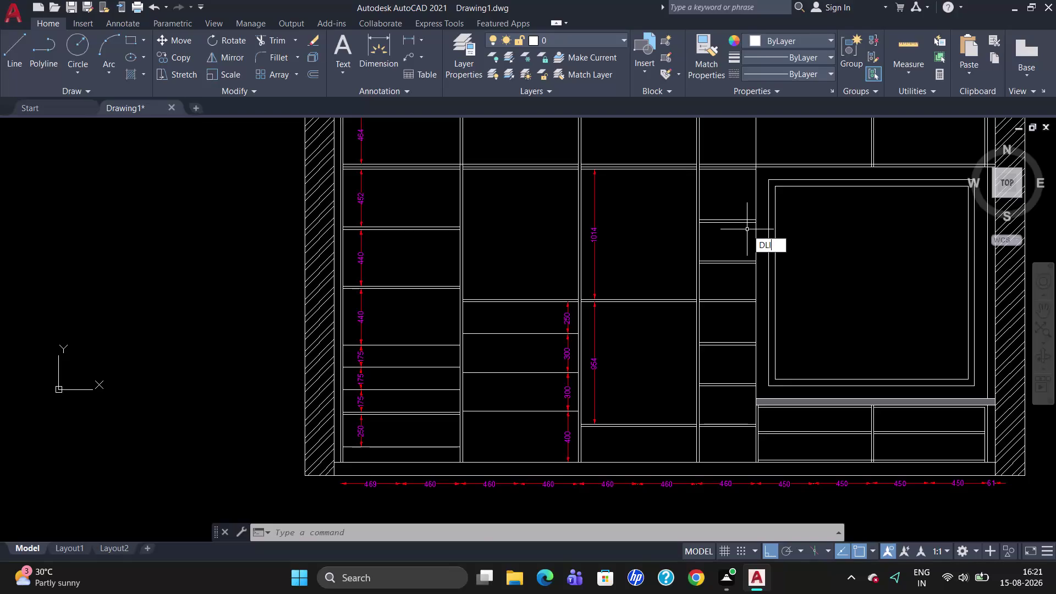
Dimension the upper four shelf gaps in the narrow column: 396, 300, 282 and 318.
key(Return)
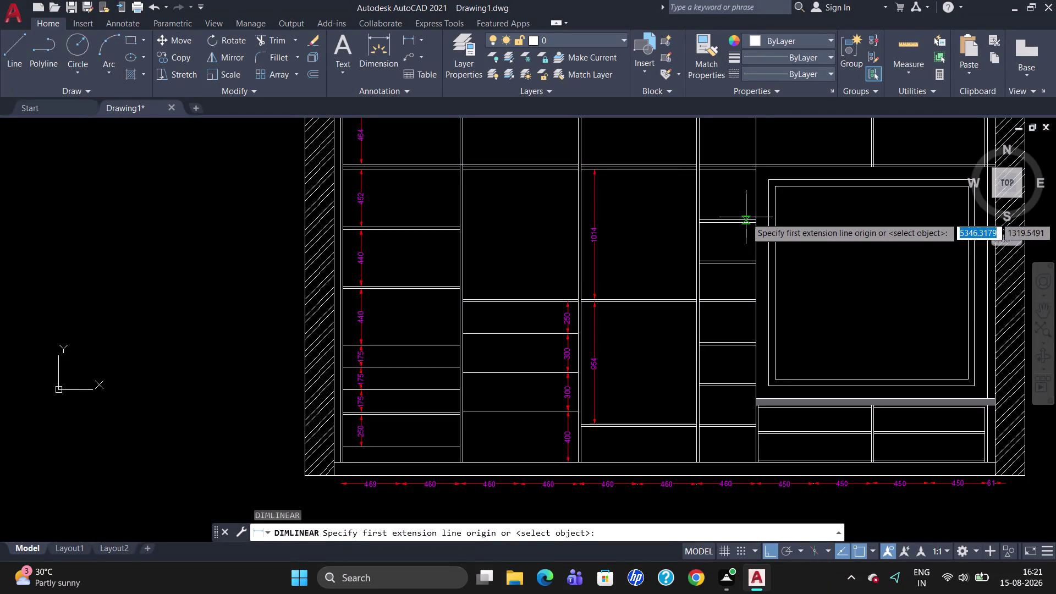
click(708, 174)
double_click(709, 217)
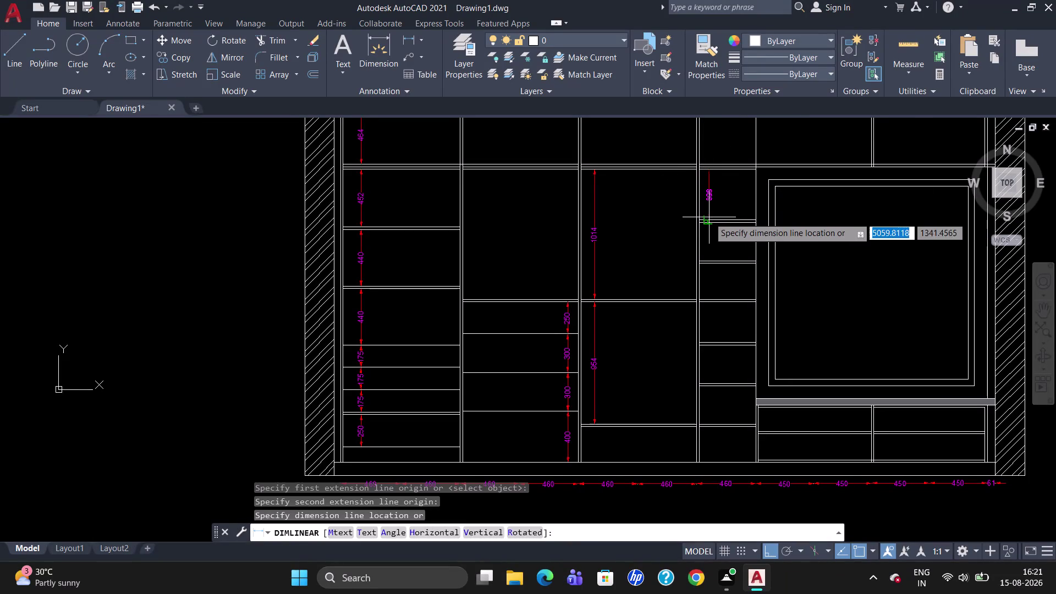
click(707, 213)
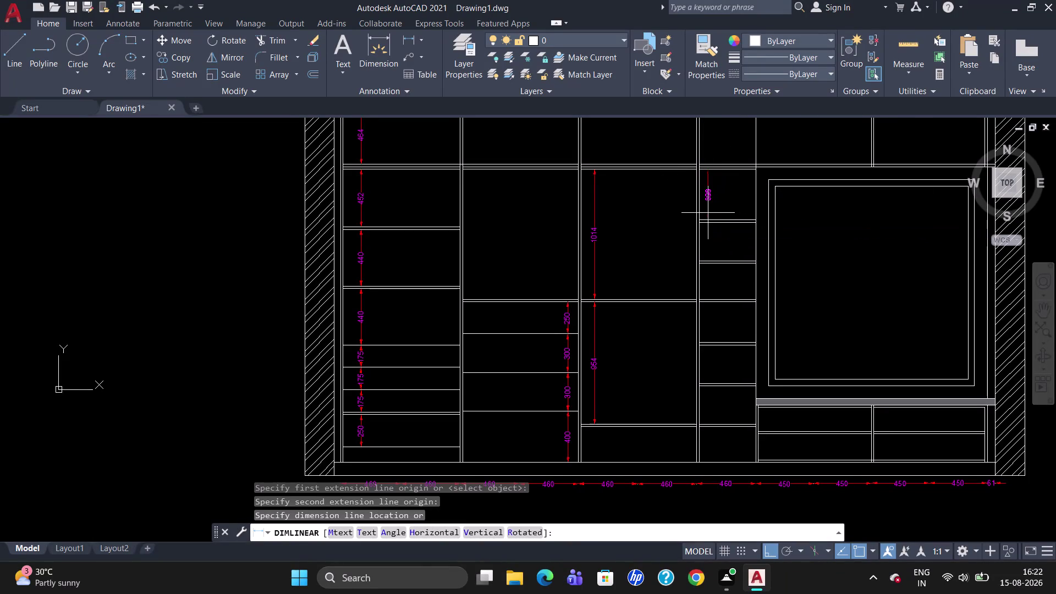
scroll(up, 3)
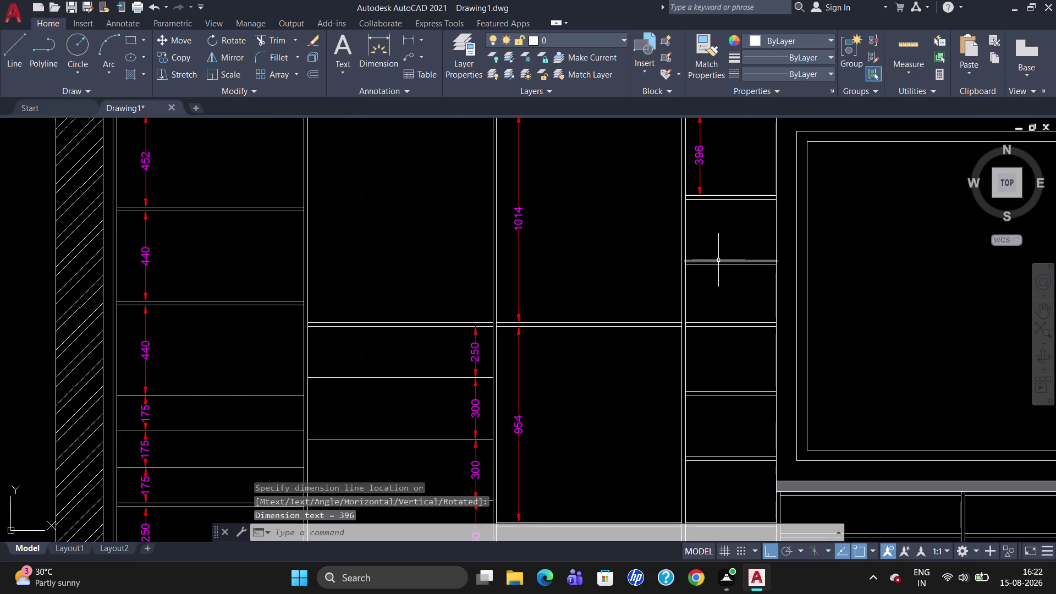
key(space)
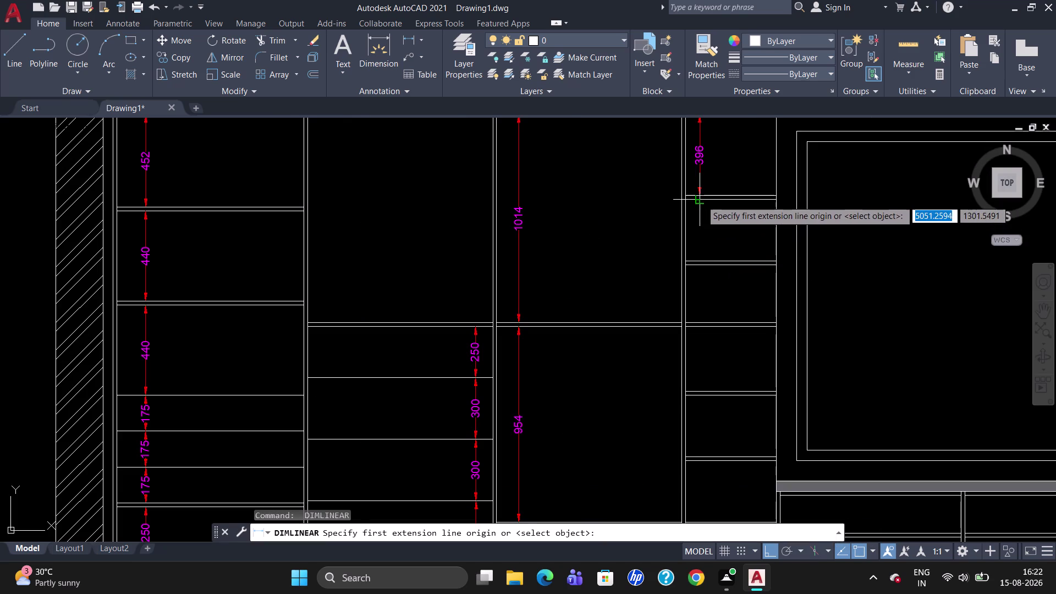
click(701, 200)
click(701, 260)
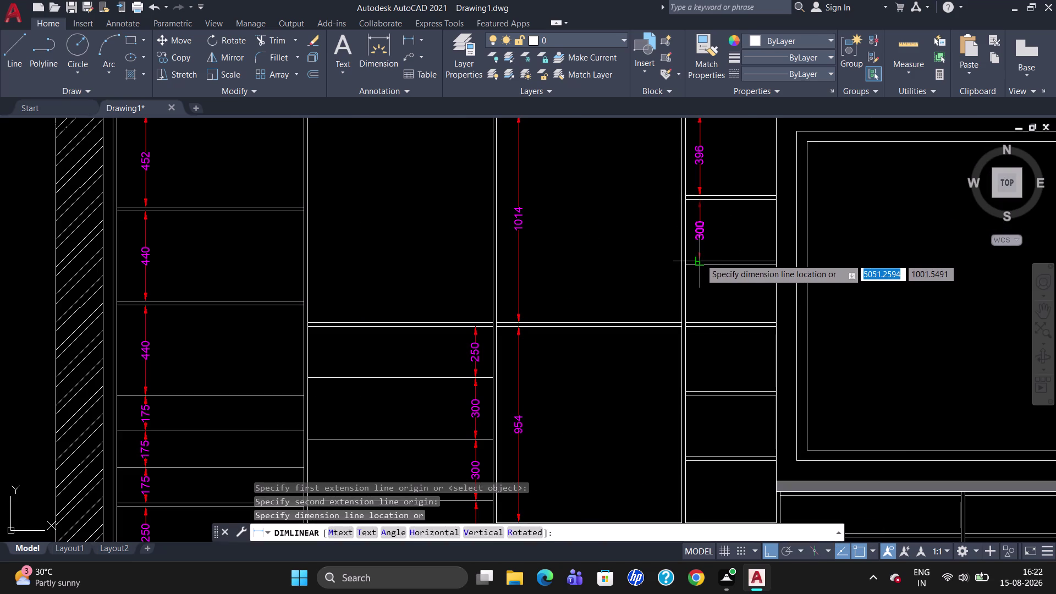
click(700, 258)
key(space)
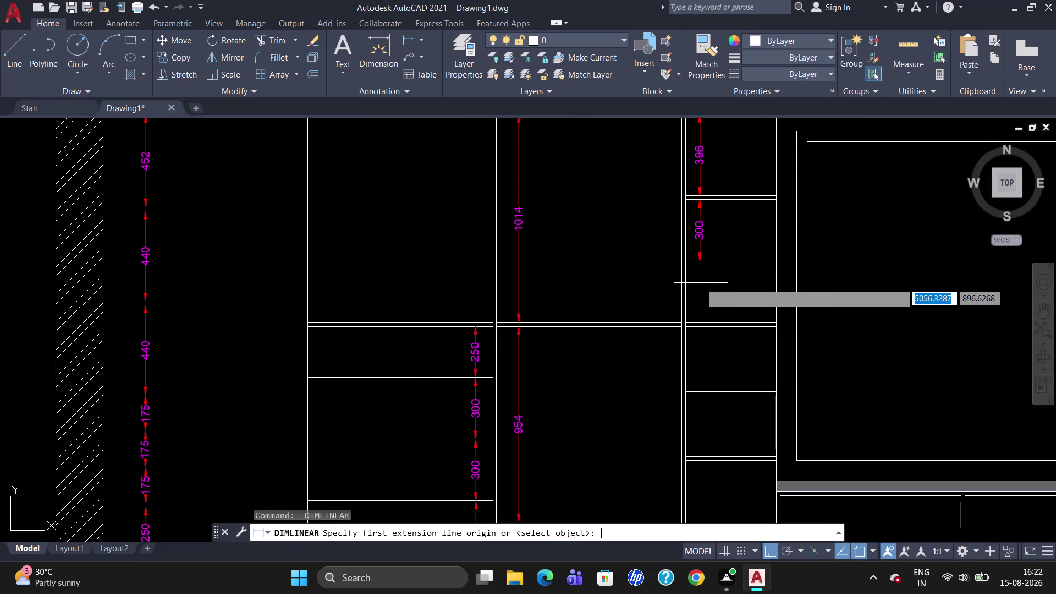
click(696, 266)
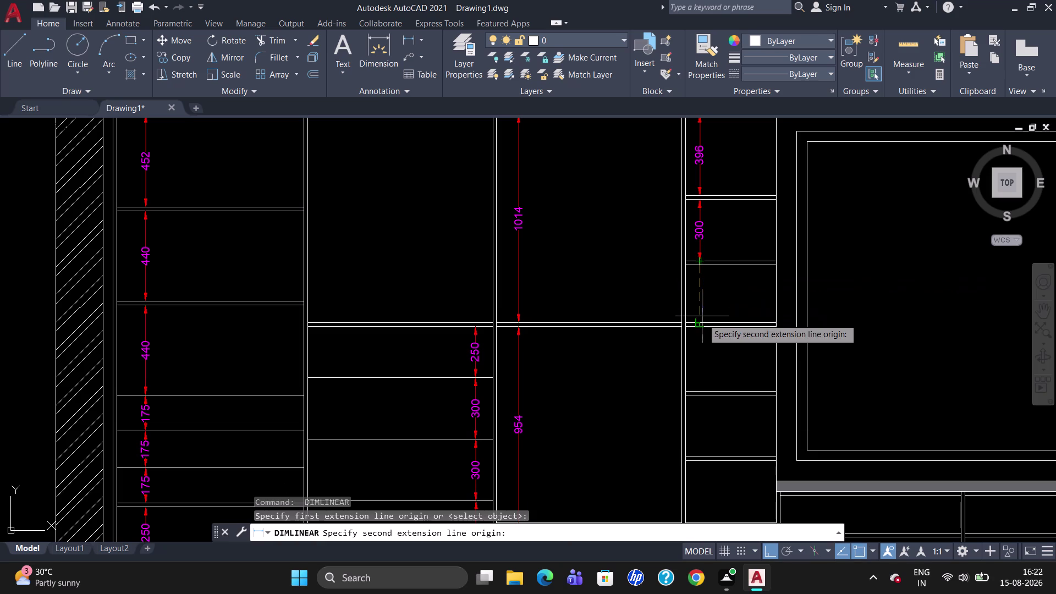
click(704, 323)
click(703, 324)
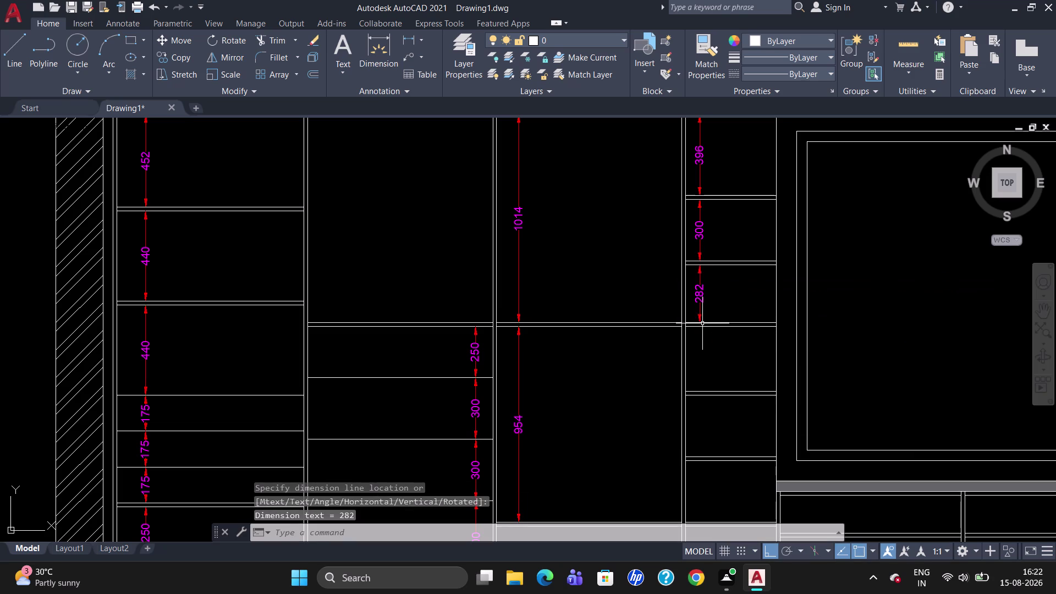
key(space)
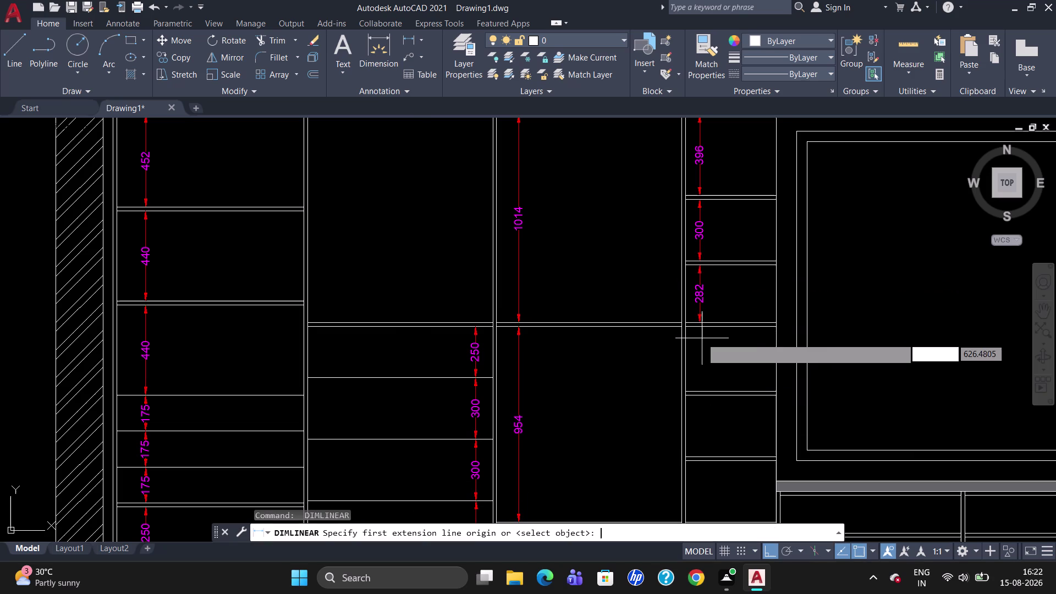
click(704, 328)
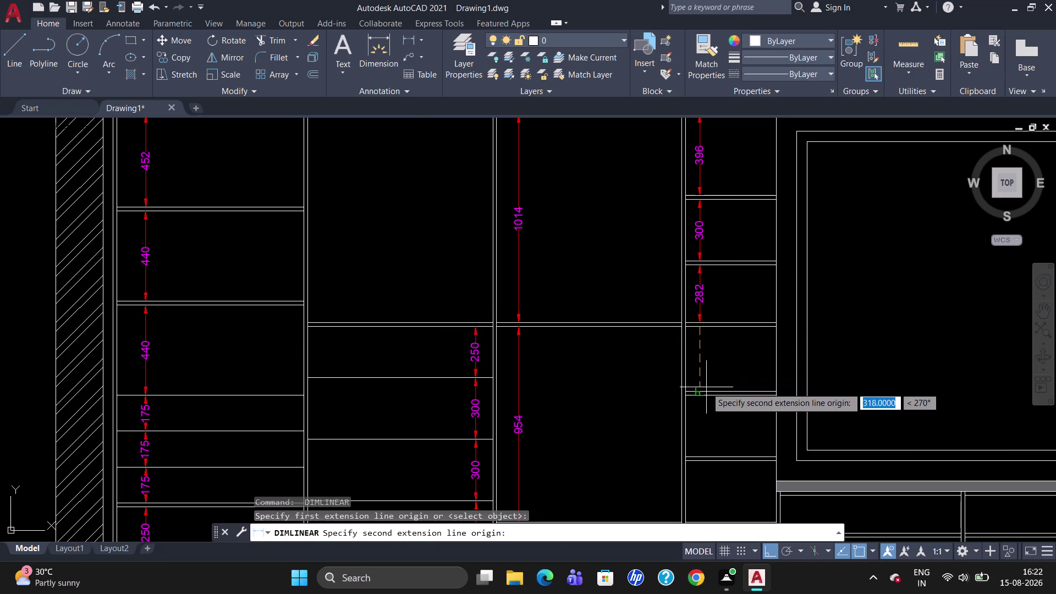
click(706, 389)
click(703, 389)
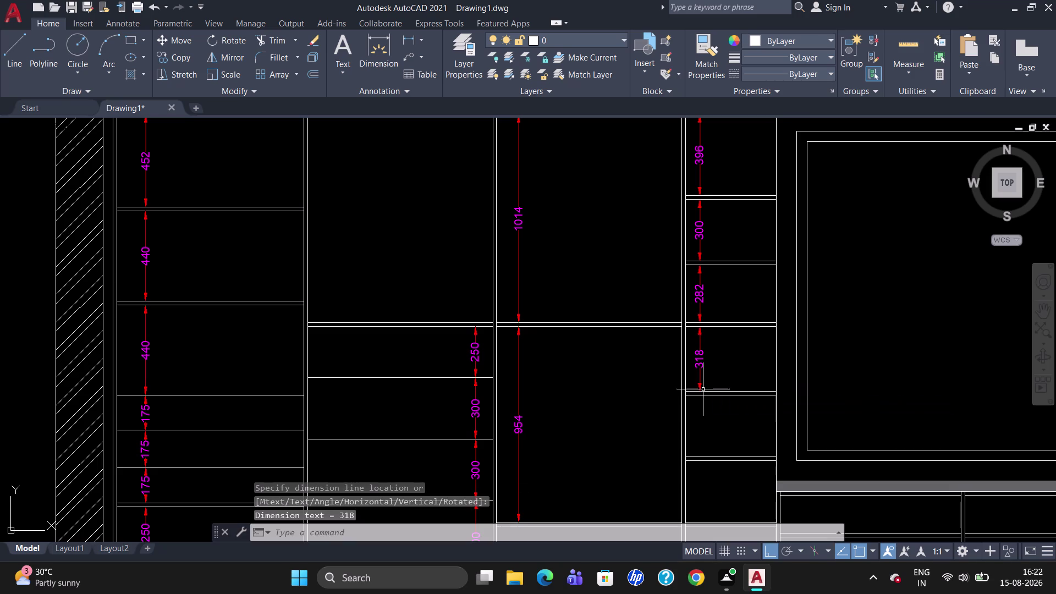
Dimension the lower three shelf gaps in the column: 300, 300 and 278.
scroll(down, 3)
scroll(up, 3)
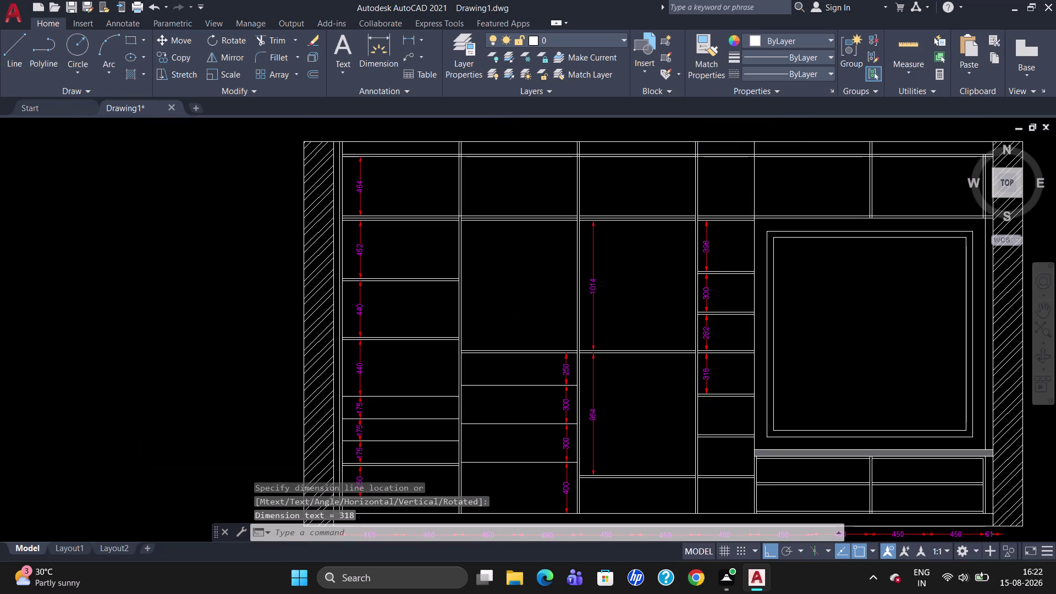
scroll(down, 3)
scroll(up, 3)
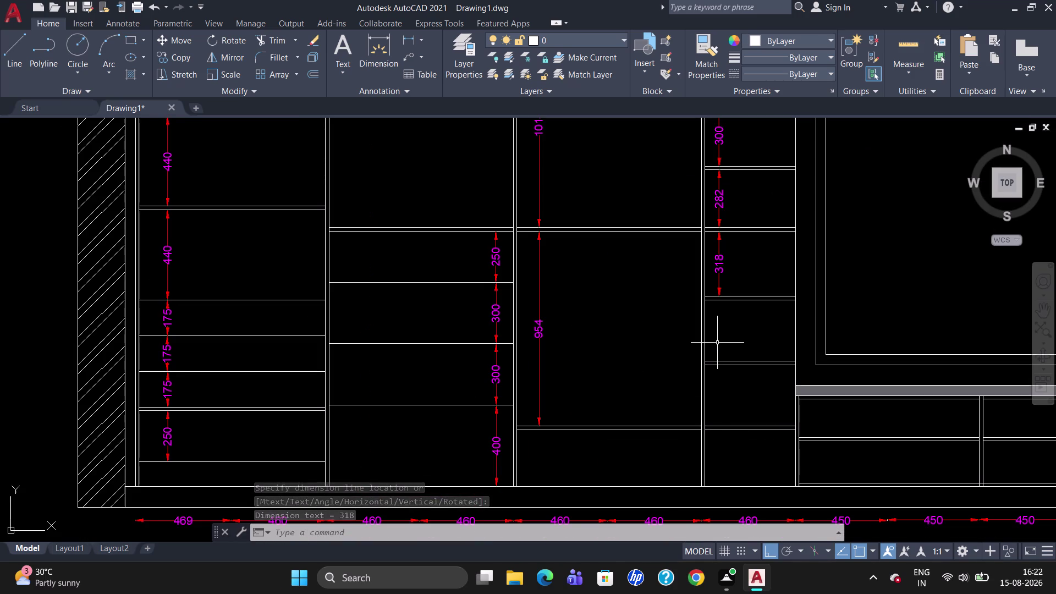
key(space)
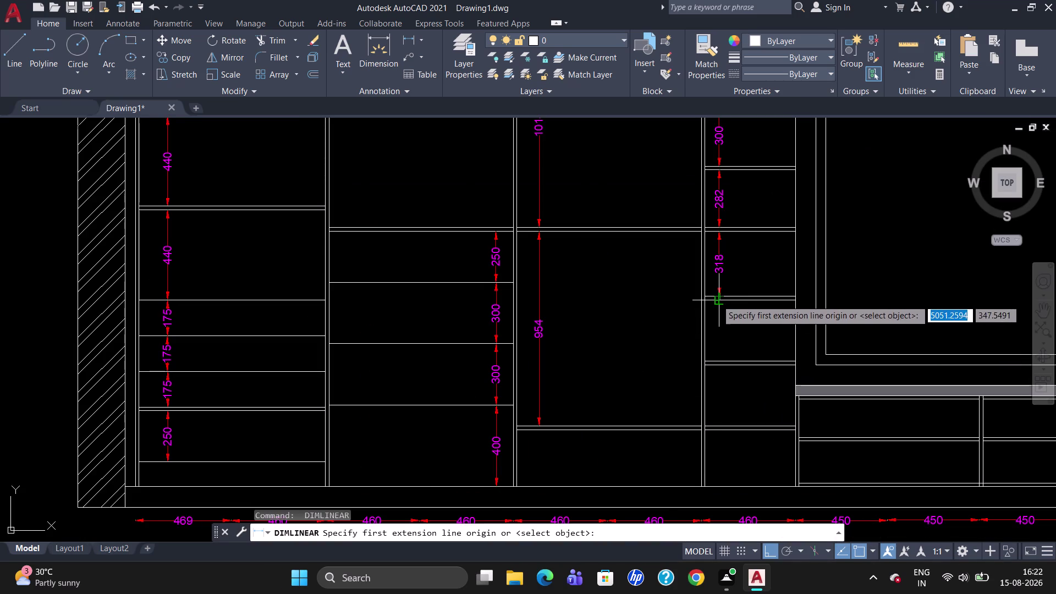
click(716, 300)
click(722, 359)
click(722, 359)
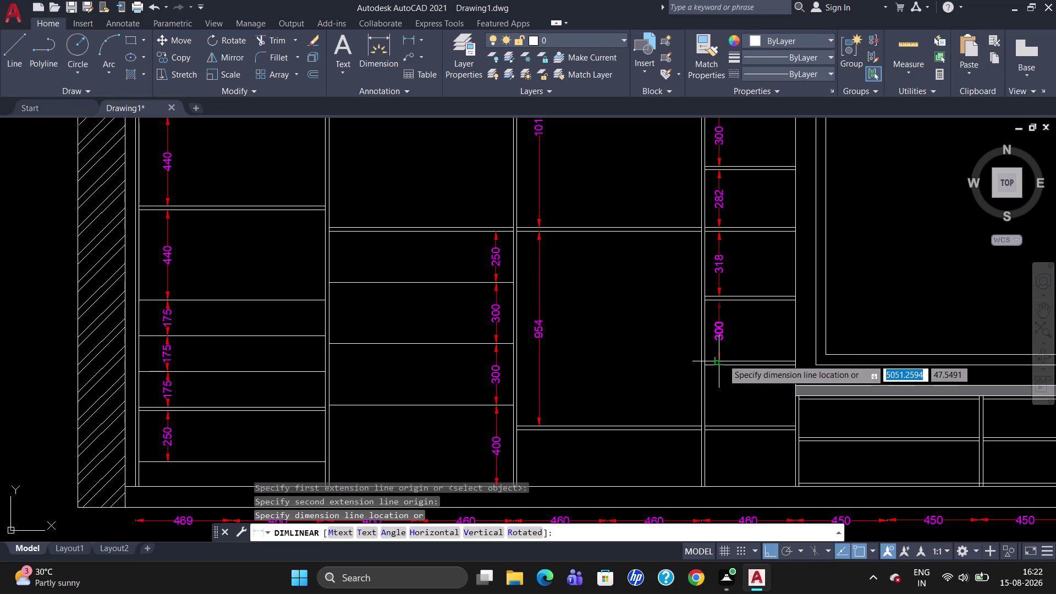
click(722, 359)
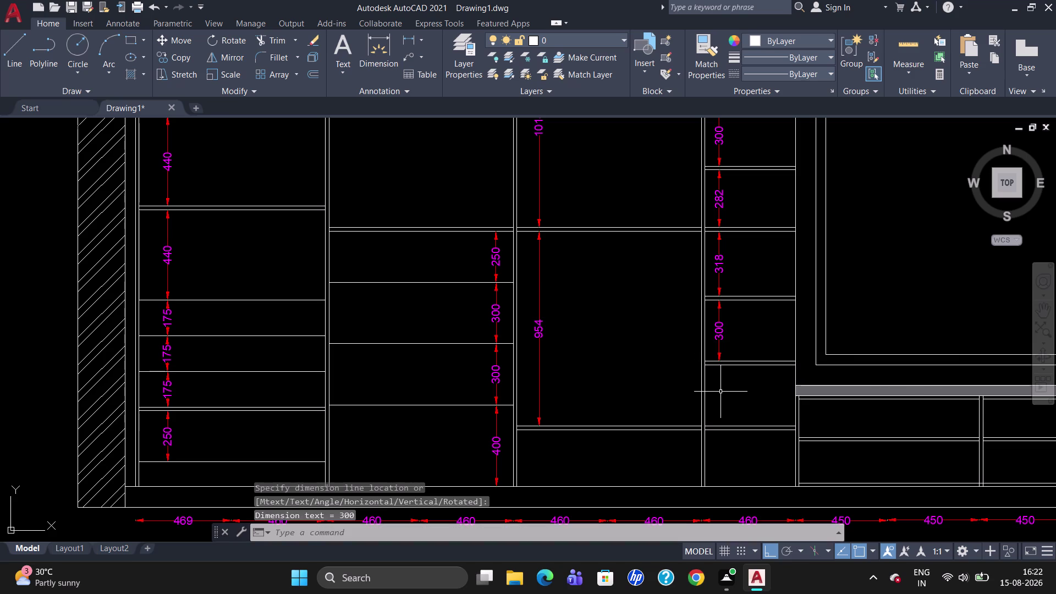
key(space)
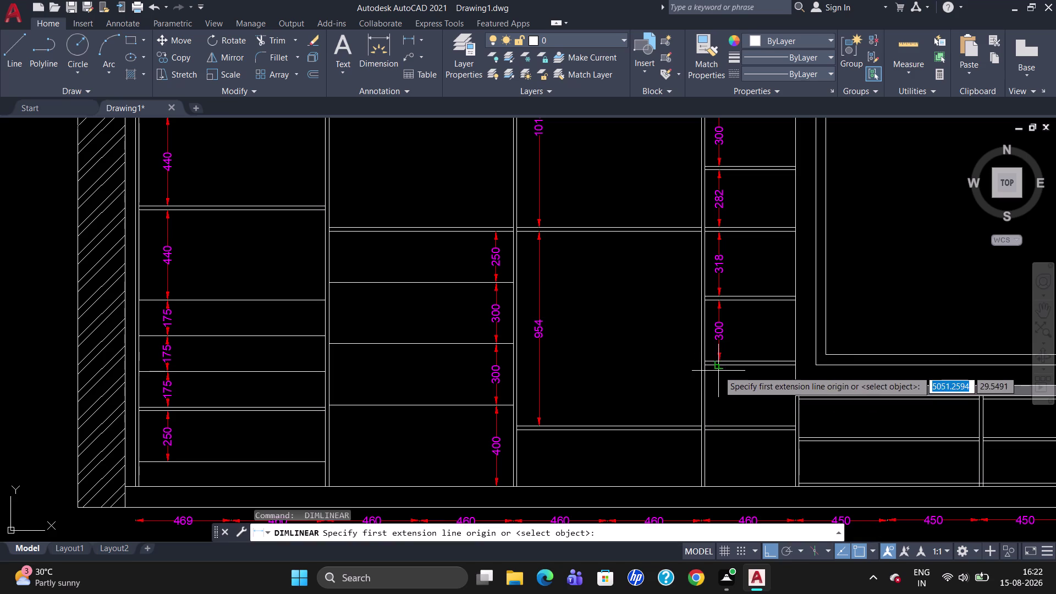
click(718, 368)
click(720, 426)
click(721, 426)
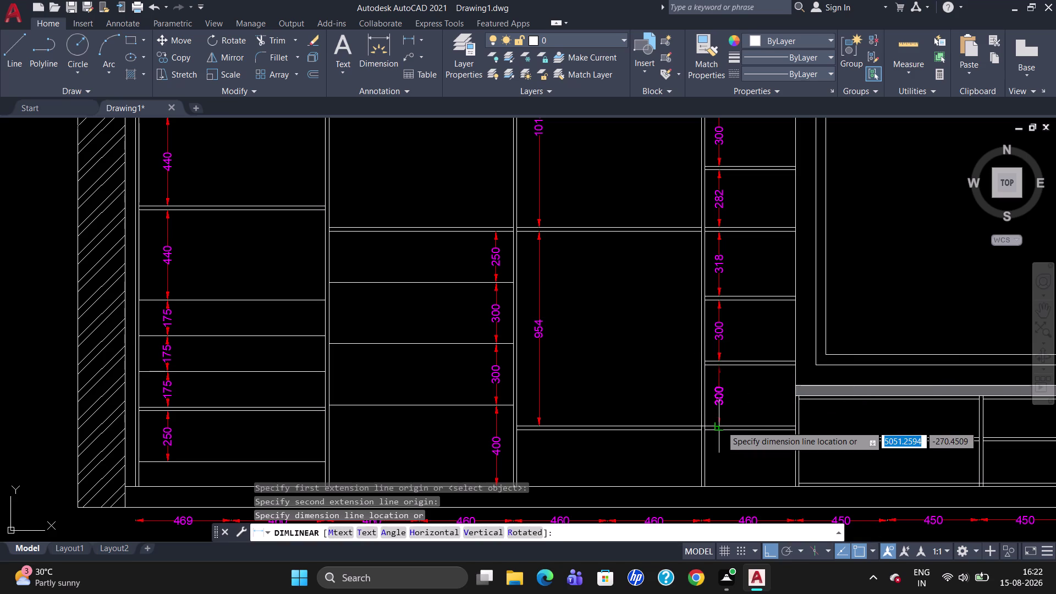
click(721, 425)
key(space)
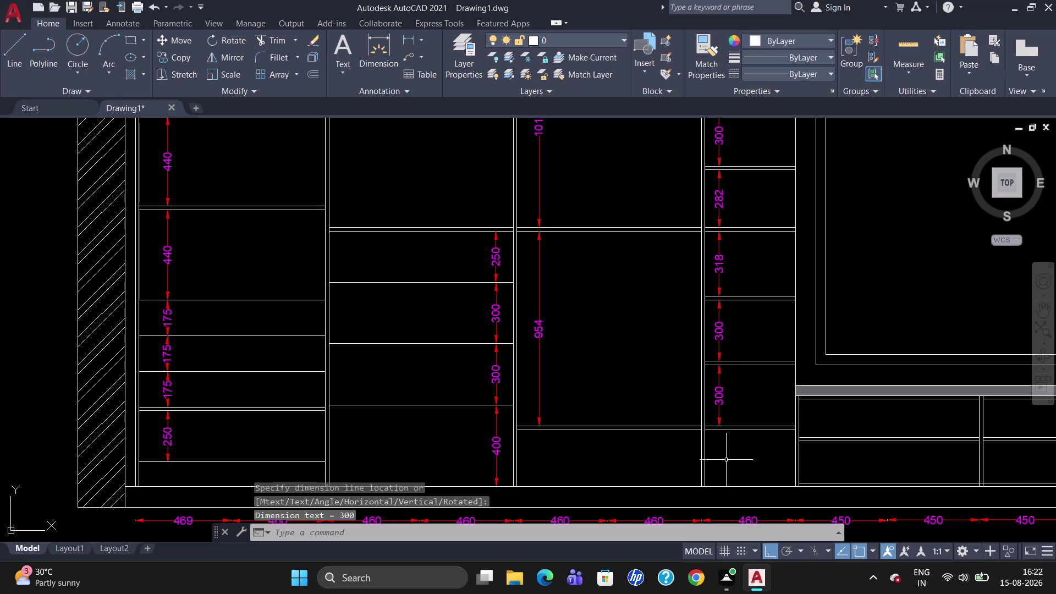
click(718, 434)
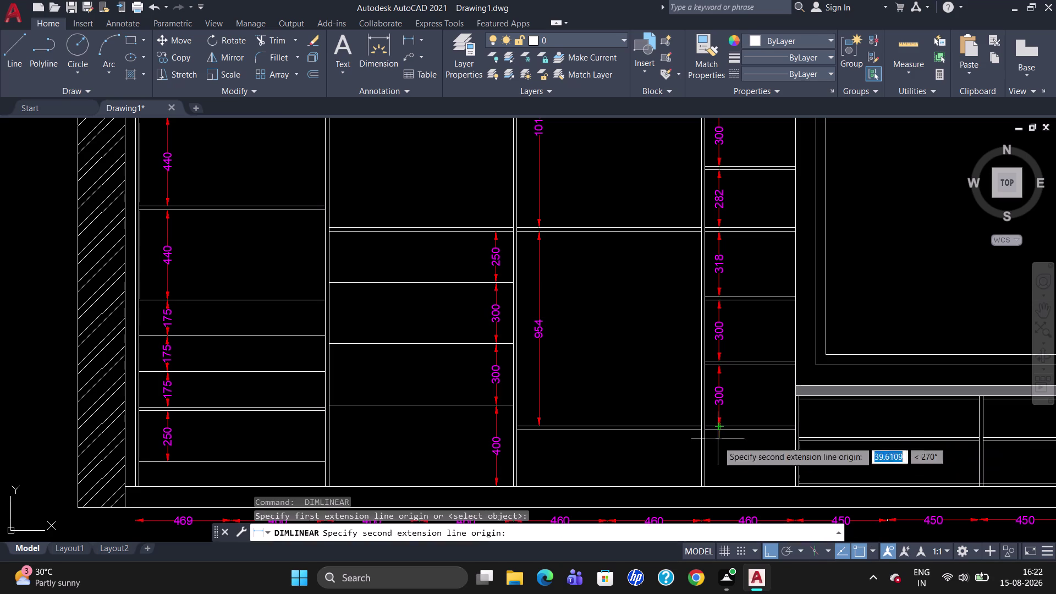
click(719, 487)
click(719, 486)
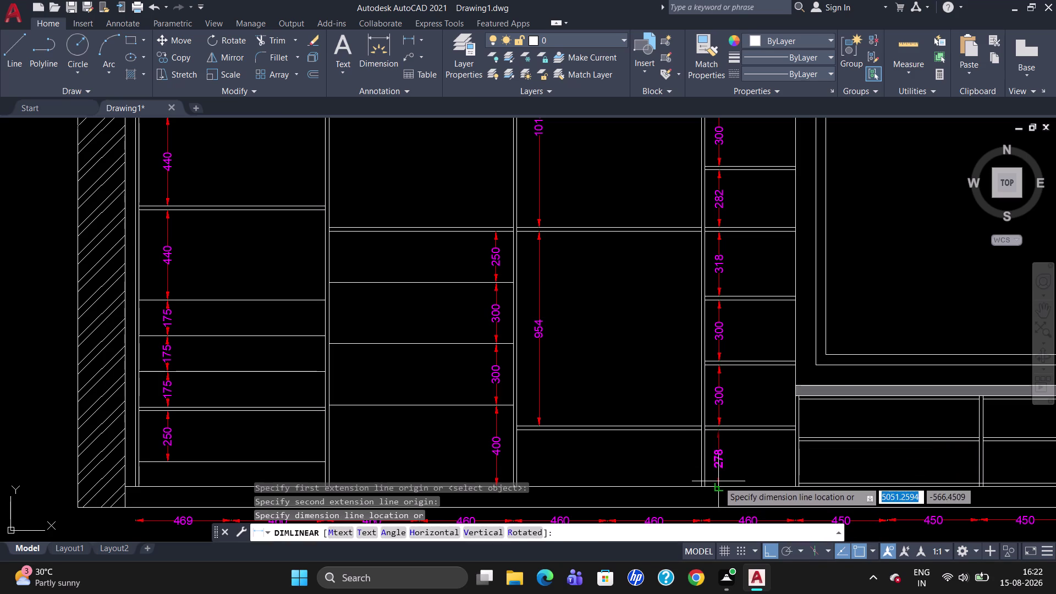
click(718, 481)
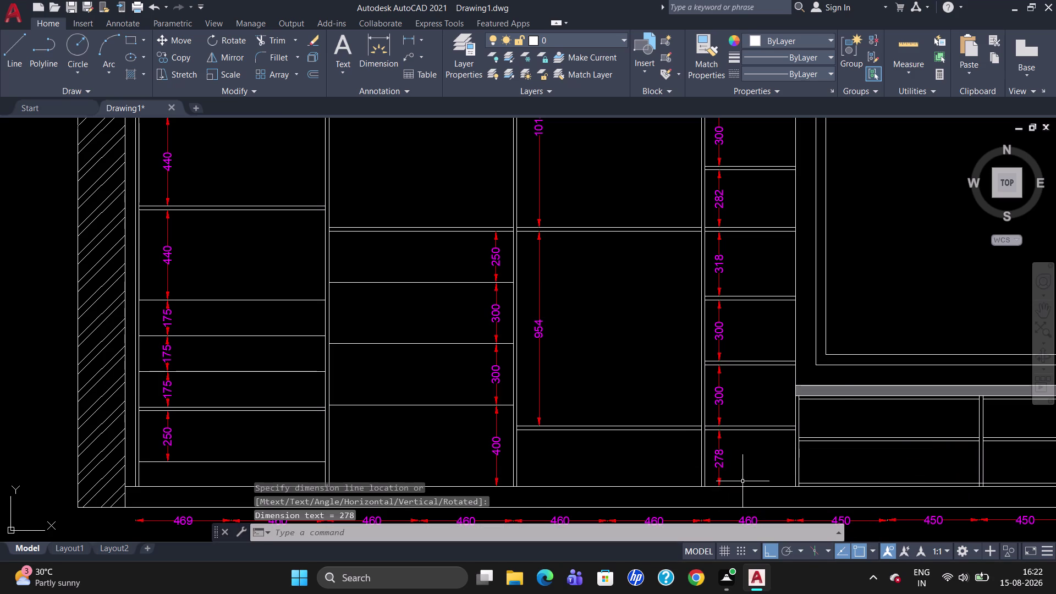
key(Escape)
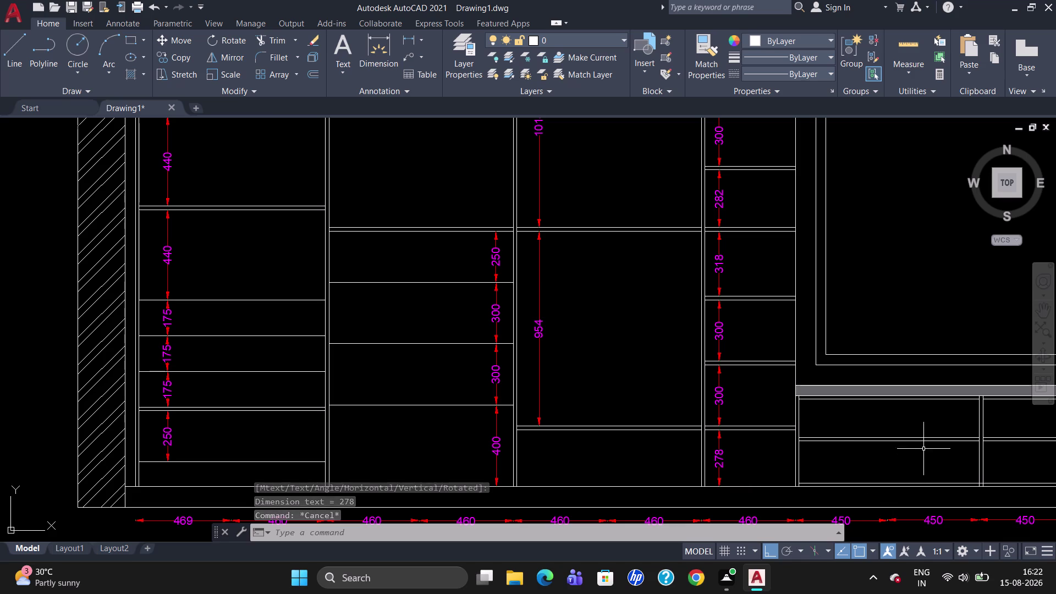
text(DLI)
key(Return)
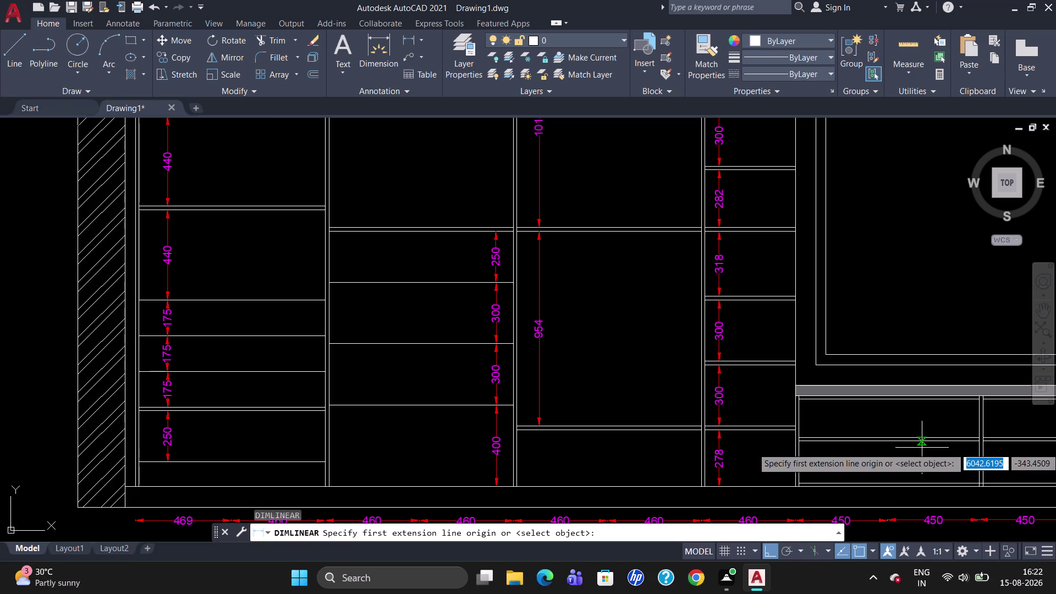
click(937, 404)
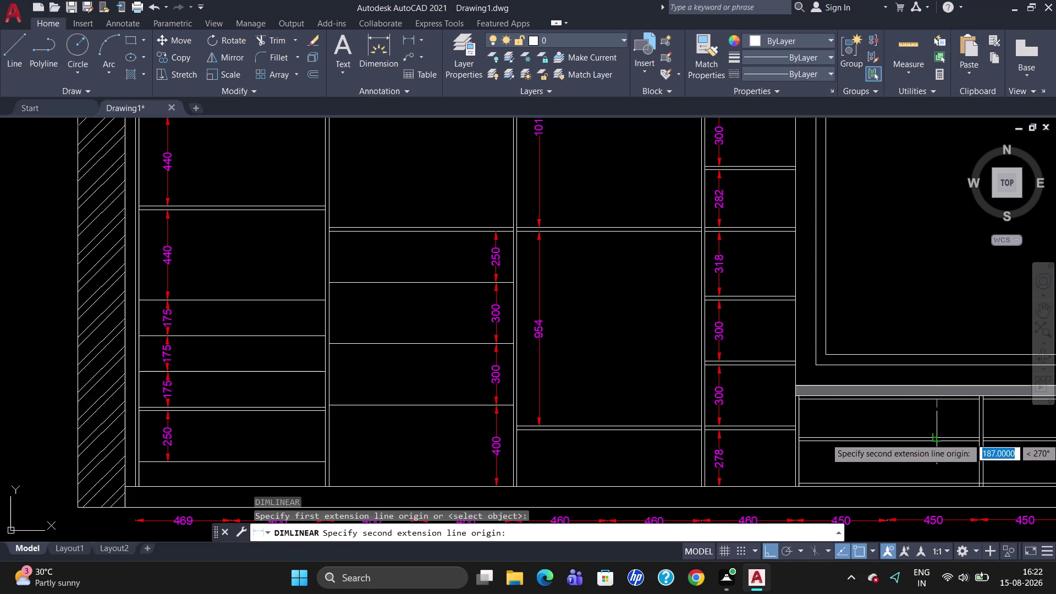
click(939, 437)
click(937, 436)
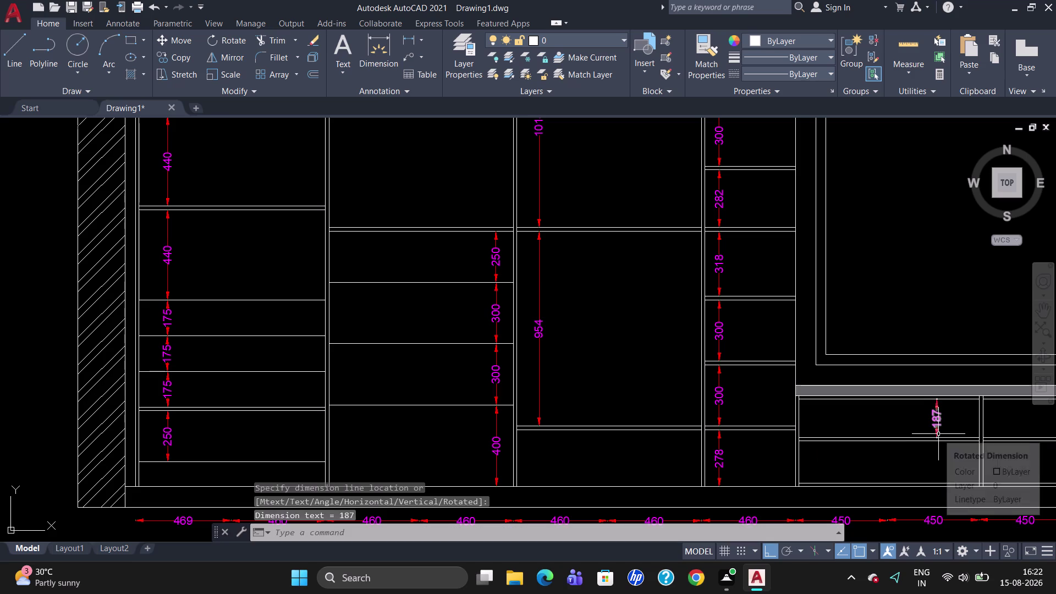
key(Escape)
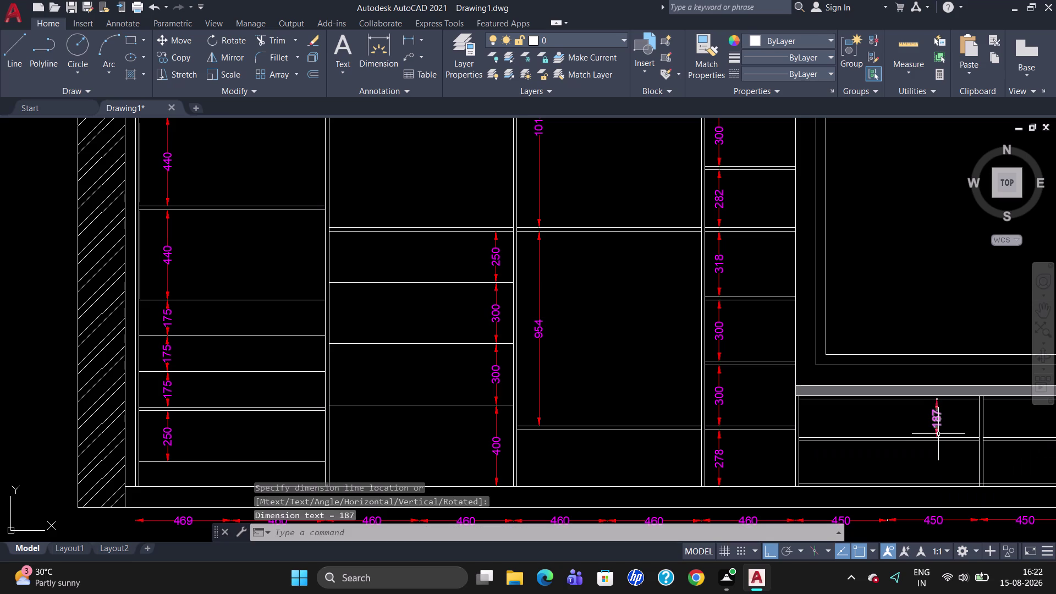
scroll(up, 3)
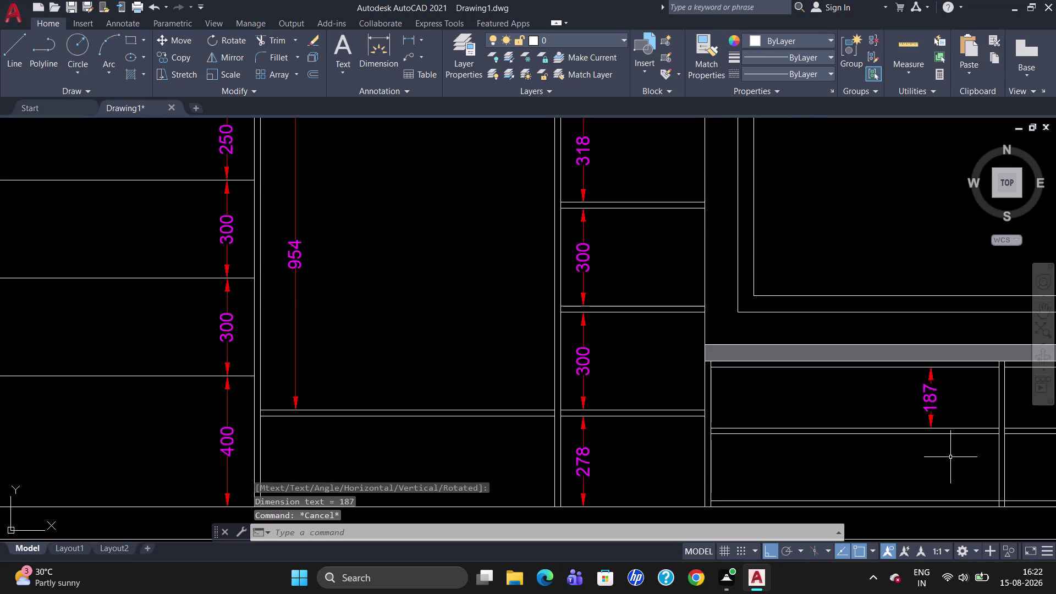
click(930, 405)
key(Escape)
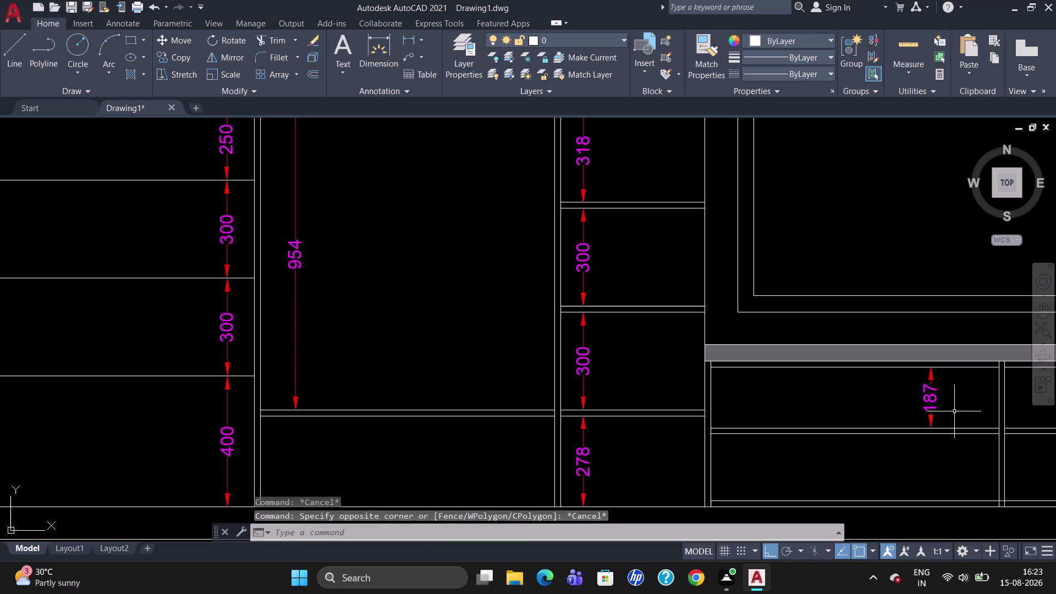
click(930, 401)
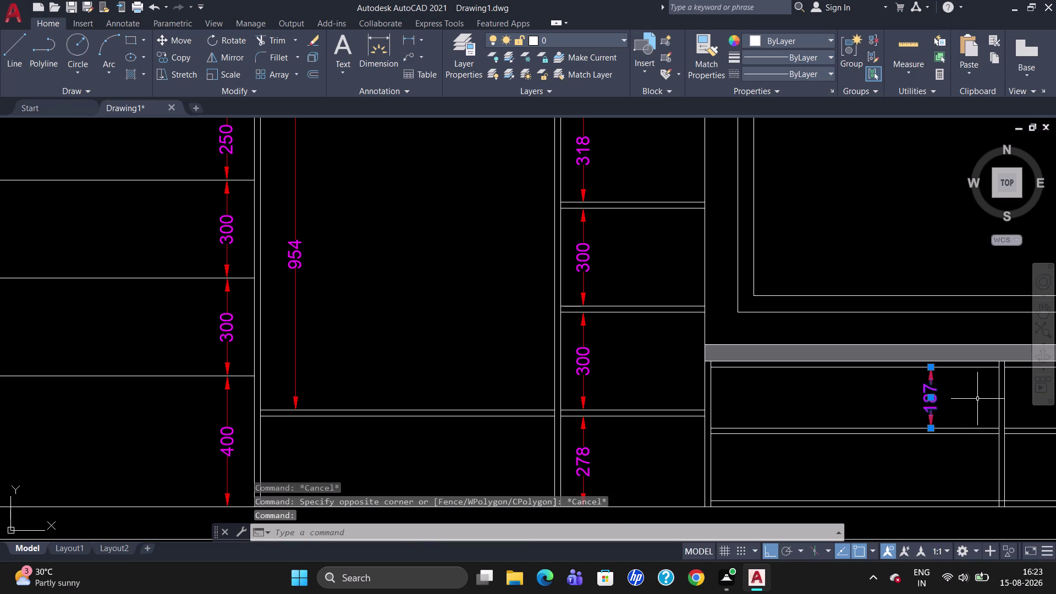
key(Delete)
text(D)
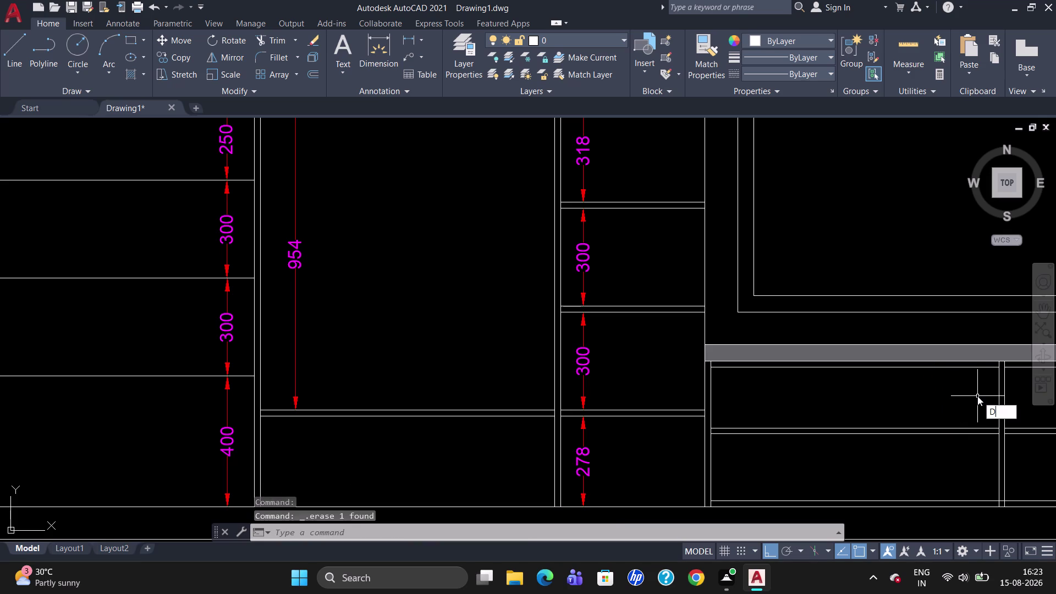
text(LI)
key(Return)
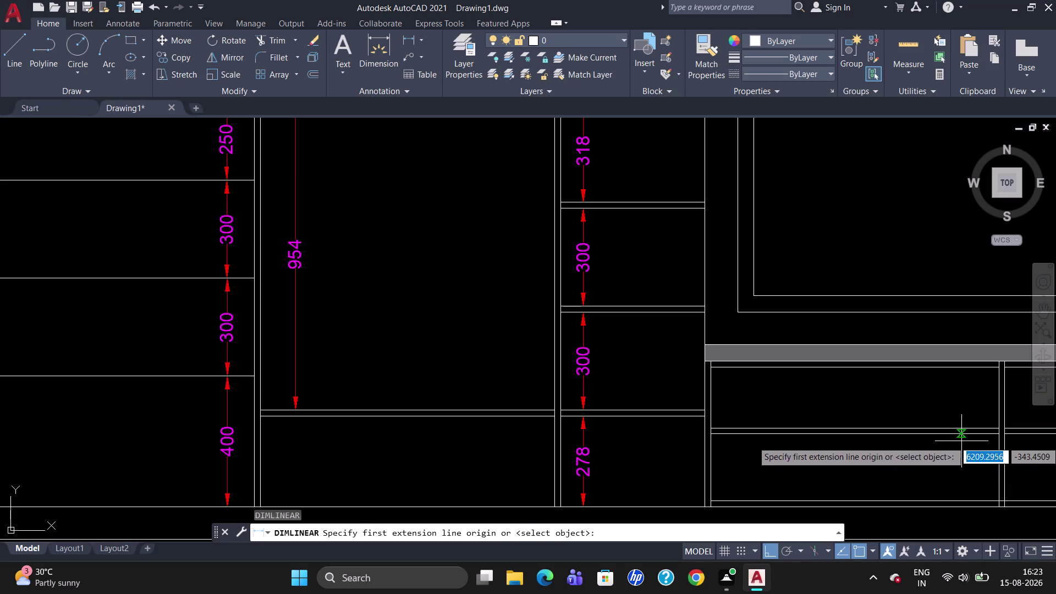
click(961, 441)
click(962, 499)
click(962, 499)
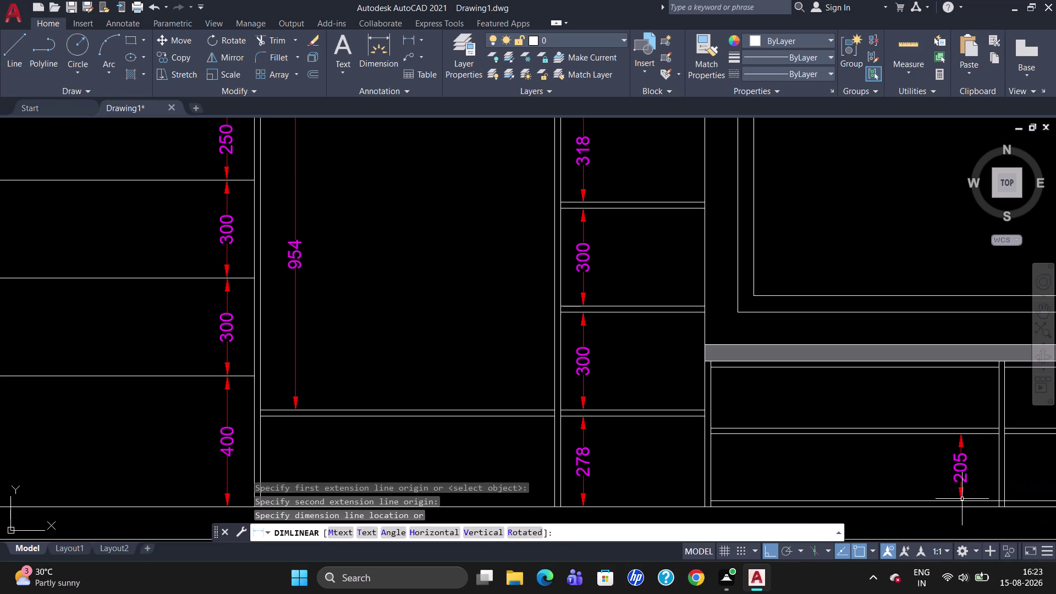
click(962, 472)
key(Delete)
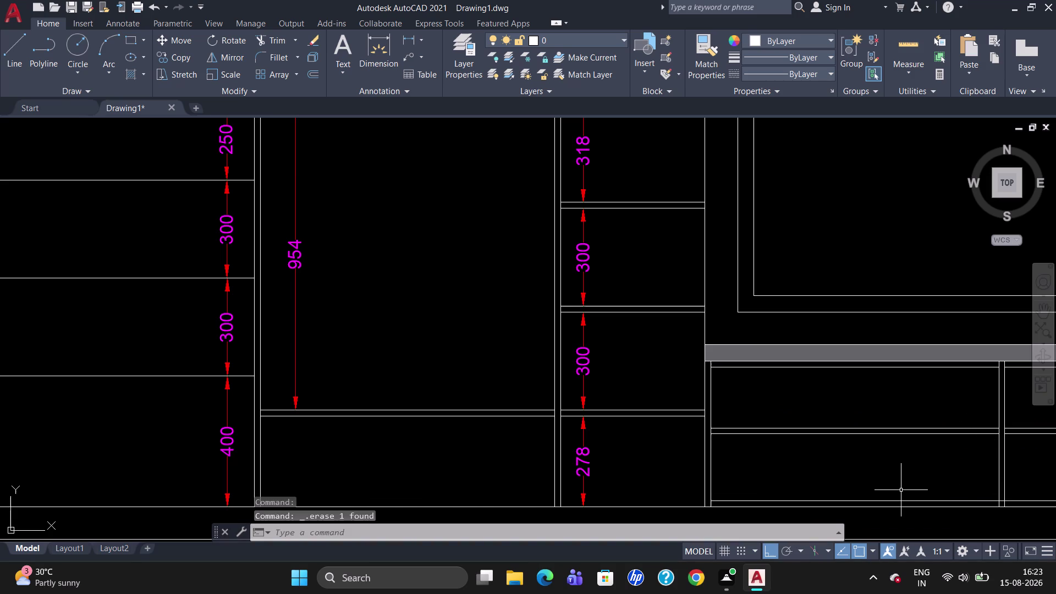
text(DLI)
key(Return)
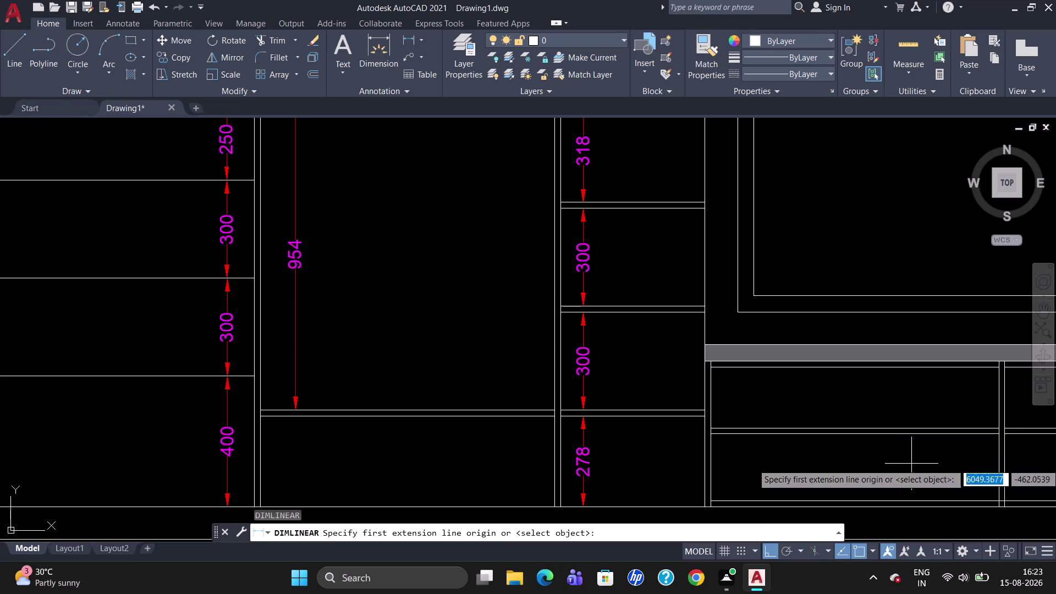
click(939, 370)
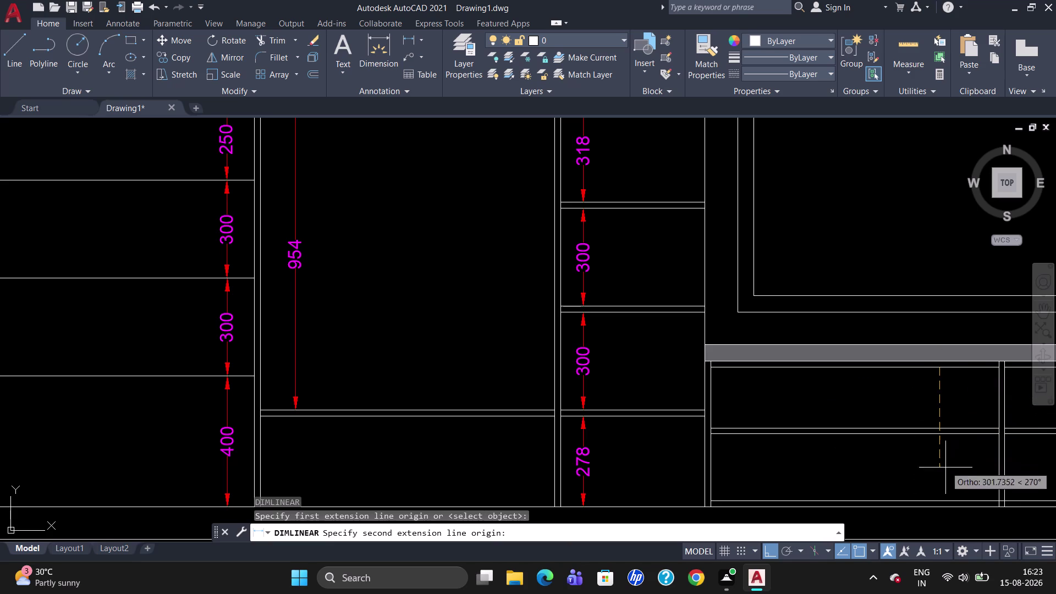
click(945, 498)
click(946, 498)
click(943, 468)
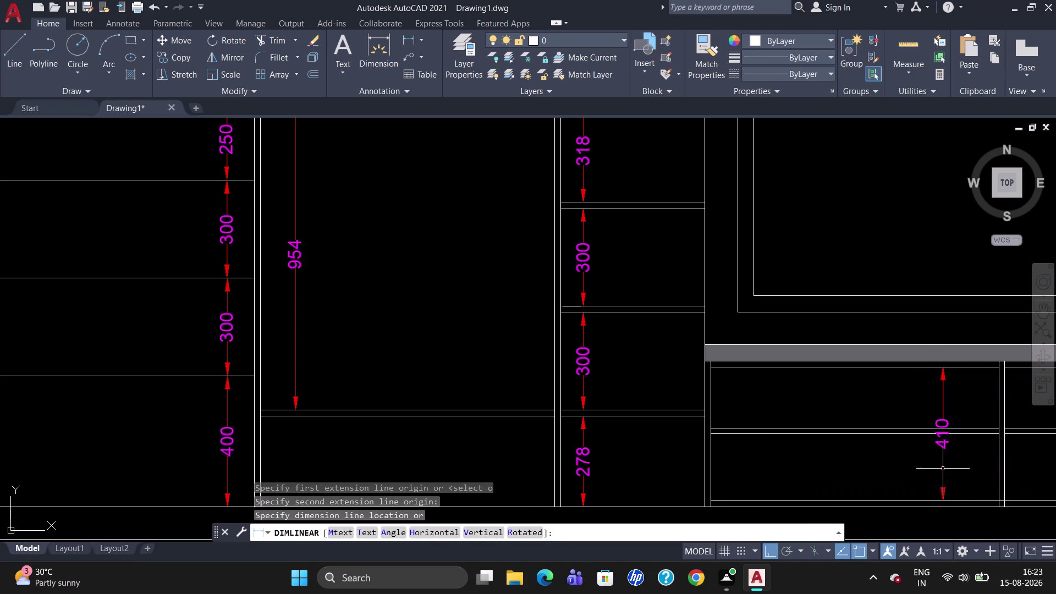
click(942, 465)
key(Delete)
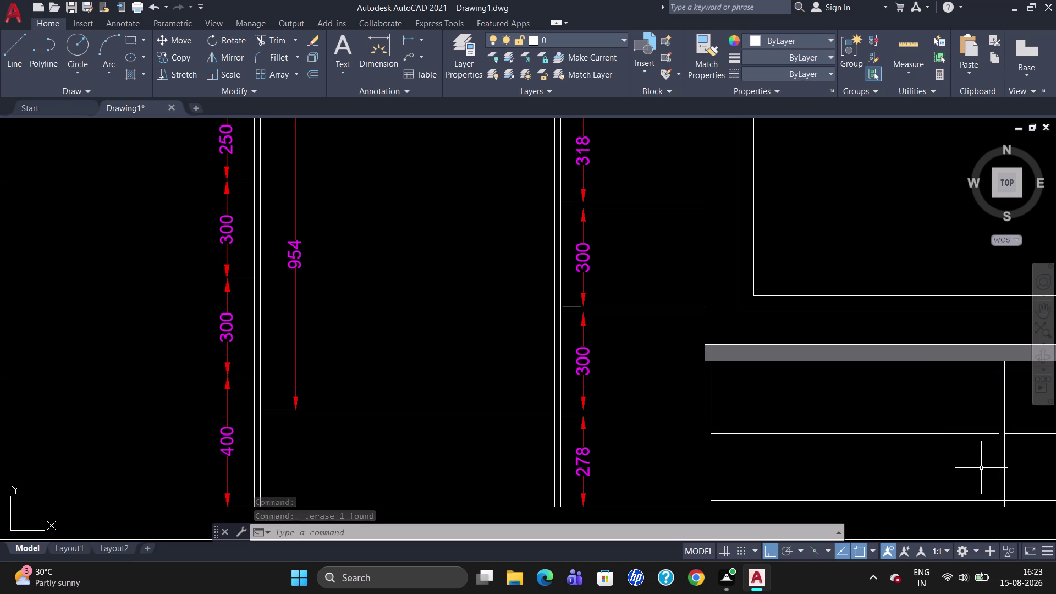
Erase the grey hatch fill on the ledge below the TV panel.
scroll(down, 3)
scroll(up, 3)
scroll(down, 3)
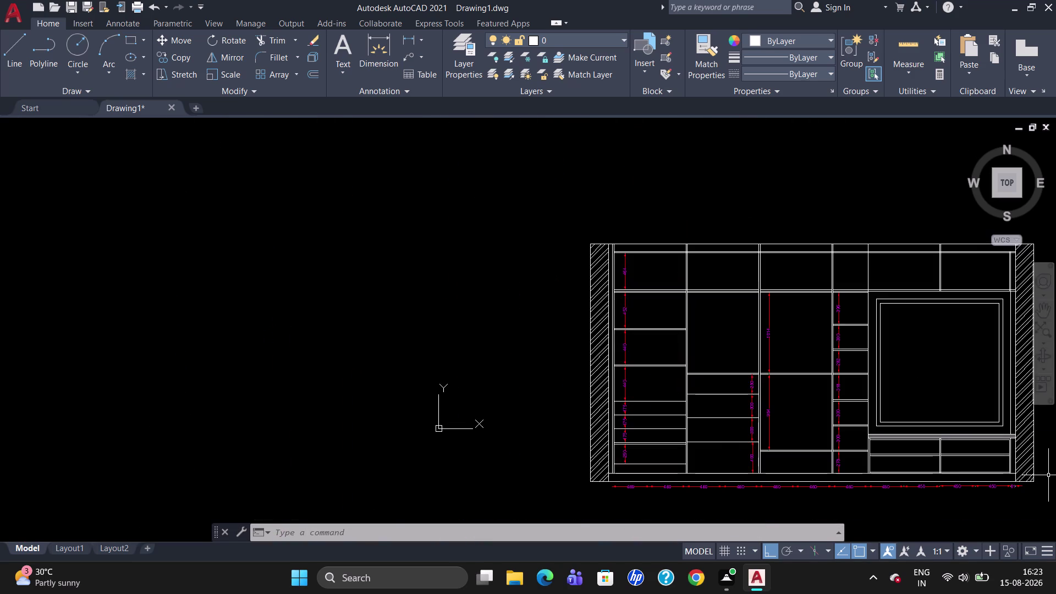
scroll(up, 3)
scroll(down, 3)
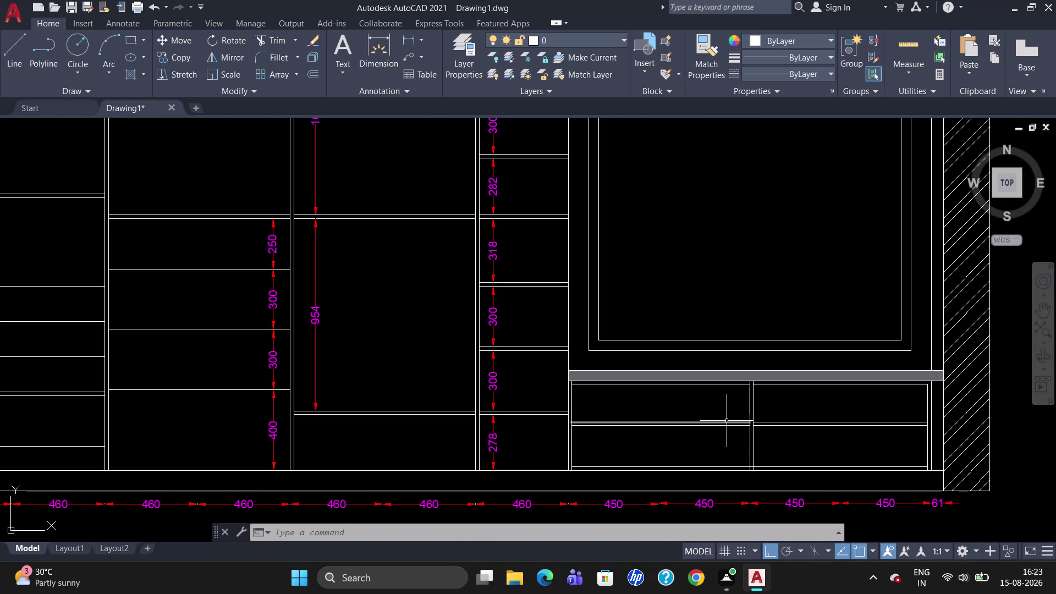
click(715, 376)
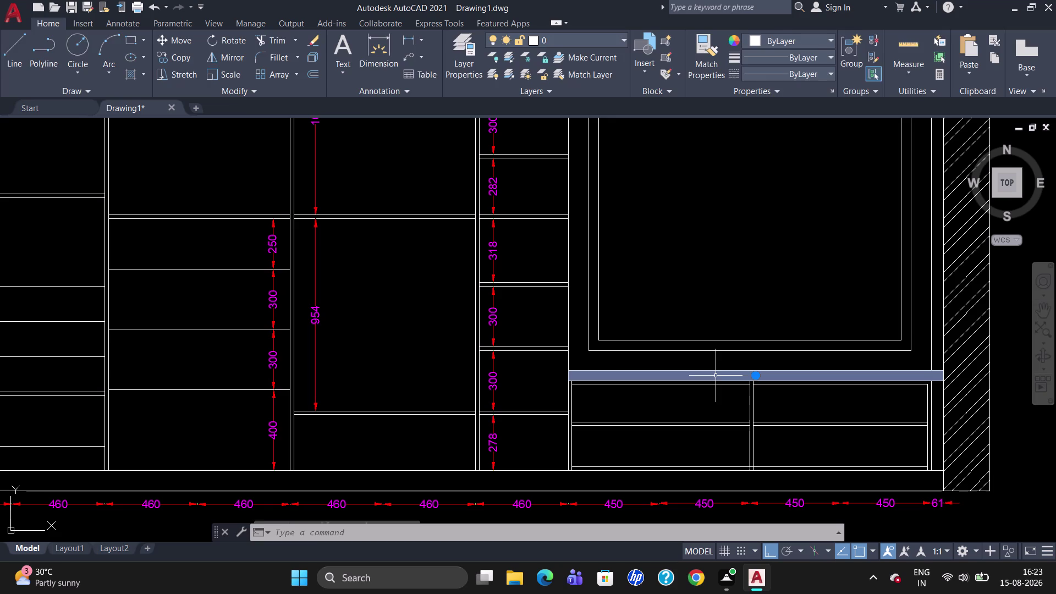
key(Delete)
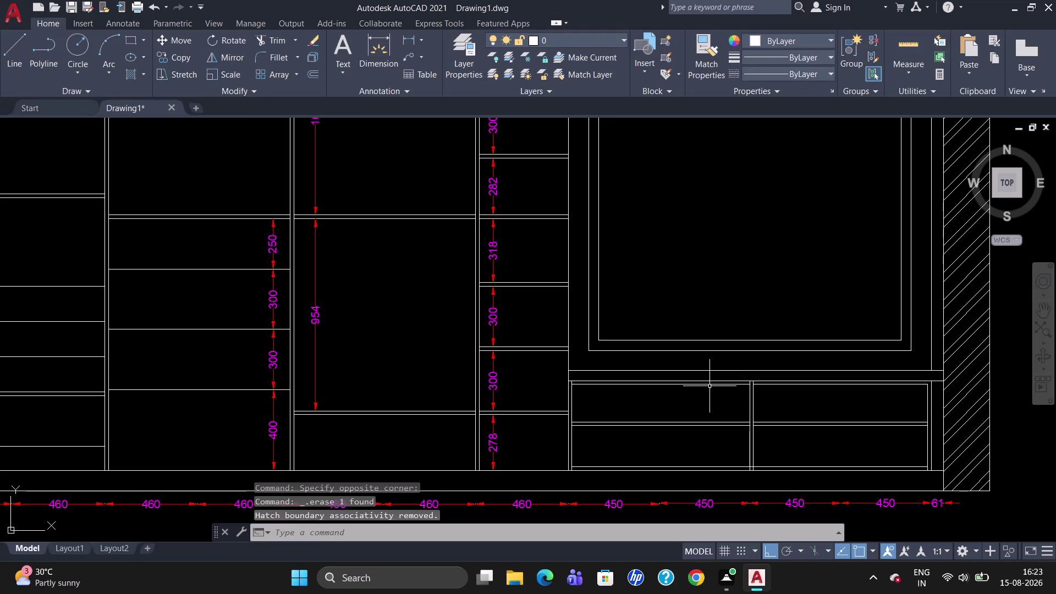
Erase two edge lines below the TV panel, then undo that erase.
click(712, 380)
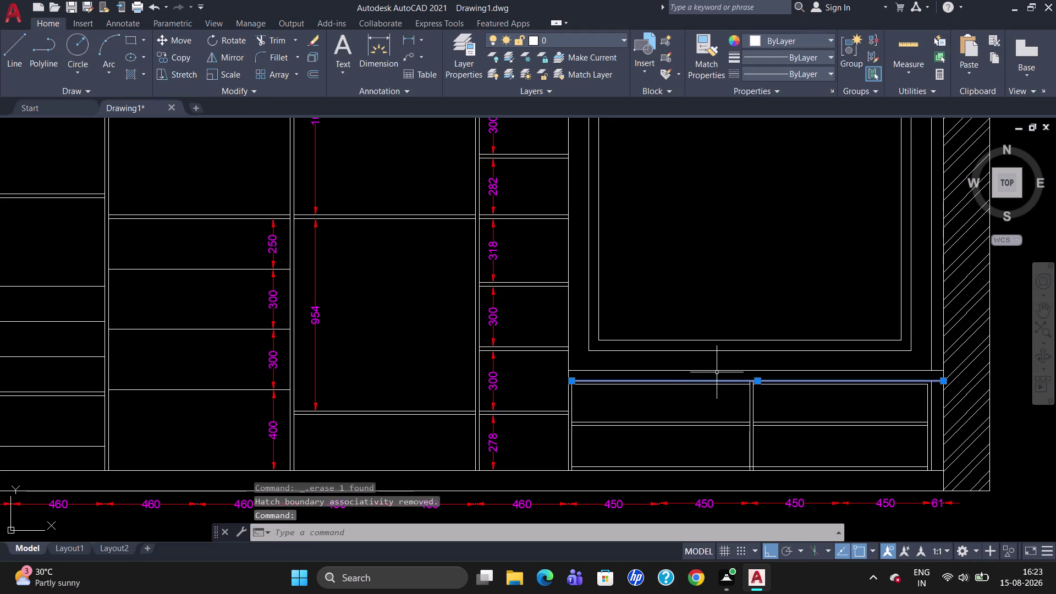
click(718, 369)
key(Delete)
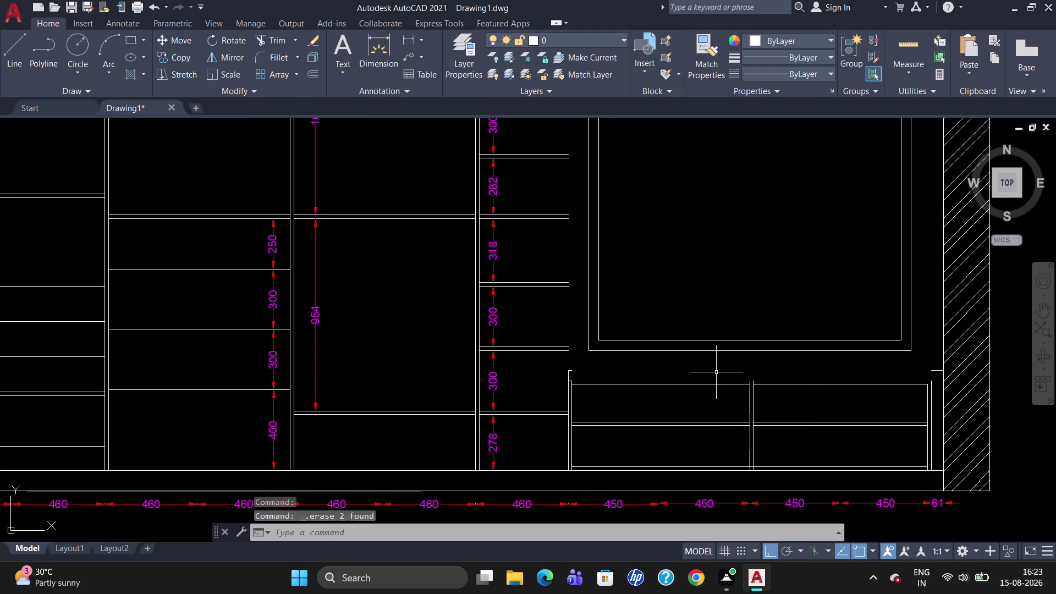
key(u)
key(Return)
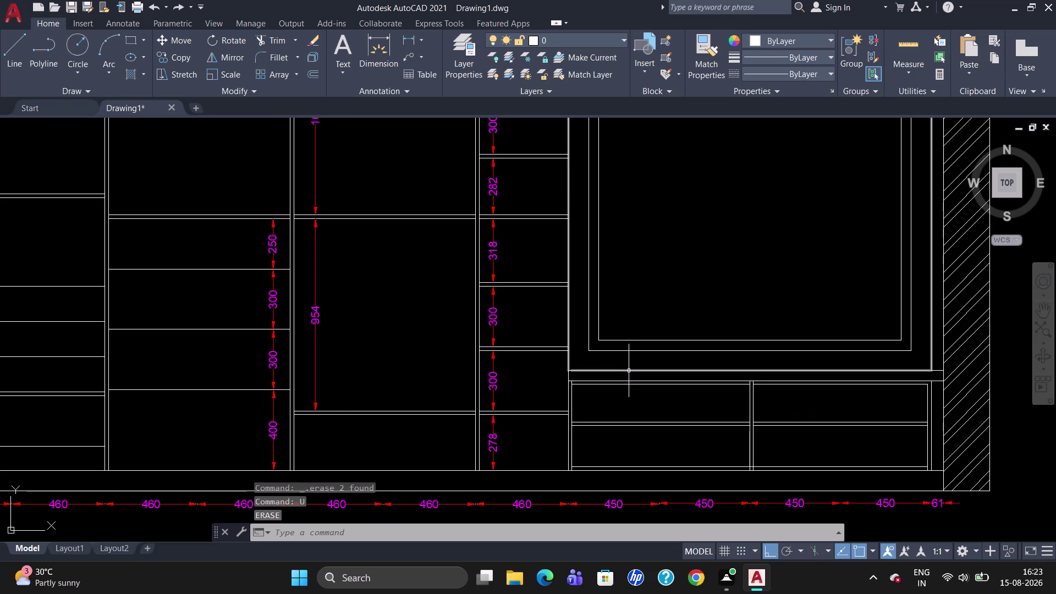
Explode the TV panel outline into separate lines with X.
click(629, 370)
key(x)
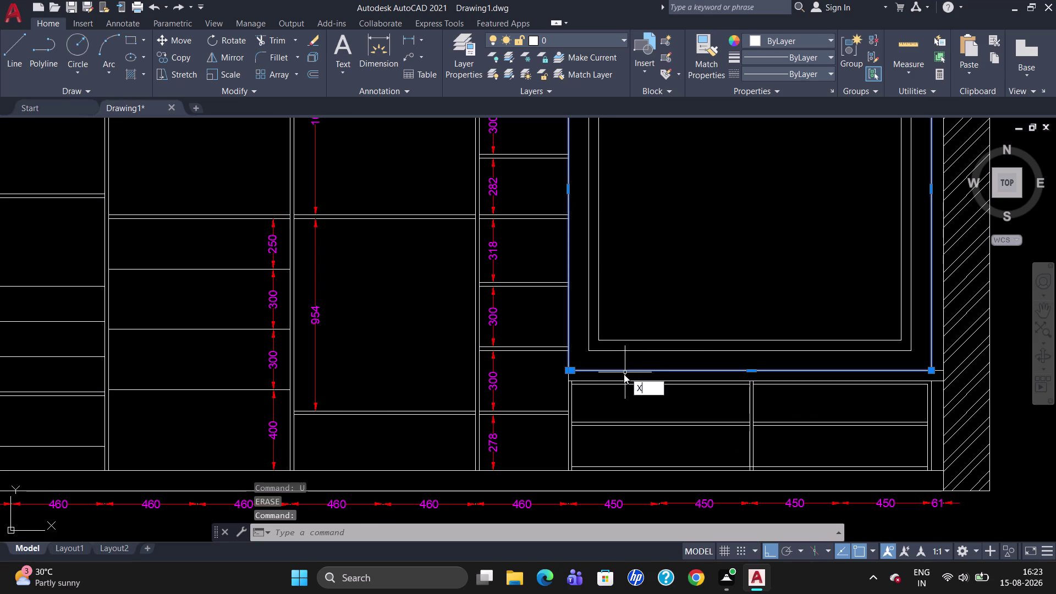
key(Return)
click(625, 372)
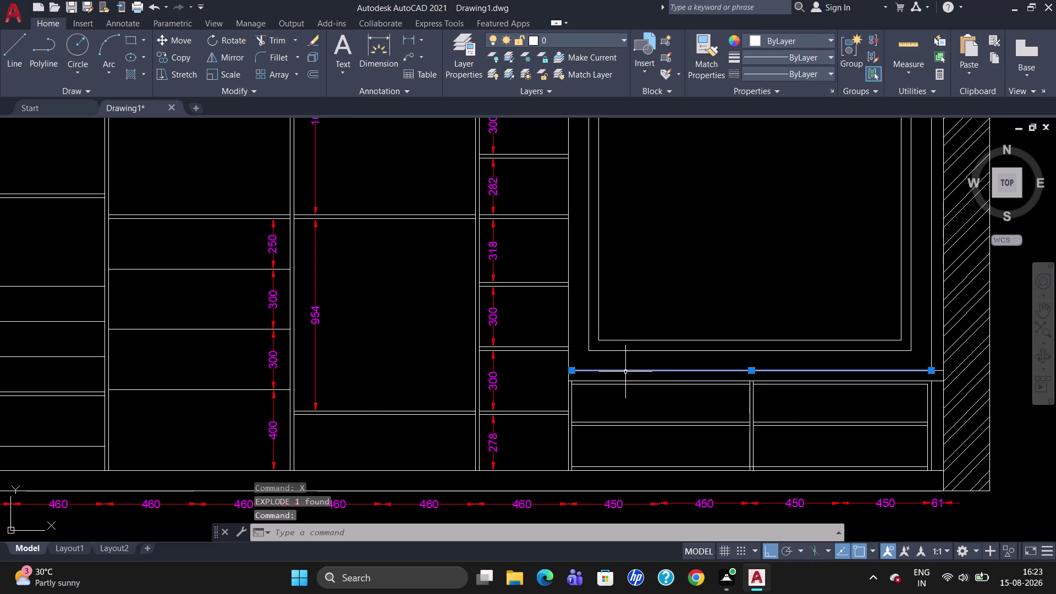
click(626, 381)
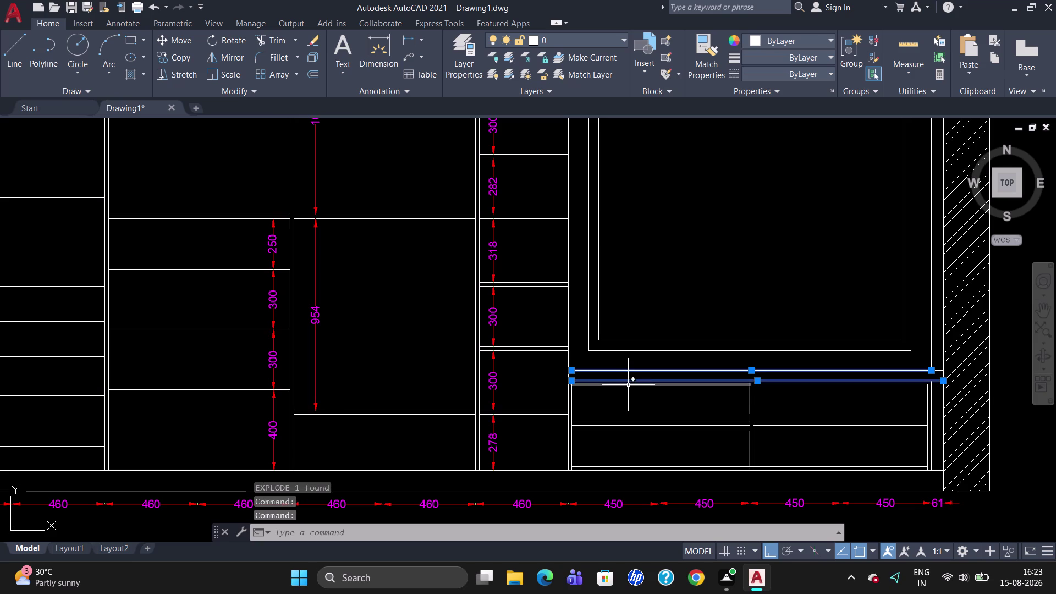
click(629, 384)
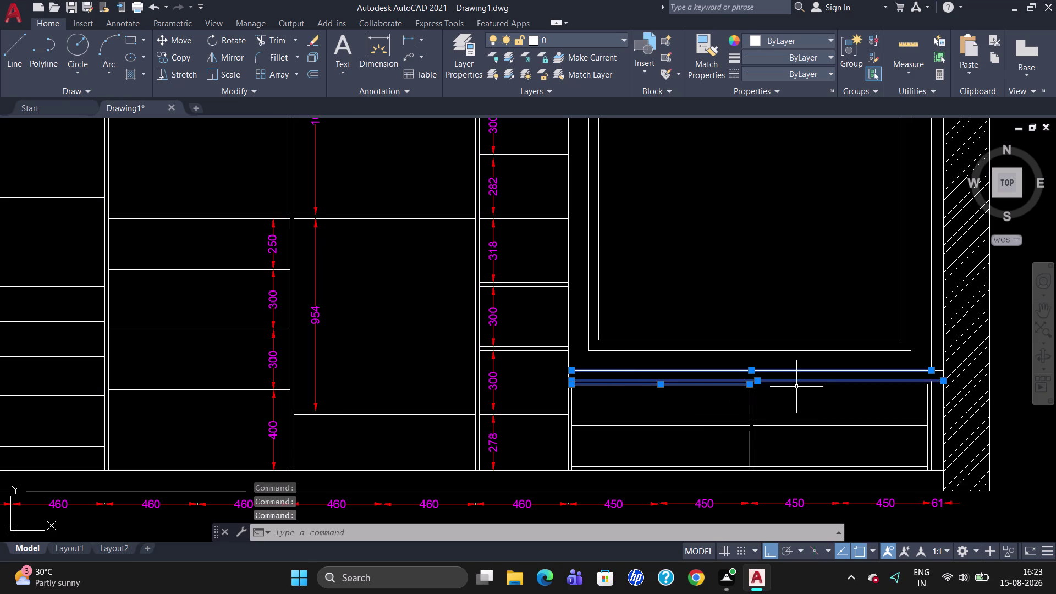
click(797, 384)
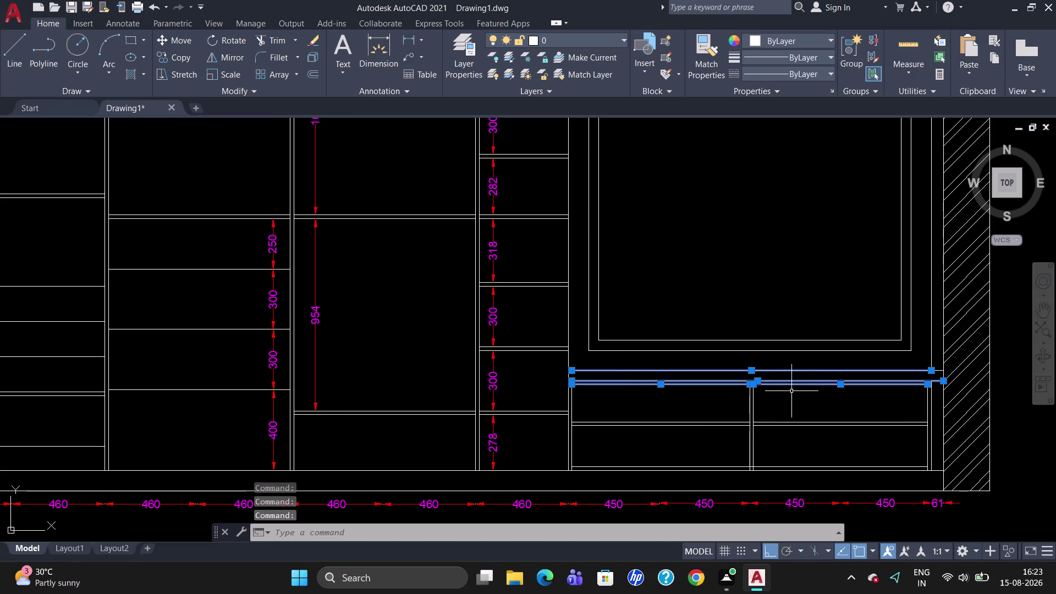
key(Escape)
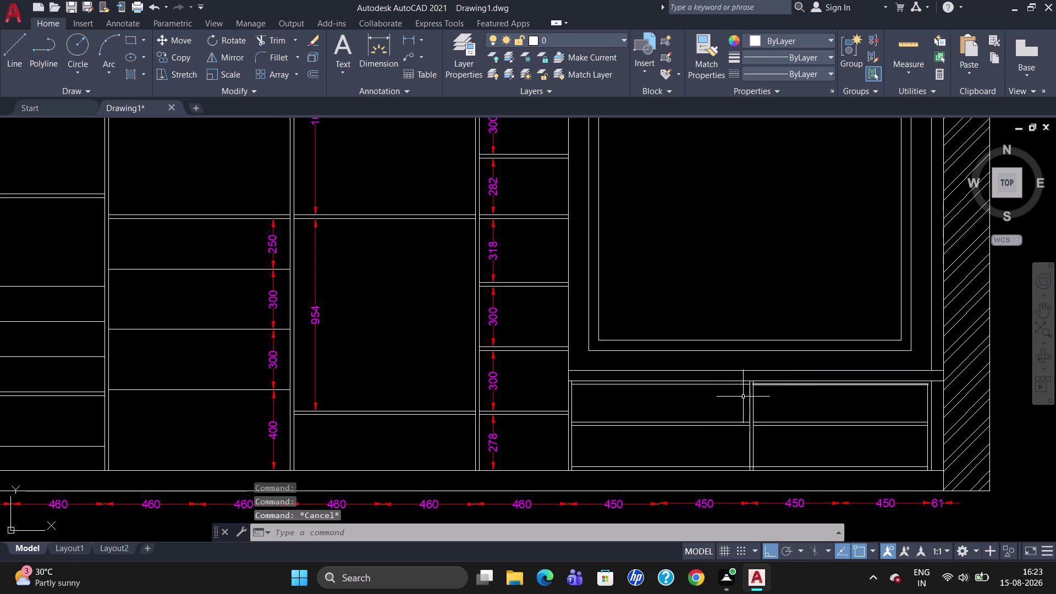
Erase the left drawer's middle and top lines and the long top line beneath the TV panel.
click(694, 427)
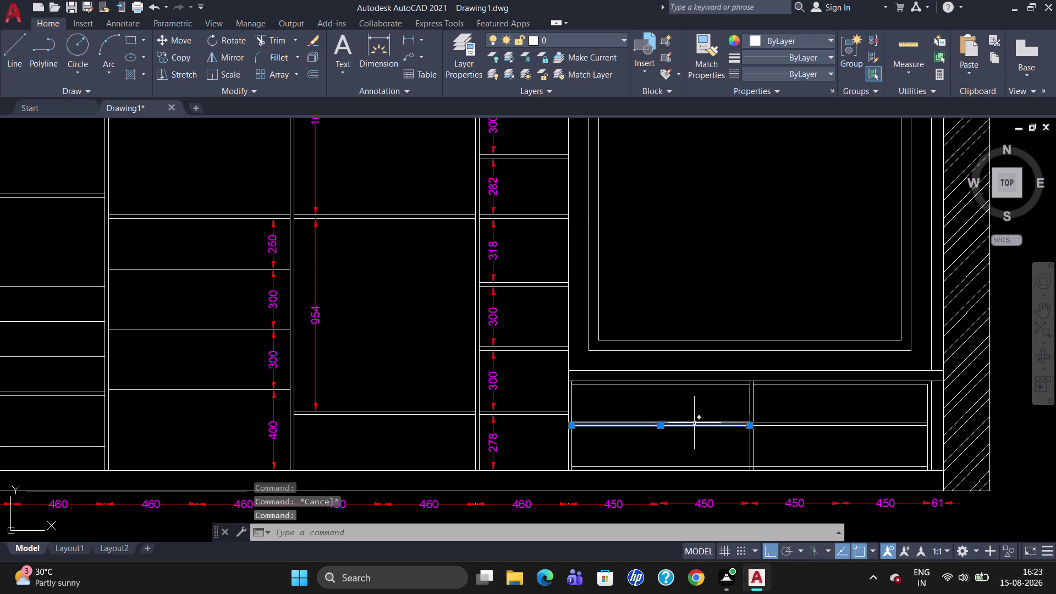
click(695, 422)
click(705, 385)
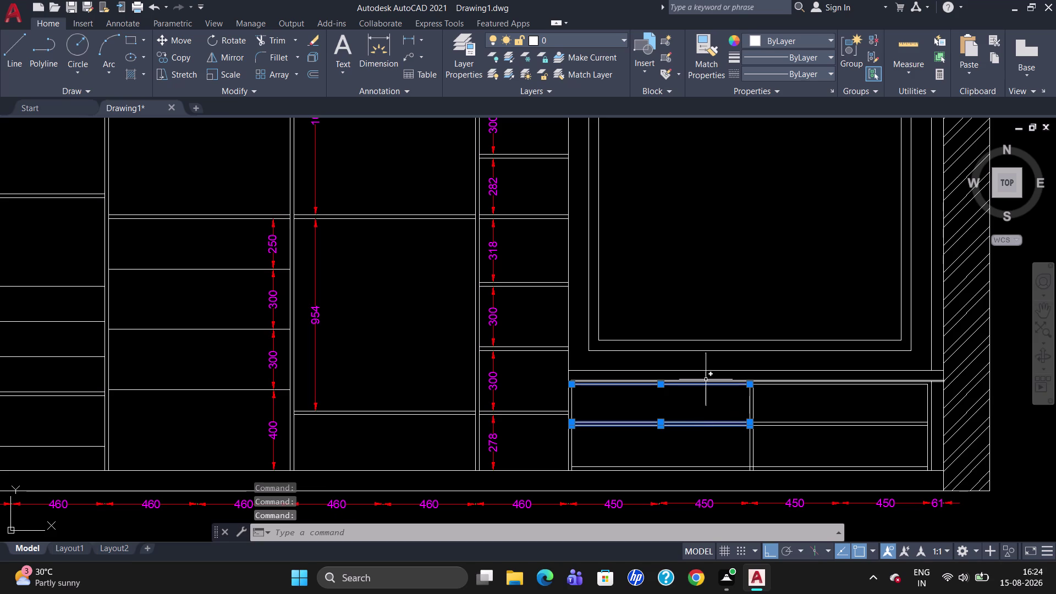
click(706, 381)
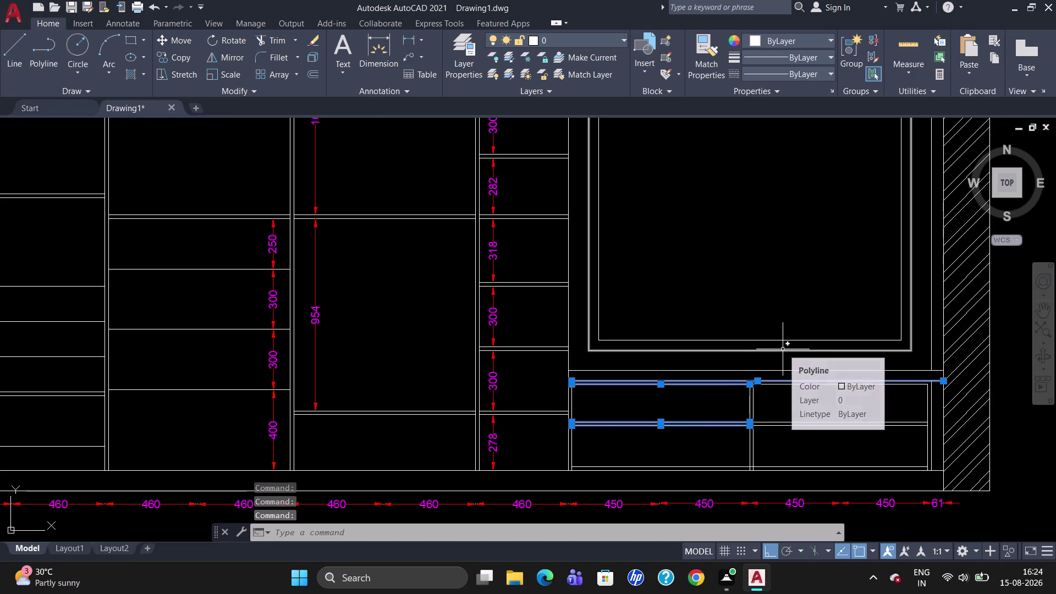
key(Print)
key(Delete)
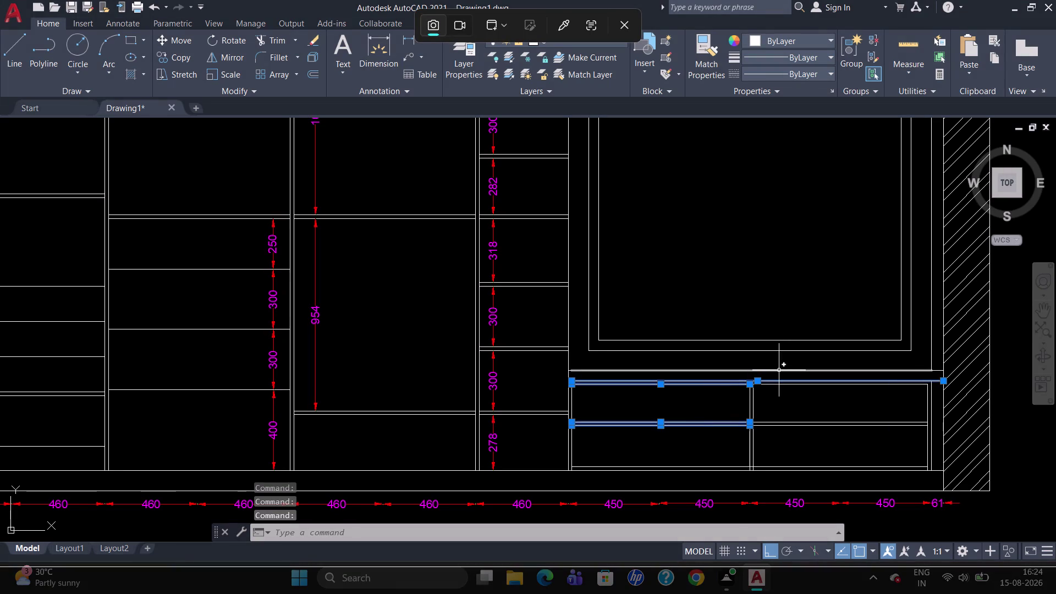
key(Delete)
click(772, 413)
key(Delete)
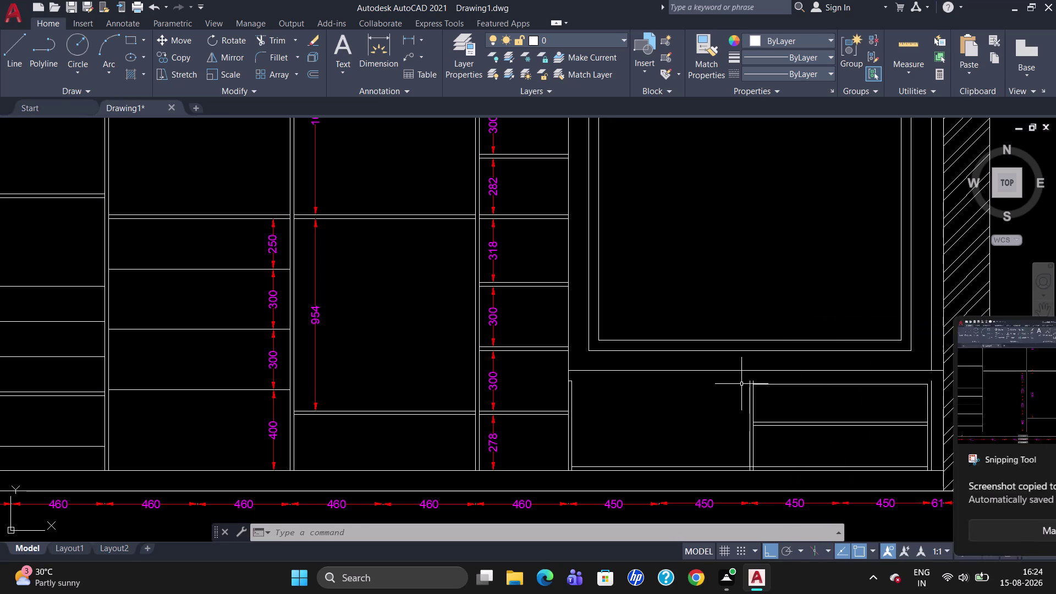
Offset the lower drawer's middle line by 223.
key(o)
key(Return)
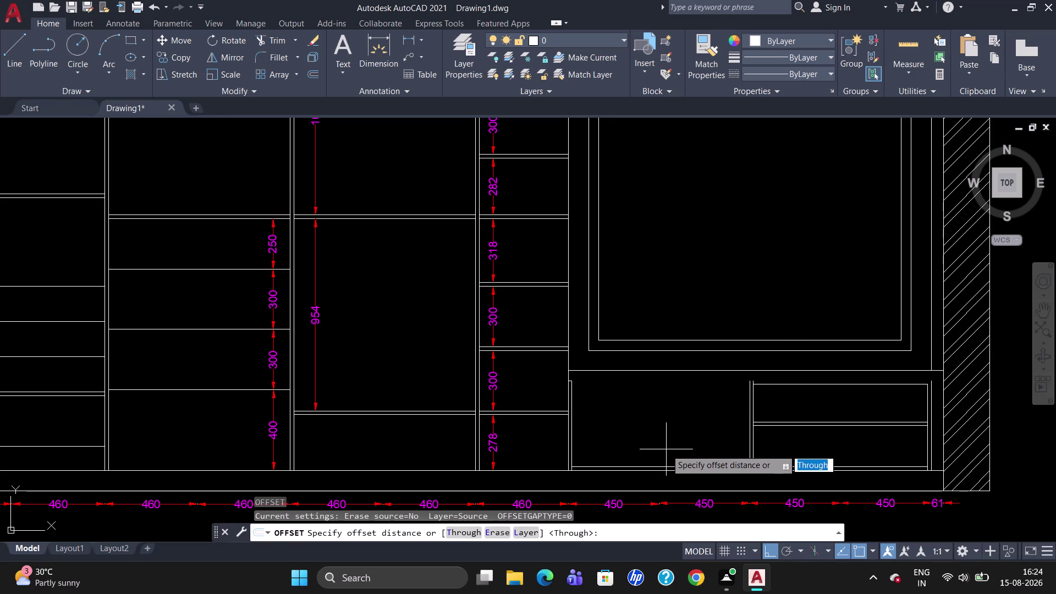
text(223)
key(Return)
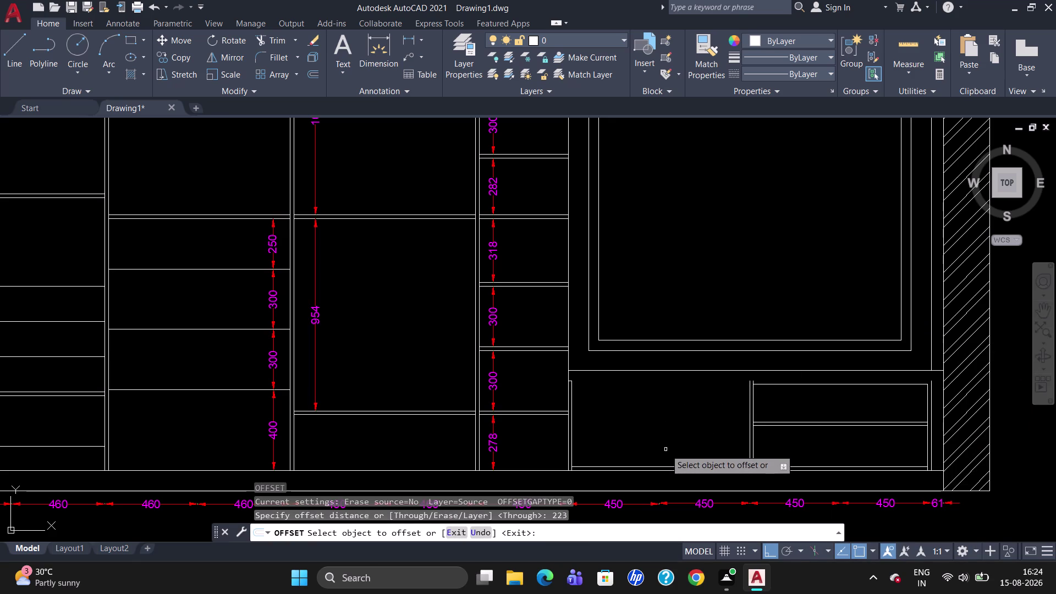
click(672, 467)
click(677, 442)
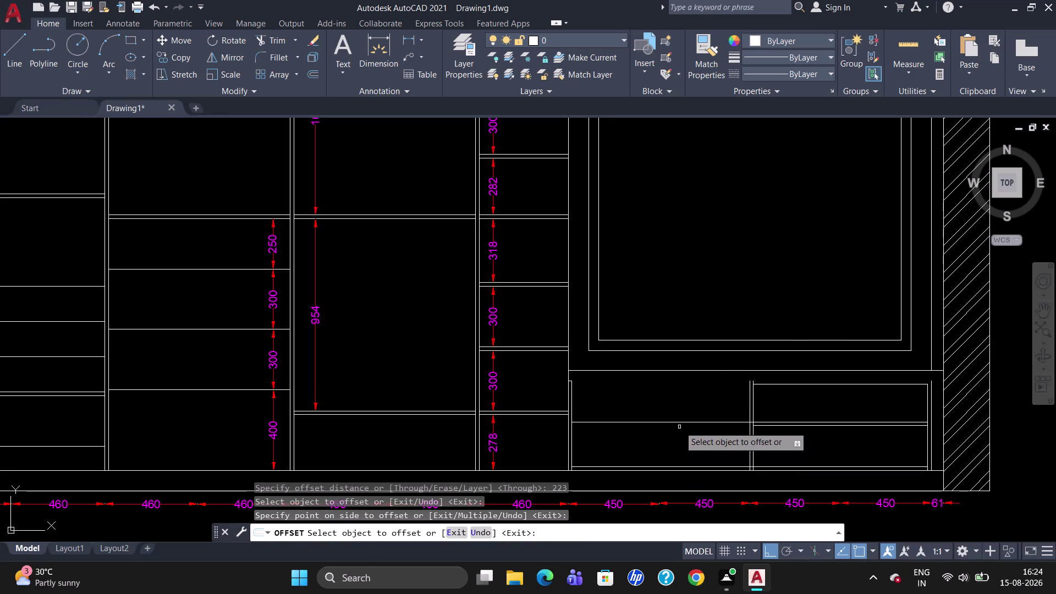
click(680, 422)
Offset the middle drawer line by 18 and again by 223, then cancel Offset.
text(1)
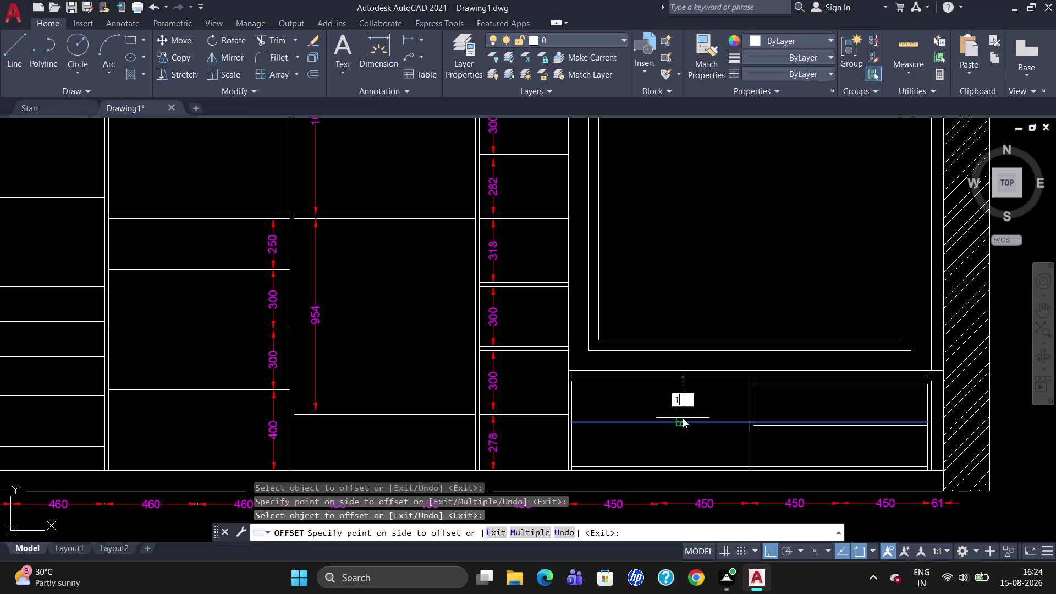
text(8)
key(Return)
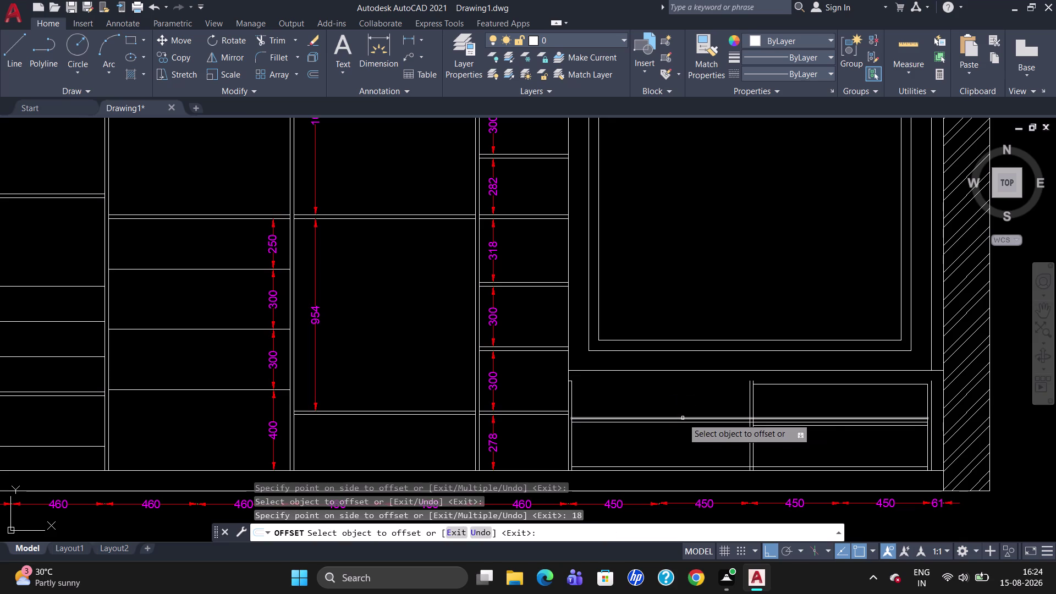
click(682, 418)
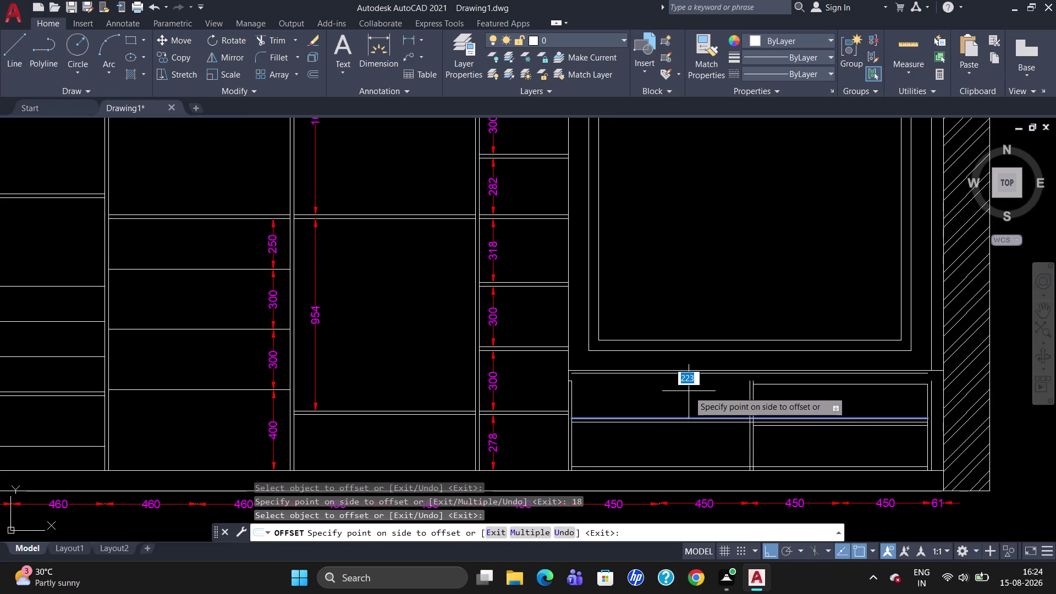
text(223)
key(Return)
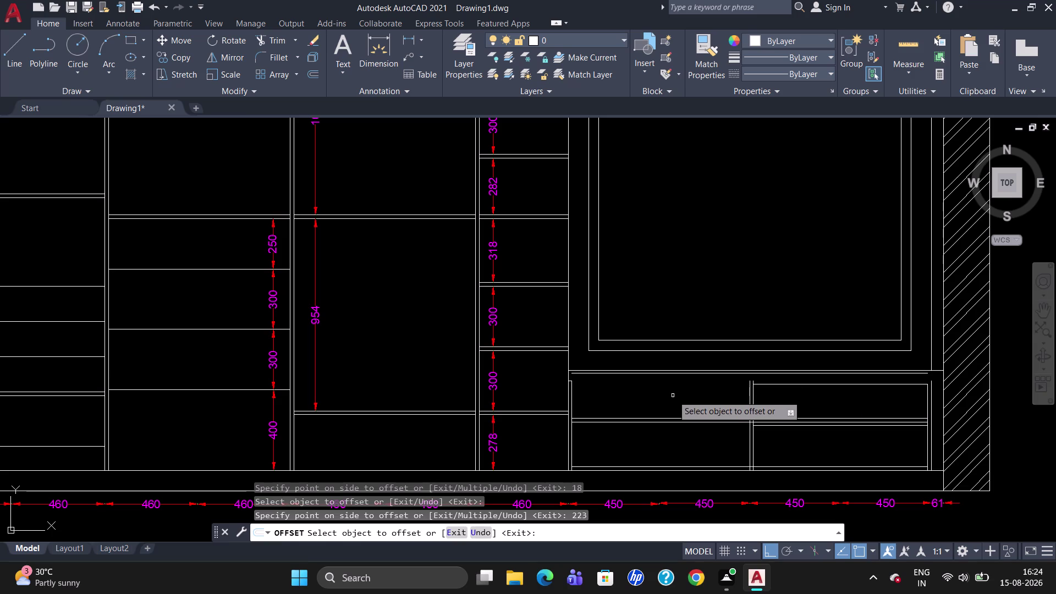
key(Escape)
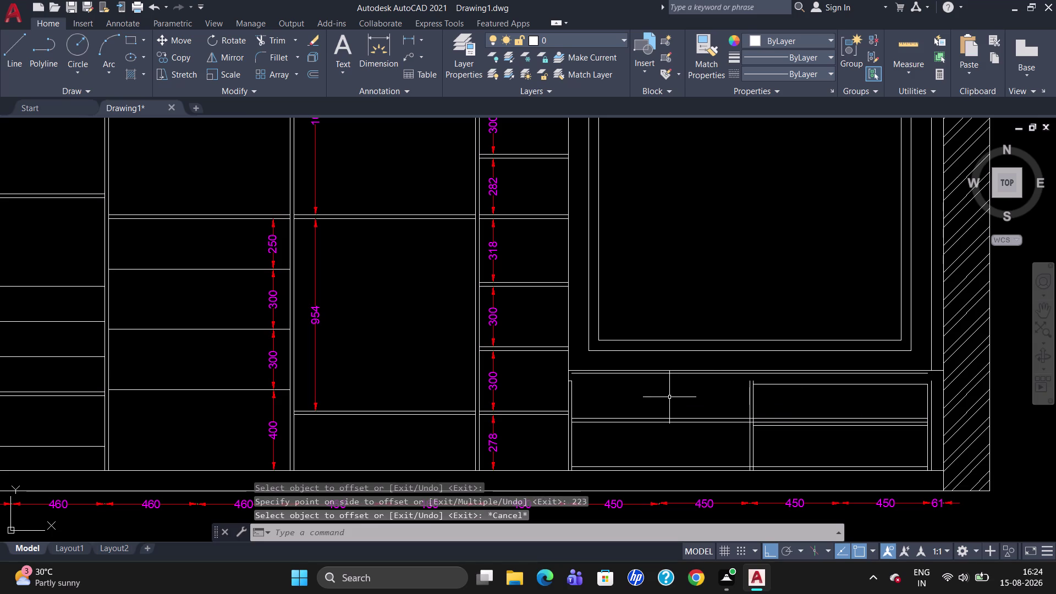
click(687, 371)
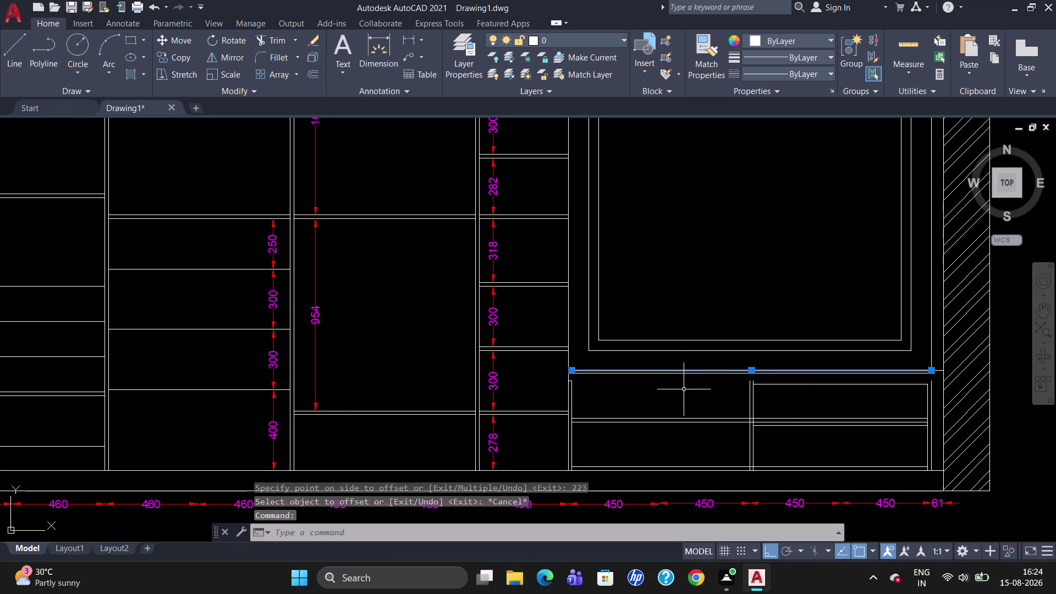
Erase the two horizontal top lines and two leftover stubs at the recess corners.
key(Delete)
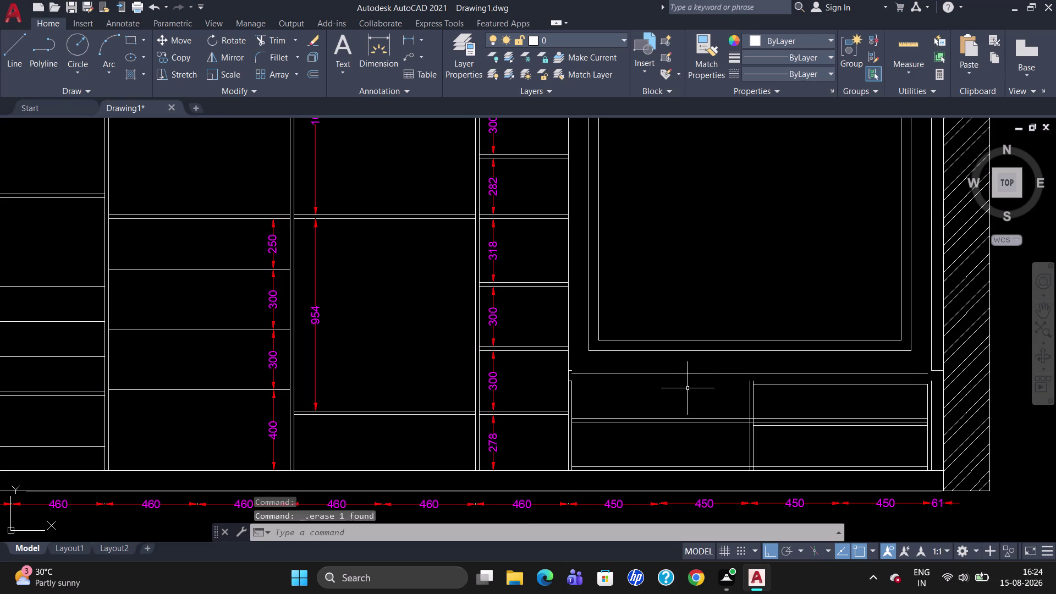
click(687, 372)
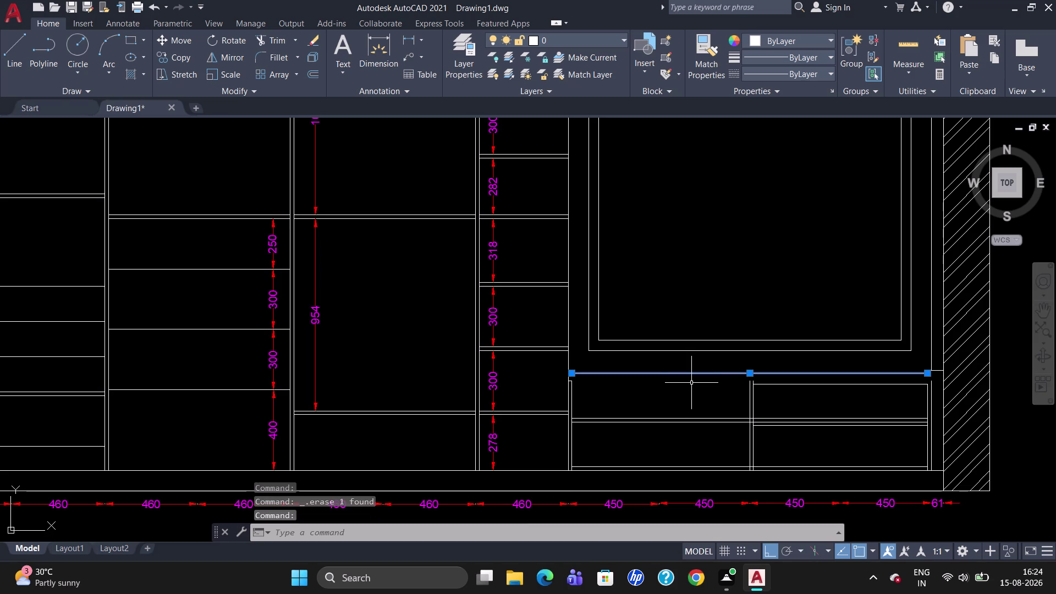
key(Delete)
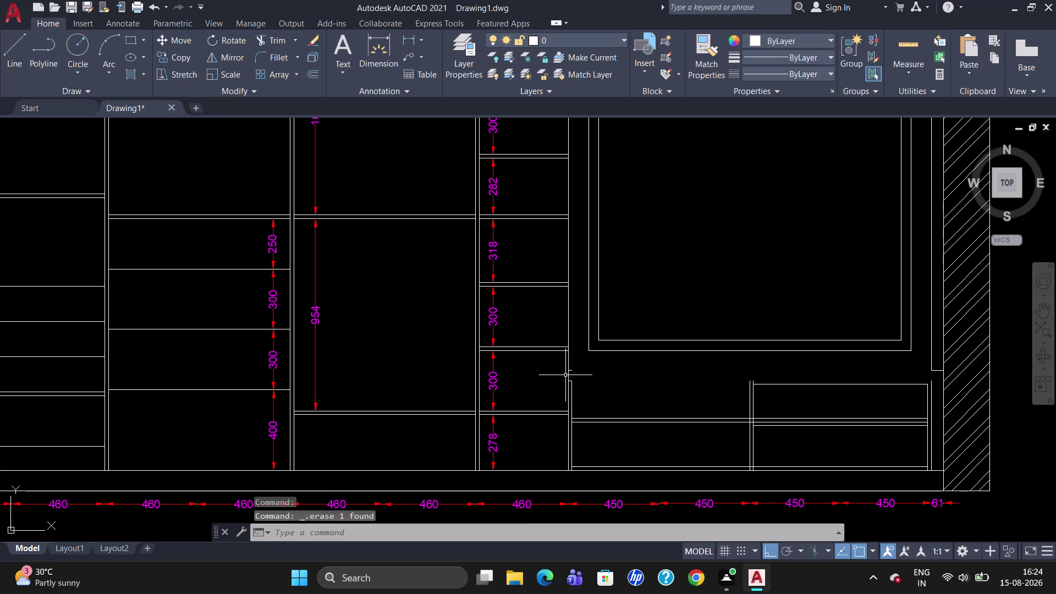
click(571, 370)
key(Delete)
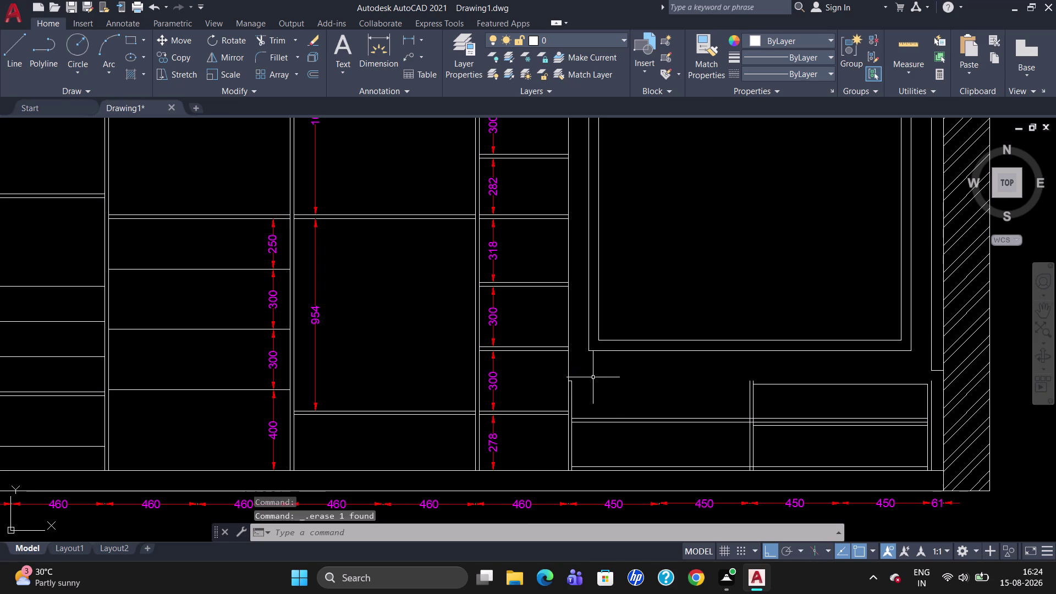
click(798, 383)
key(Delete)
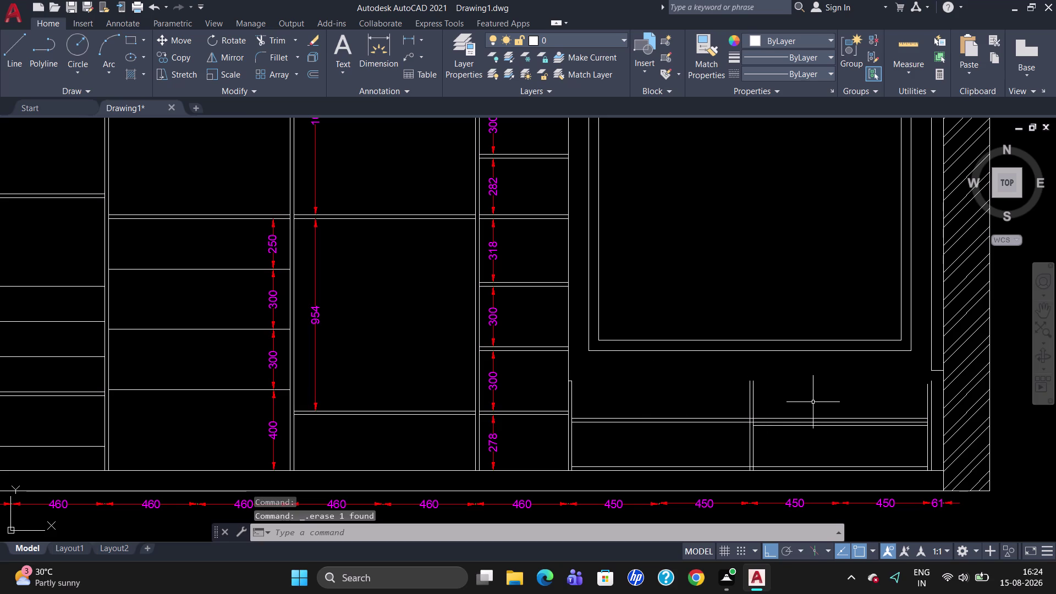
Offset the drawer line upward by 223 to create the new top line.
text(DL)
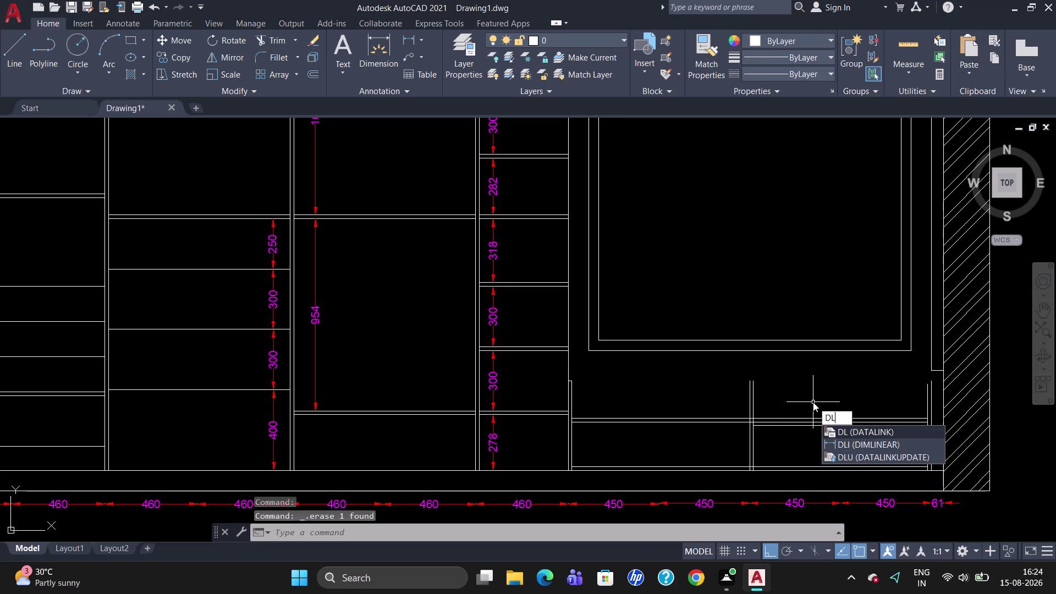
key(Escape)
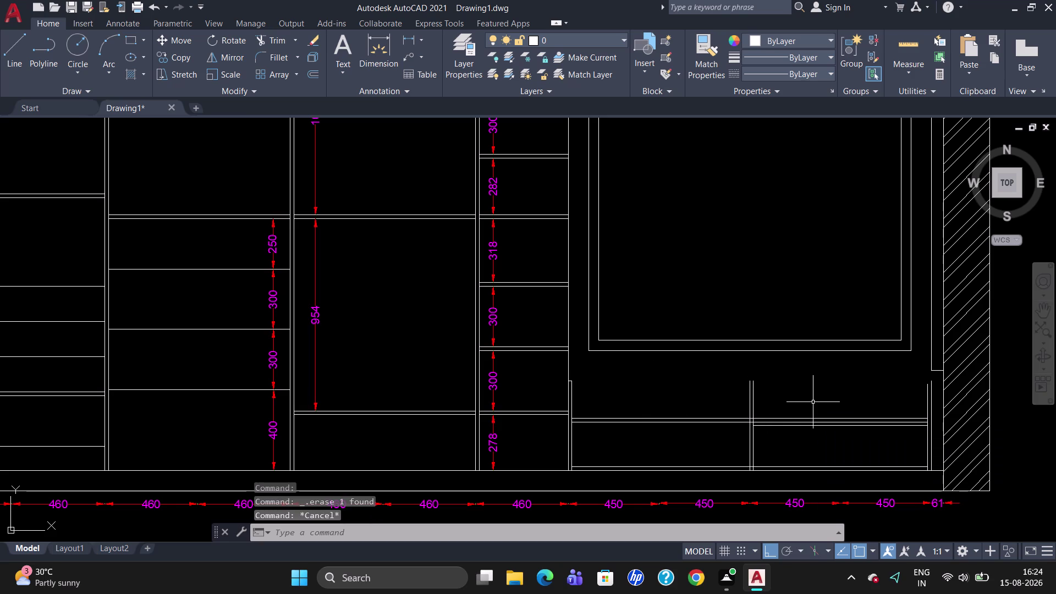
key(o)
key(Return)
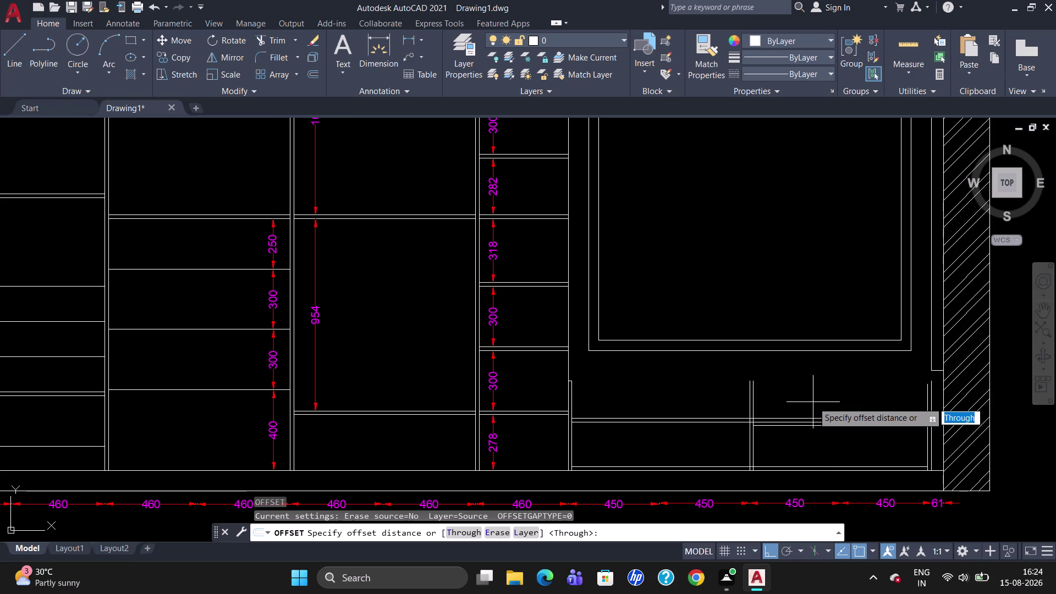
text(223)
key(Return)
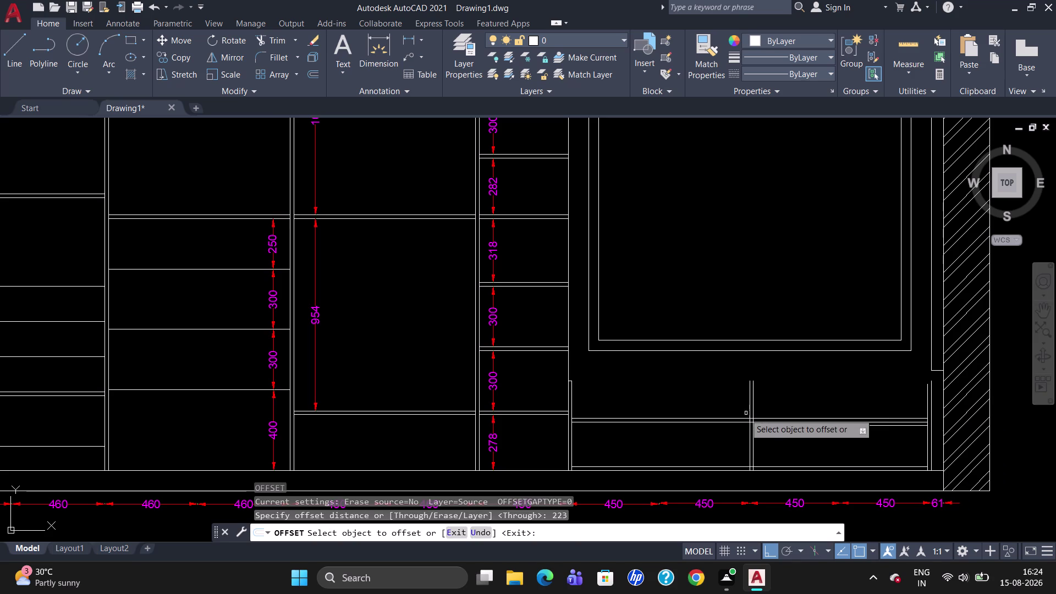
click(694, 418)
click(695, 409)
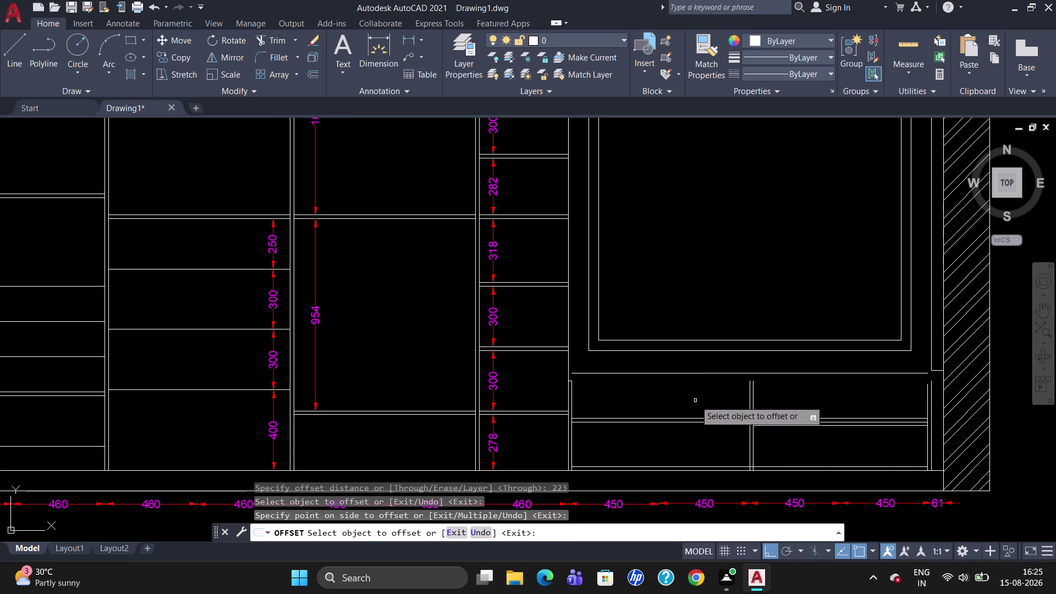
Offset the new top line by a further 18 to form a double line.
click(696, 374)
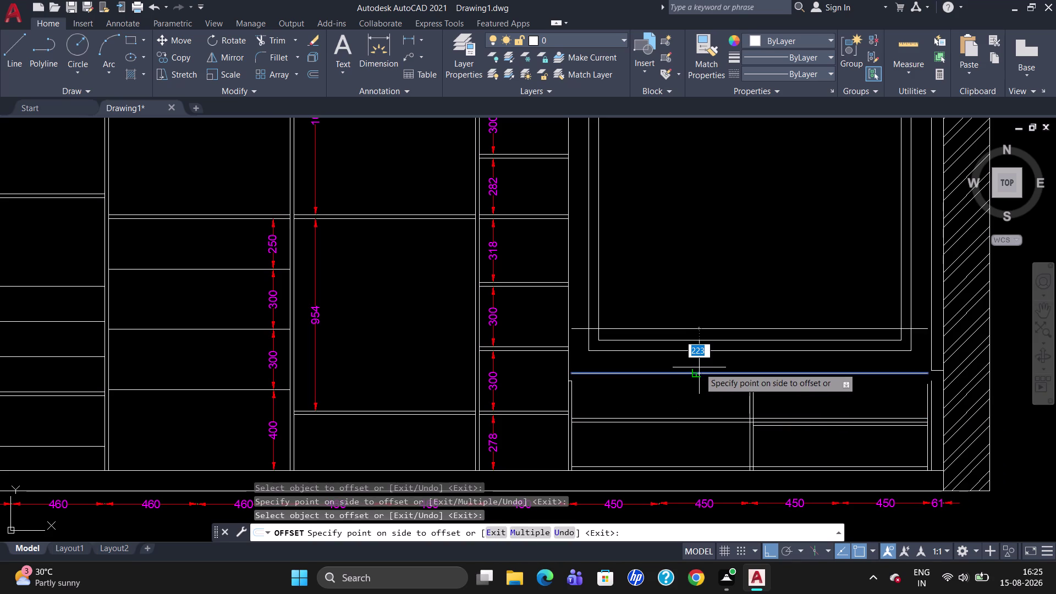
text(18)
key(Return)
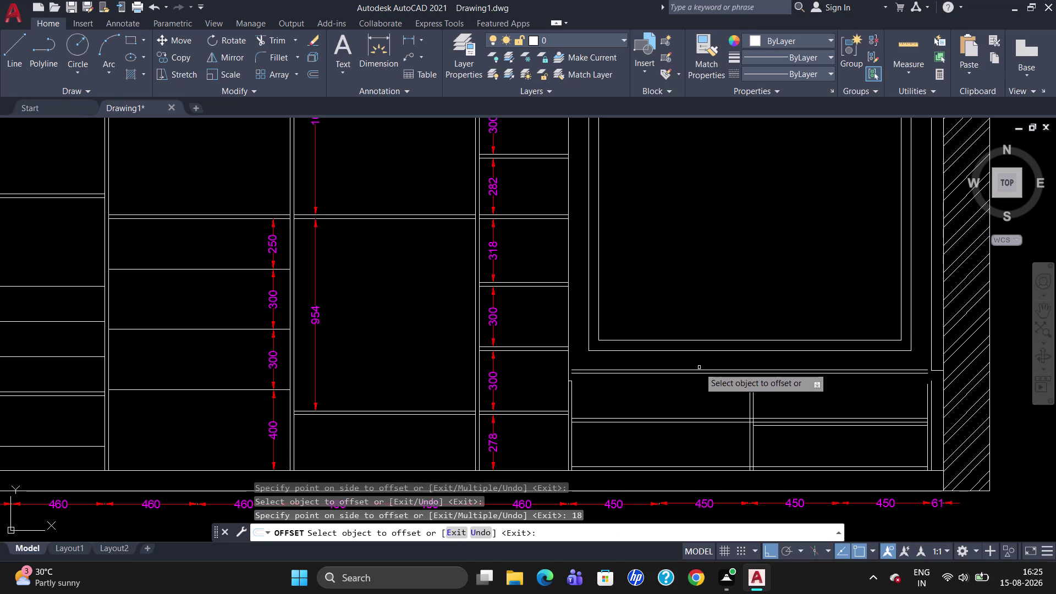
key(Escape)
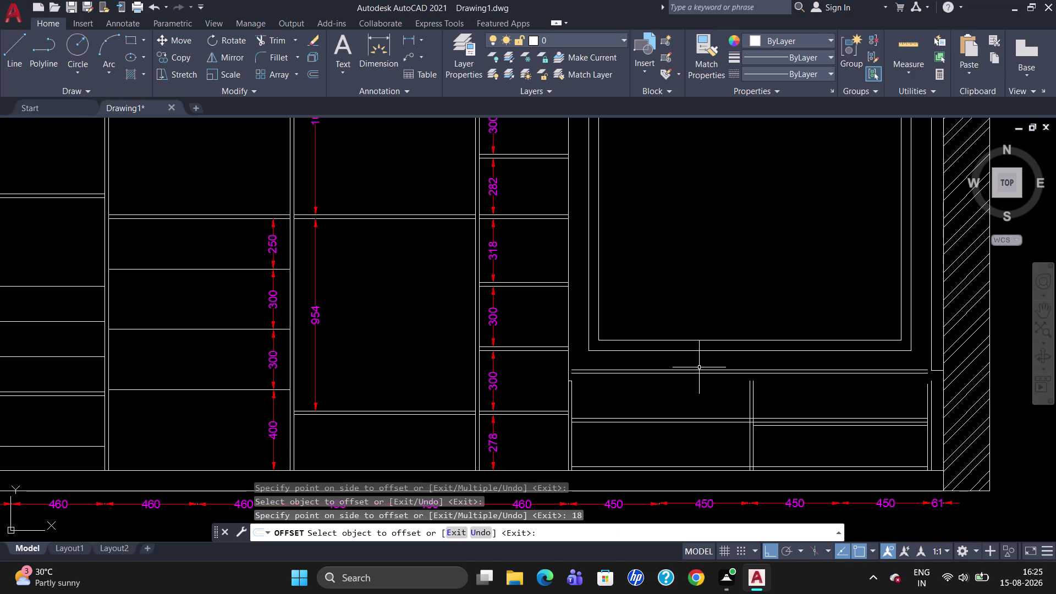
text(EX)
key(Return)
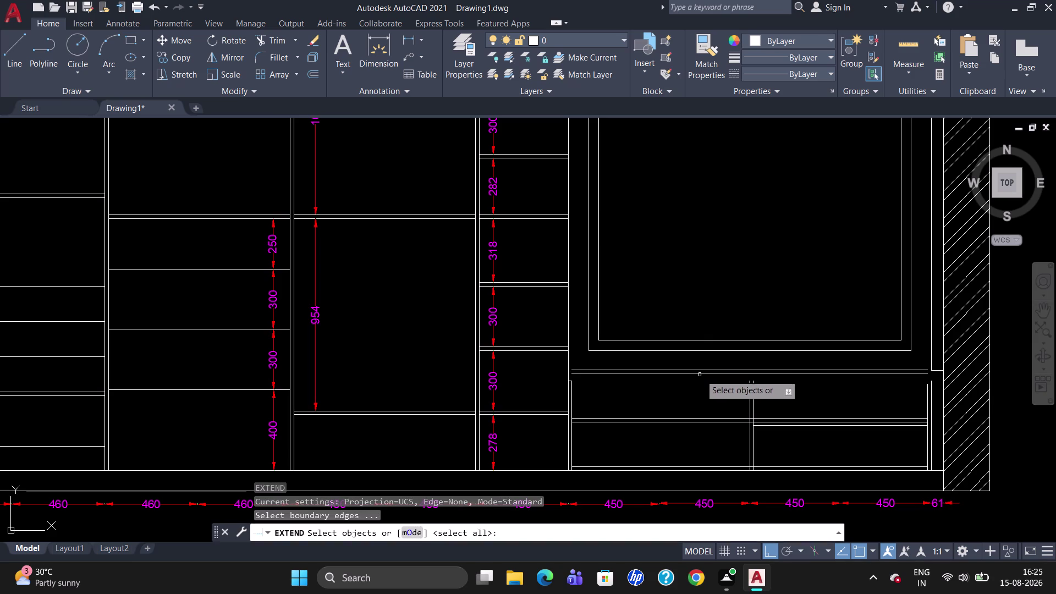
Choose the left and right cabinet side edges as Extend boundaries.
click(568, 341)
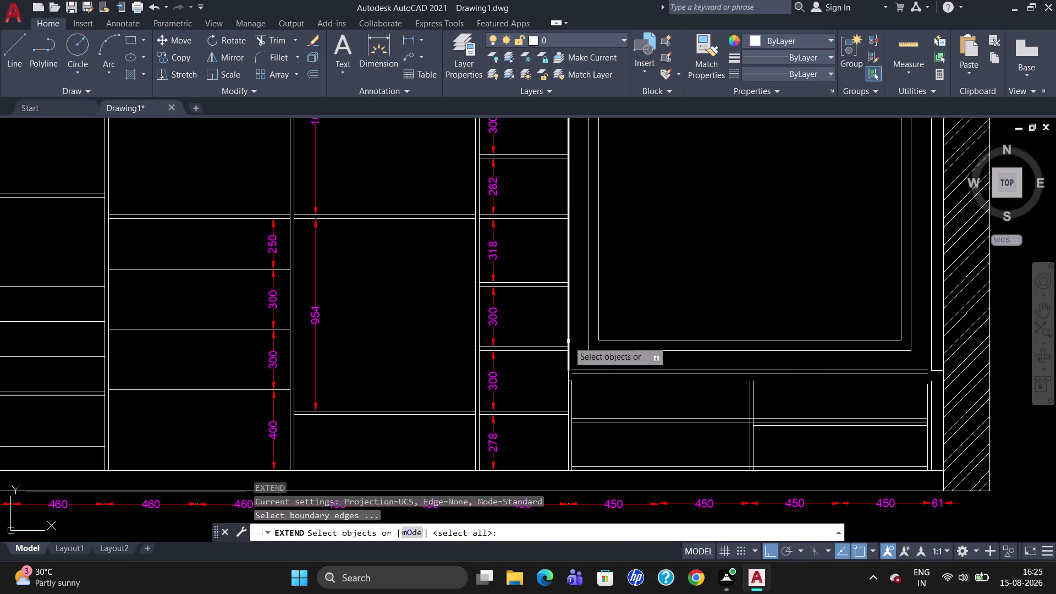
click(568, 376)
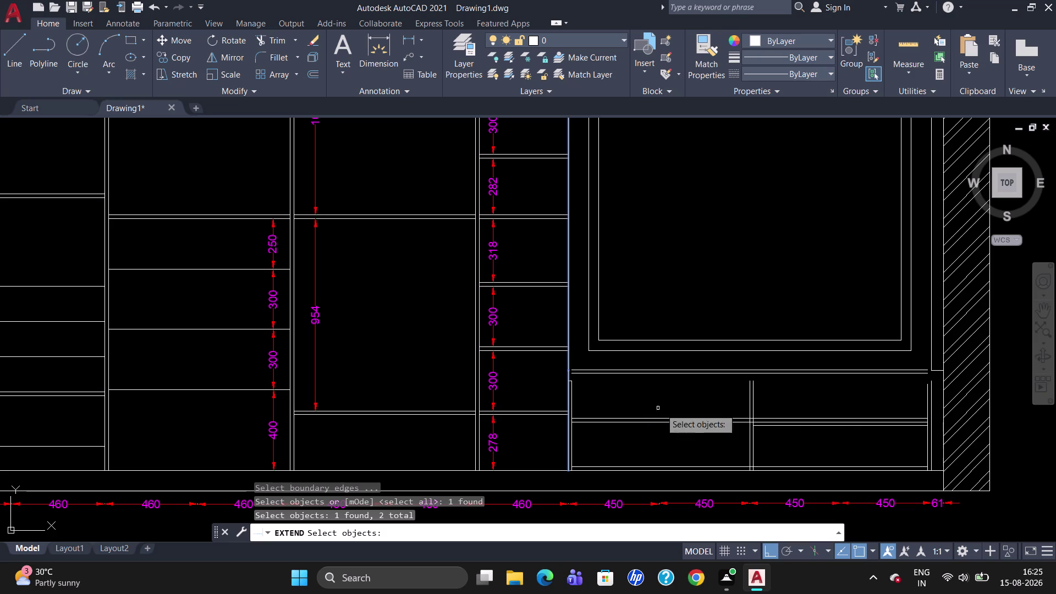
click(932, 394)
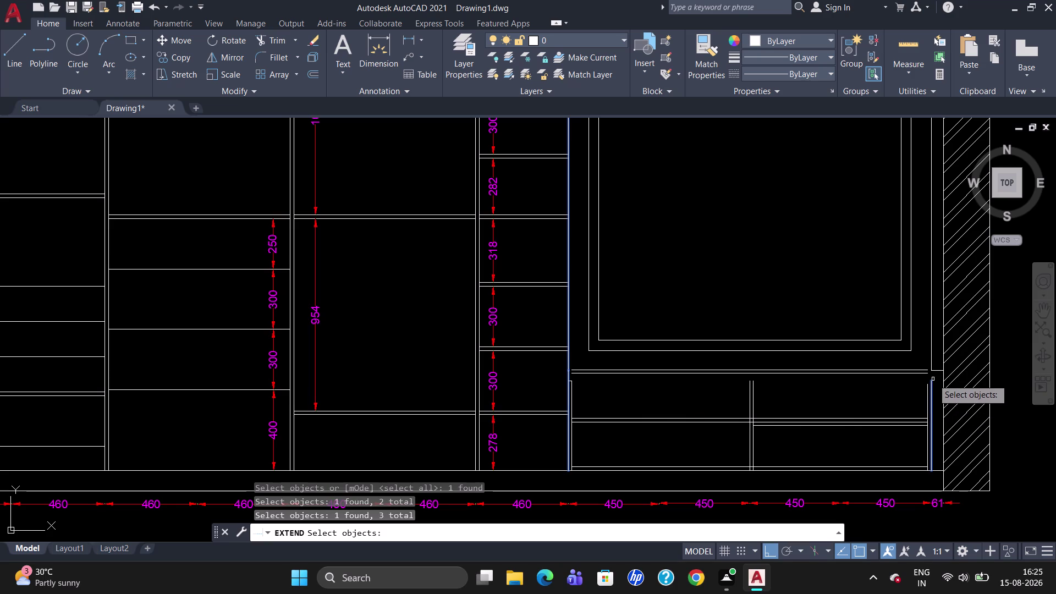
key(Escape)
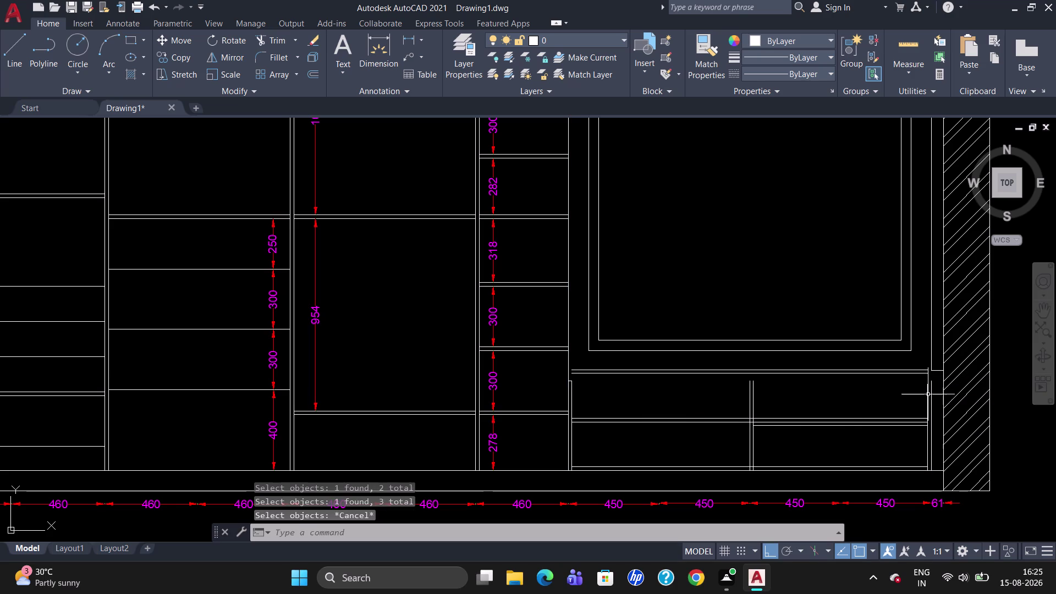
text(EX)
key(Return)
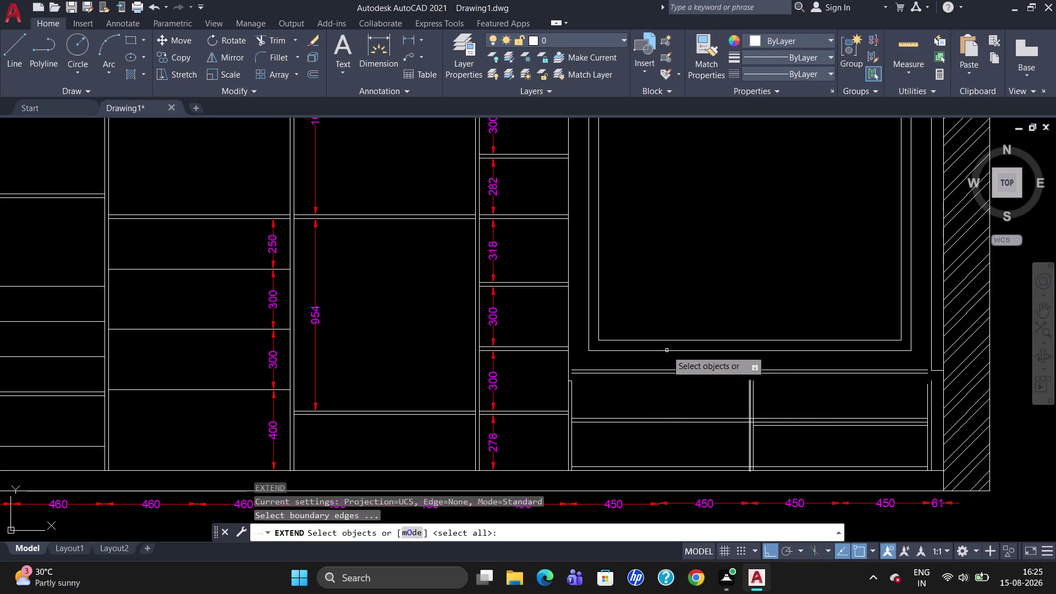
click(570, 331)
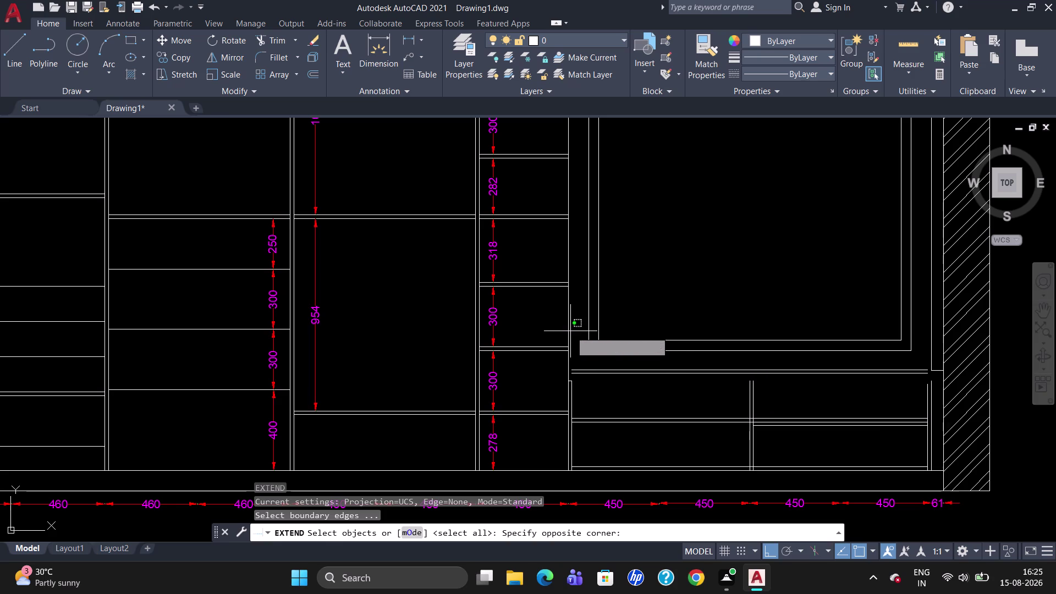
click(566, 334)
click(567, 374)
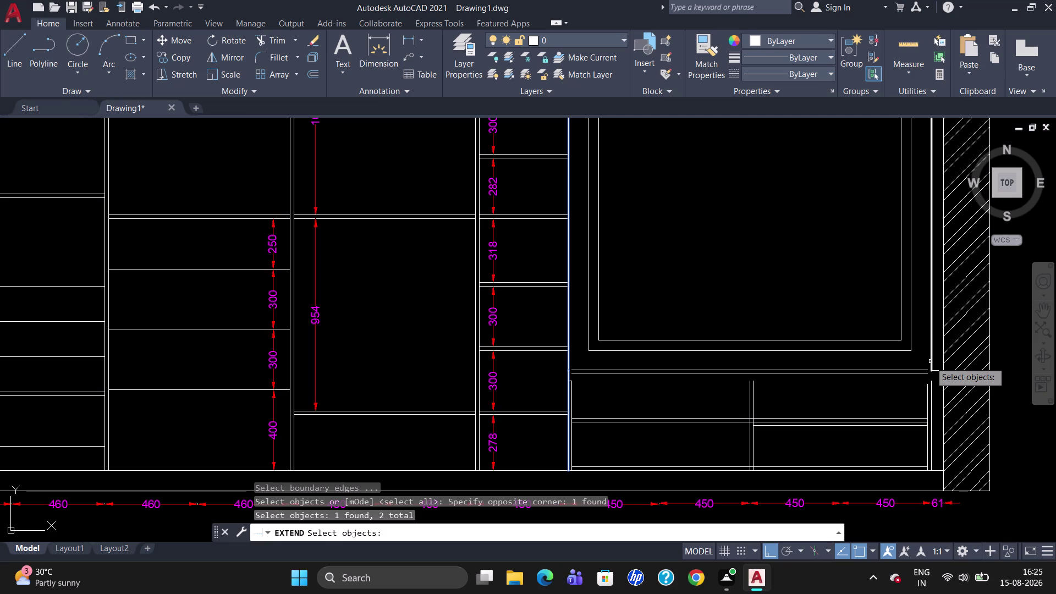
click(931, 362)
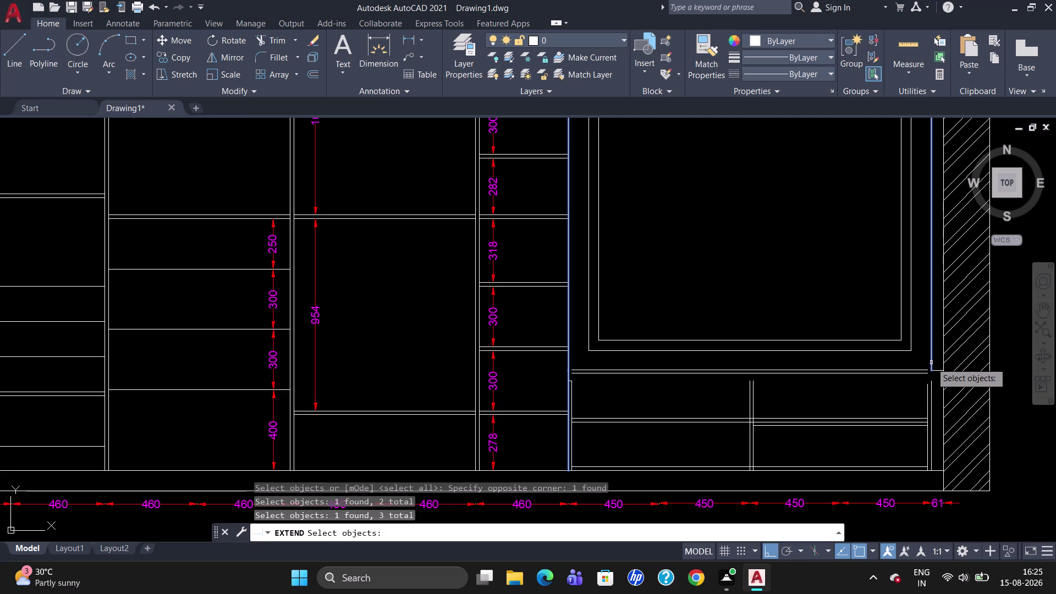
key(Return)
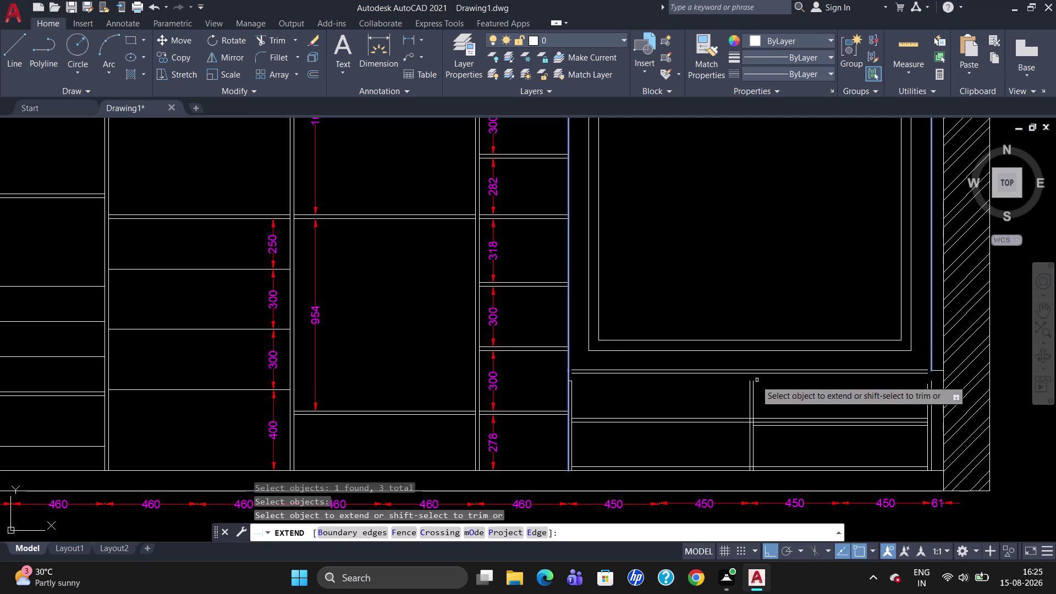
Extend both lines of the new double line to the cabinet sides.
click(712, 369)
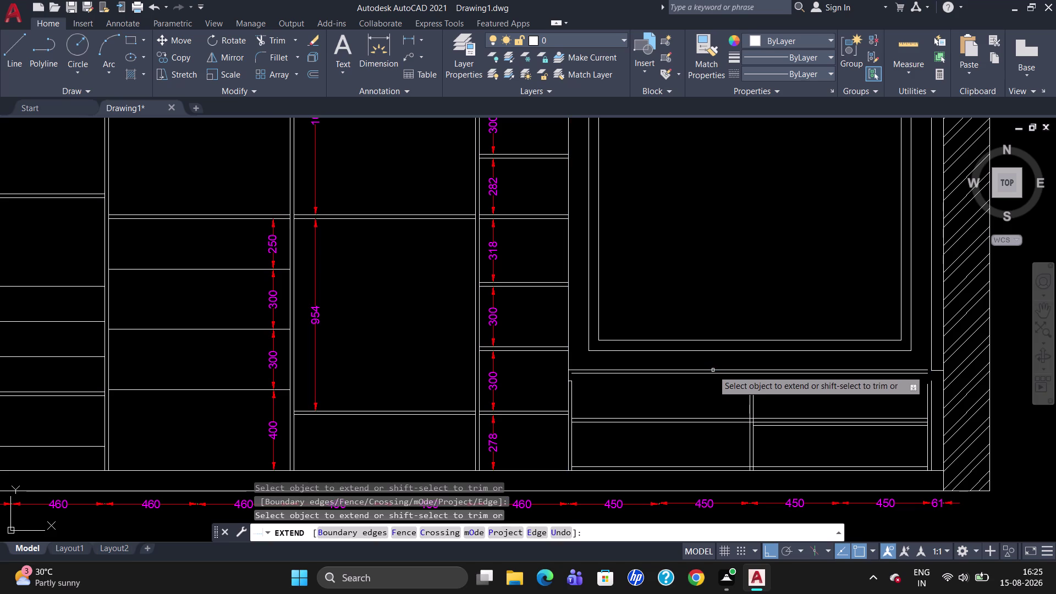
click(715, 374)
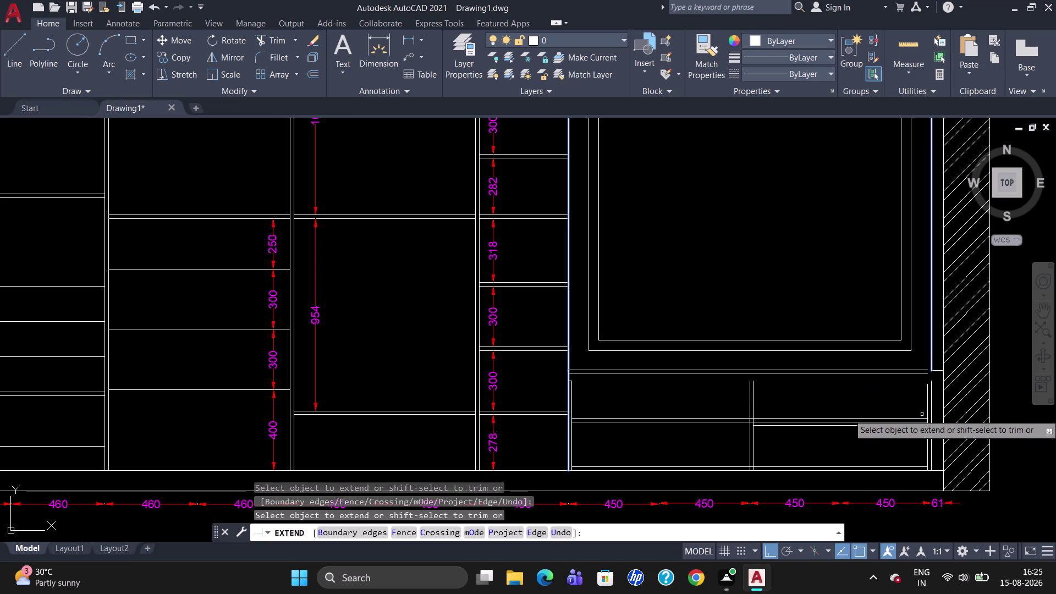
click(928, 394)
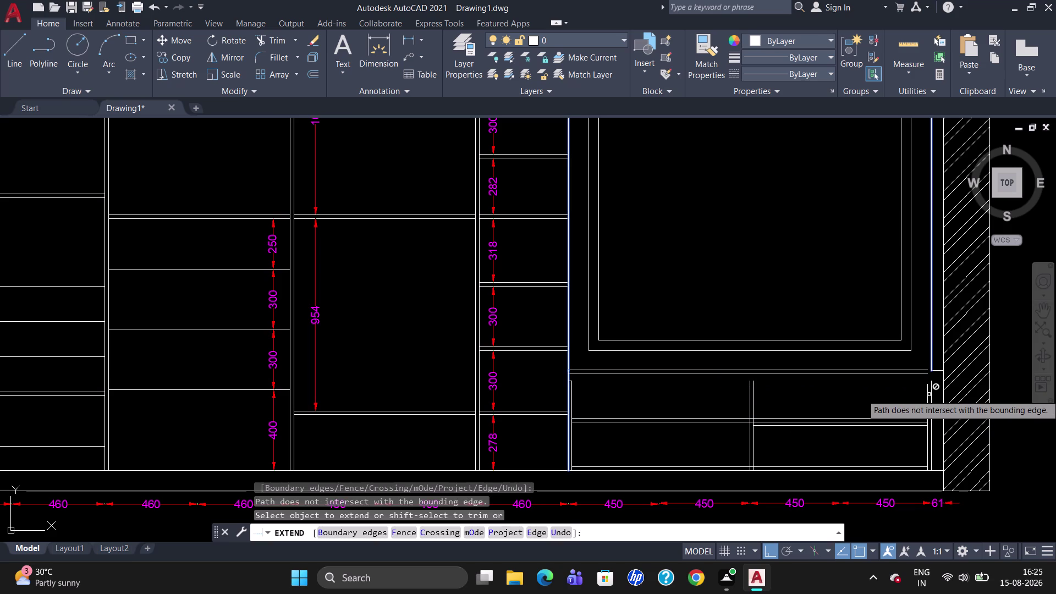
key(Escape)
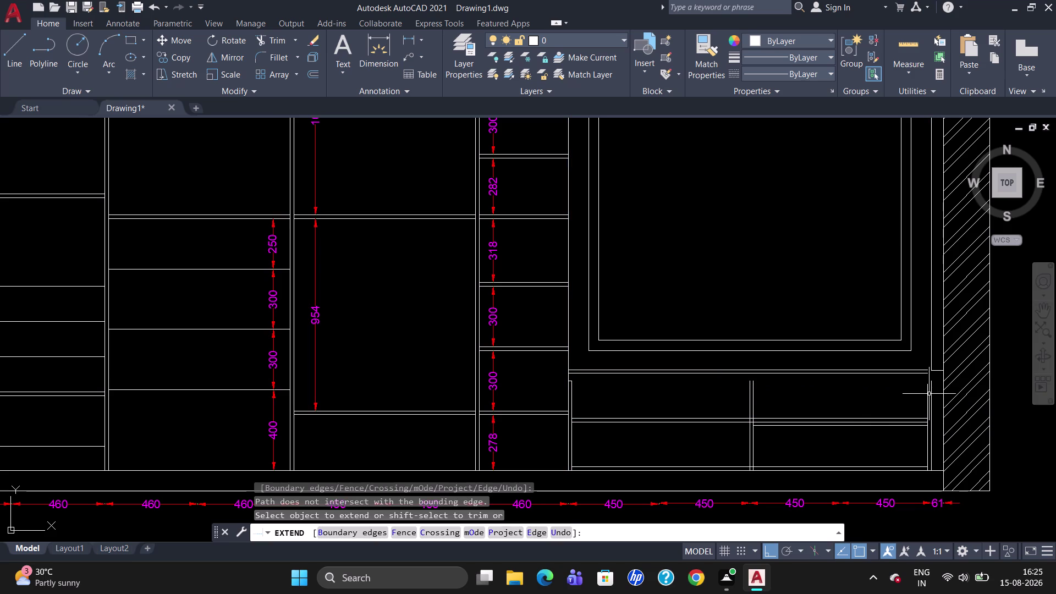
Erase the stray short line at the right end of the top edge.
key(l)
key(Return)
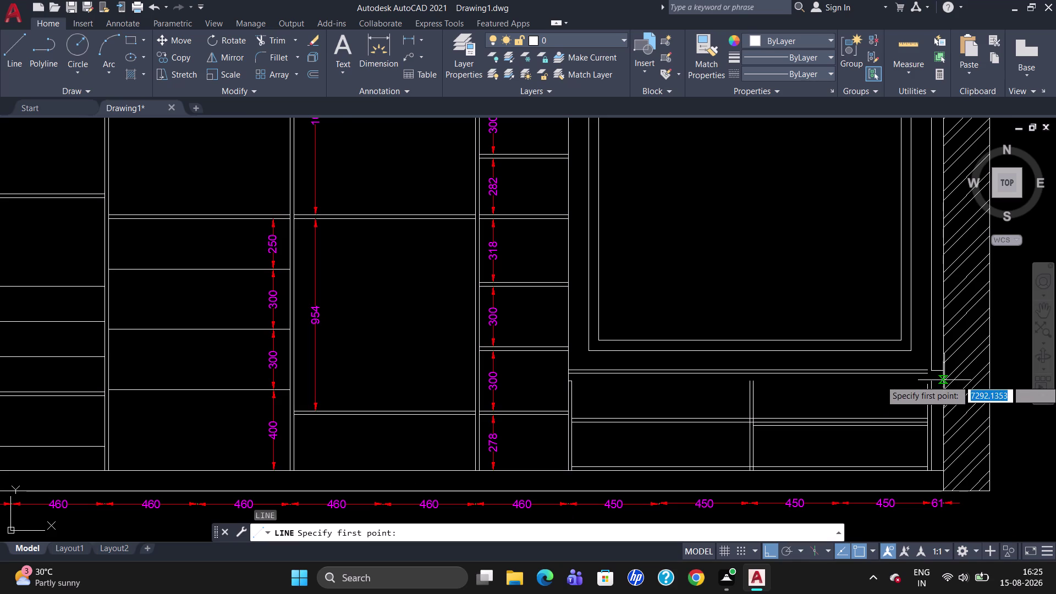
scroll(up, 3)
click(927, 382)
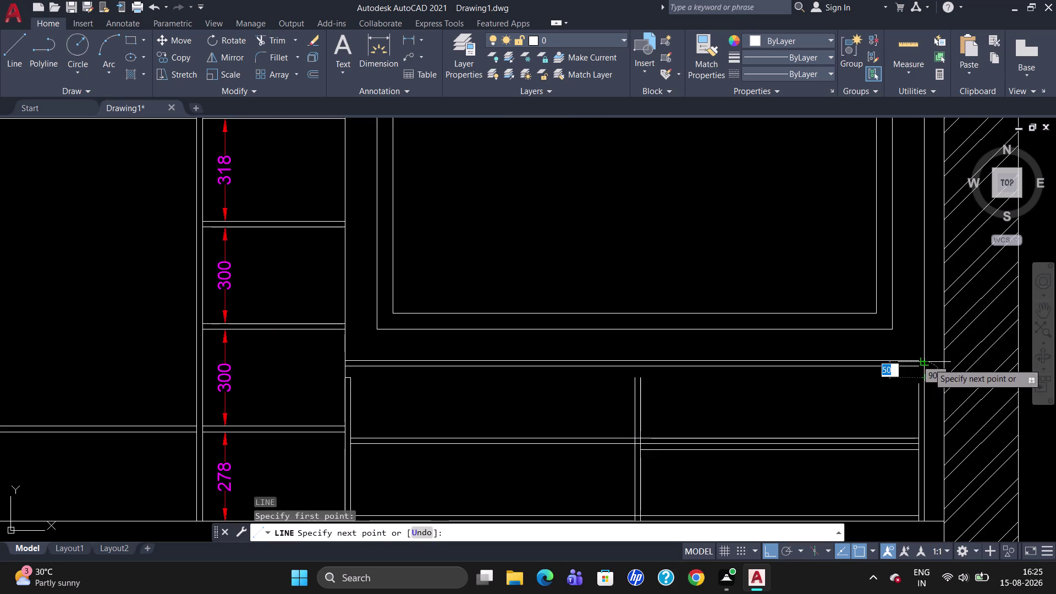
click(928, 363)
key(Escape)
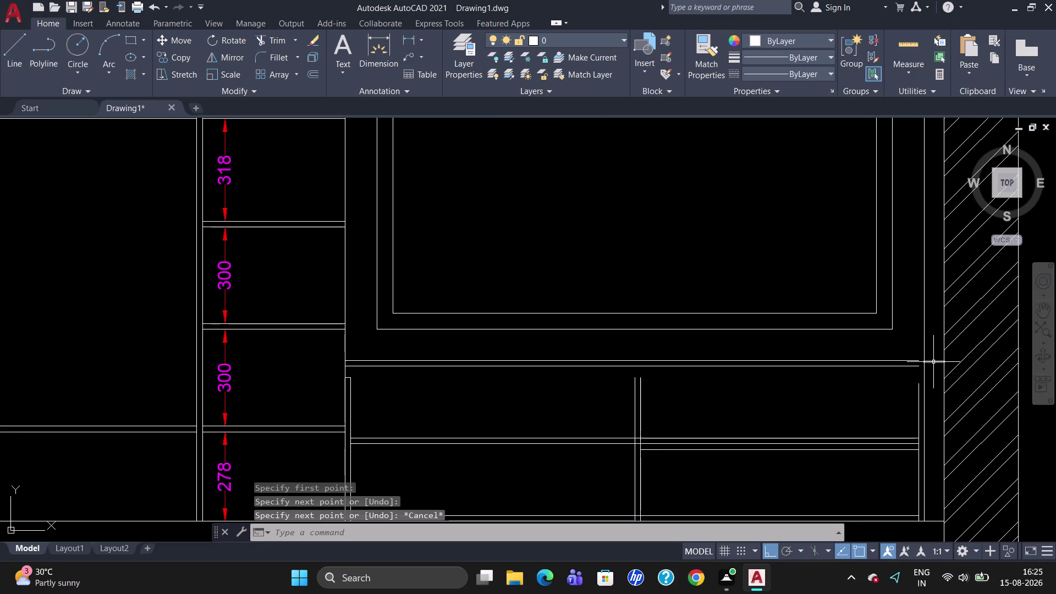
click(933, 361)
key(Delete)
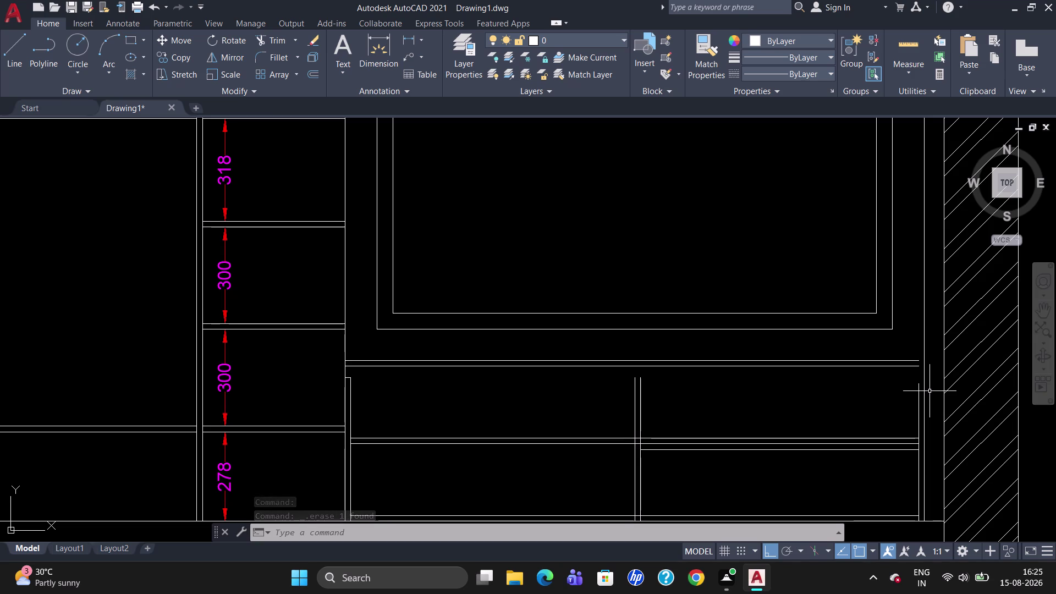
Extend the top horizontal and short vertical lines to the right vertical edge boundary.
text(EX)
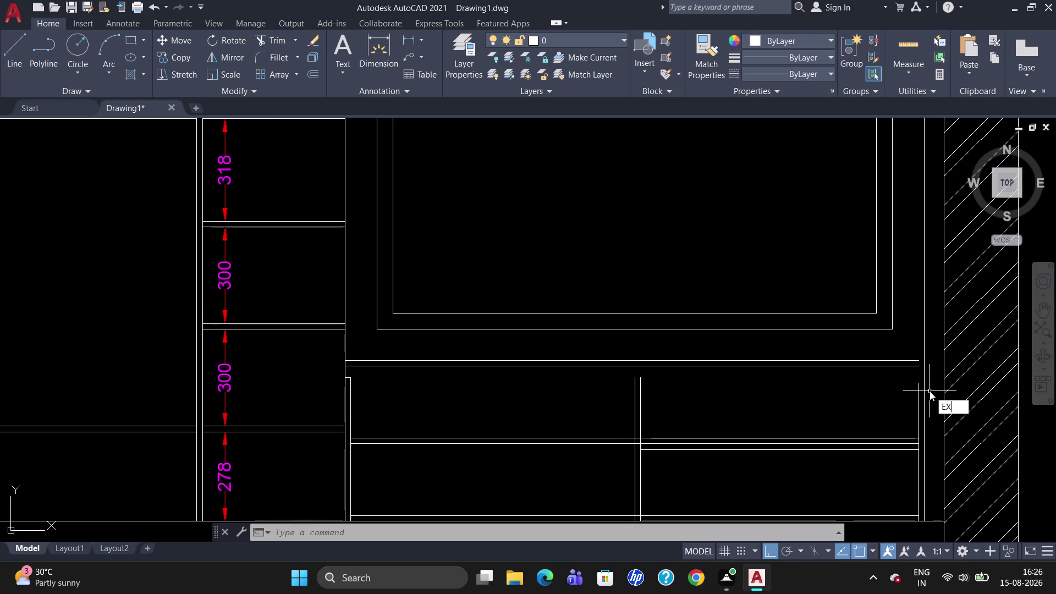
key(Return)
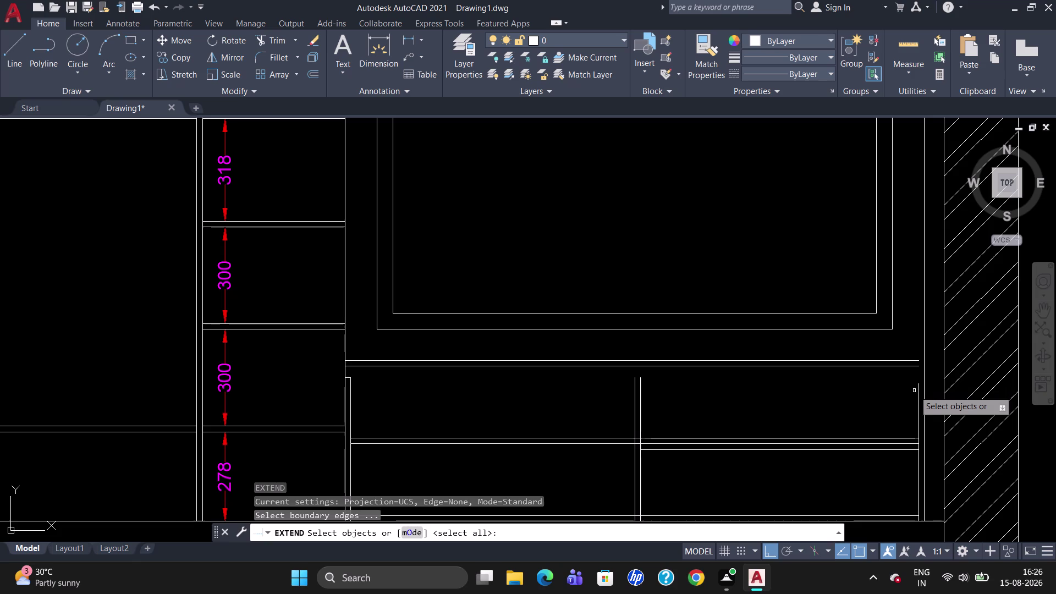
click(925, 348)
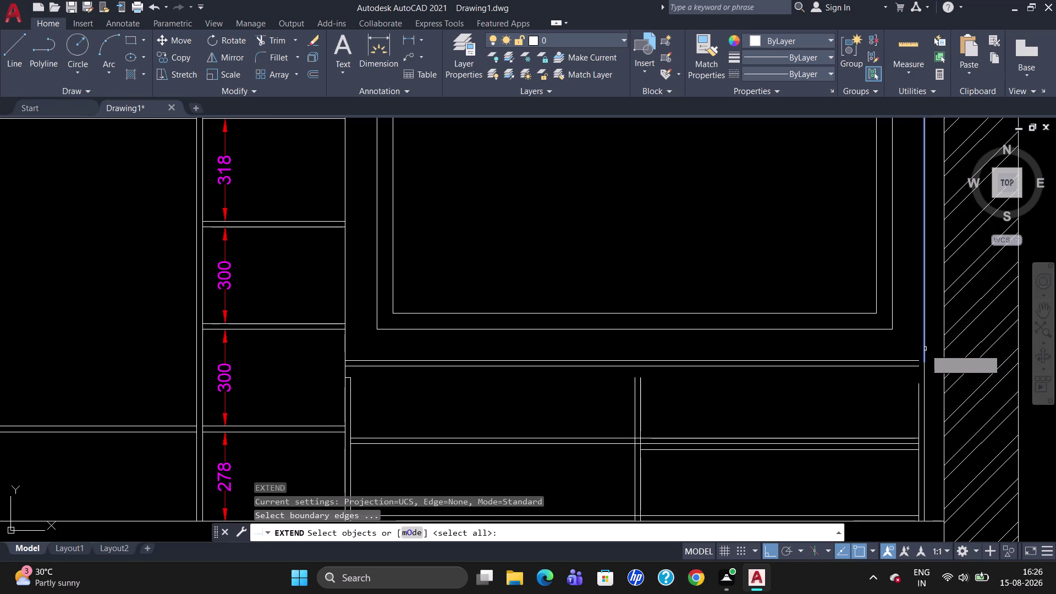
click(924, 380)
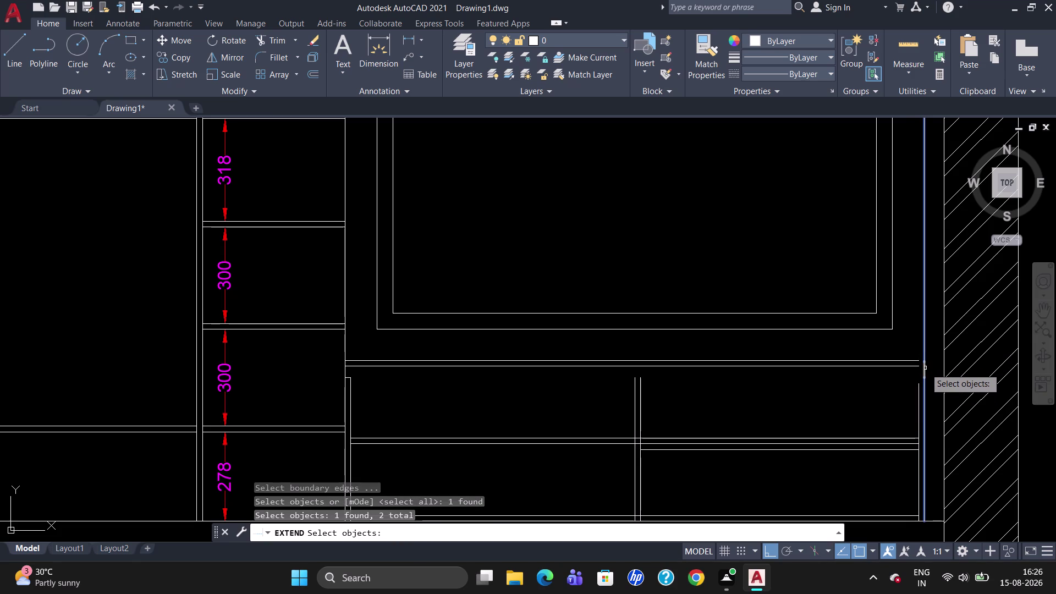
click(924, 368)
key(Return)
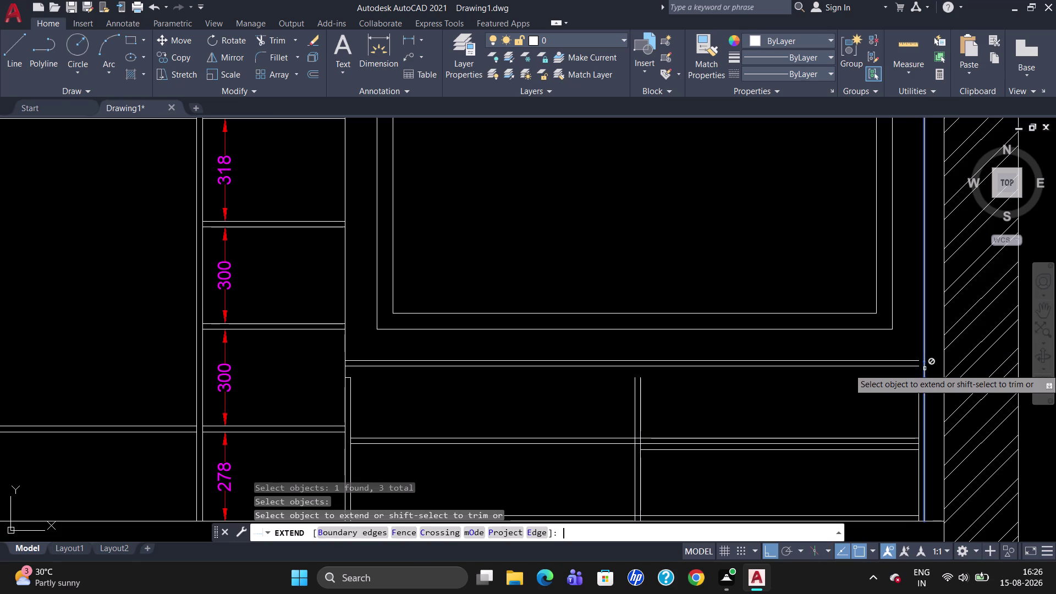
click(910, 359)
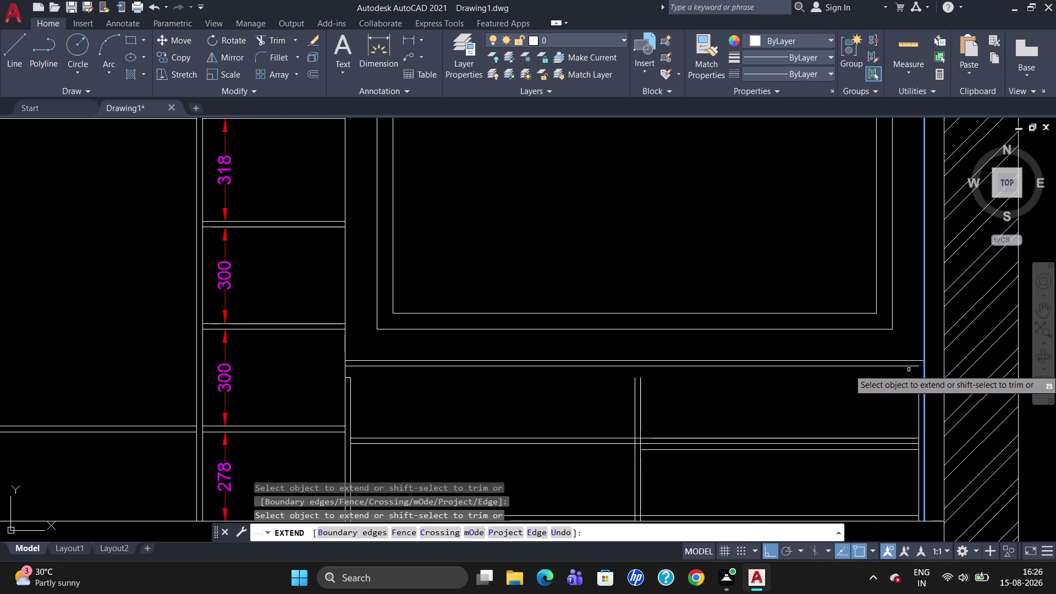
click(908, 367)
click(918, 388)
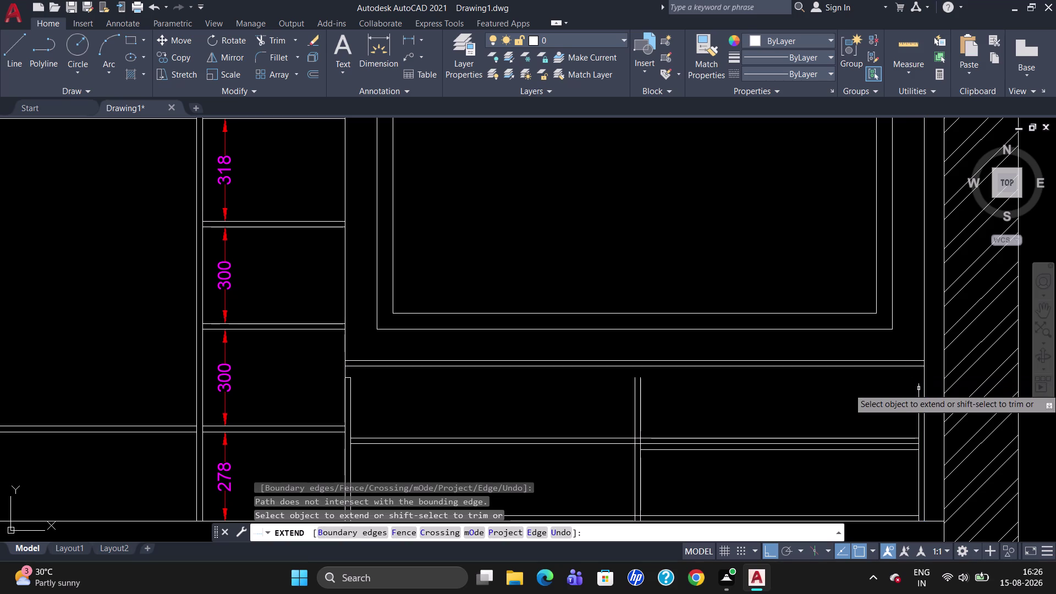
key(Escape)
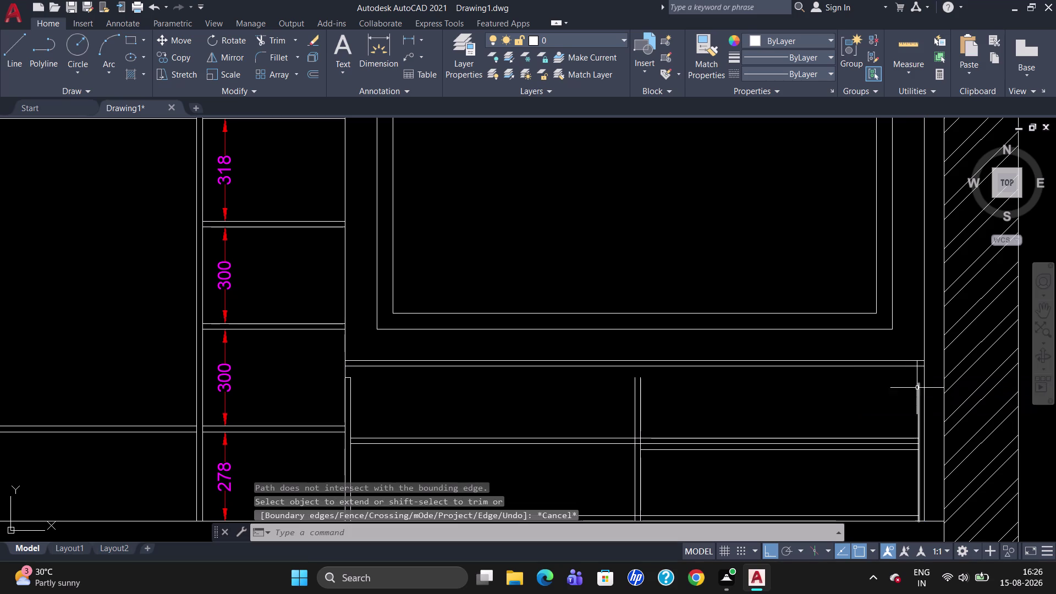
Erase the leftover short line and extend the three vertical lines up to the top edge.
click(348, 378)
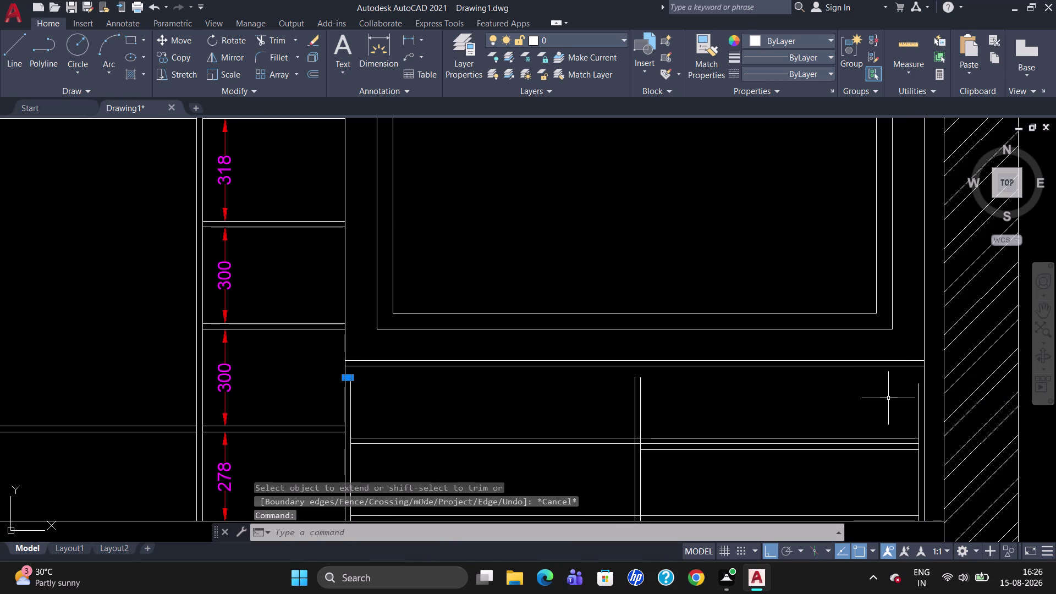
key(Delete)
text(EX)
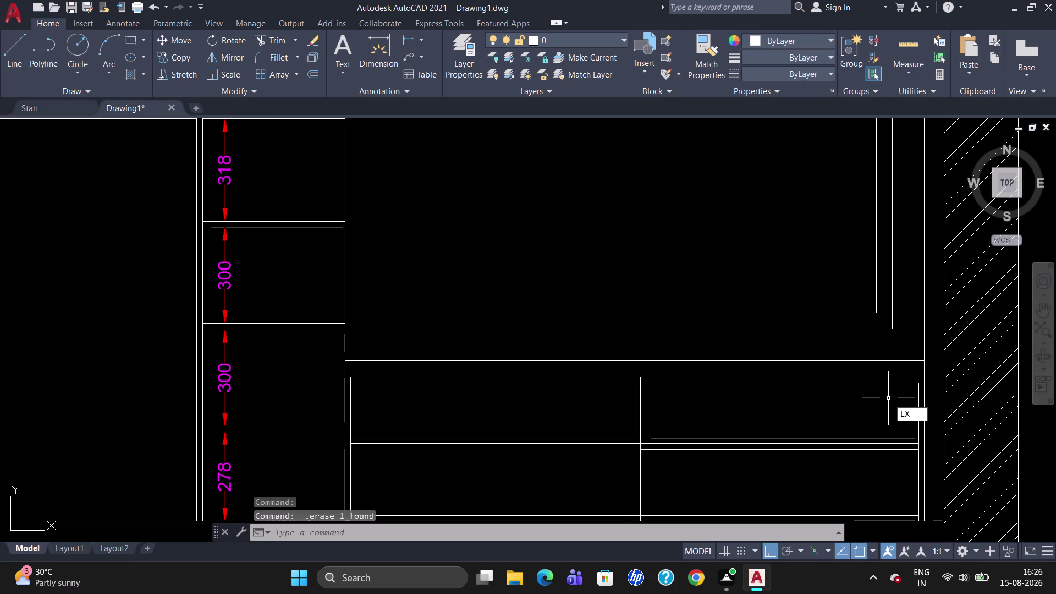
key(Return)
click(887, 360)
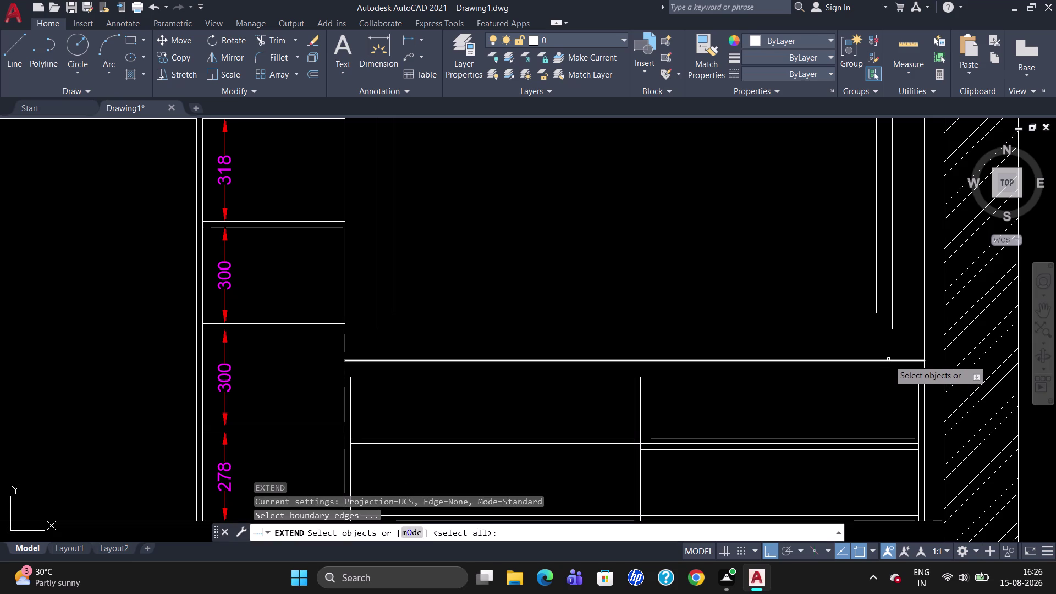
key(Return)
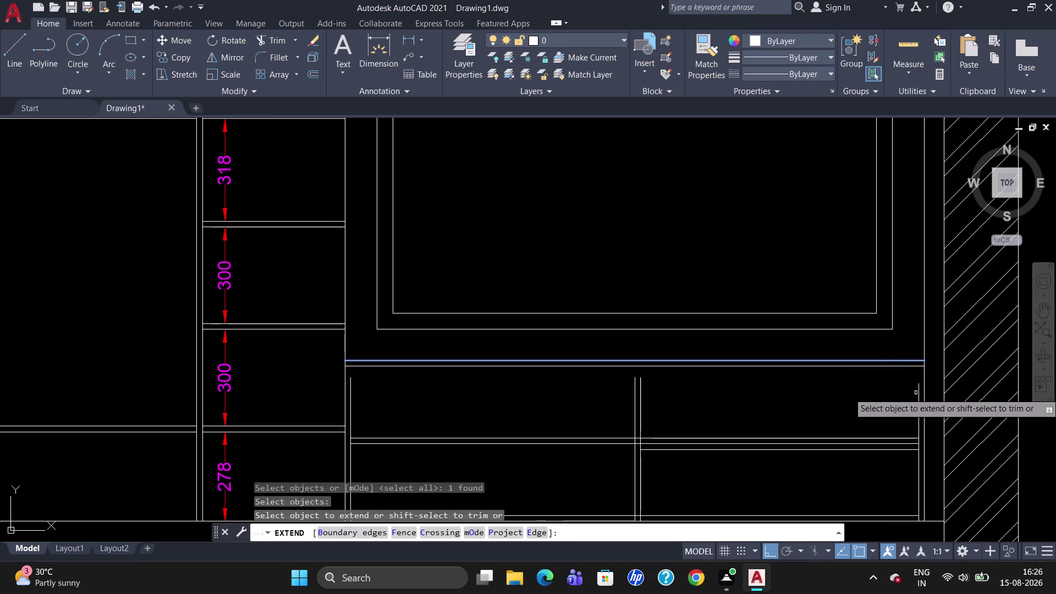
click(919, 397)
click(349, 386)
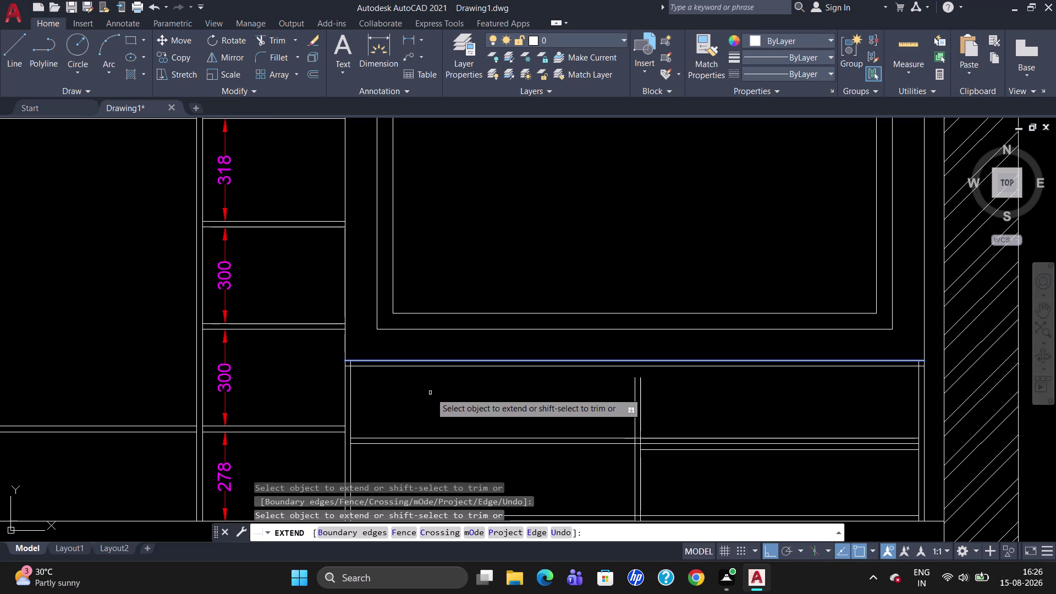
click(496, 360)
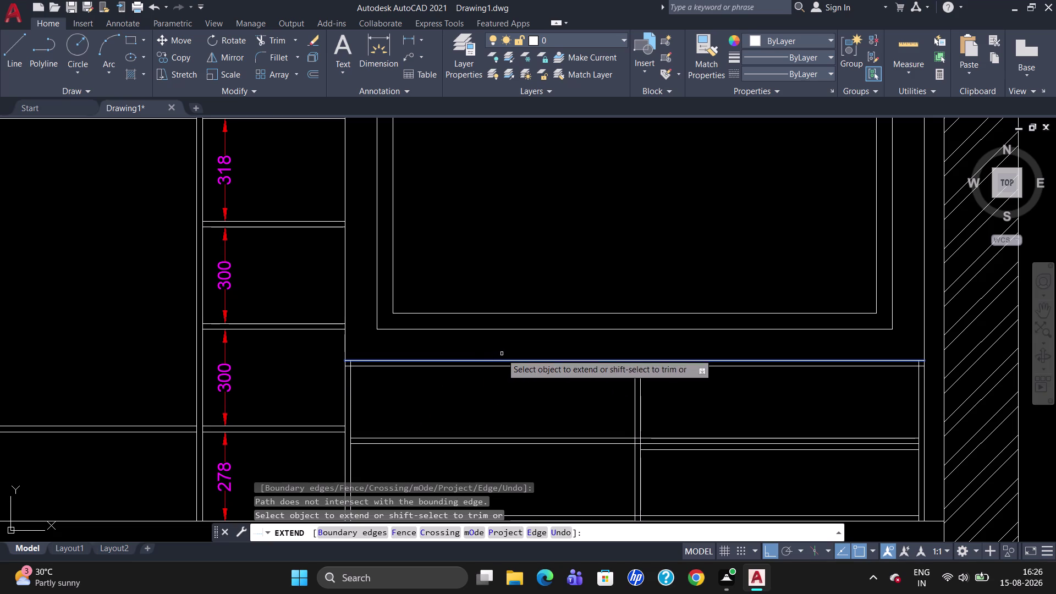
key(Escape)
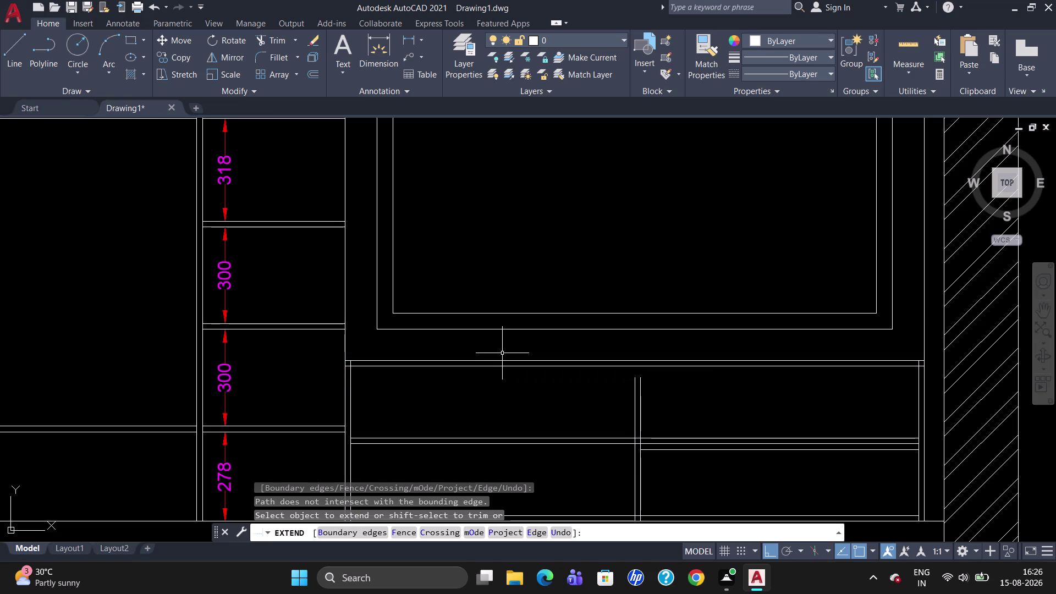
Offset the lower unit's top edge by 50 to create a parallel line.
key(o)
key(Return)
key(5)
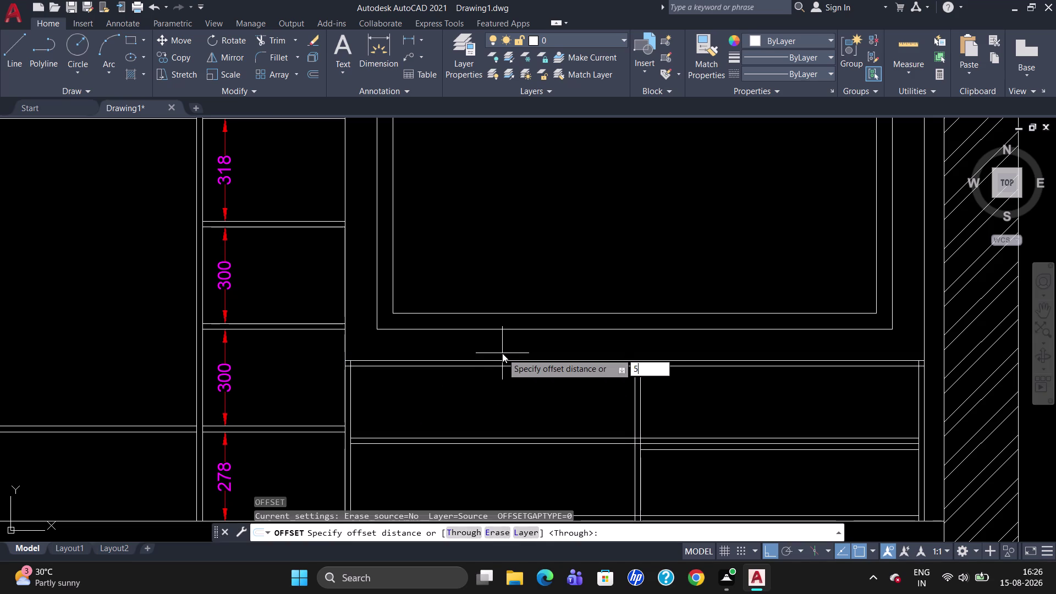
key(0)
key(Return)
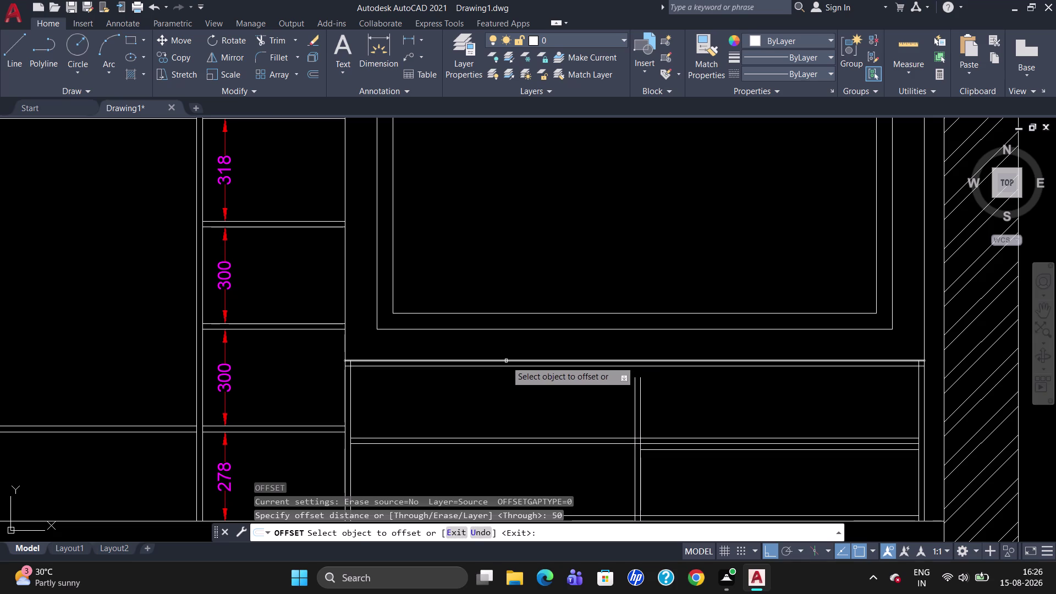
click(506, 361)
click(513, 351)
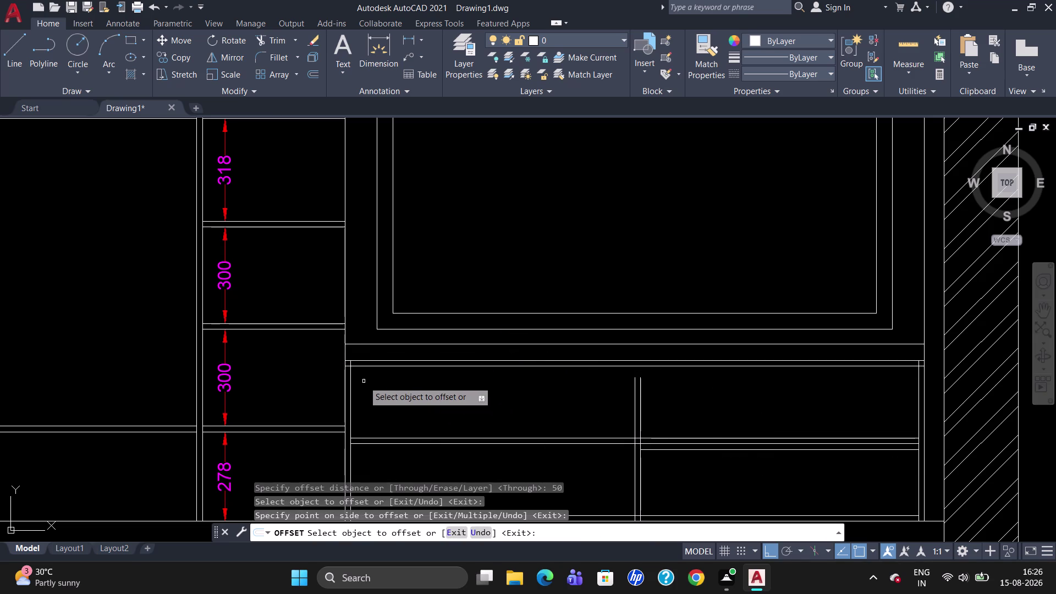
key(Escape)
Trim the new line's overhanging left and right ends.
text(TR)
key(Return)
key(Return)
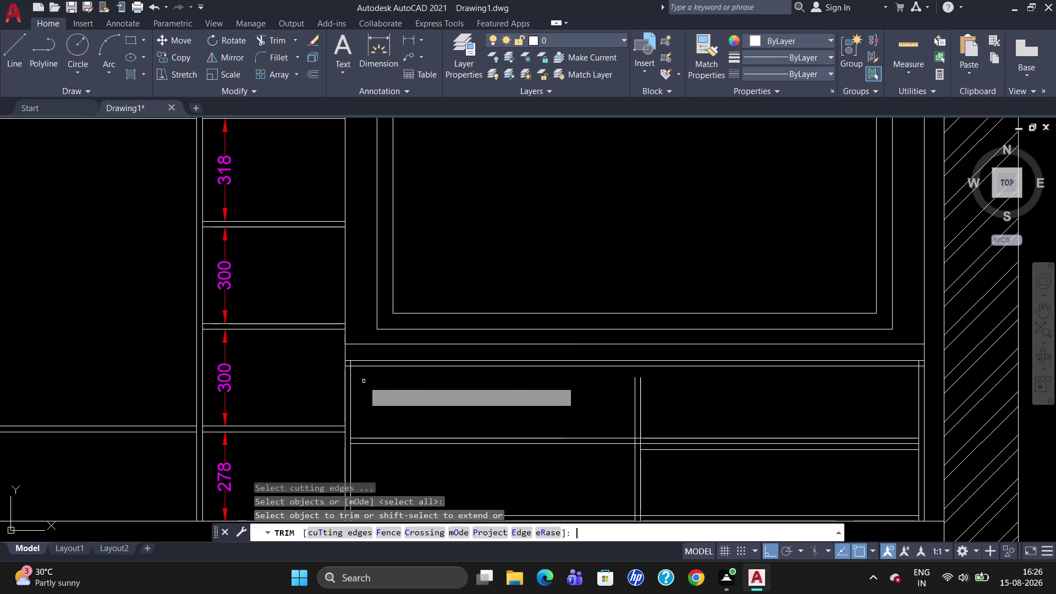
scroll(up, 3)
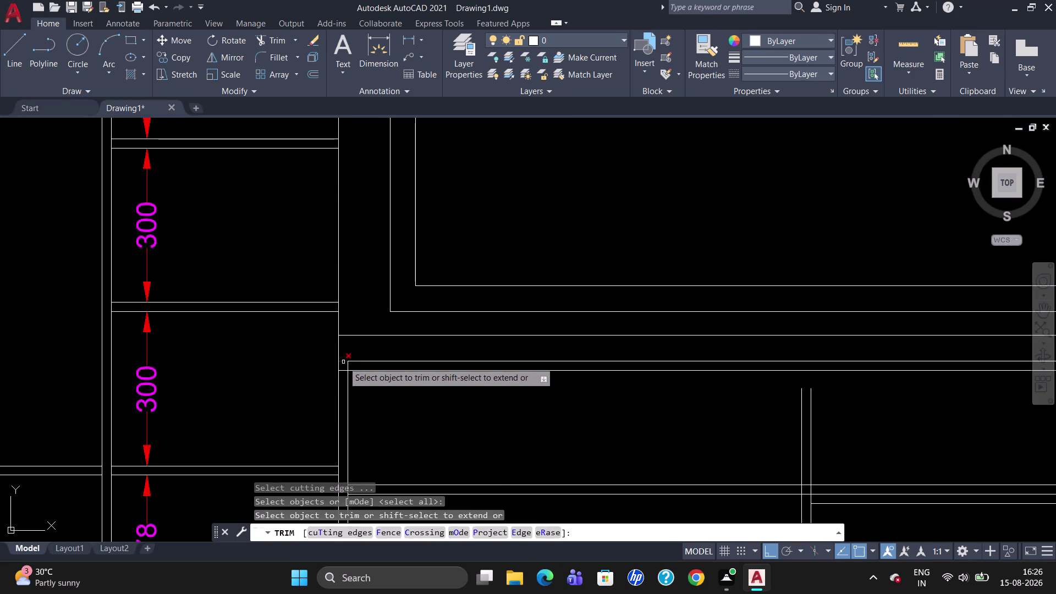
click(343, 362)
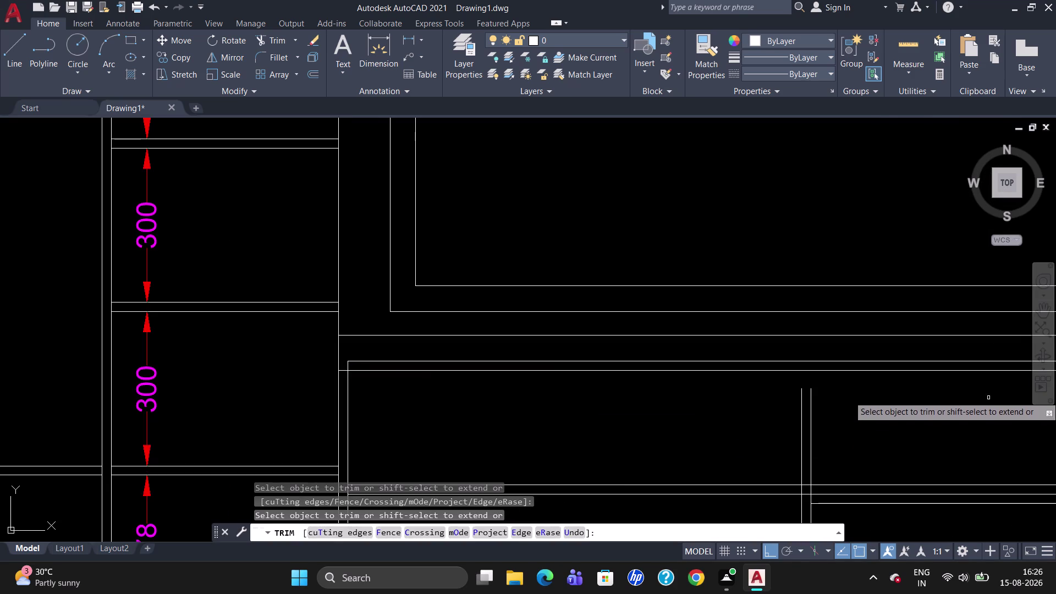
scroll(down, 3)
scroll(up, 3)
scroll(down, 3)
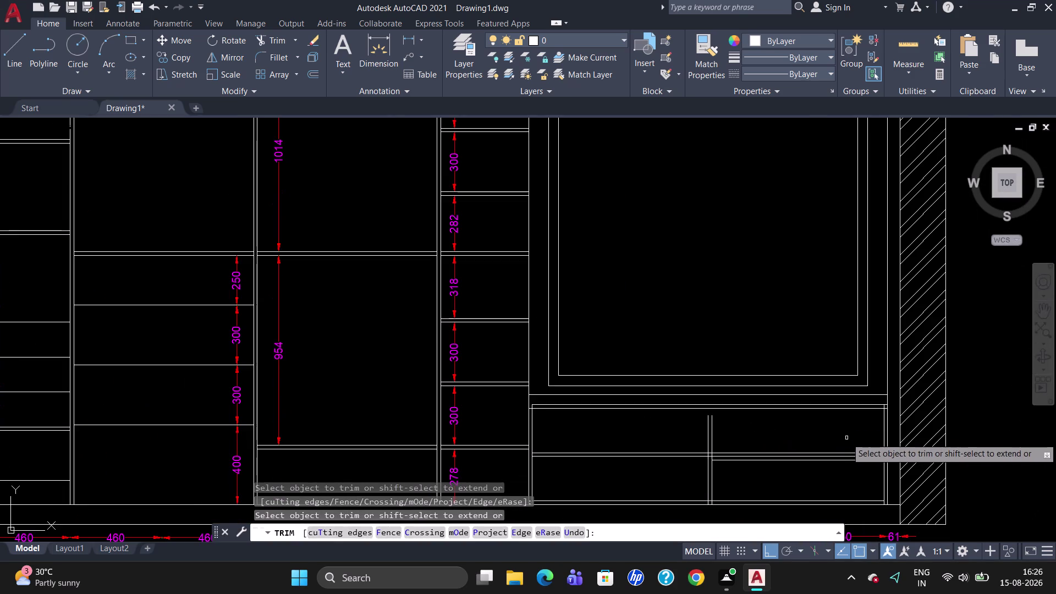
scroll(up, 3)
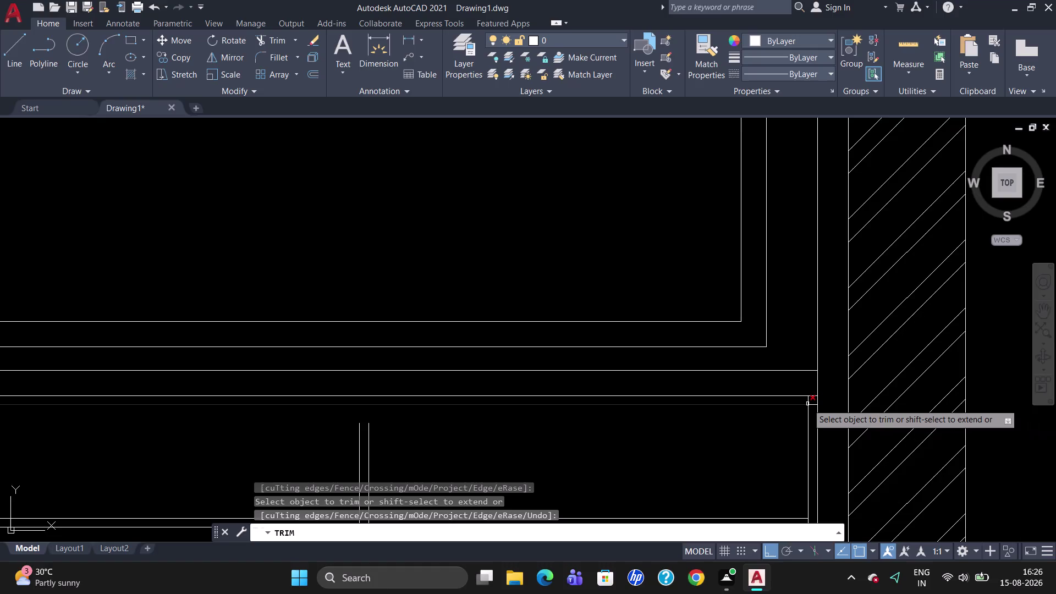
click(808, 402)
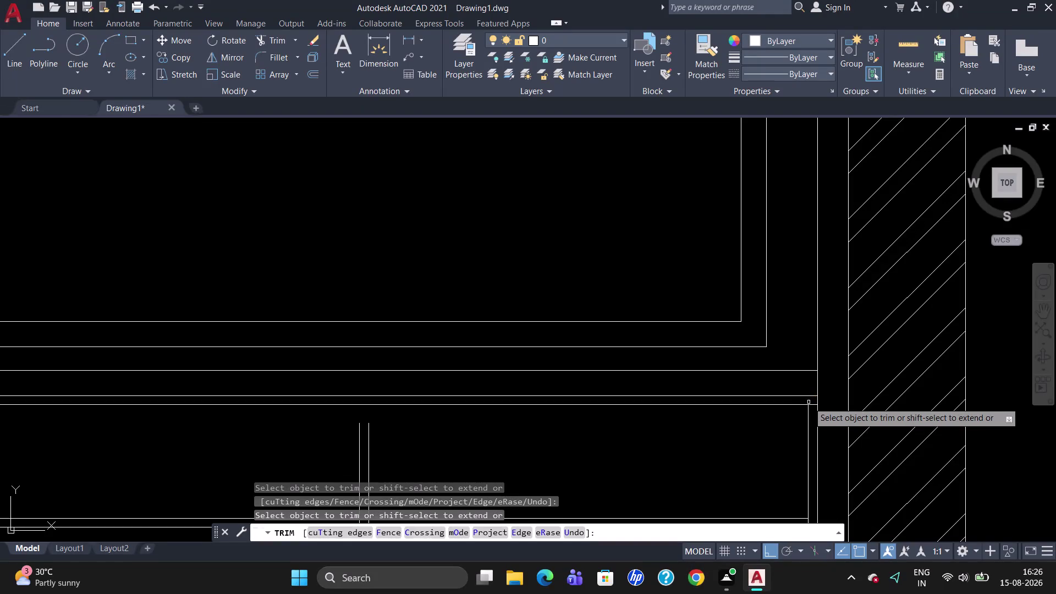
scroll(down, 3)
scroll(down, 3)
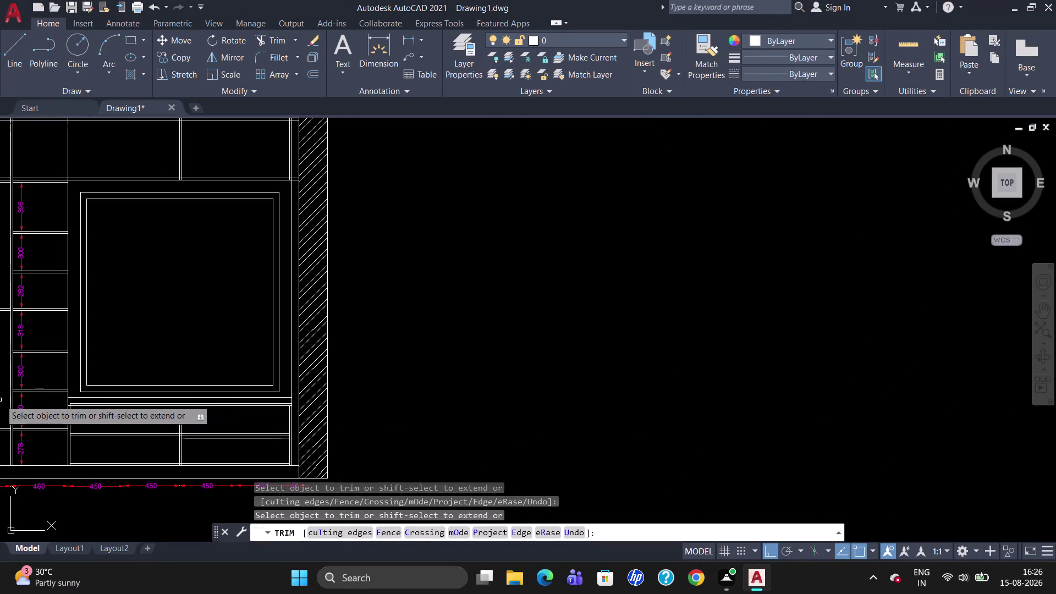
scroll(up, 3)
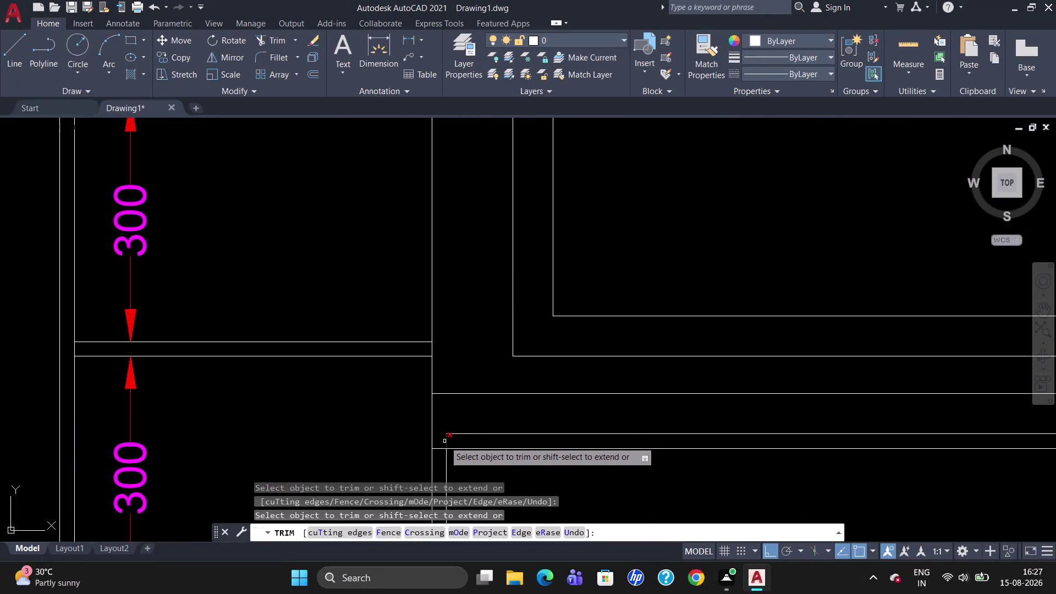
Trim a short piece at the left, then undo that wrong trim.
click(444, 440)
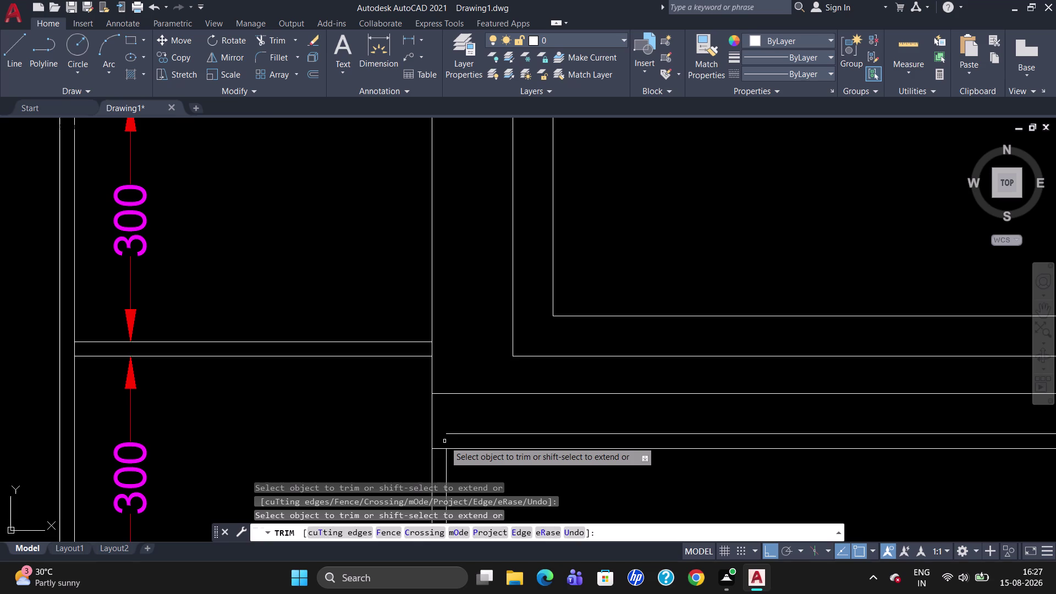
key(u)
key(Return)
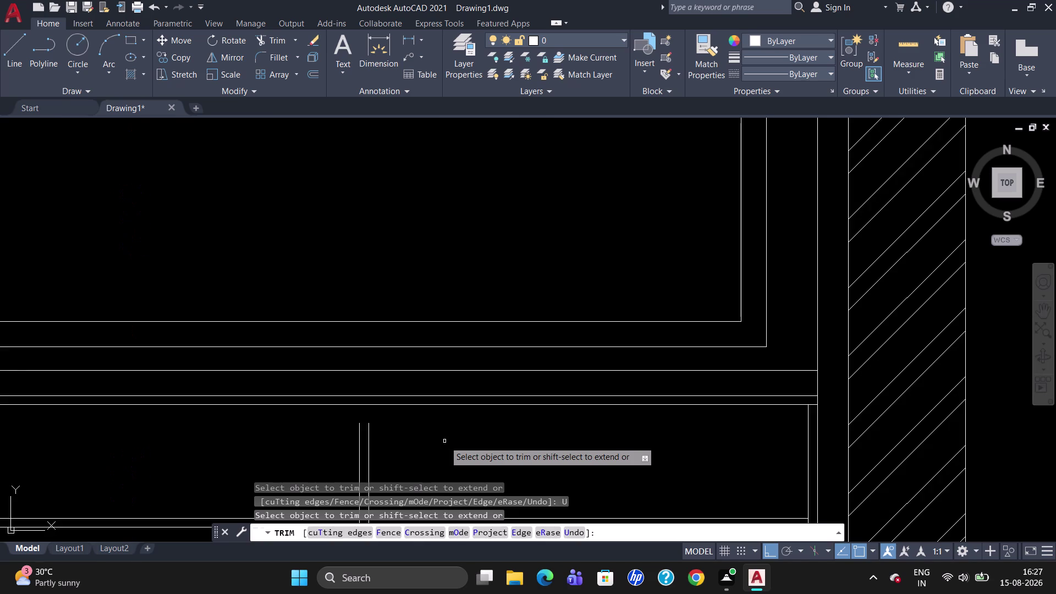
scroll(down, 3)
scroll(up, 3)
scroll(down, 3)
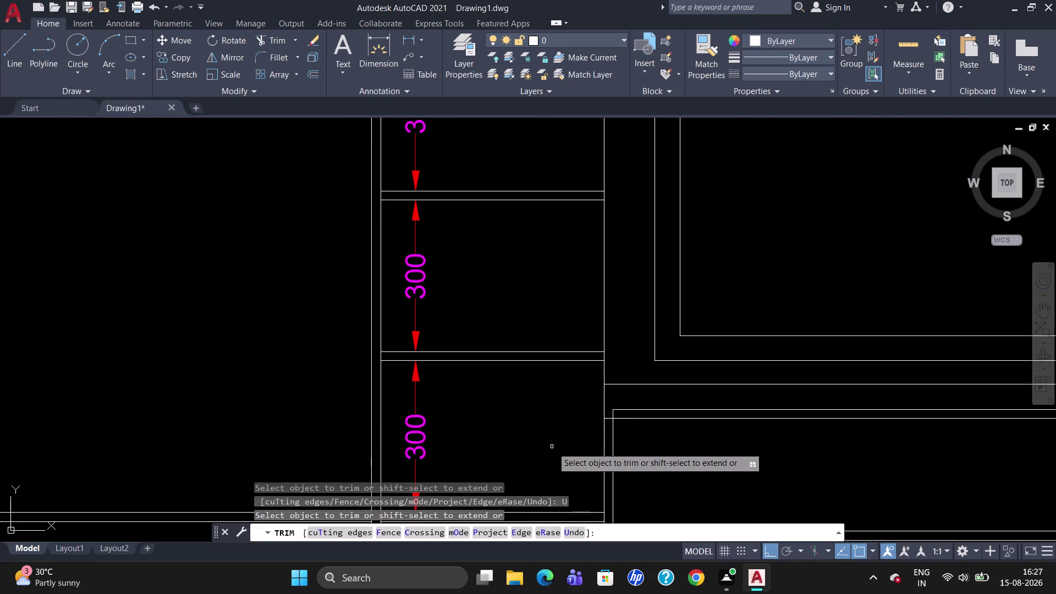
key(Escape)
key(l)
key(Return)
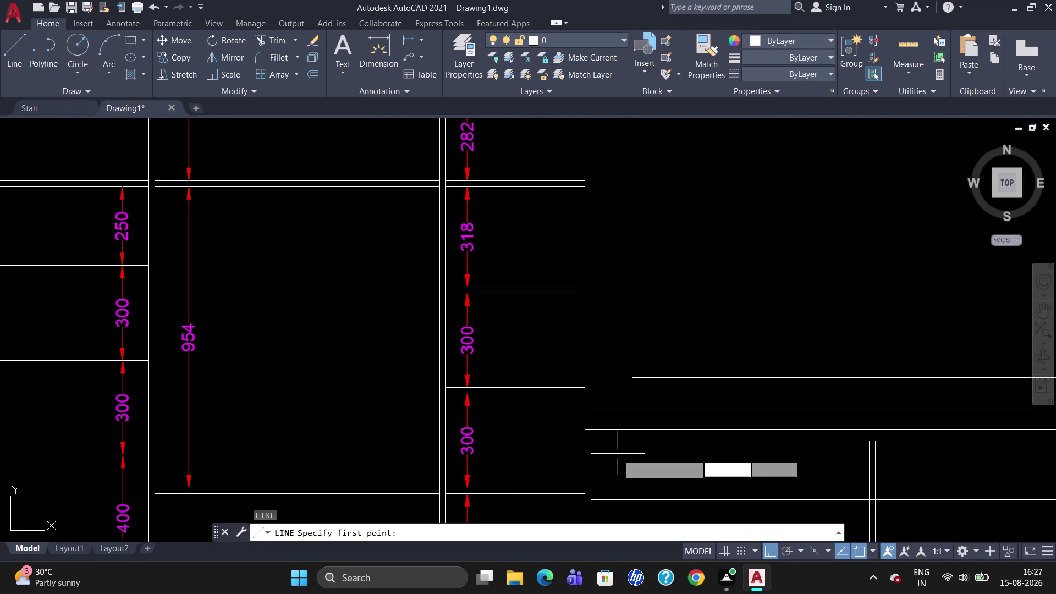
Cancel the stray line drawing and erase the short stray segment.
scroll(up, 3)
click(585, 420)
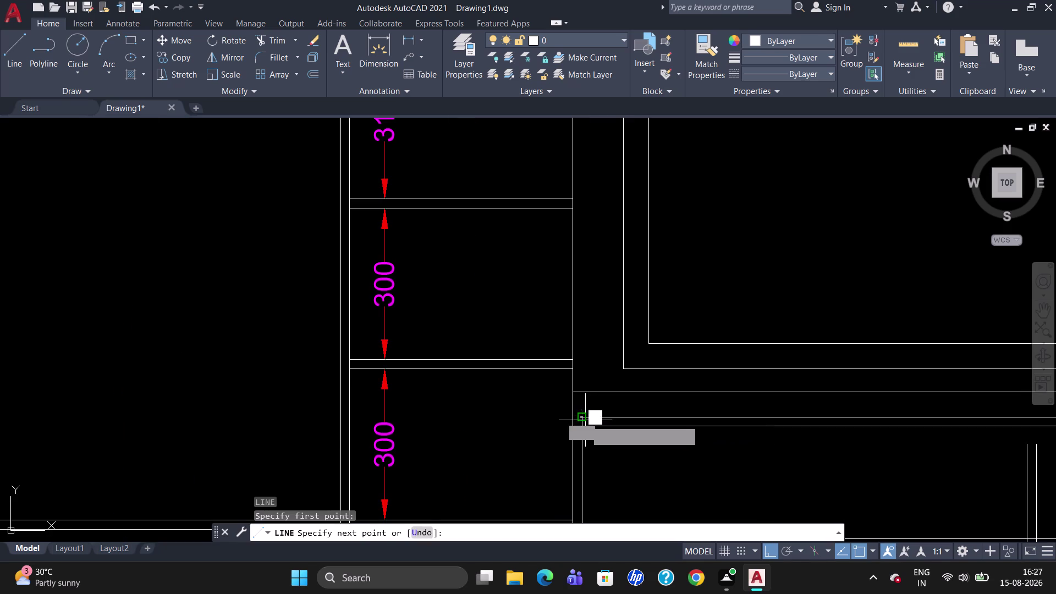
click(577, 421)
key(Escape)
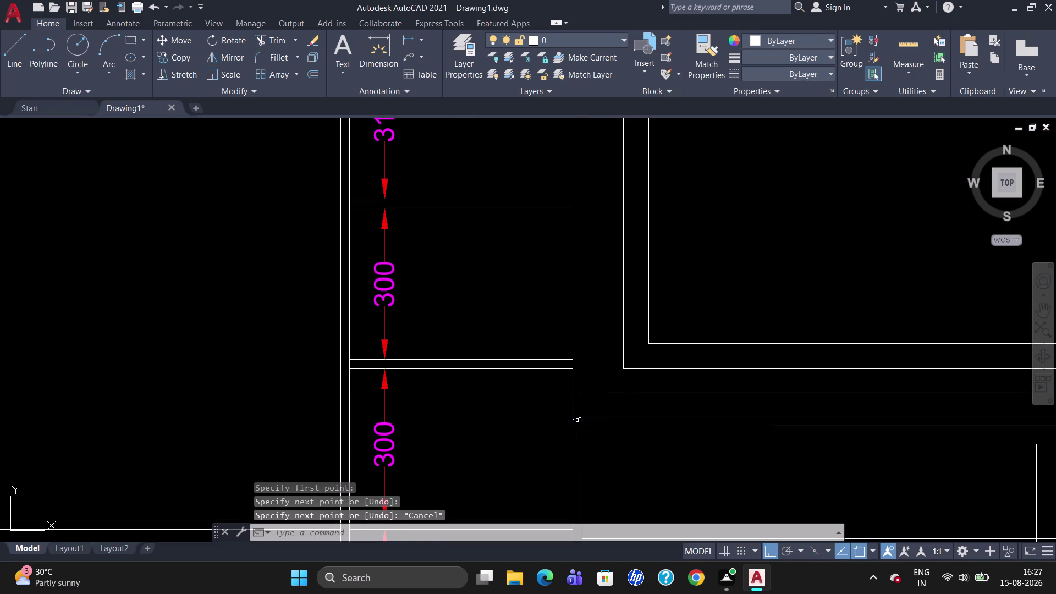
scroll(up, 3)
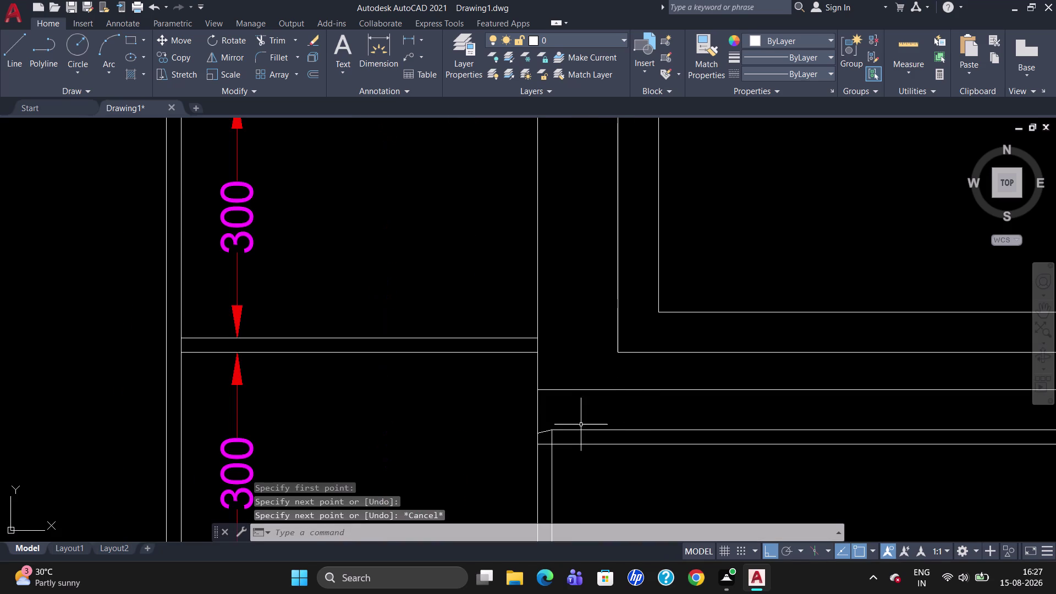
click(545, 431)
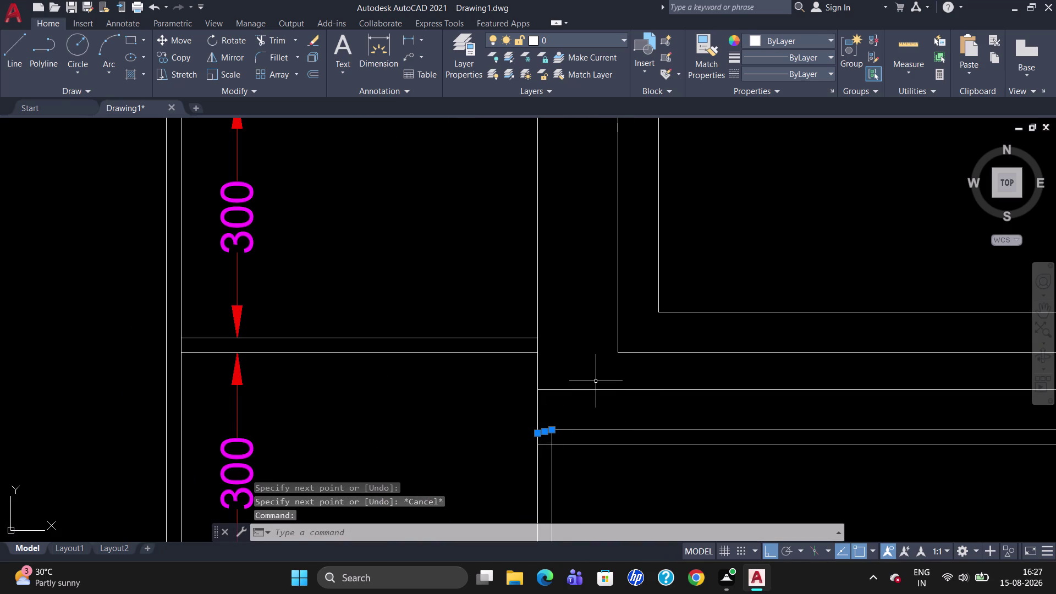
key(Delete)
Try extending the short horizontal line to the vertical edge, then cancel.
text(EX)
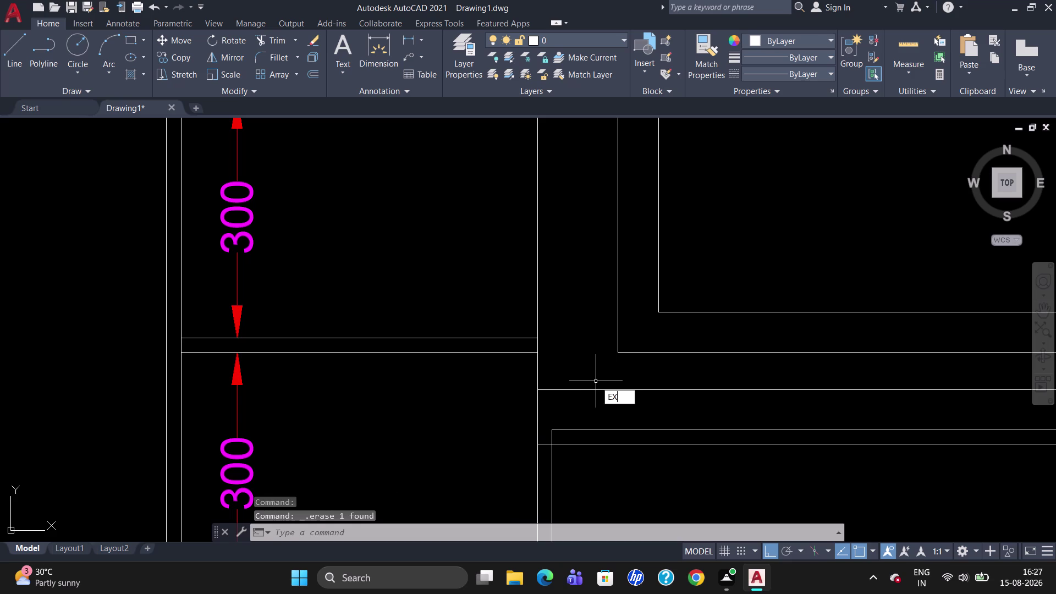
key(Return)
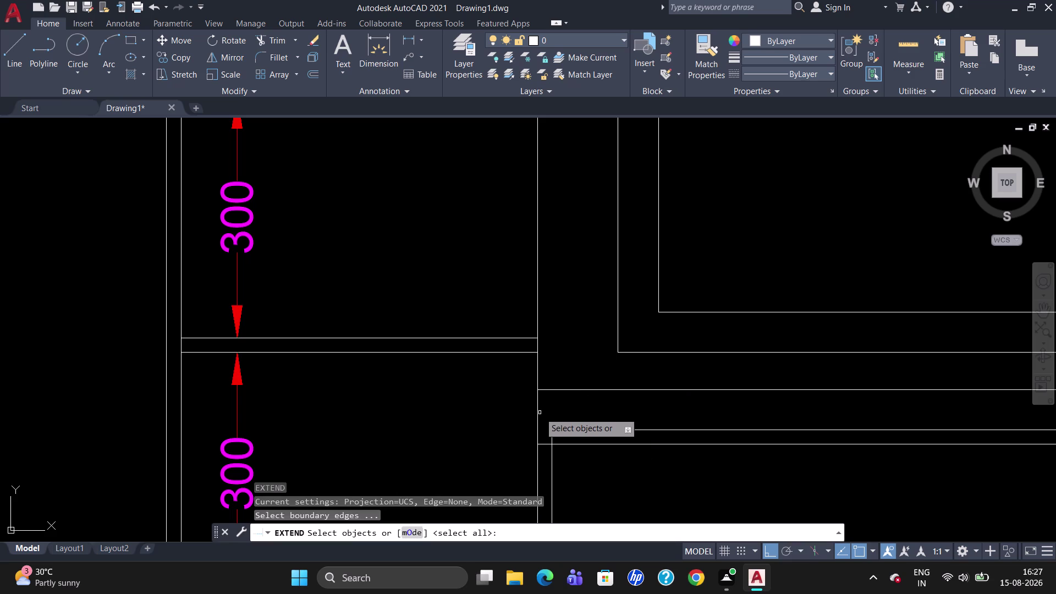
click(539, 411)
key(Return)
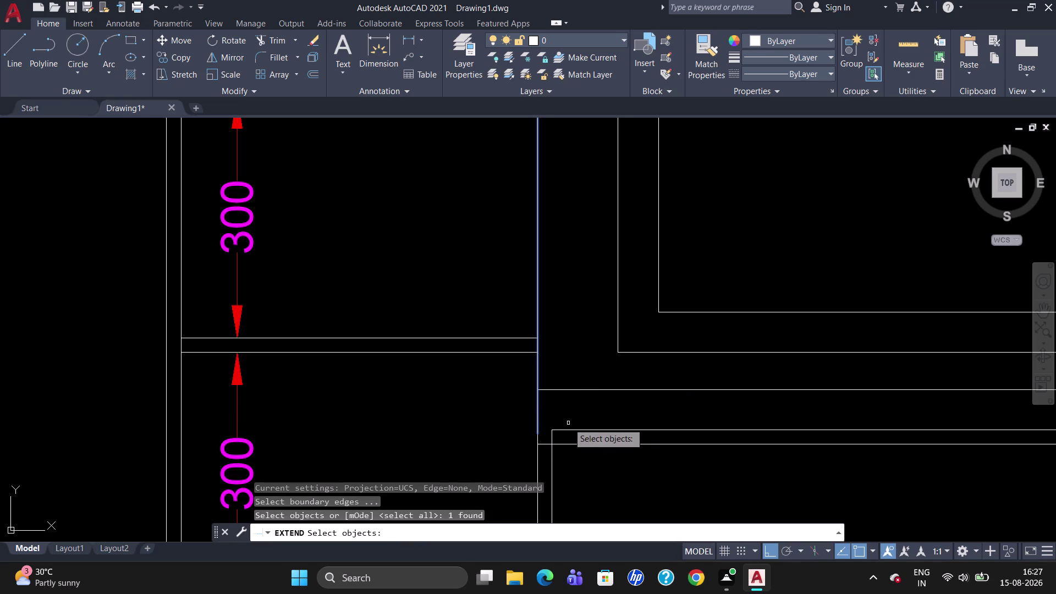
click(568, 429)
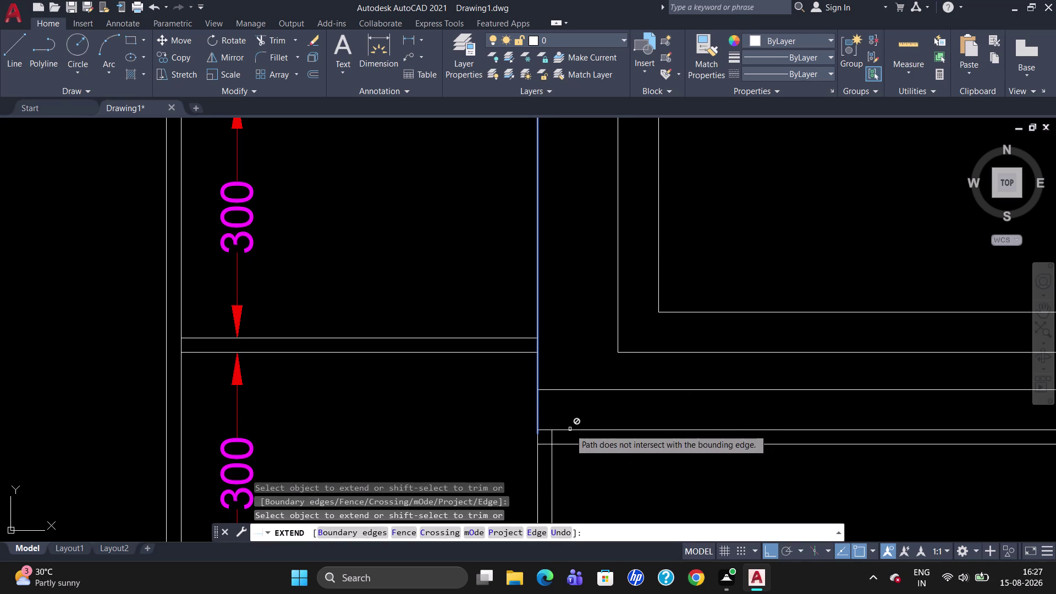
key(Escape)
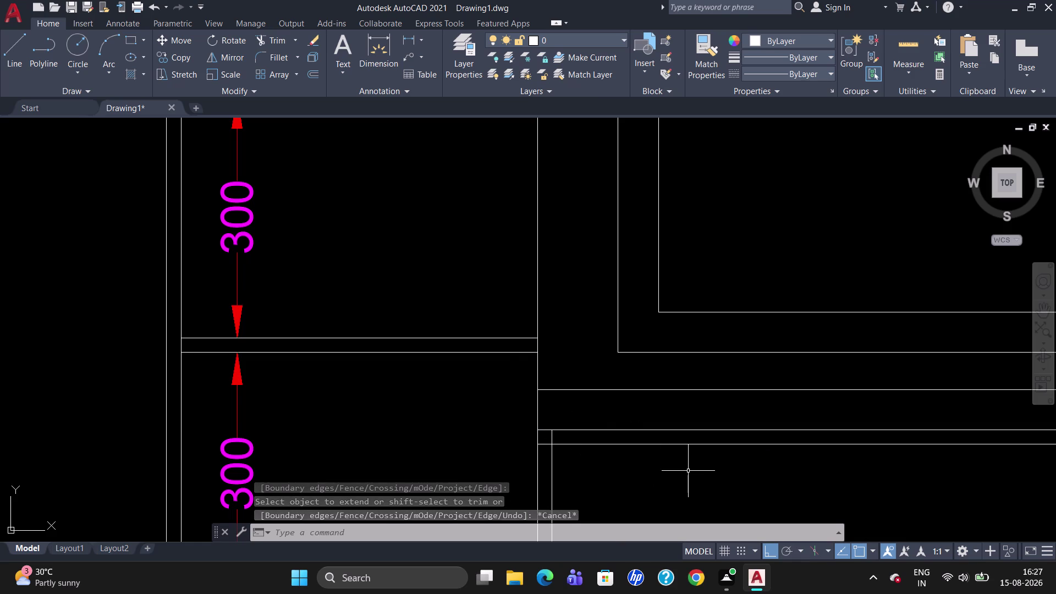
scroll(down, 3)
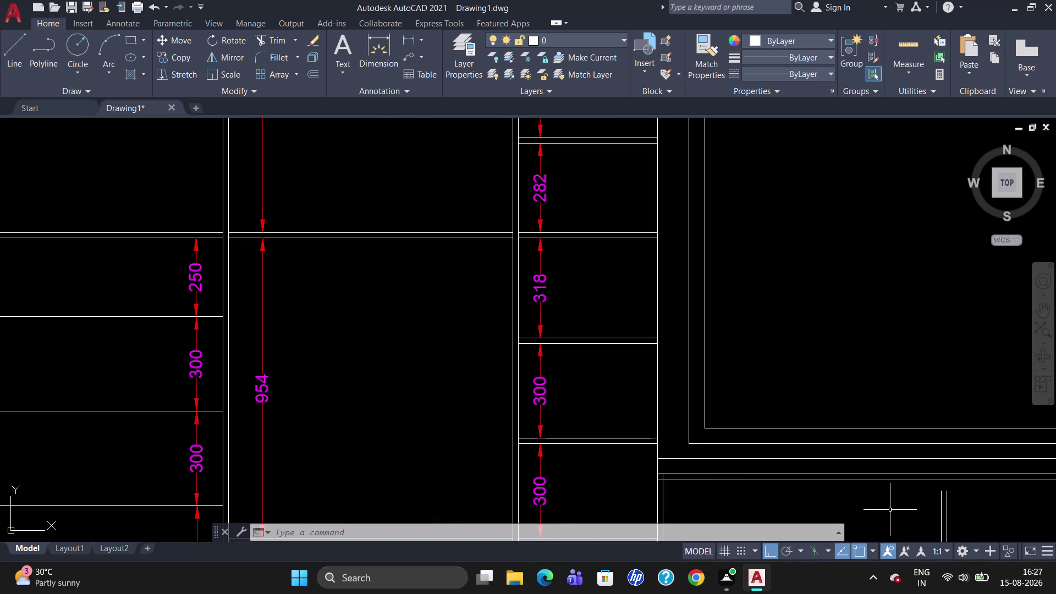
Trim away the excess line segment in the base.
text(TR)
key(Return)
key(Return)
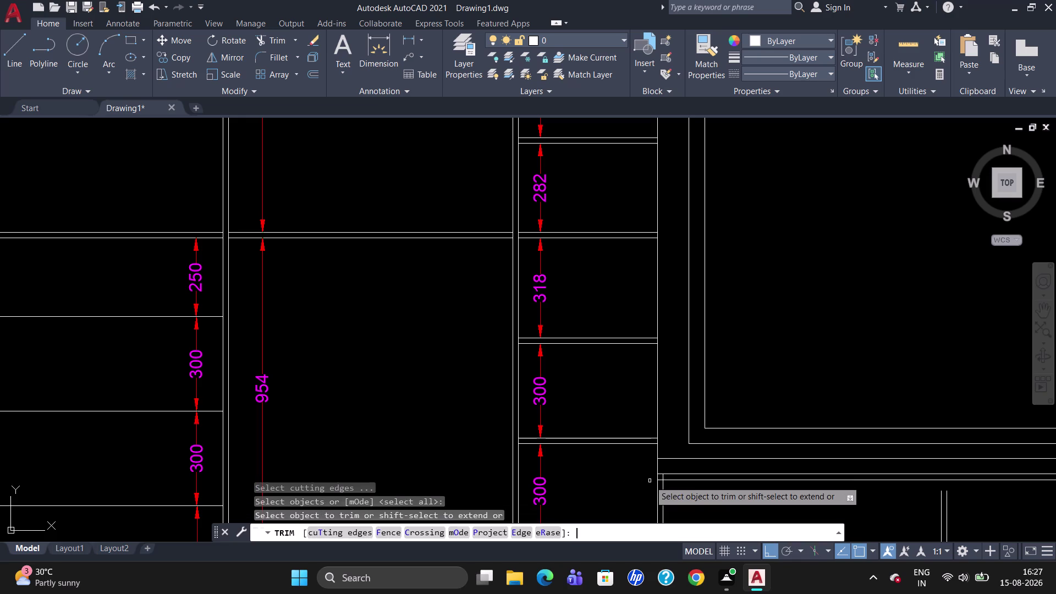
scroll(up, 3)
click(695, 484)
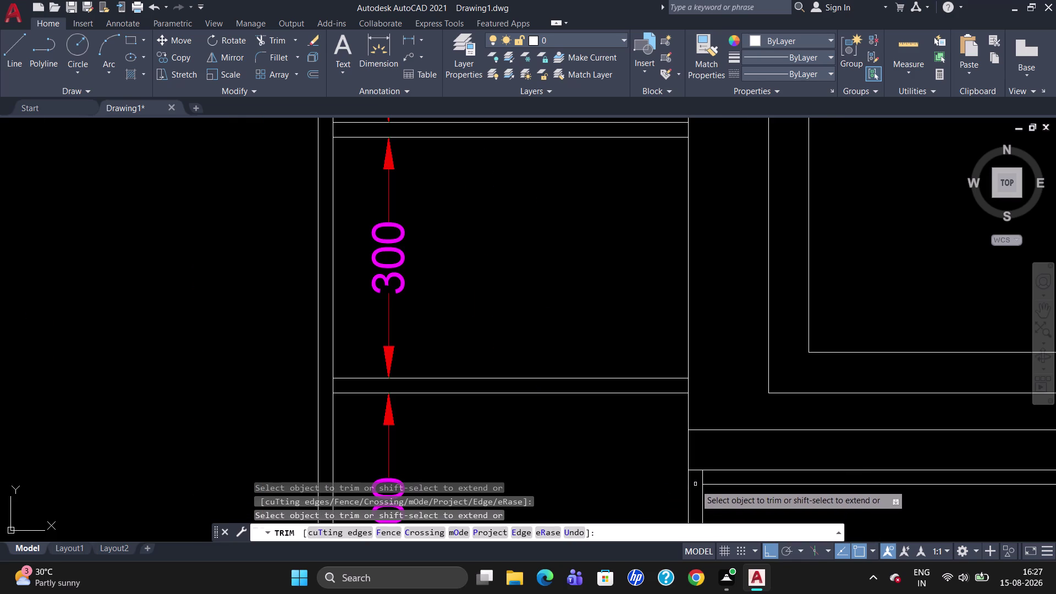
key(Escape)
scroll(down, 3)
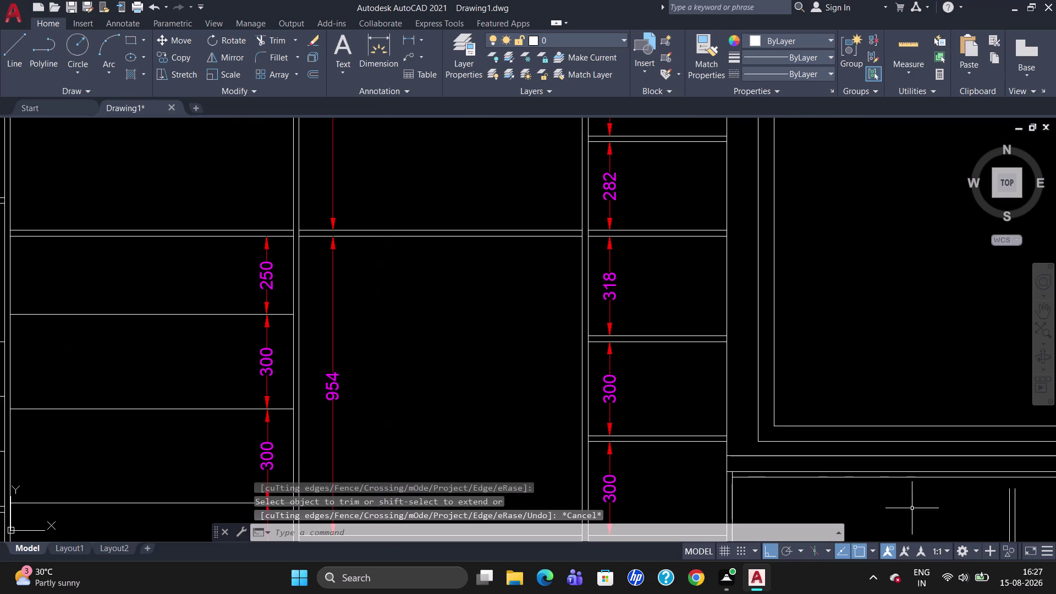
scroll(down, 3)
scroll(up, 3)
scroll(down, 3)
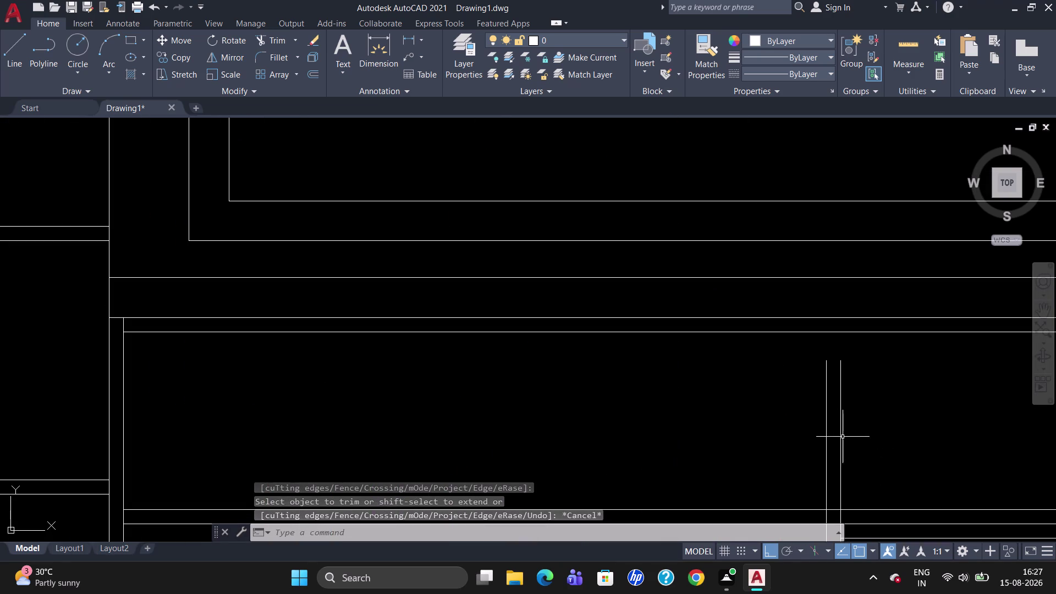
Extend the drawer divider up to the base's top line and erase the extra TV-unit line.
text(EX)
key(Return)
click(836, 333)
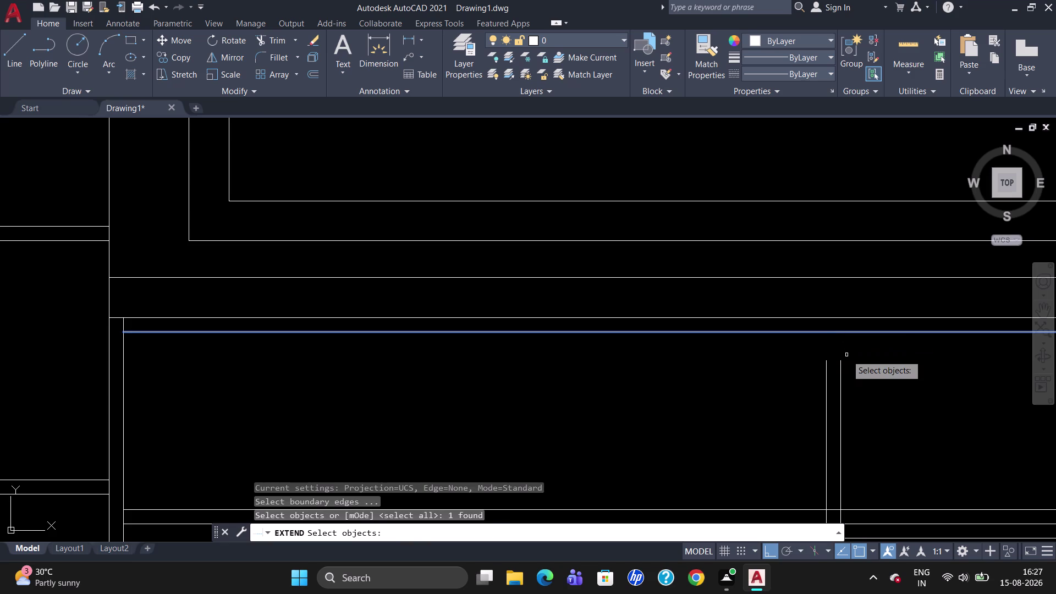
key(Return)
click(826, 372)
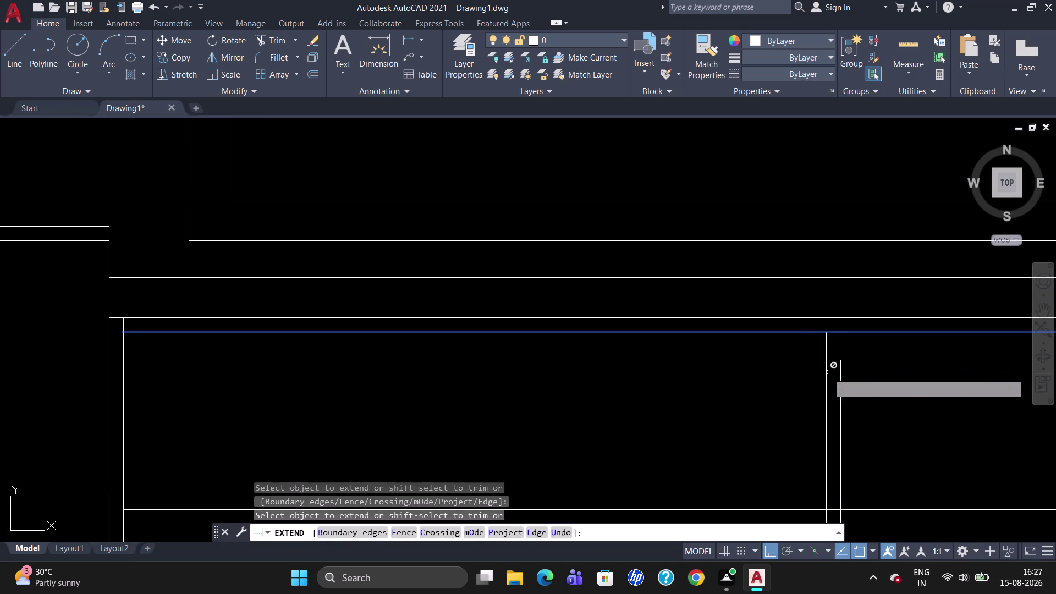
click(839, 371)
scroll(down, 3)
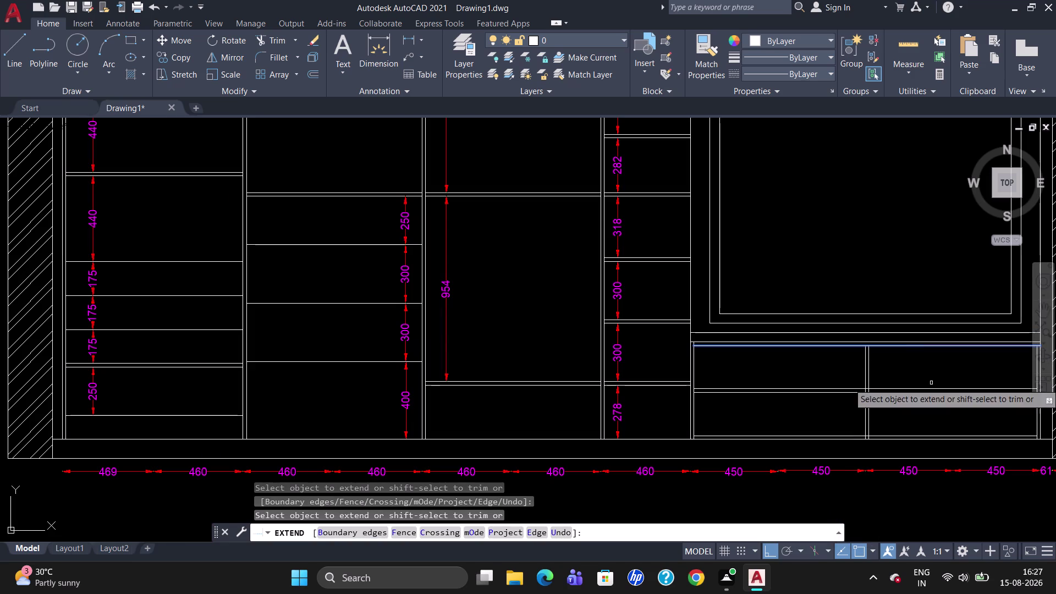
key(Escape)
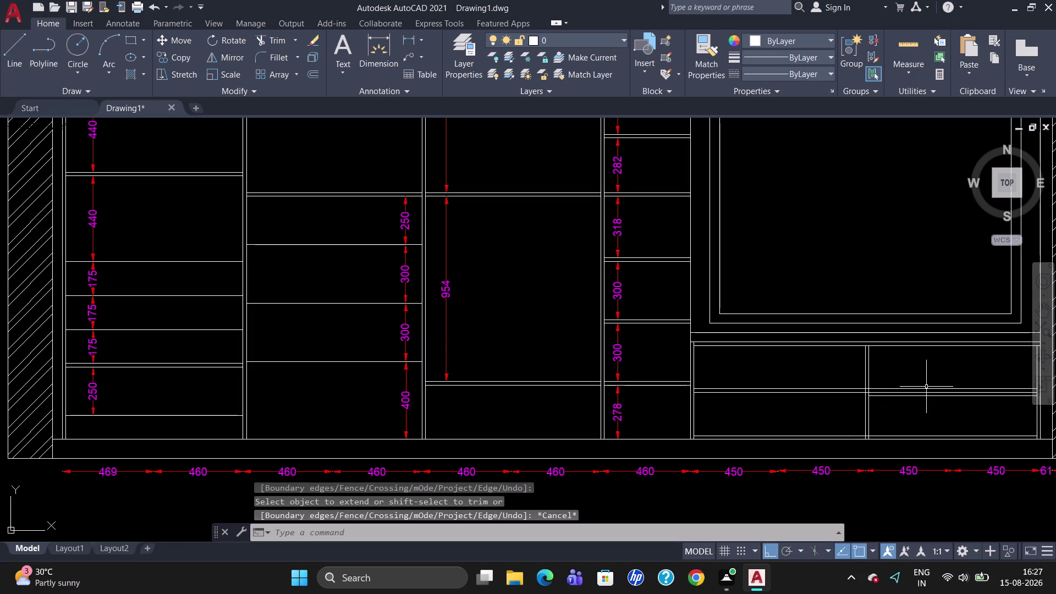
scroll(down, 3)
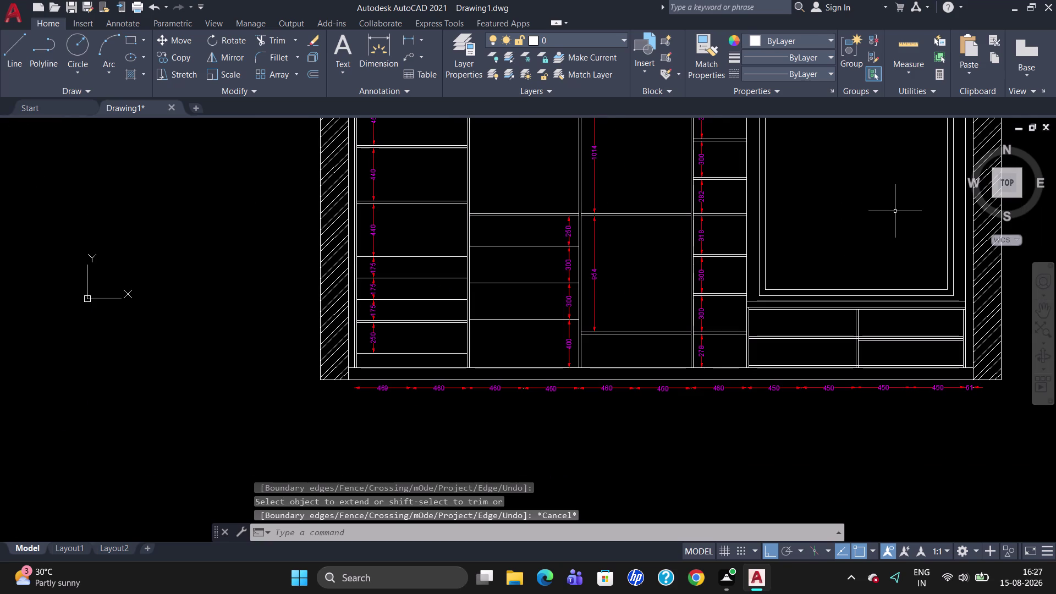
click(810, 296)
key(Delete)
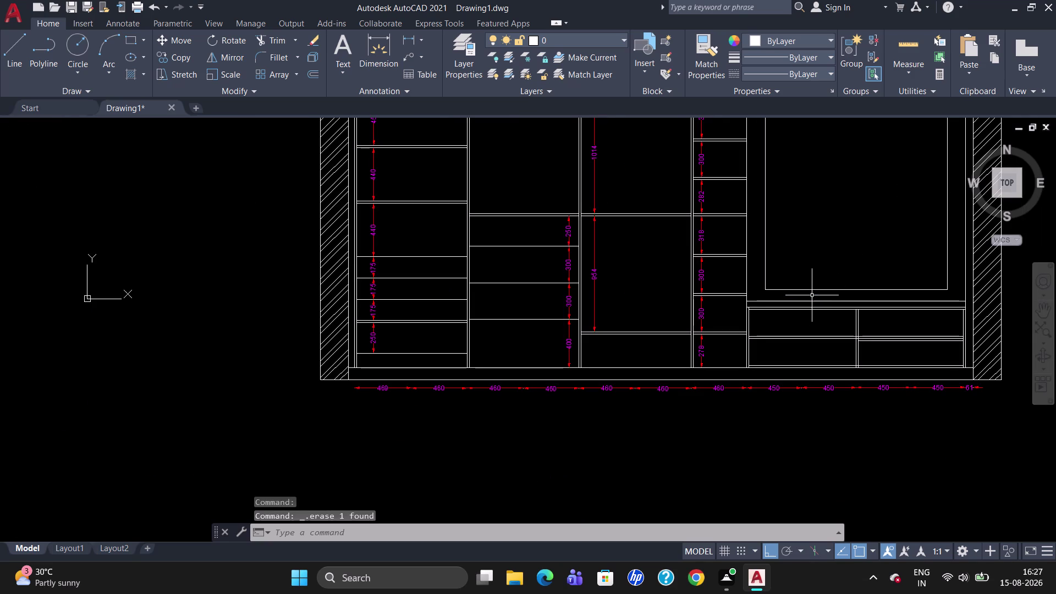
scroll(down, 3)
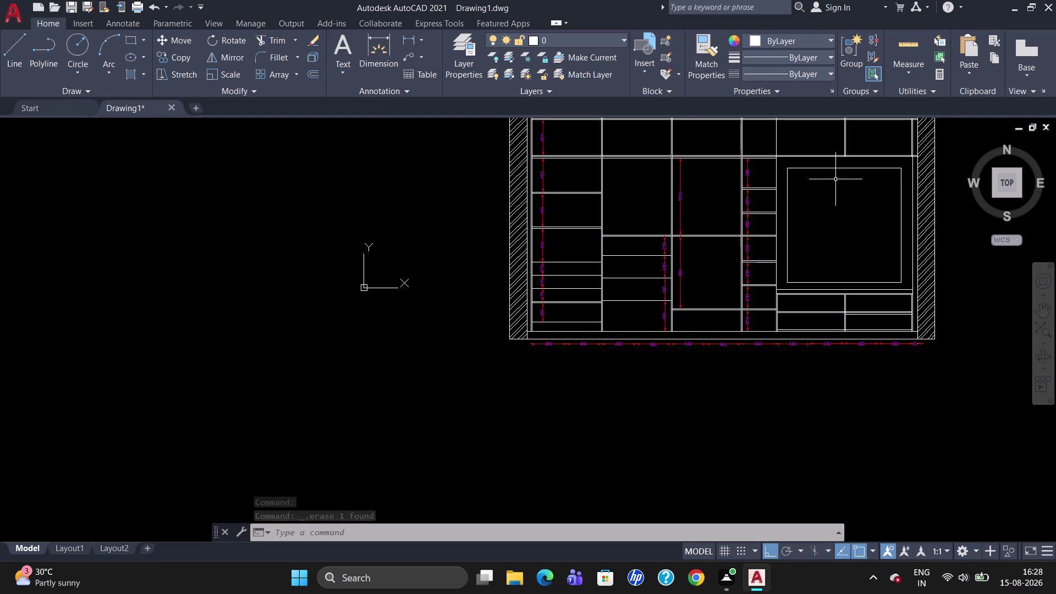
Offset the TV panel rectangle 50 units inward to form an inner border.
scroll(up, 3)
click(840, 163)
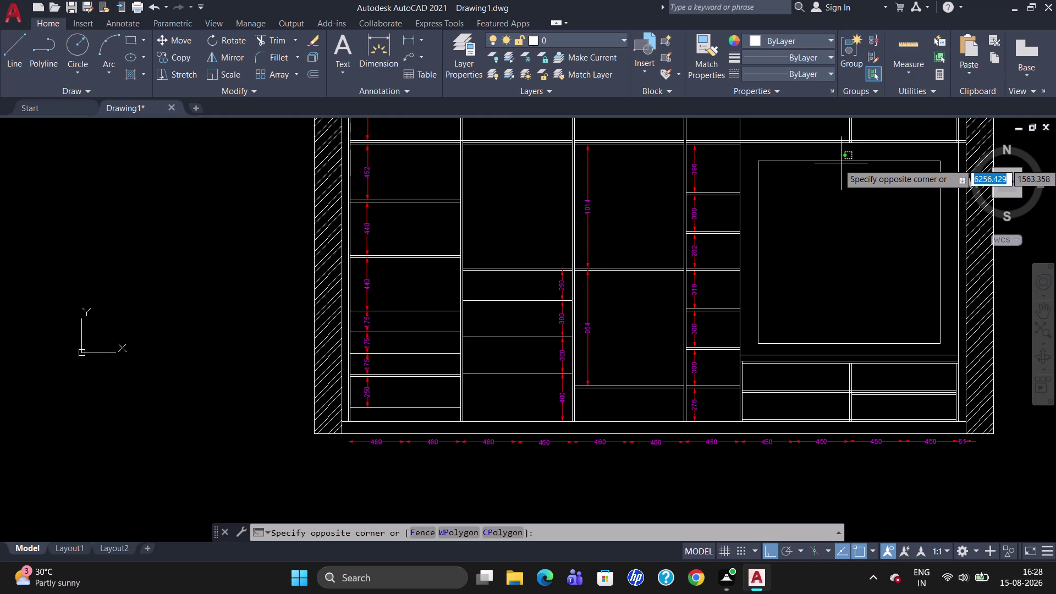
click(841, 163)
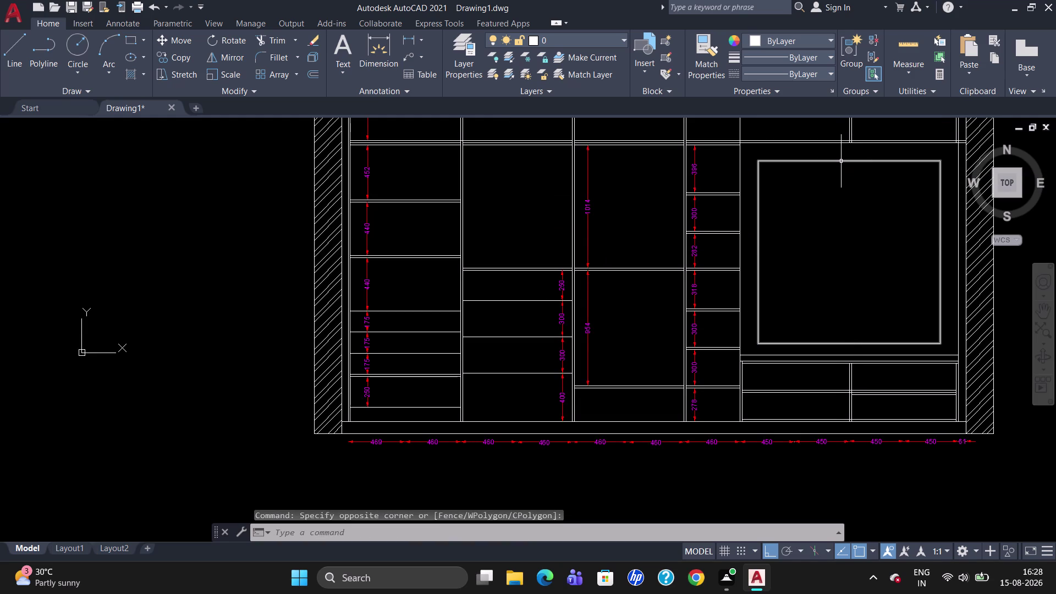
click(841, 162)
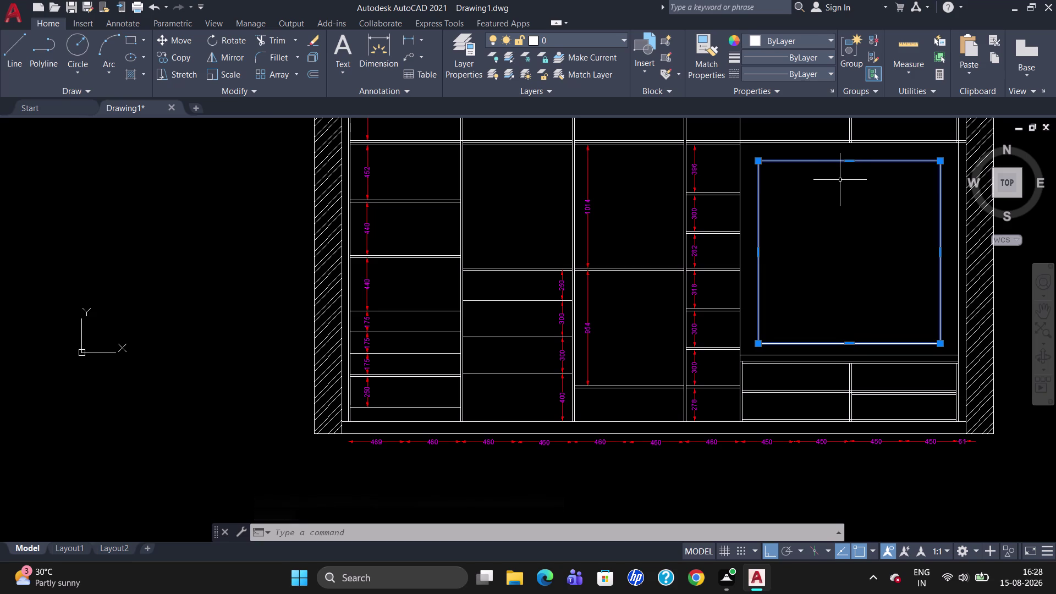
key(o)
key(Return)
text(5)
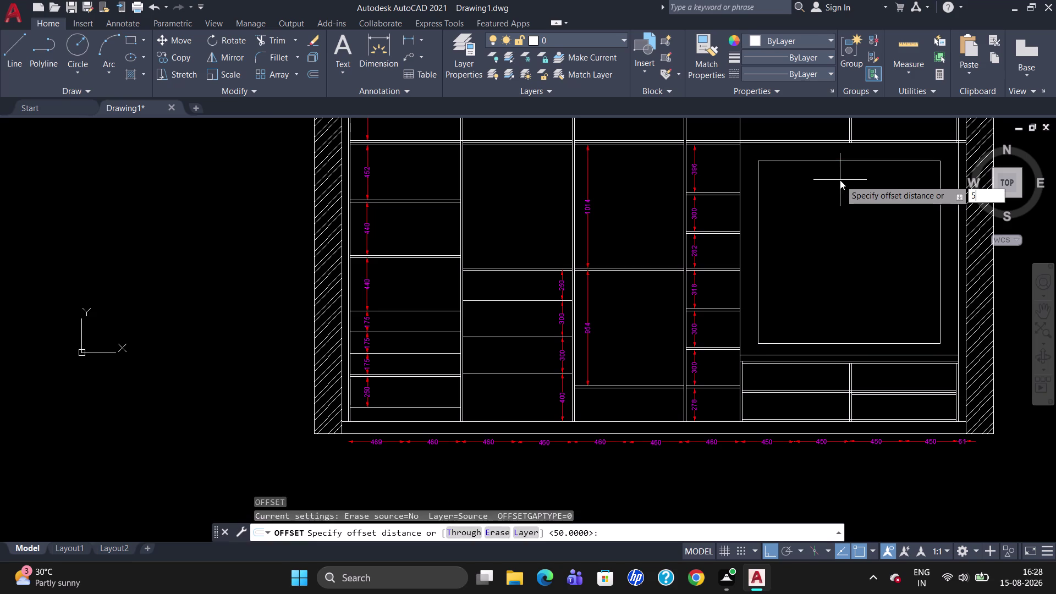
text(0)
key(Return)
click(840, 180)
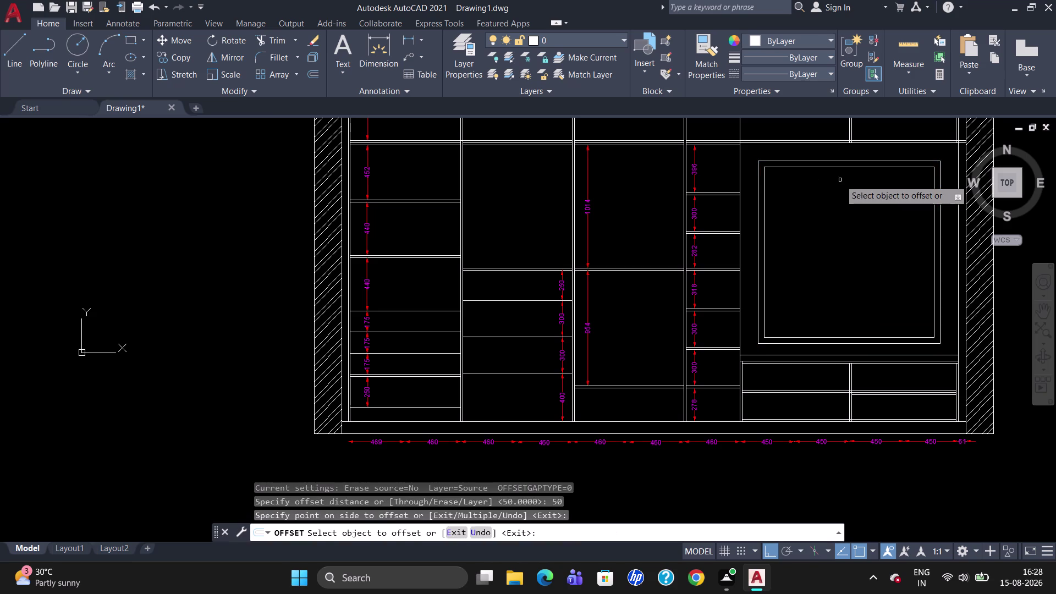
scroll(down, 3)
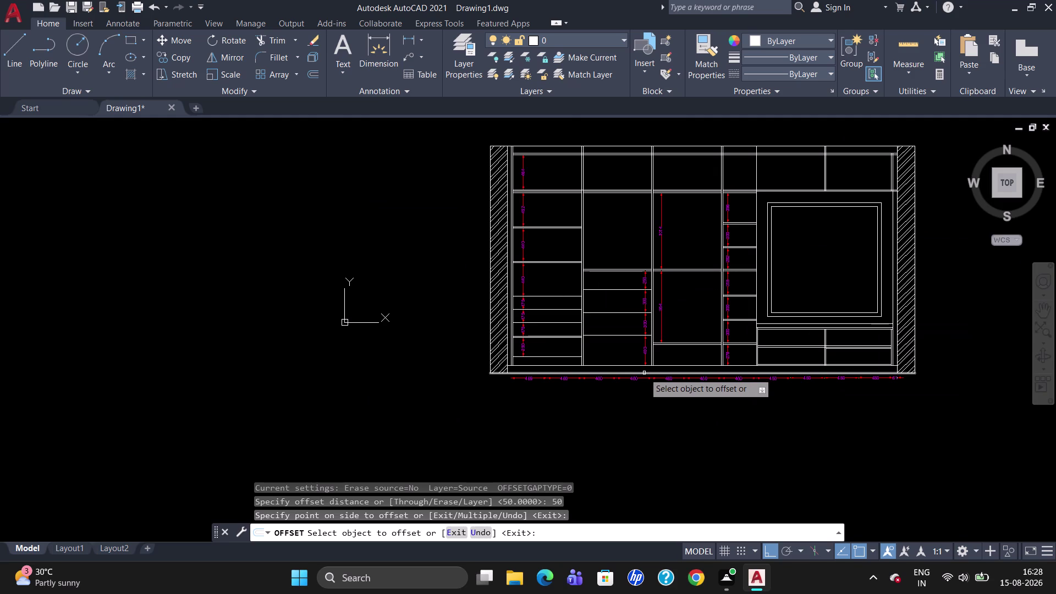
key(Escape)
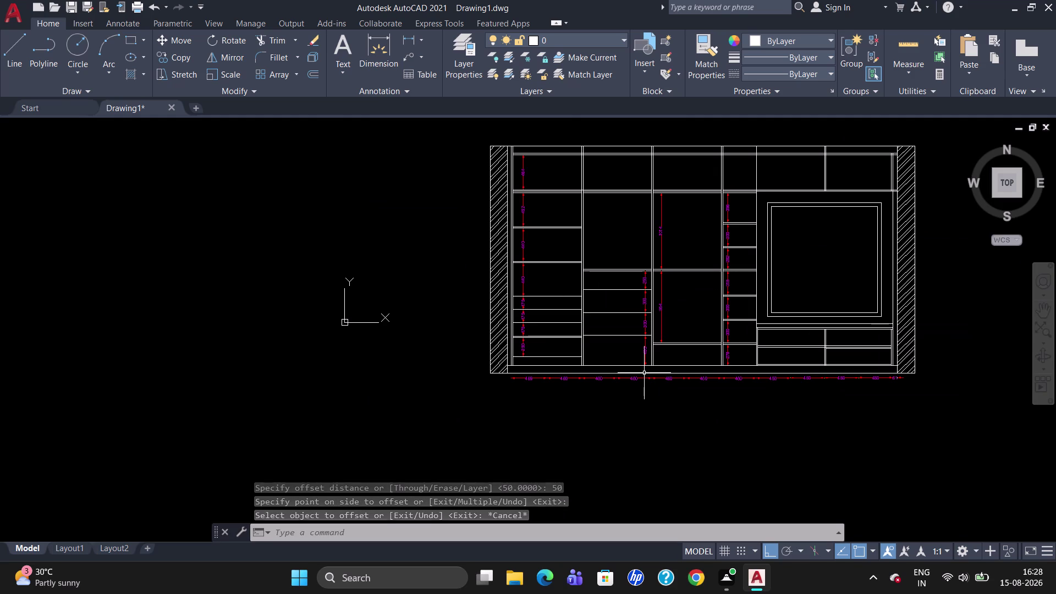
scroll(up, 3)
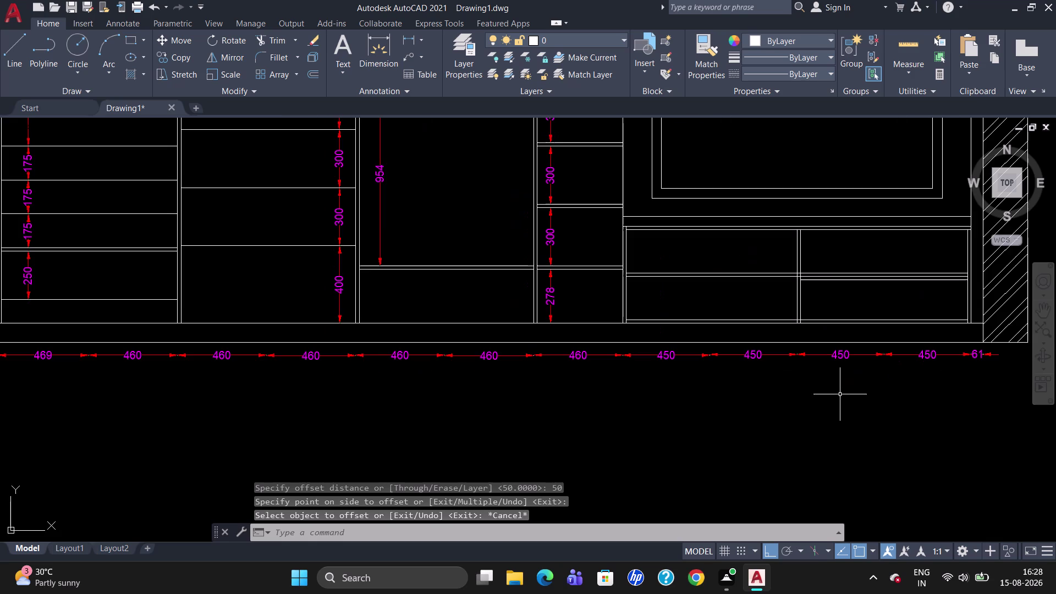
Add vertical 223 linear dimensions to the upper and lower drawers under the TV panel.
text(DLI)
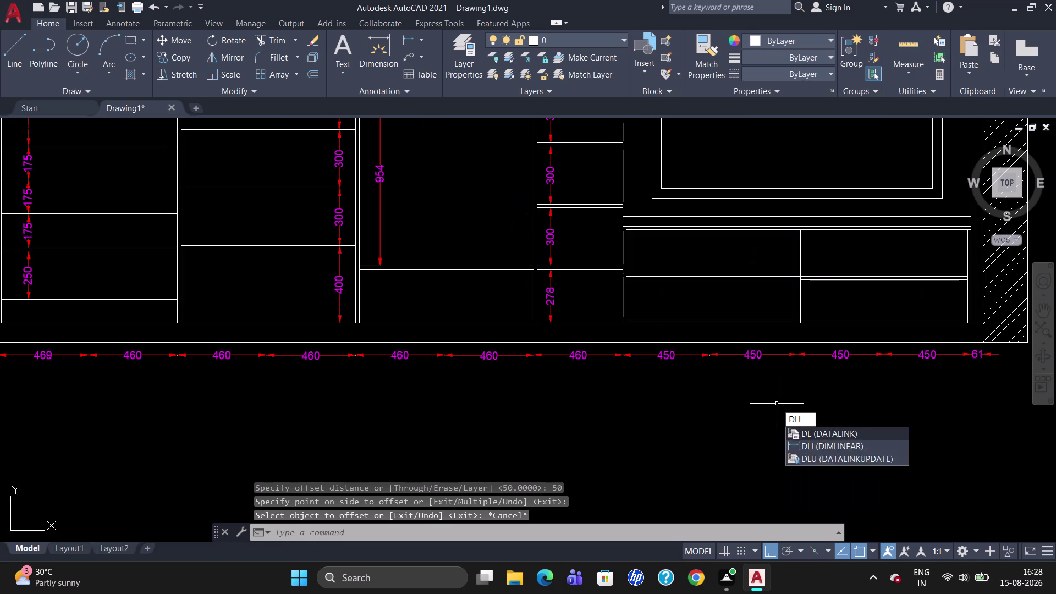
key(Return)
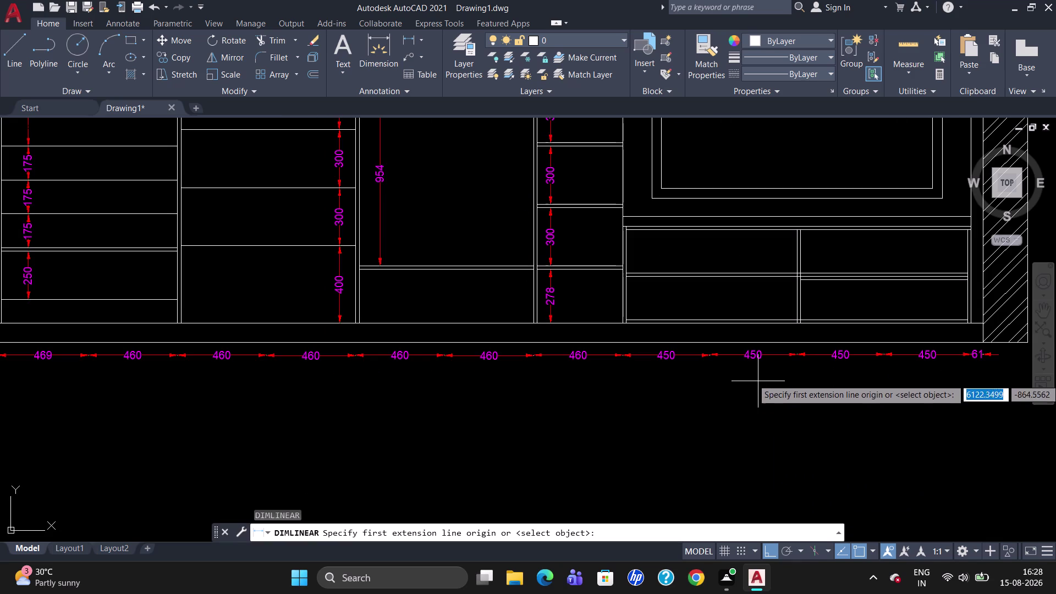
click(765, 231)
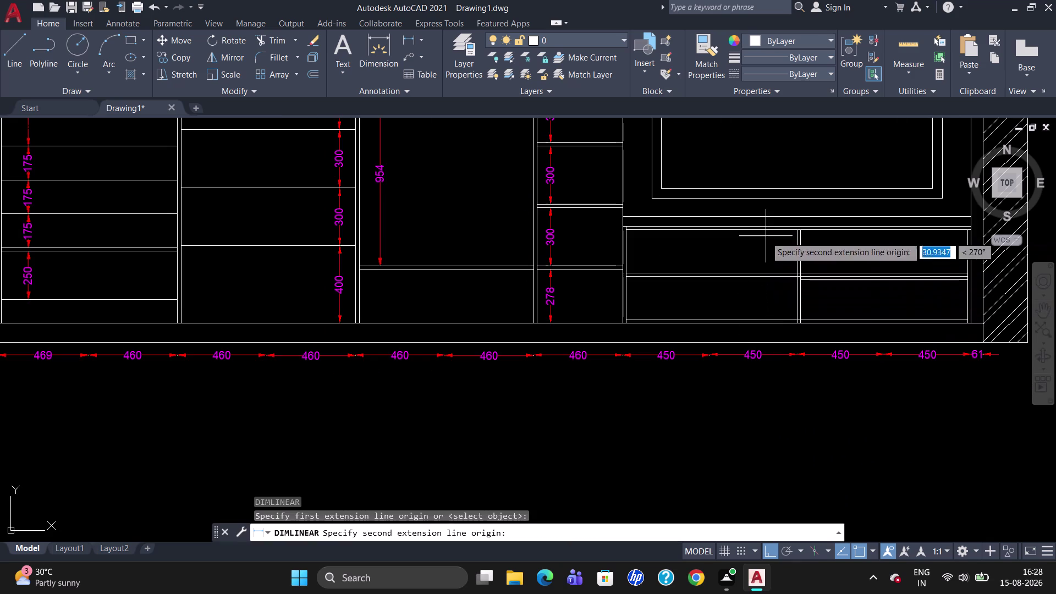
click(765, 269)
click(765, 270)
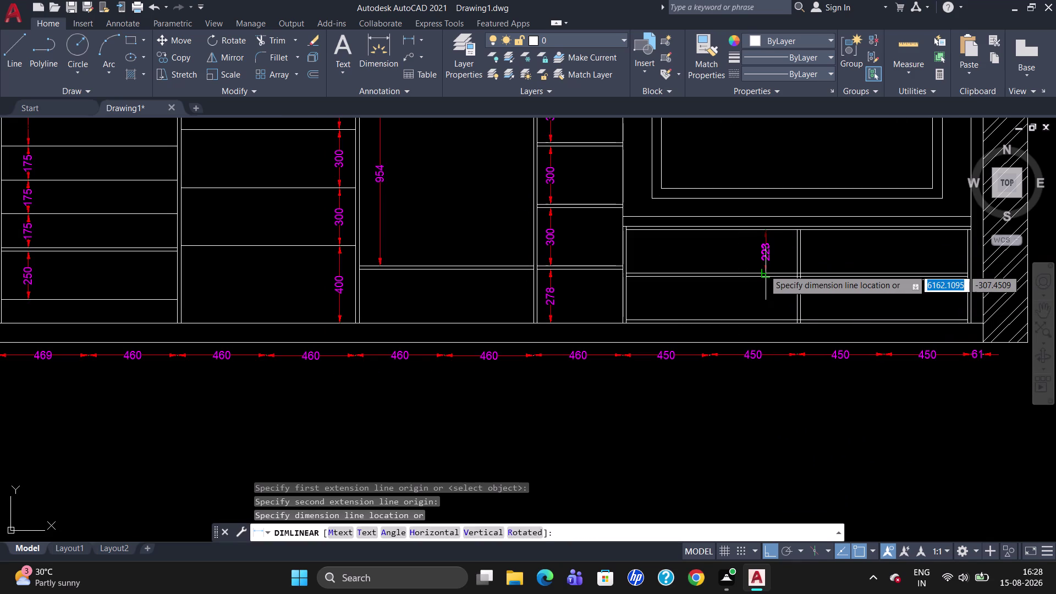
click(764, 269)
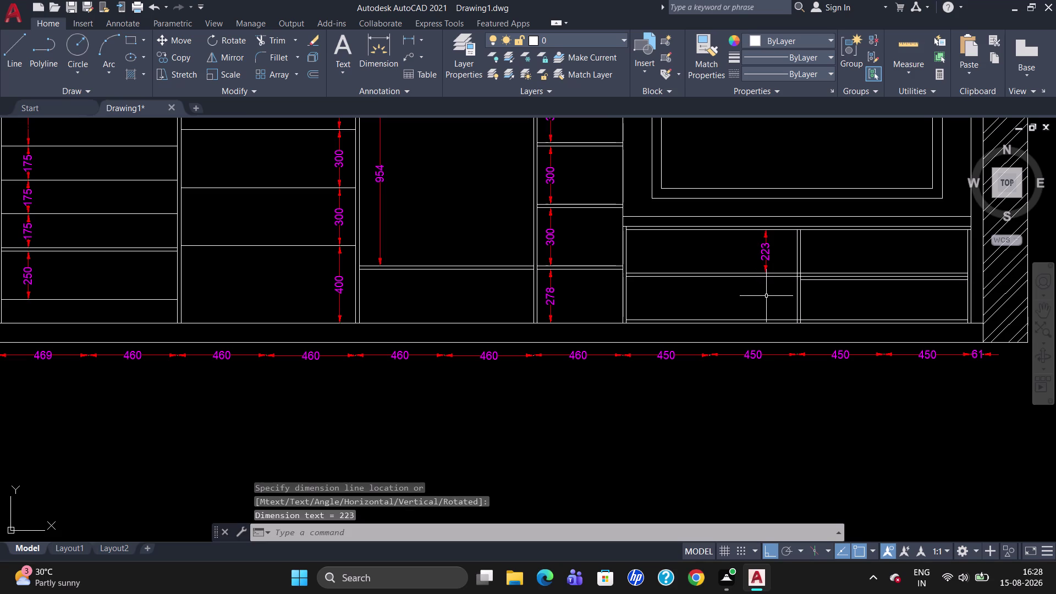
key(space)
click(767, 280)
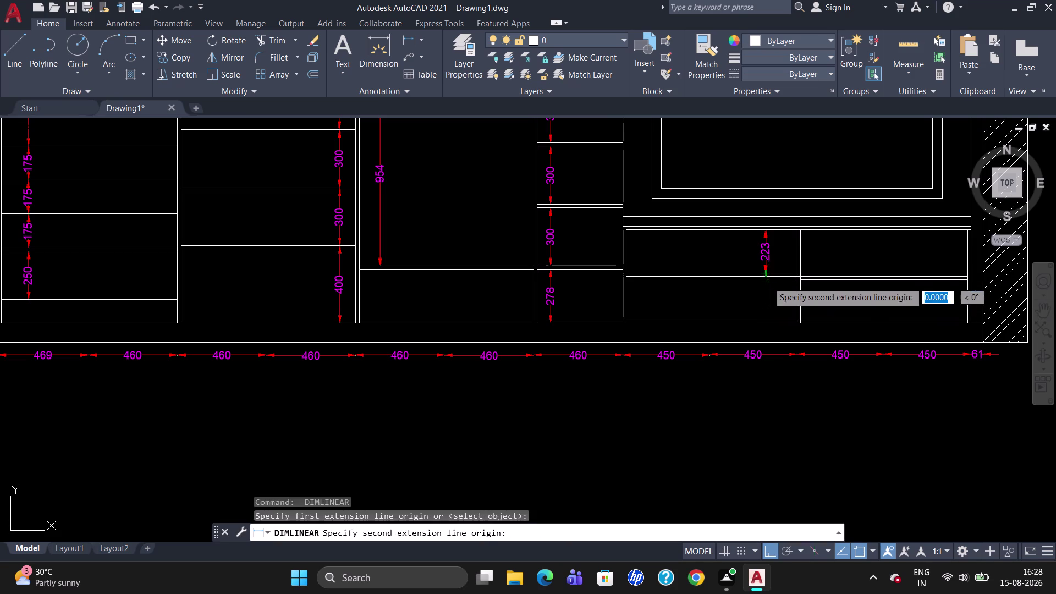
click(767, 317)
click(767, 316)
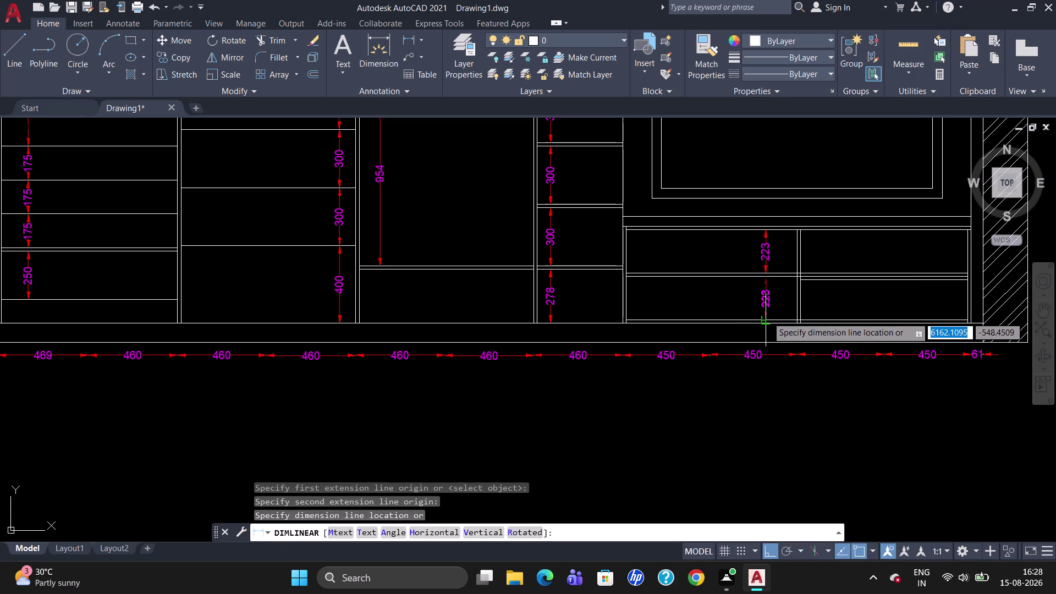
click(767, 316)
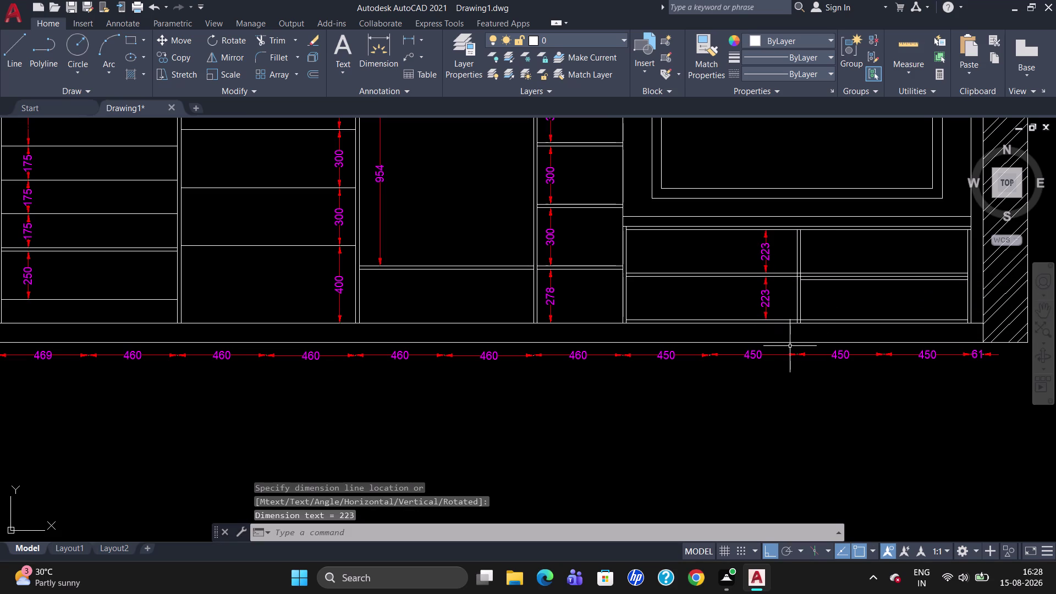
key(Escape)
text(TR)
key(Return)
key(Return)
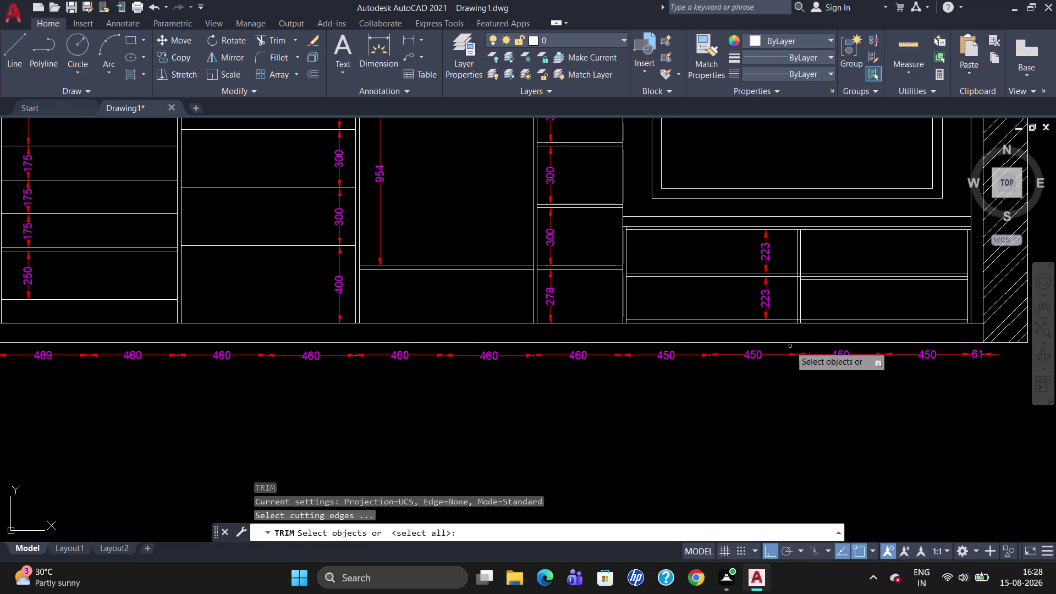
Trim the three overhanging line pieces around the drawer divider.
scroll(up, 3)
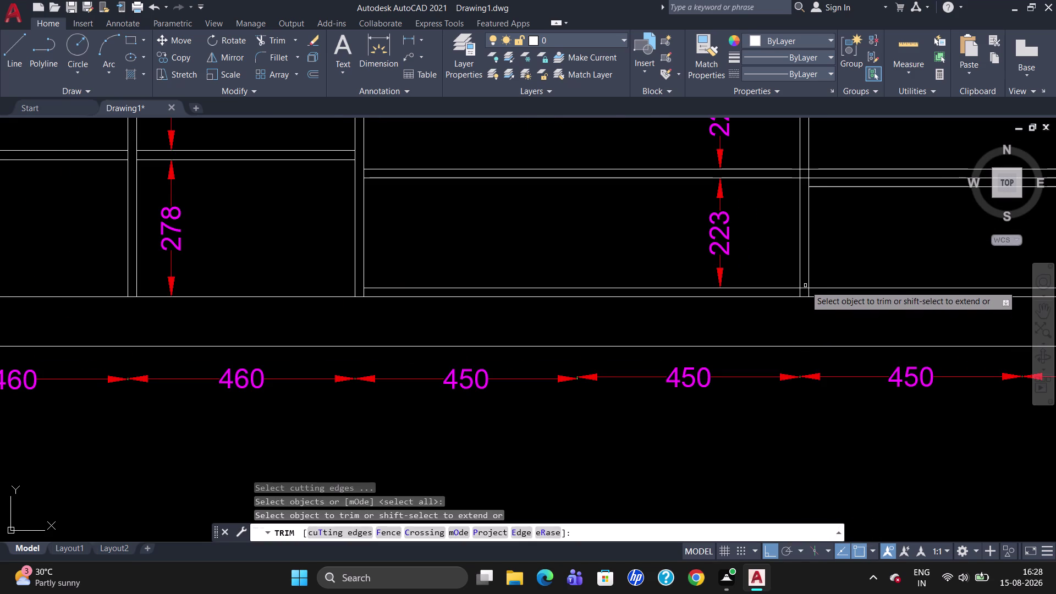
click(804, 290)
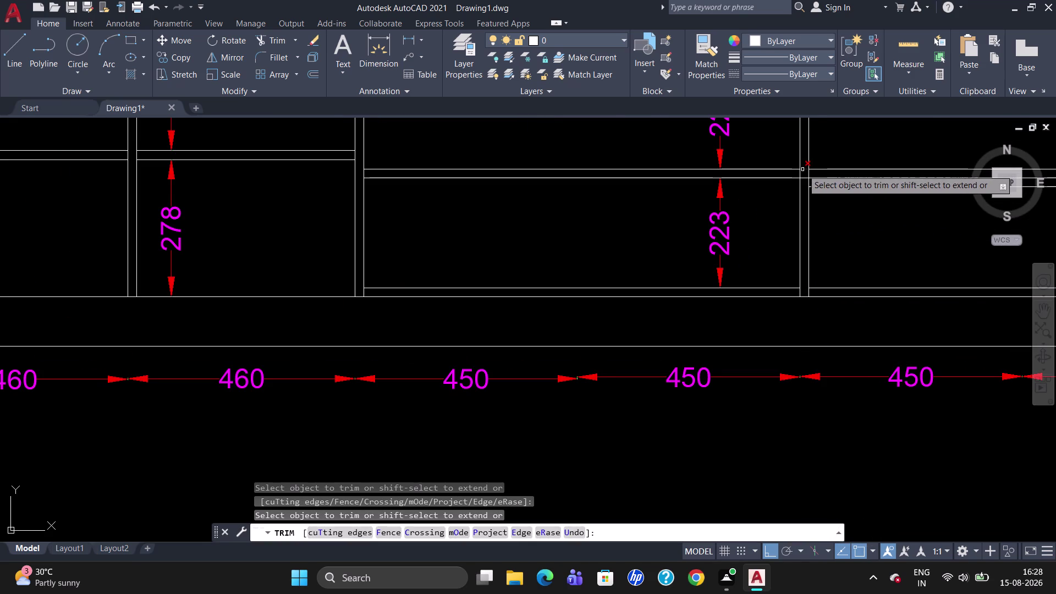
click(802, 169)
click(803, 177)
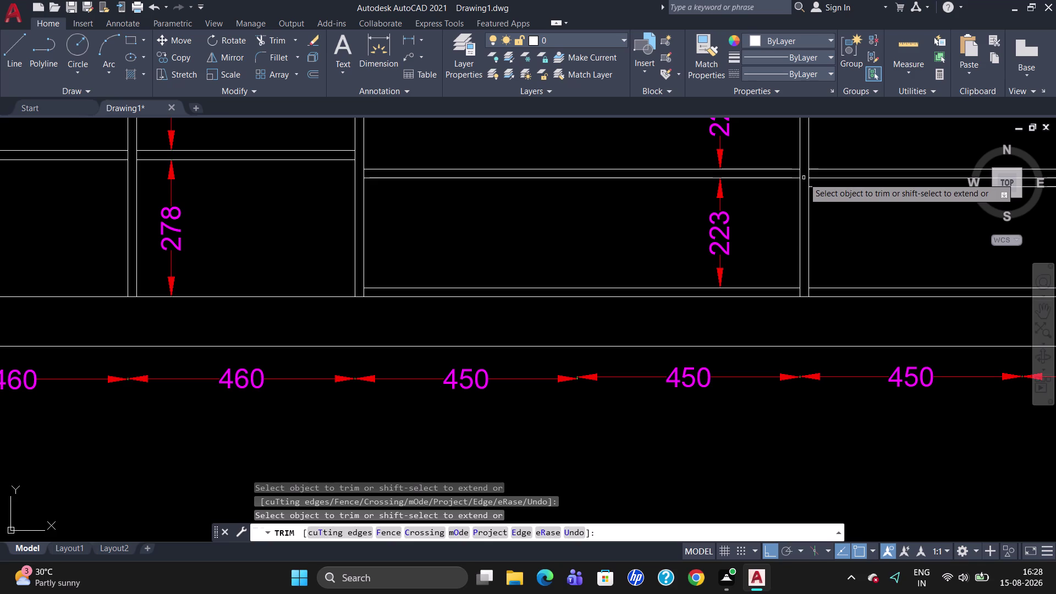
scroll(down, 3)
scroll(up, 3)
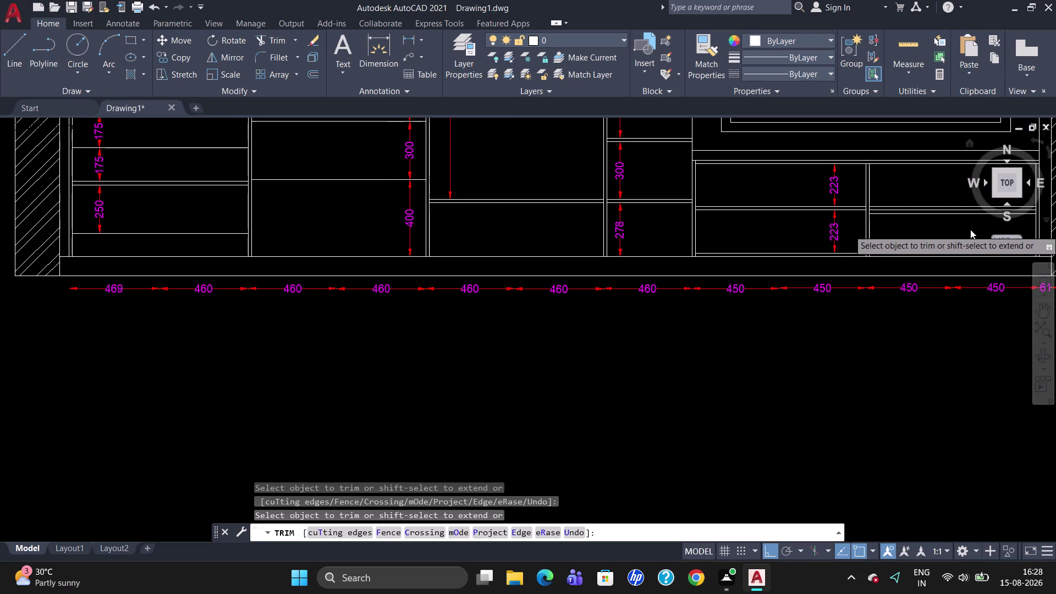
scroll(up, 3)
scroll(down, 3)
scroll(up, 3)
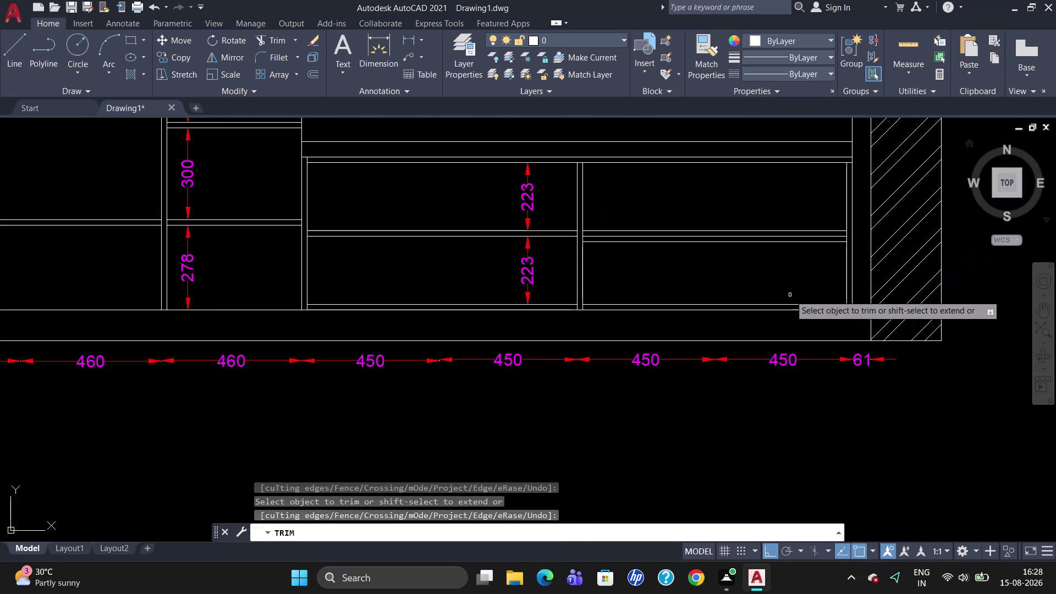
key(Escape)
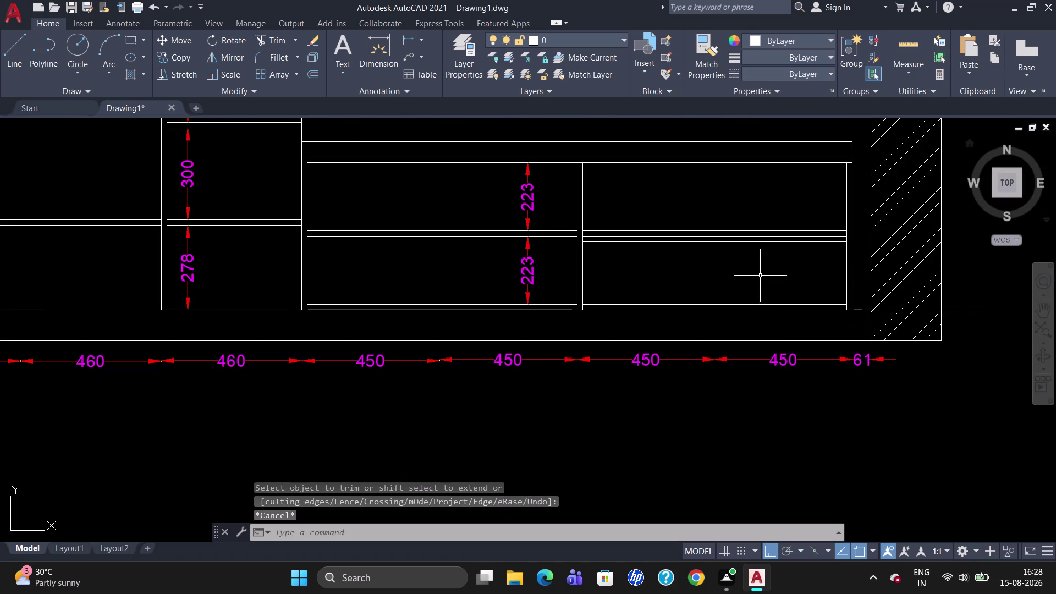
Delete the duplicate horizontal line in the right drawer.
click(742, 241)
key(Delete)
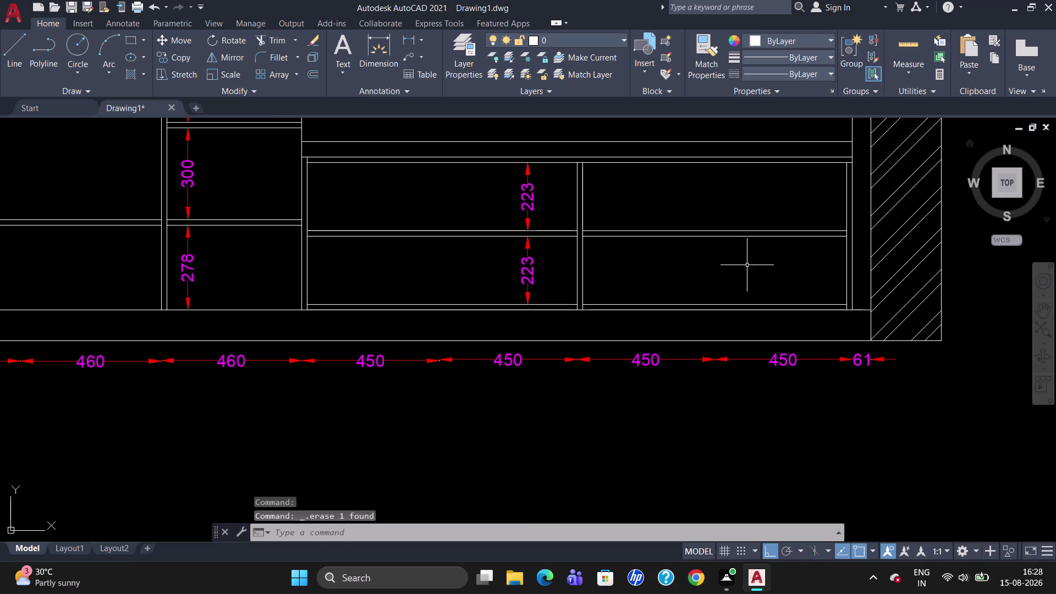
scroll(down, 3)
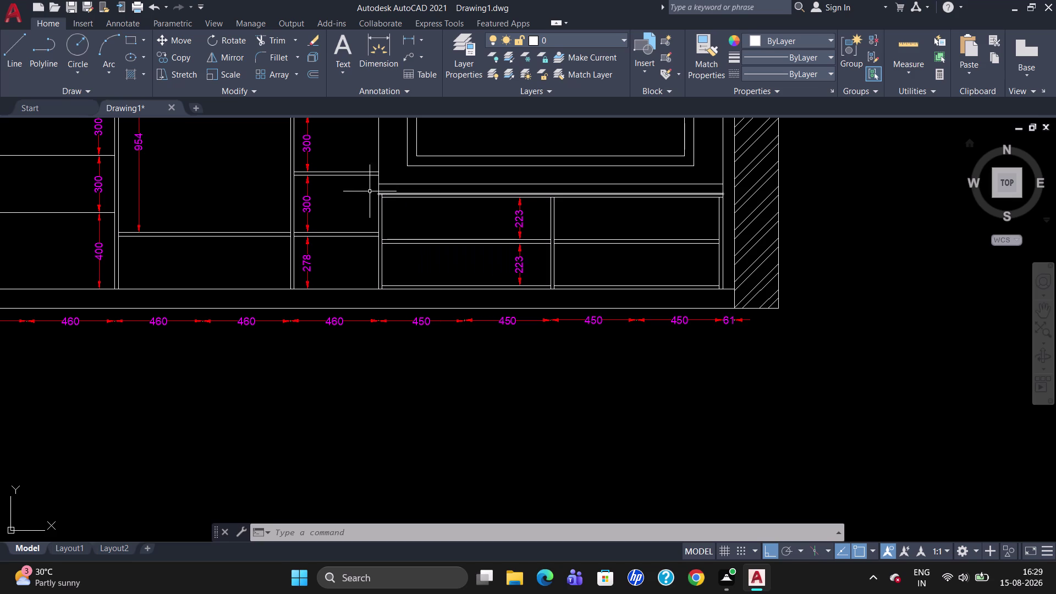
Extend both edges of the drawer divider up to the line above the drawers.
scroll(up, 3)
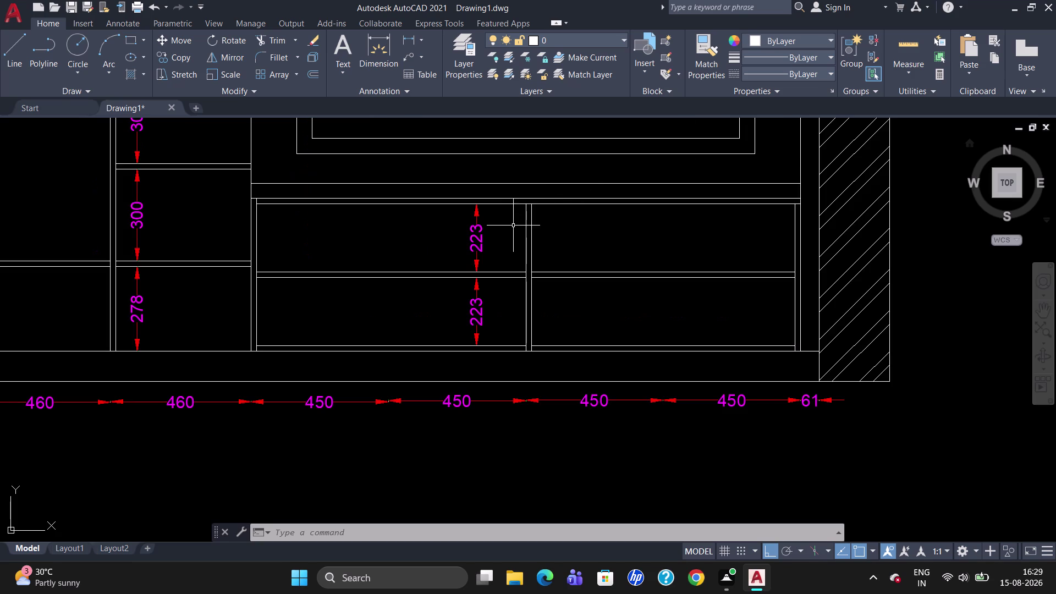
scroll(up, 3)
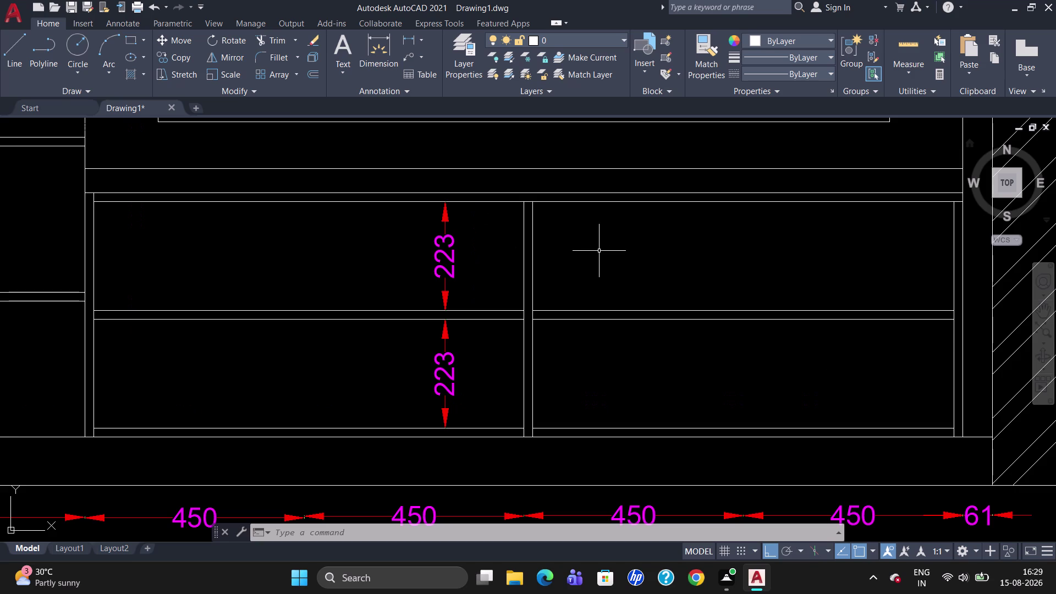
text(EX)
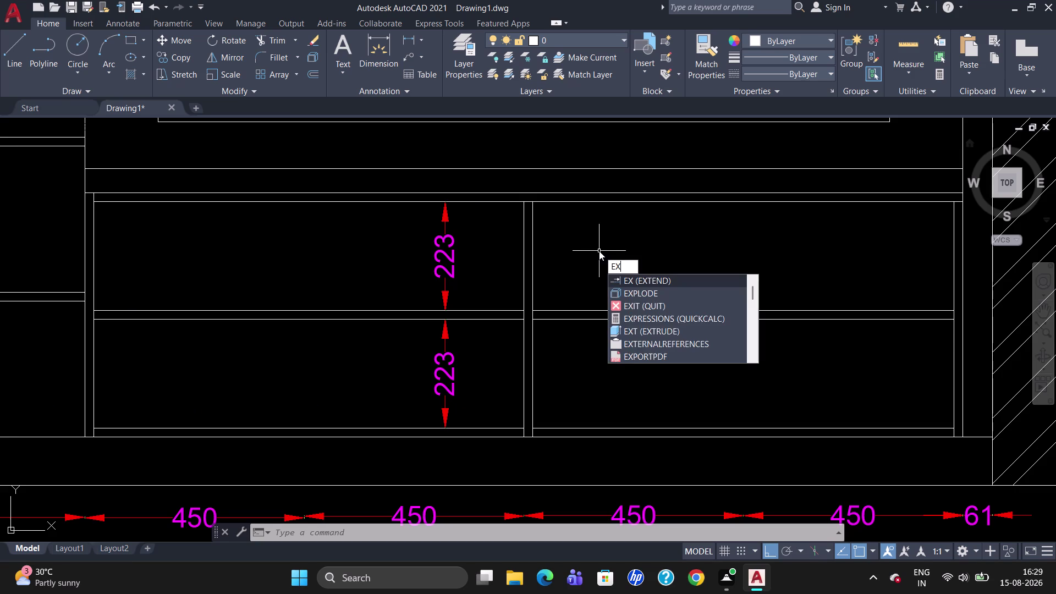
key(Return)
click(536, 193)
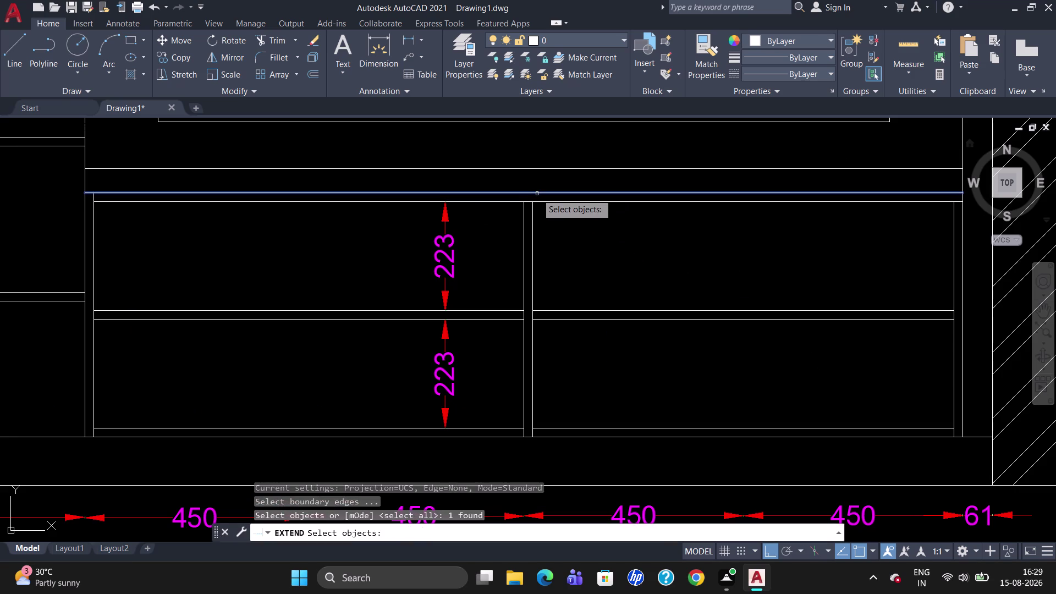
key(Return)
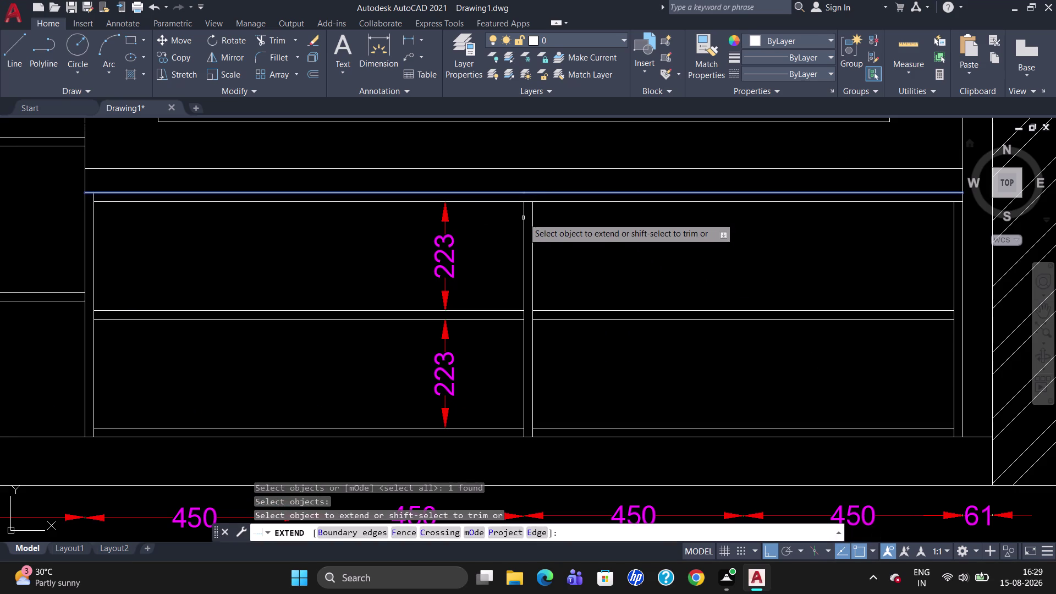
click(523, 218)
click(531, 218)
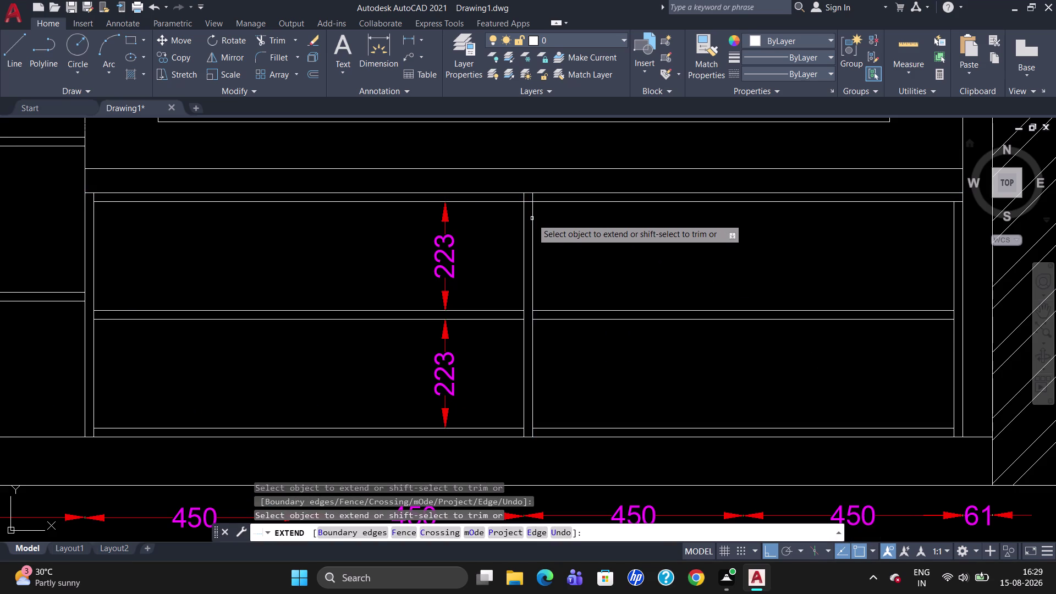
key(Escape)
Trim away the leftover piece at the top of the divider.
text(TR)
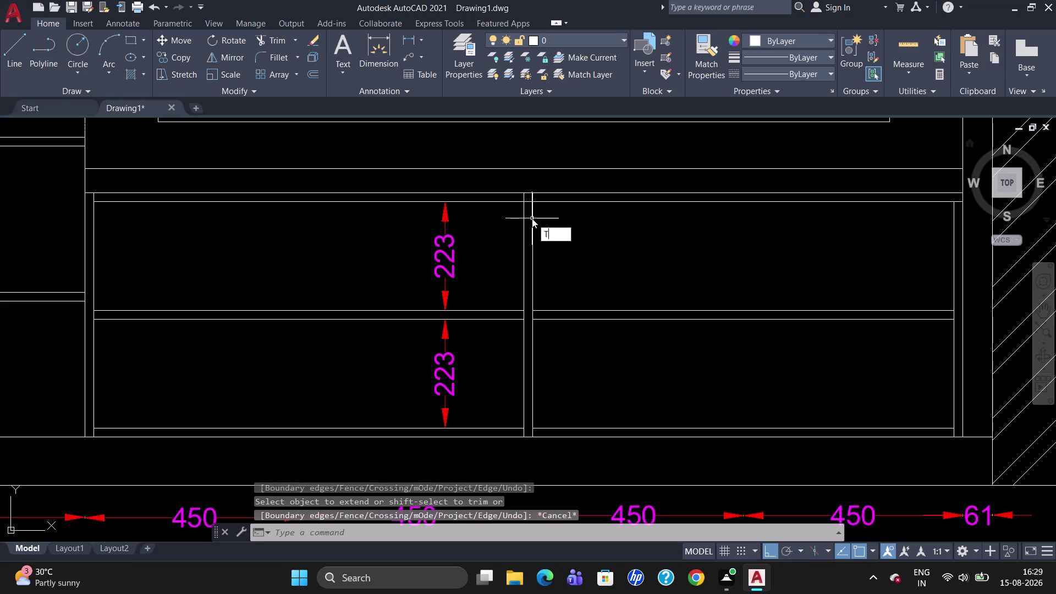
key(Return)
key(Return)
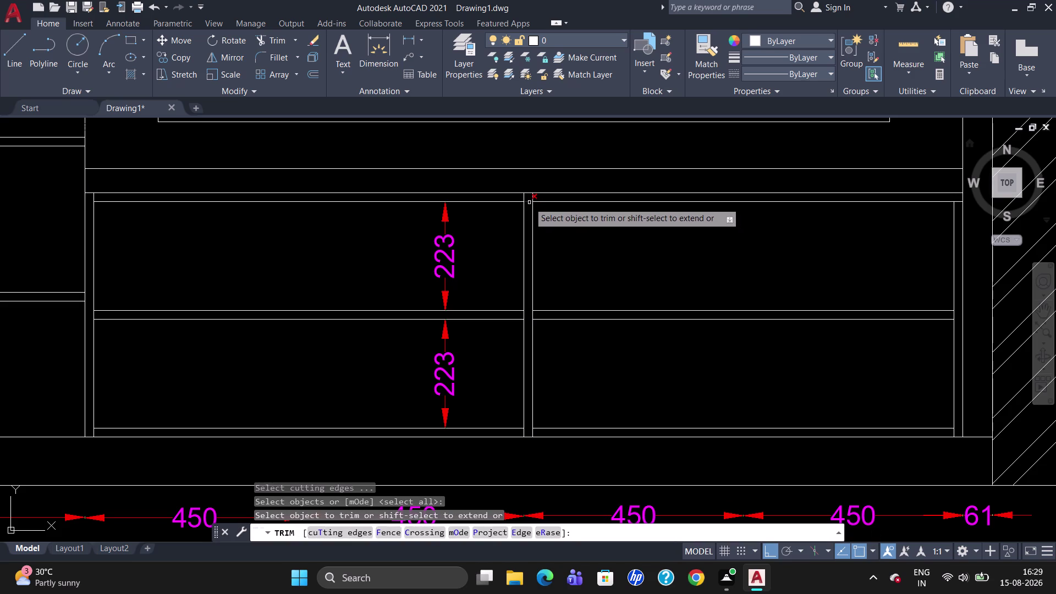
click(529, 203)
key(Escape)
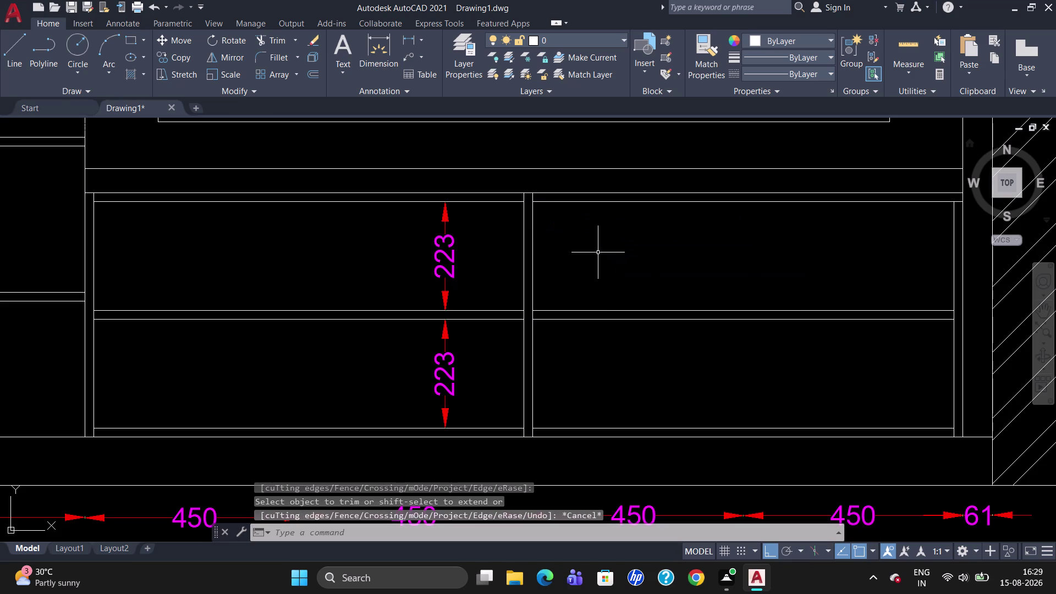
scroll(down, 3)
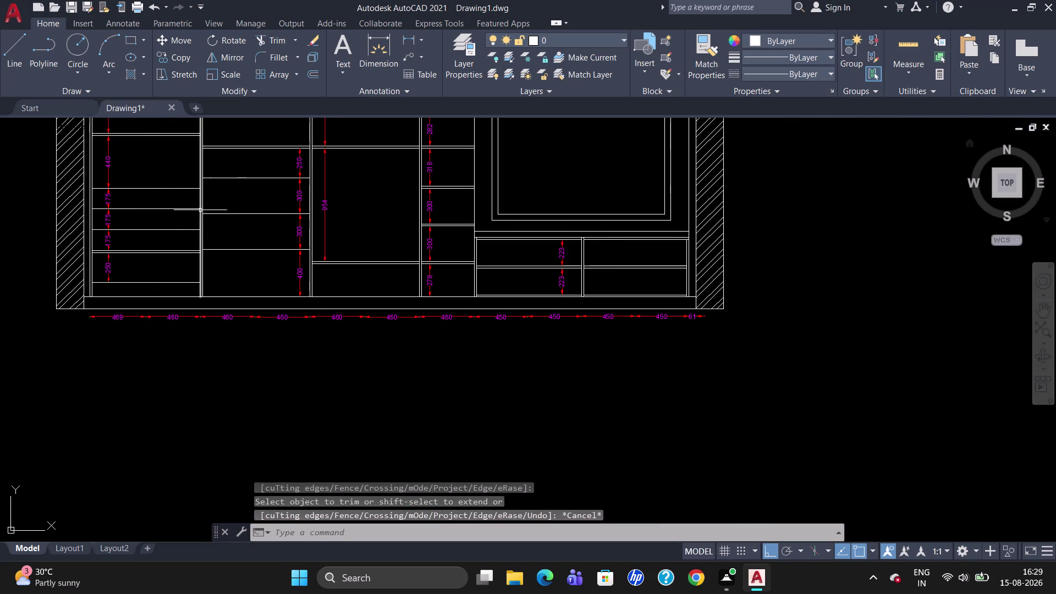
scroll(down, 3)
scroll(up, 3)
Delete the two surplus lower dimensions in the left wardrobe column.
scroll(down, 3)
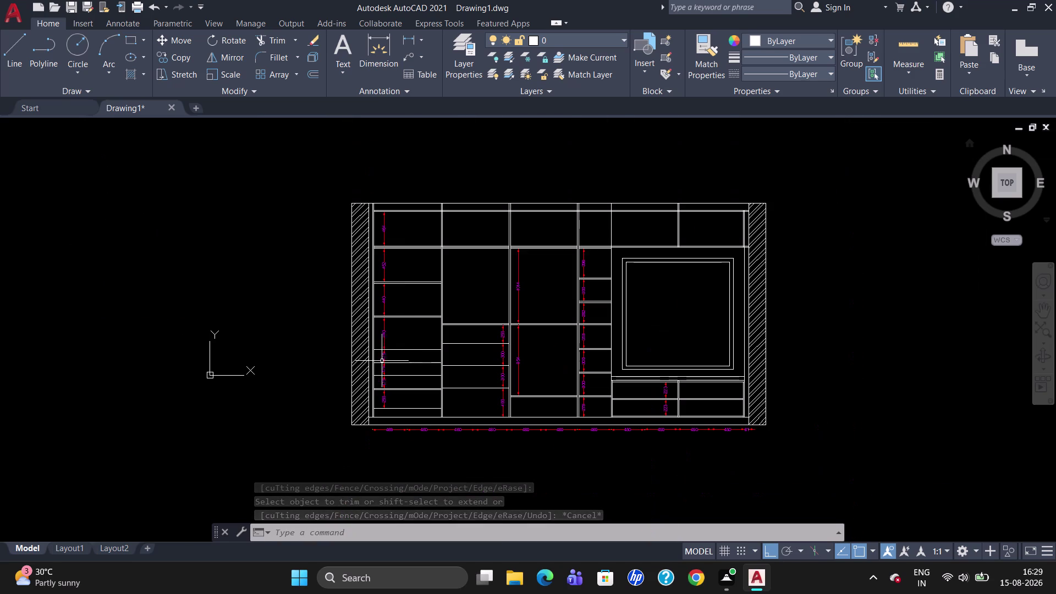
scroll(up, 3)
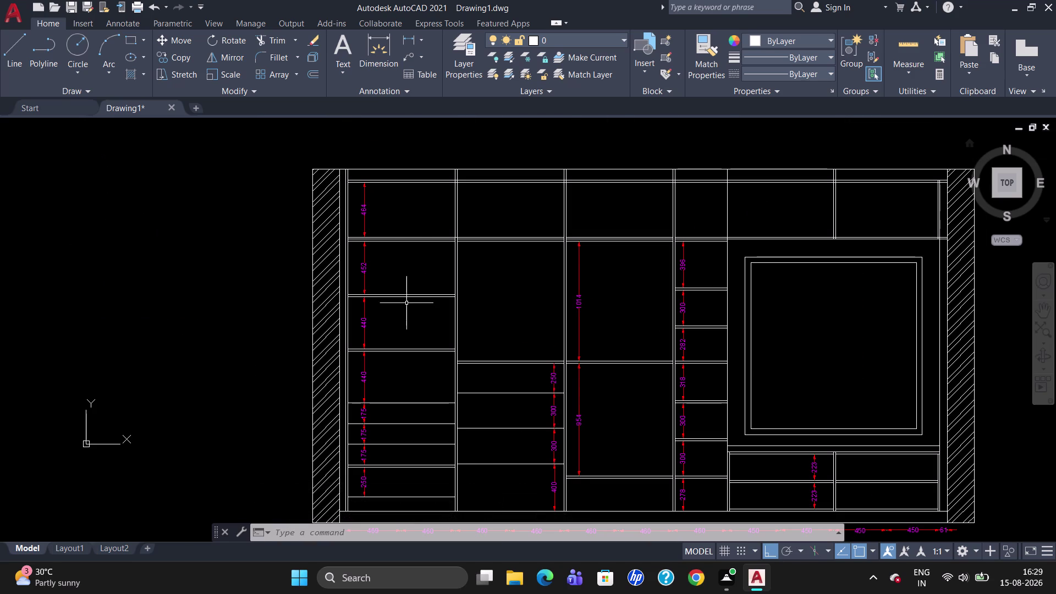
scroll(up, 3)
scroll(down, 3)
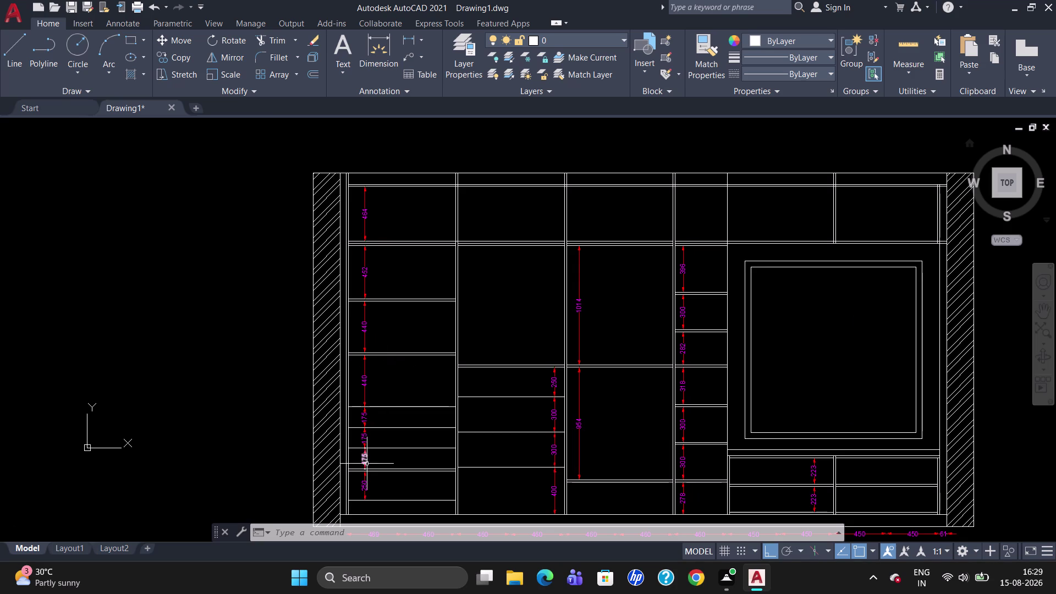
scroll(up, 3)
scroll(down, 3)
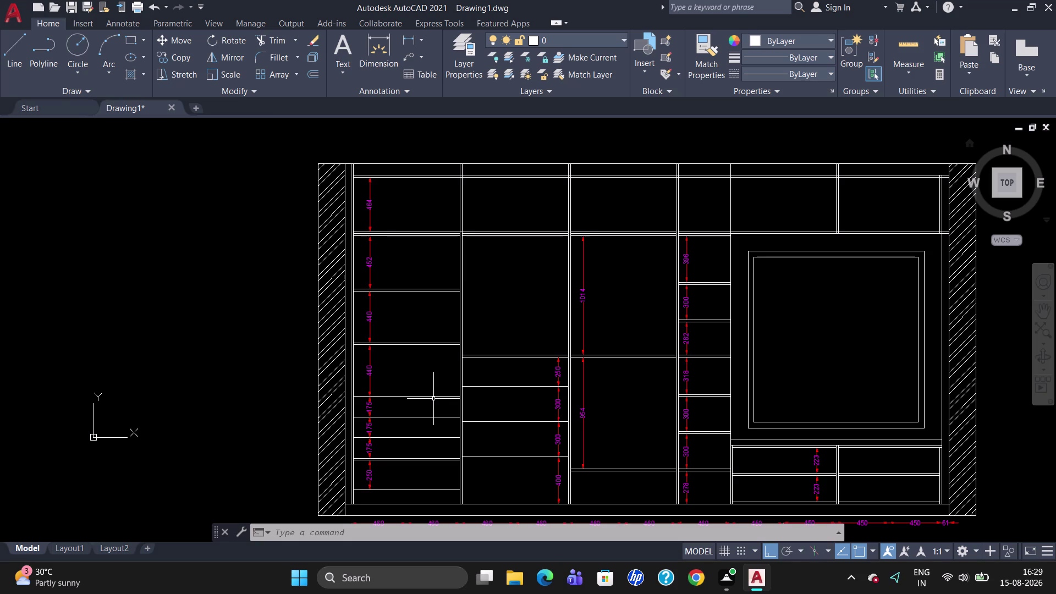
click(368, 452)
key(Delete)
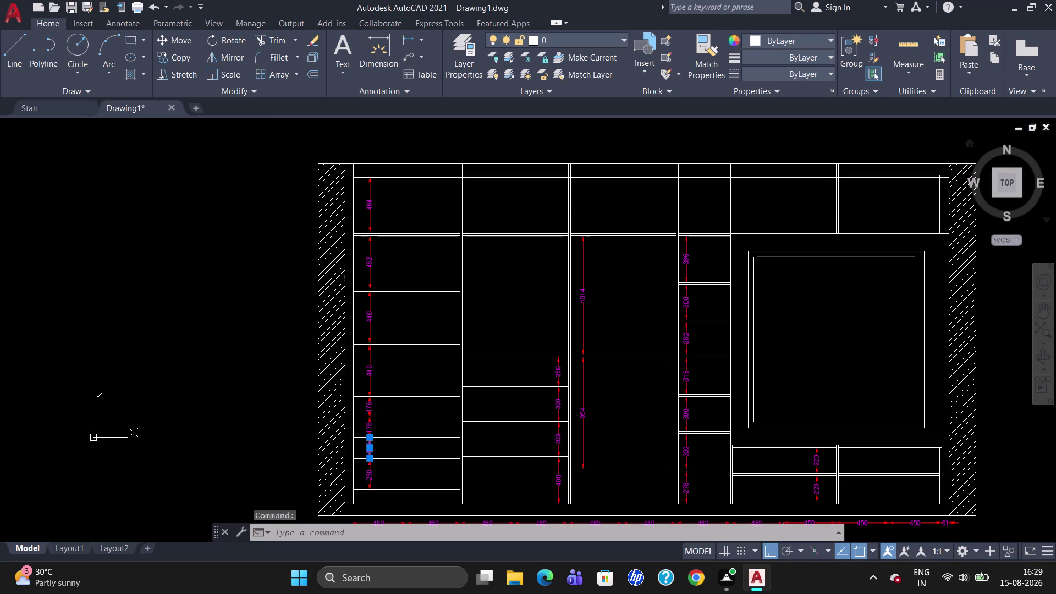
click(369, 472)
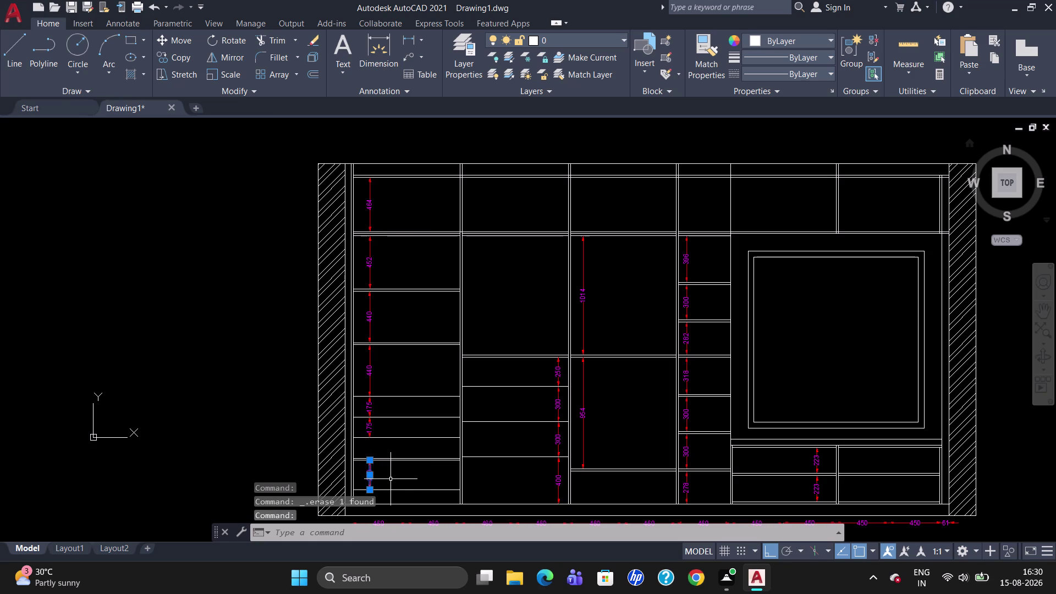
key(Delete)
Erase the extra shelf line near the bottom of the left column.
scroll(up, 3)
click(383, 434)
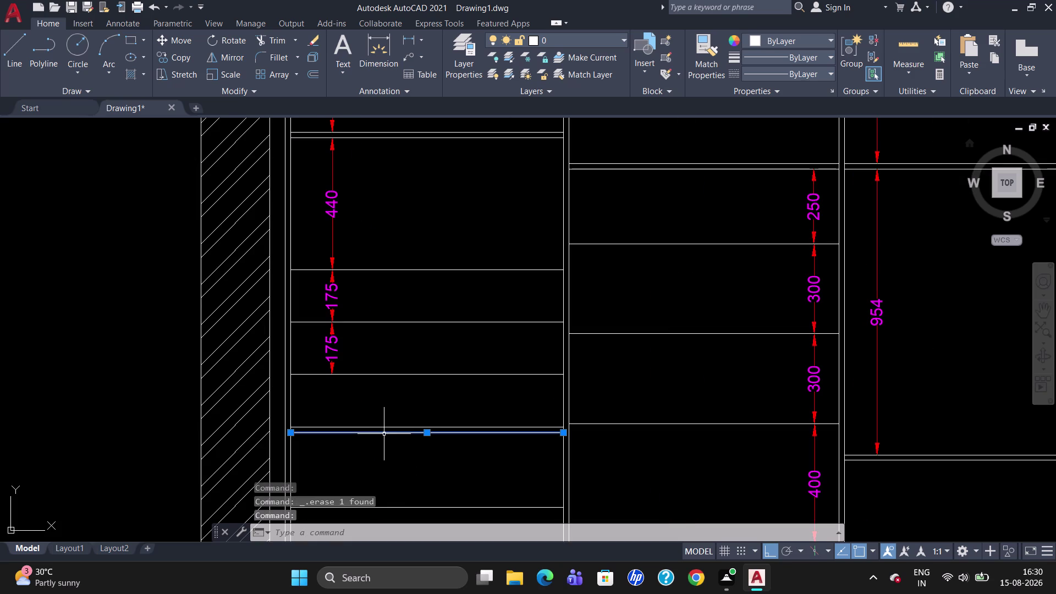
click(389, 426)
key(Delete)
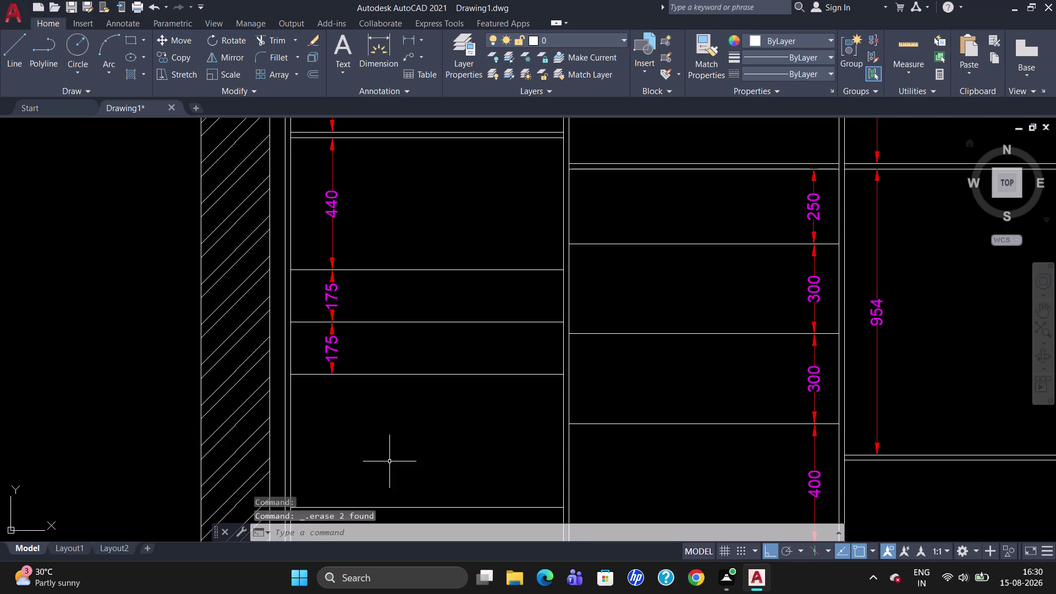
Offset the shelf line under the lower 175 space by 18 to thicken it.
key(o)
key(Return)
text(1)
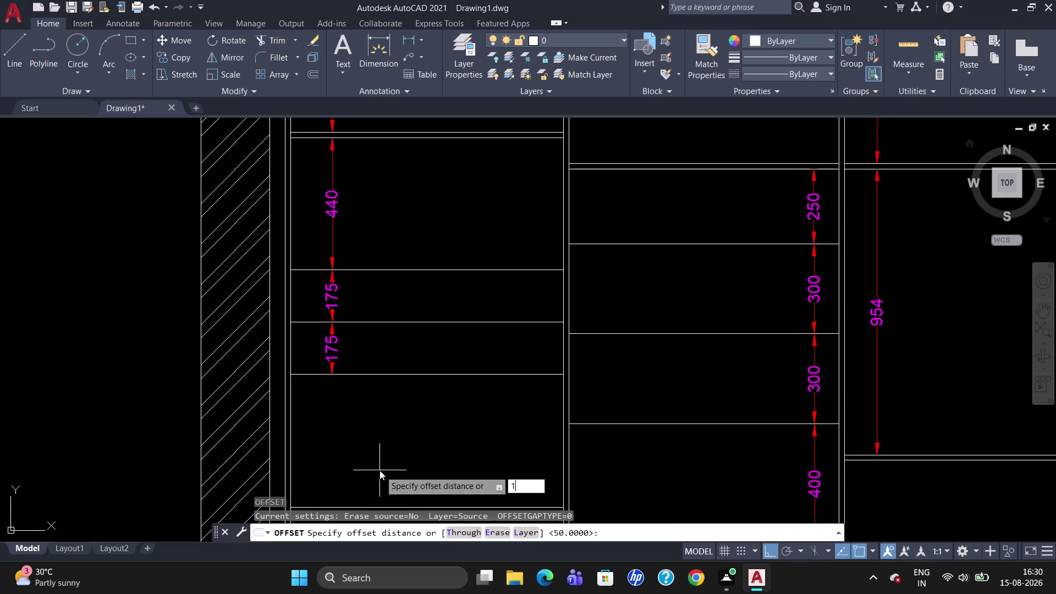
text(8)
key(Return)
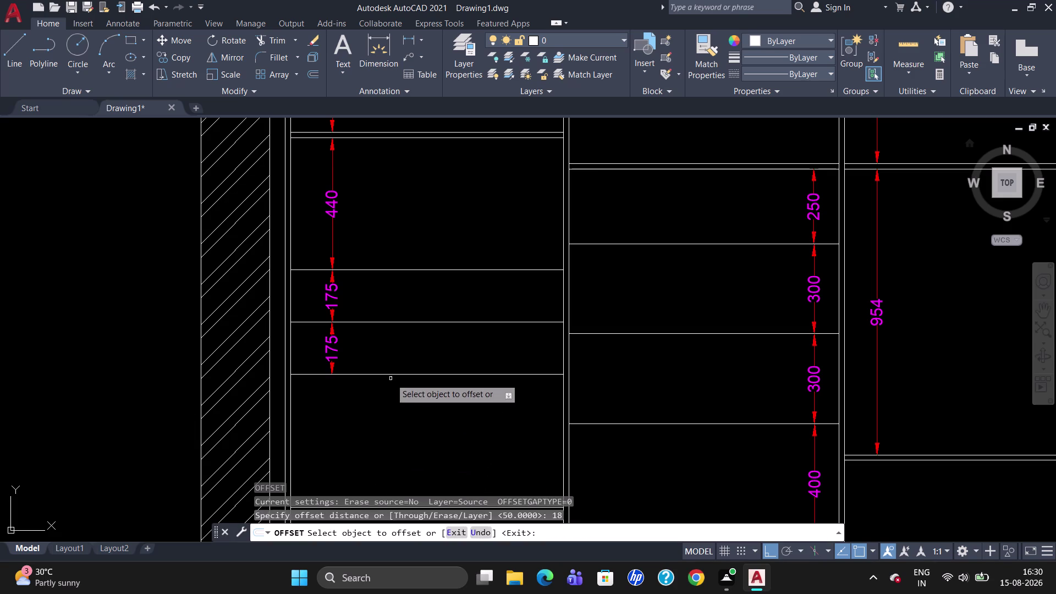
click(394, 374)
click(395, 379)
click(397, 374)
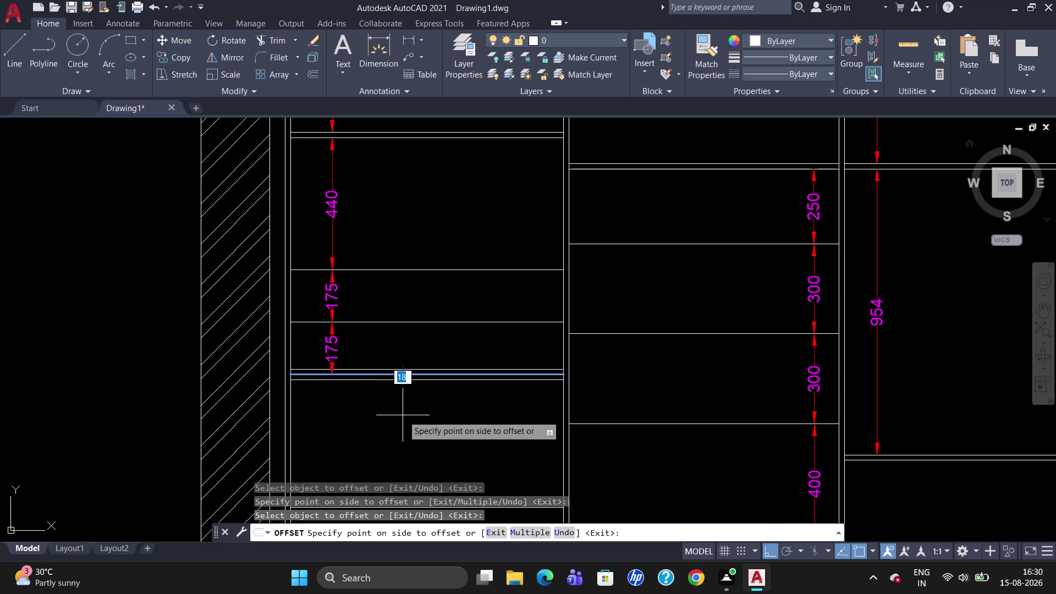
Offset another shelf line 250 lower and select the extra bottom line.
text(2)
text(6)
key(BackSpace)
text(50)
key(Return)
click(422, 450)
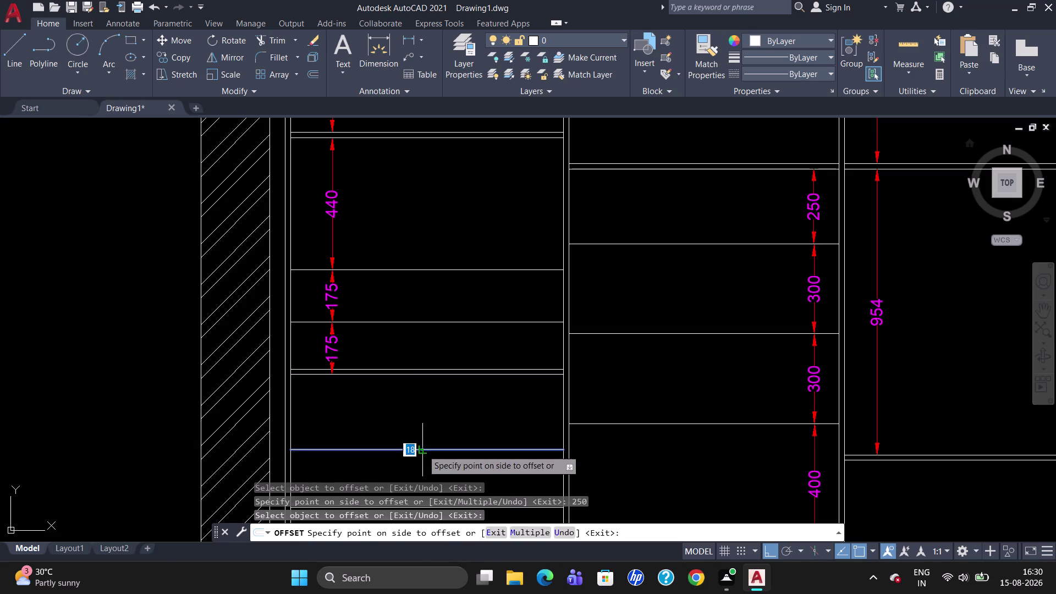
click(423, 455)
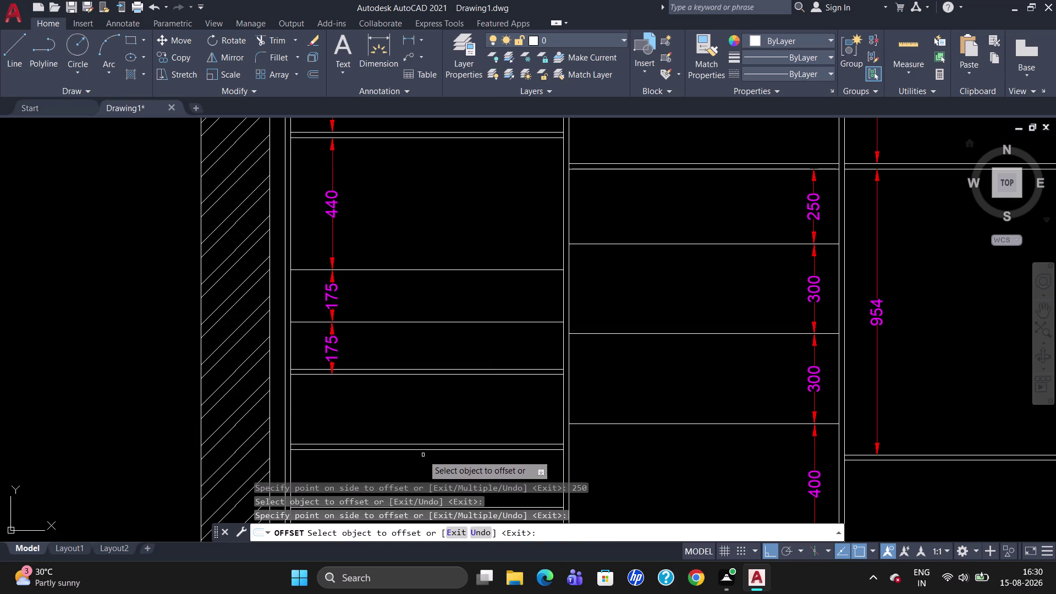
scroll(down, 3)
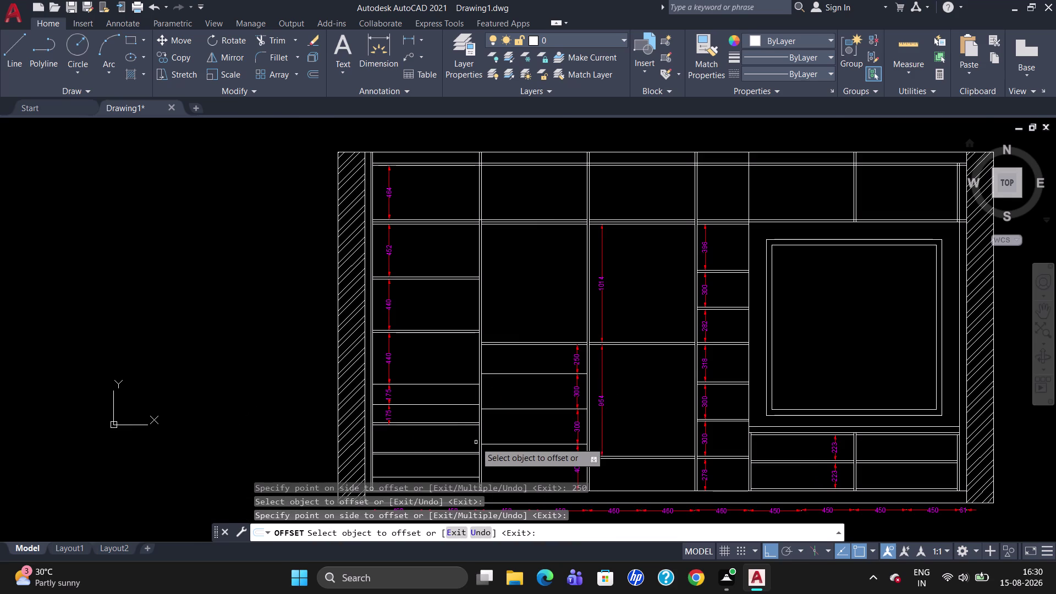
scroll(up, 3)
scroll(down, 3)
scroll(up, 3)
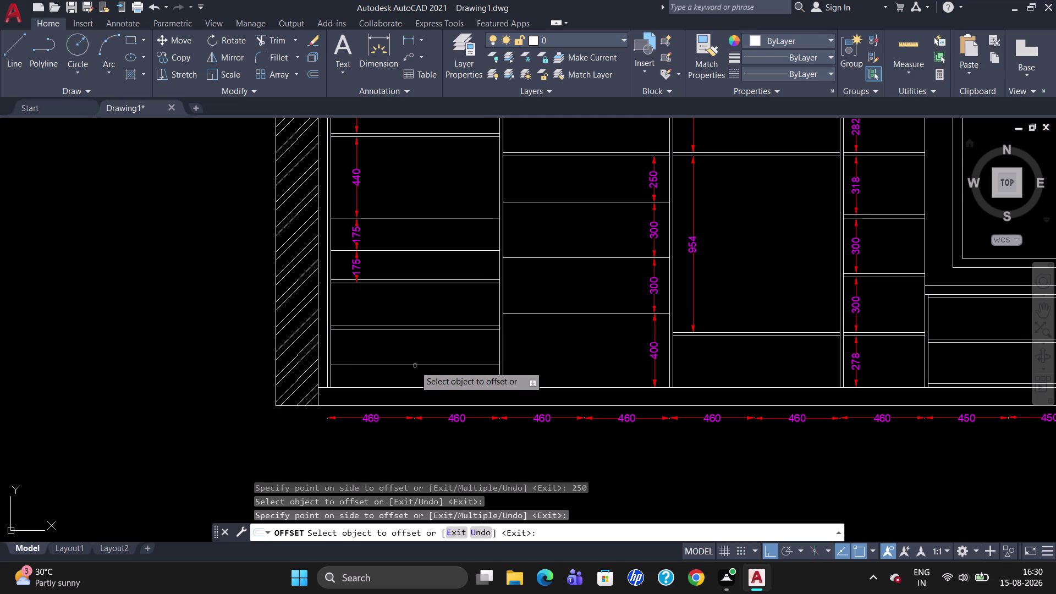
key(Escape)
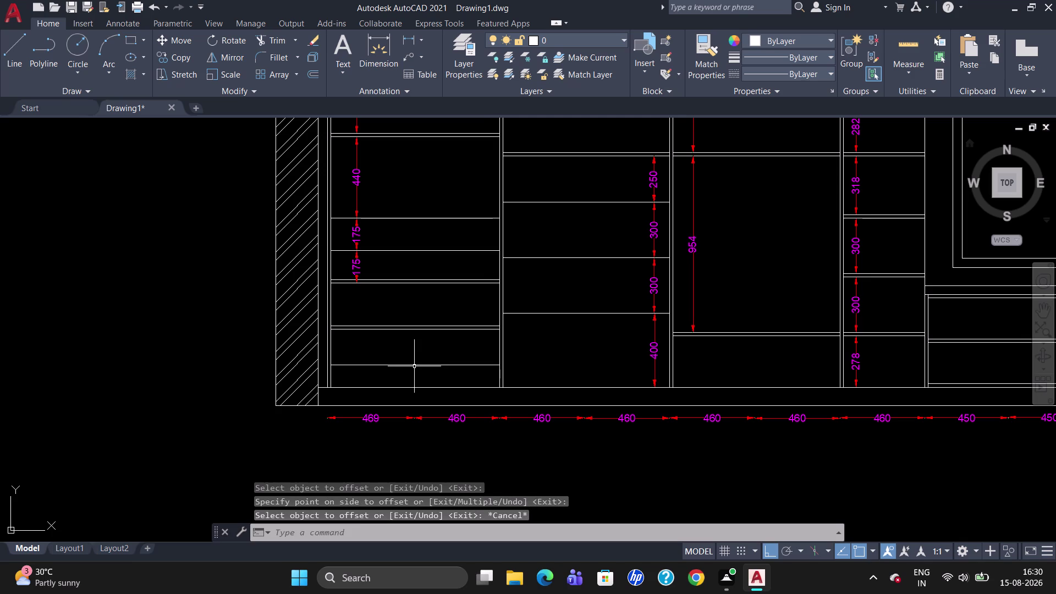
click(415, 365)
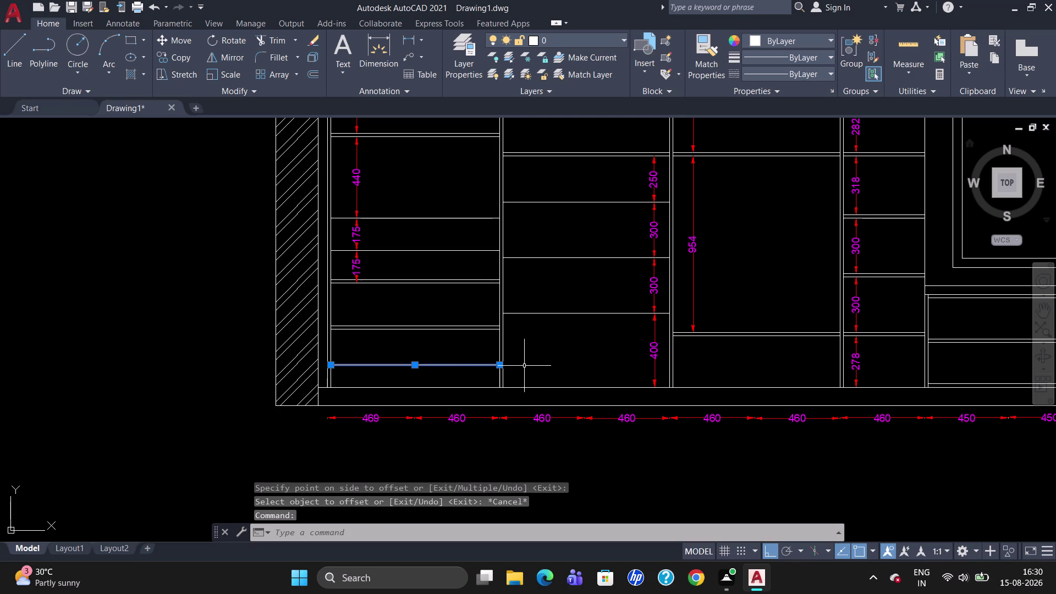
Erase the stray bottom line, then place and delete a trial 232 dimension.
key(Delete)
text(DLI)
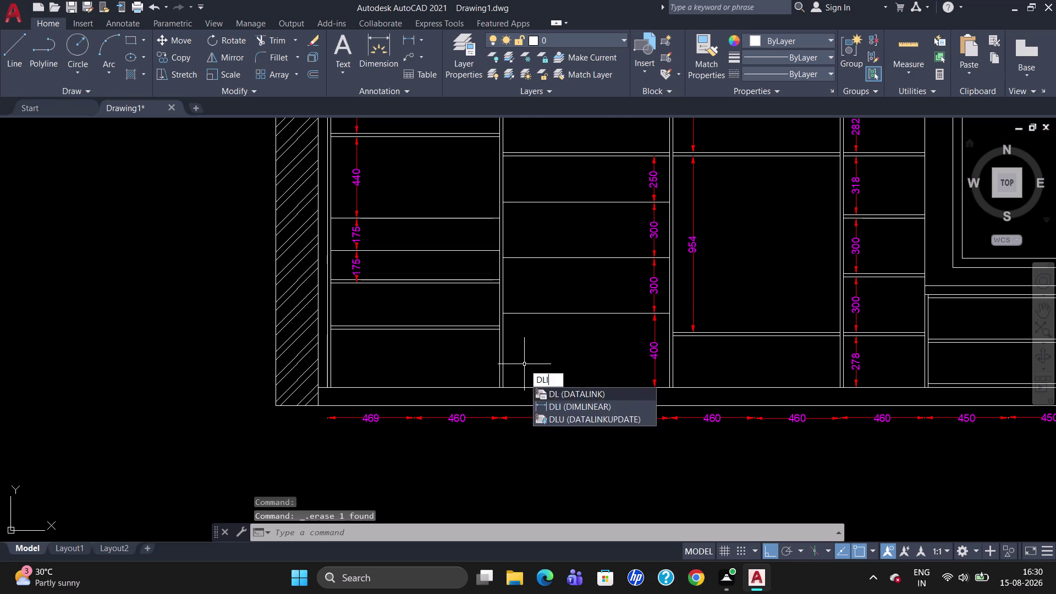
key(Return)
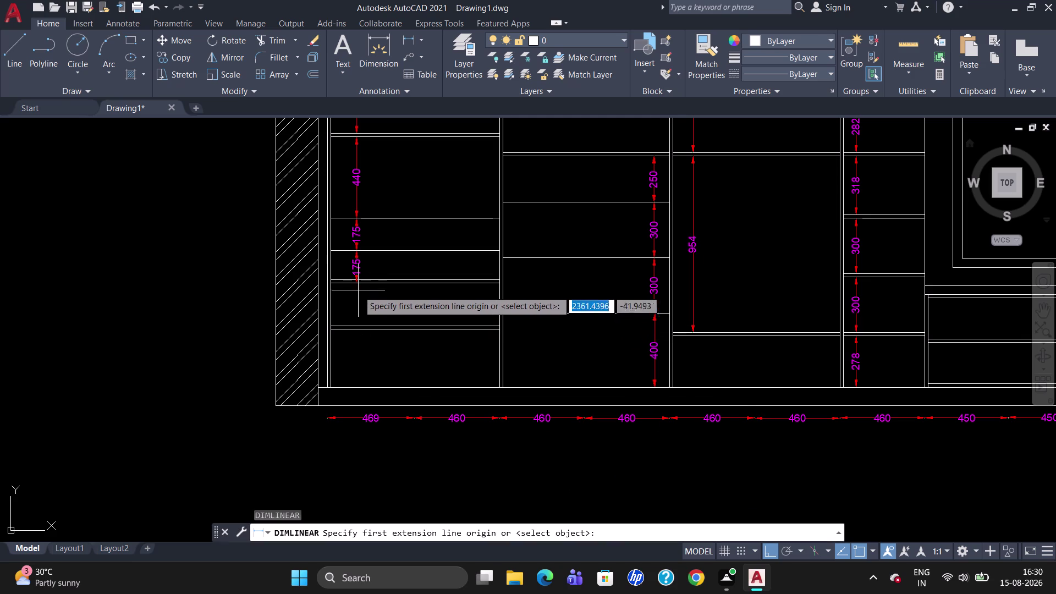
click(357, 285)
click(357, 322)
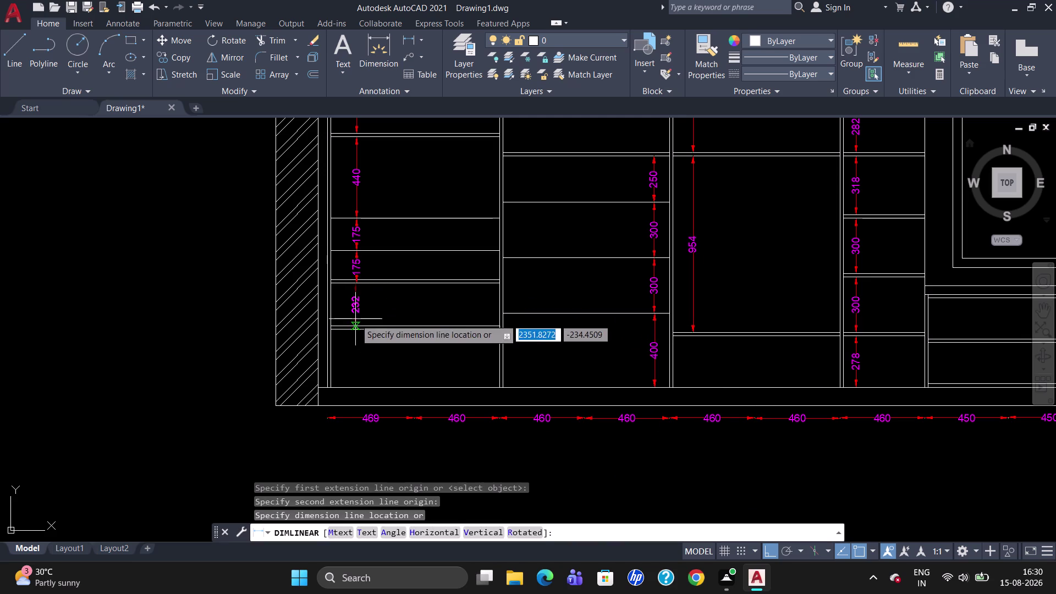
click(355, 317)
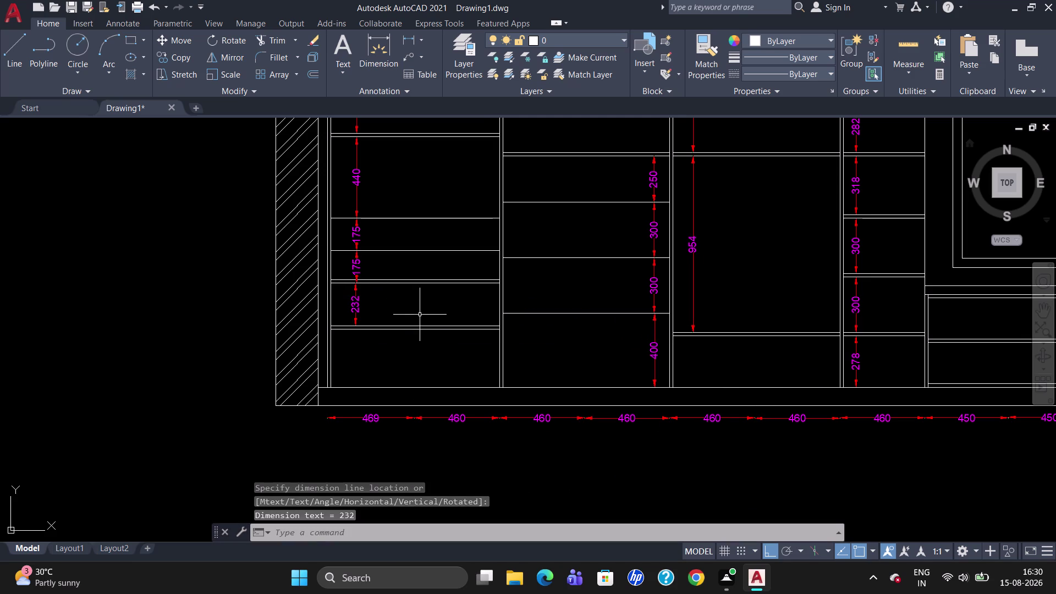
click(357, 304)
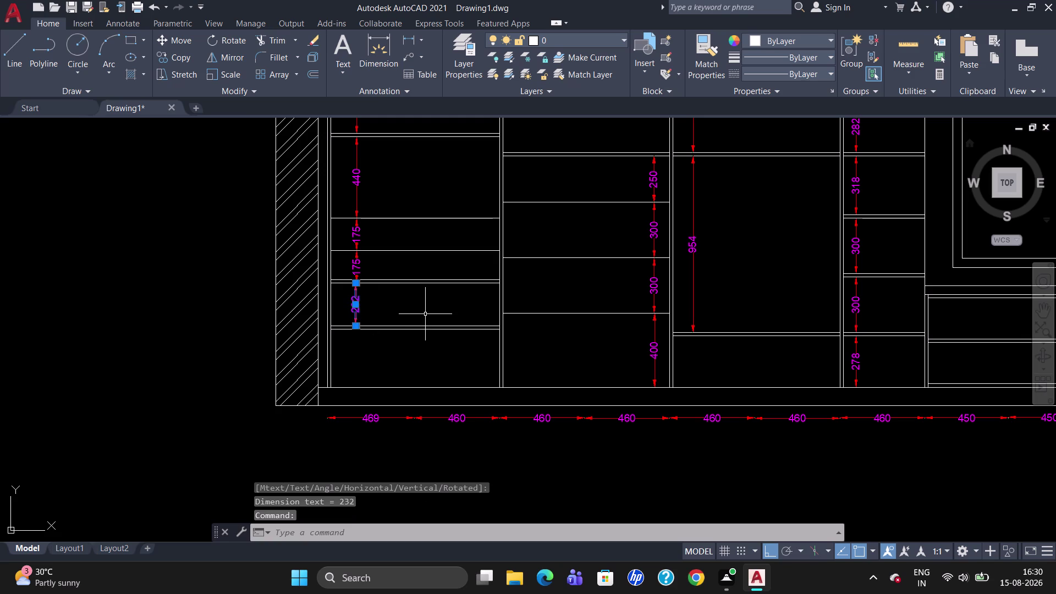
key(Delete)
scroll(up, 3)
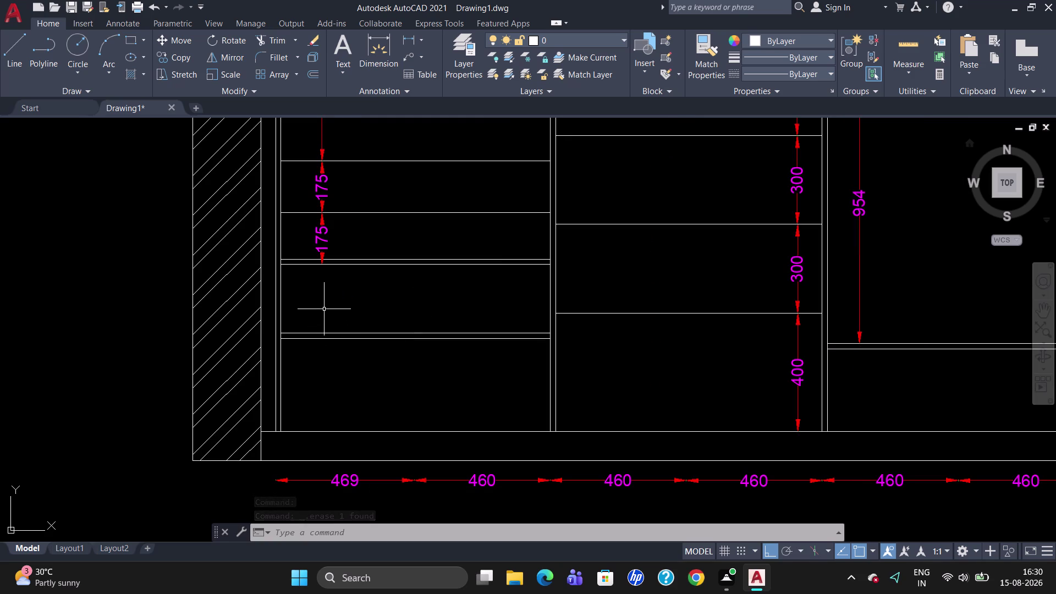
Delete the old lower shelf lines and 175 dimension in the left bay.
click(318, 242)
click(340, 258)
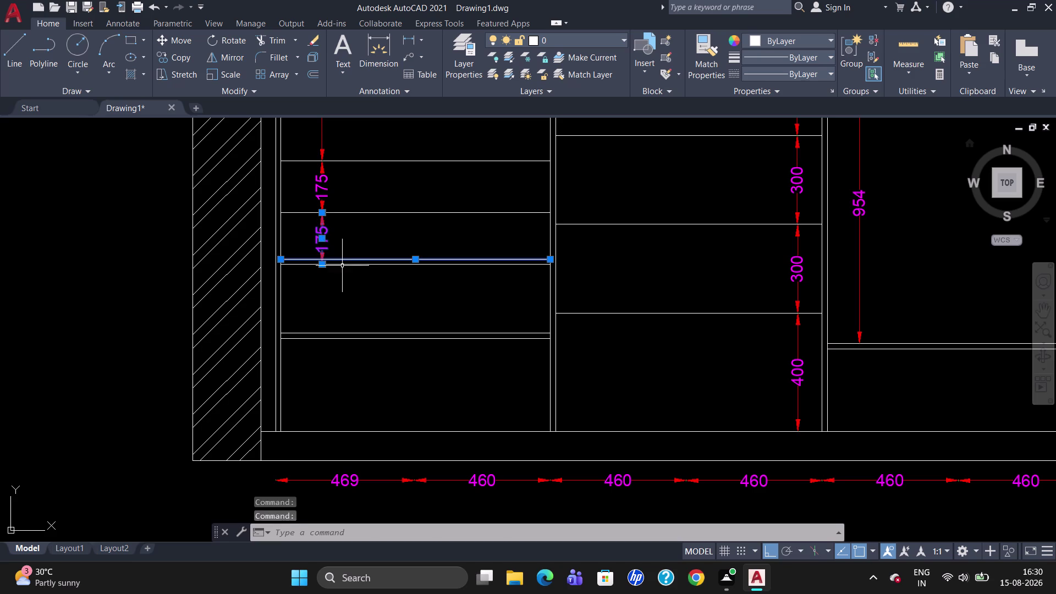
click(343, 266)
click(352, 331)
click(354, 333)
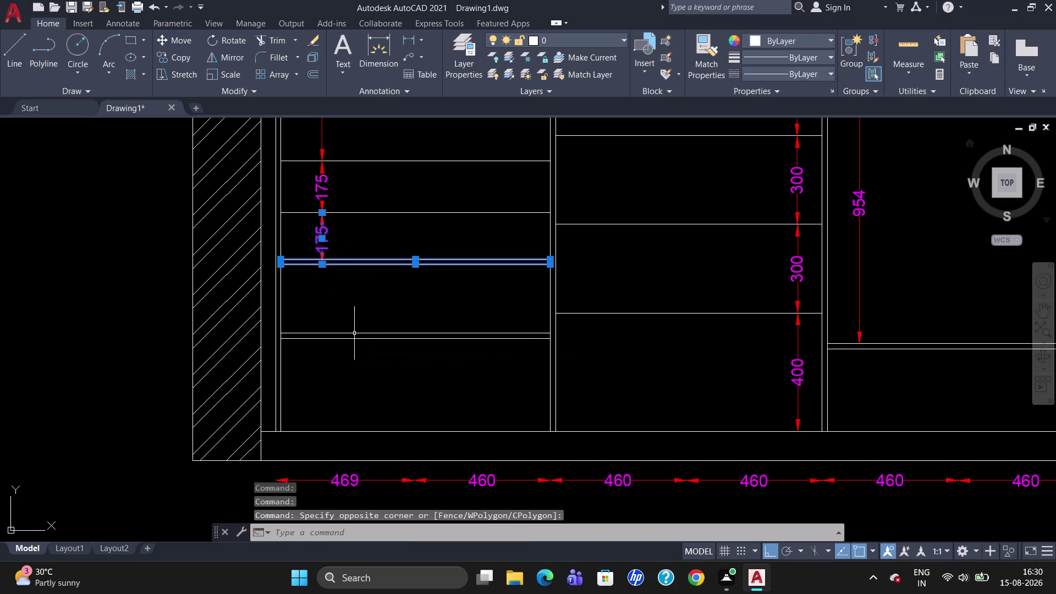
click(354, 334)
click(356, 338)
key(Delete)
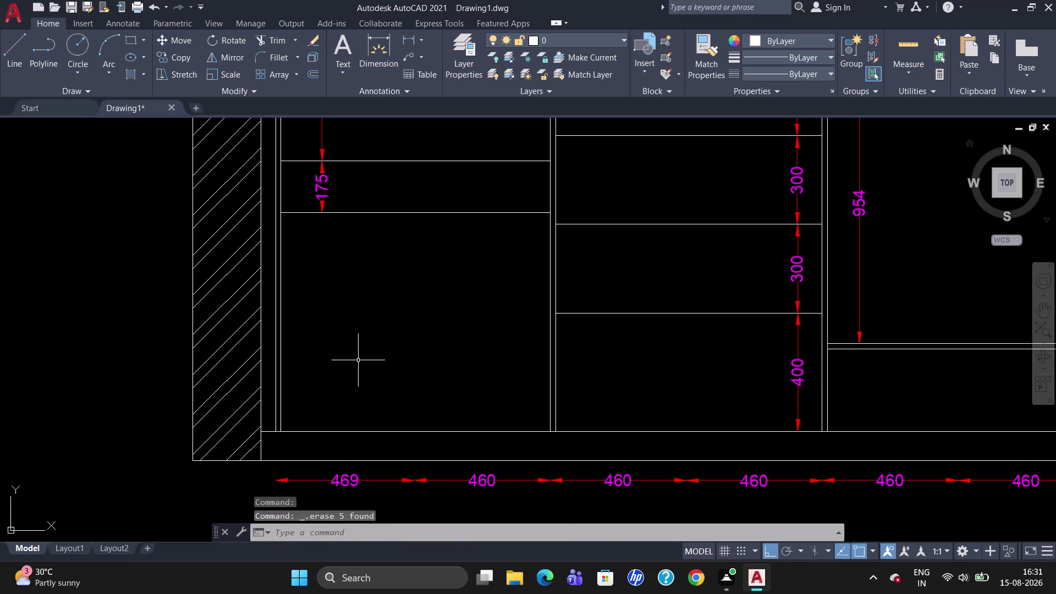
Offset the shelf line 175 downward, then add an 18-thick copy.
key(o)
key(Return)
scroll(down, 3)
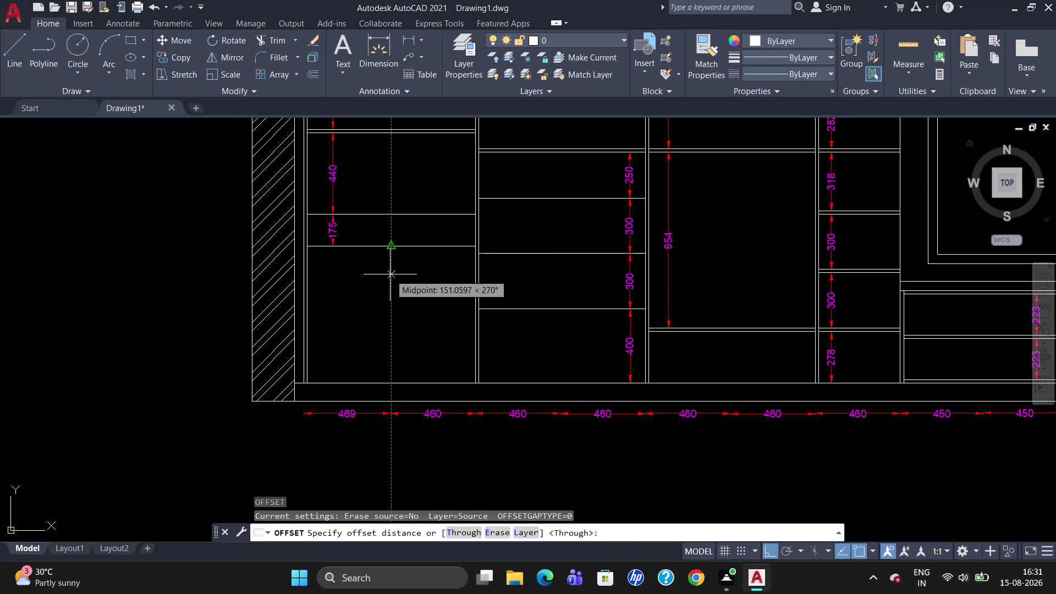
key(1)
text(7)
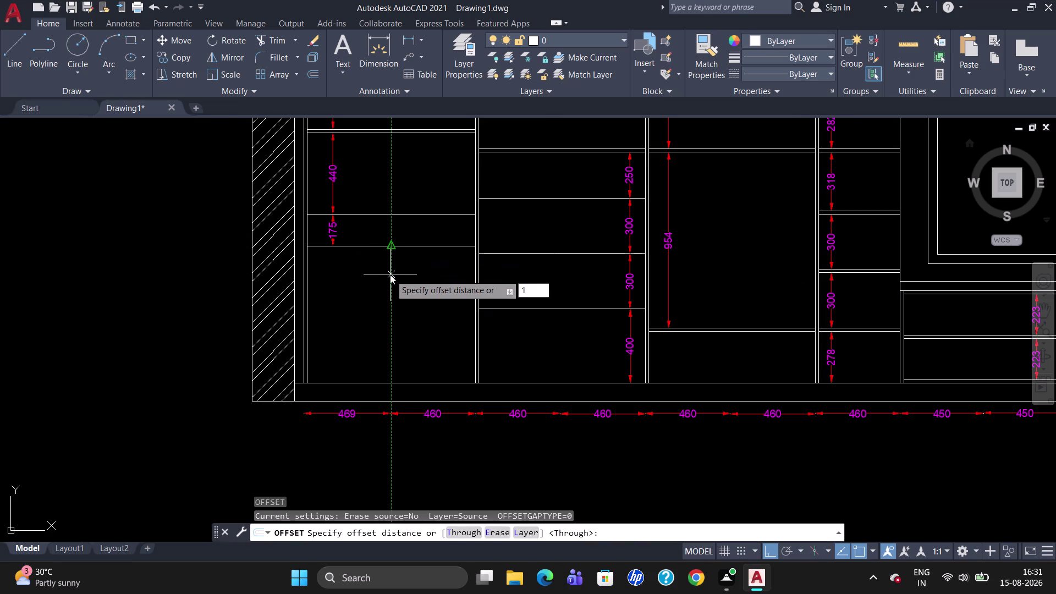
text(5)
key(Return)
click(383, 245)
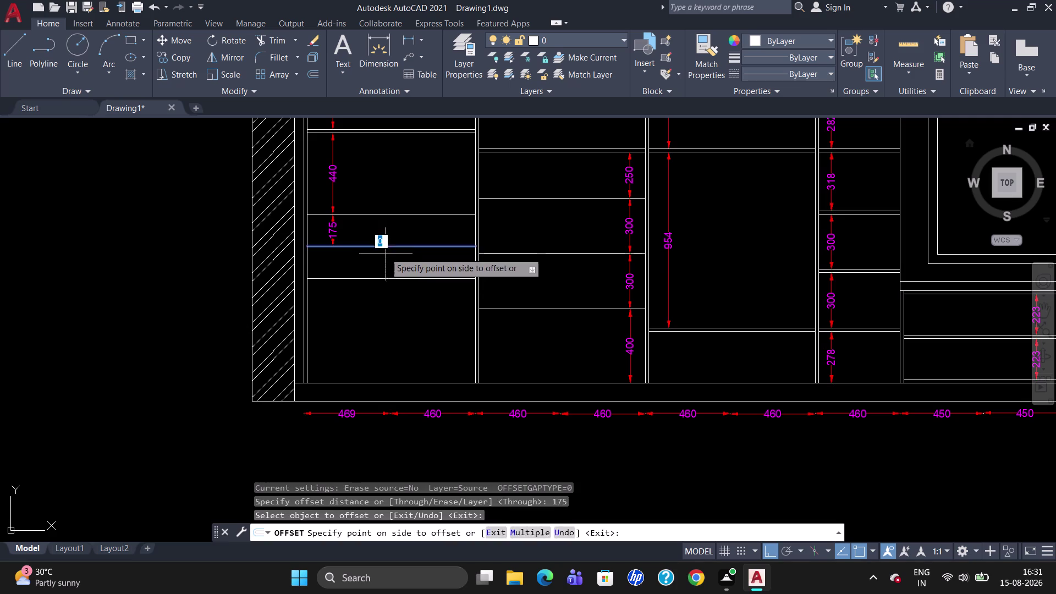
click(388, 270)
click(389, 277)
text(1)
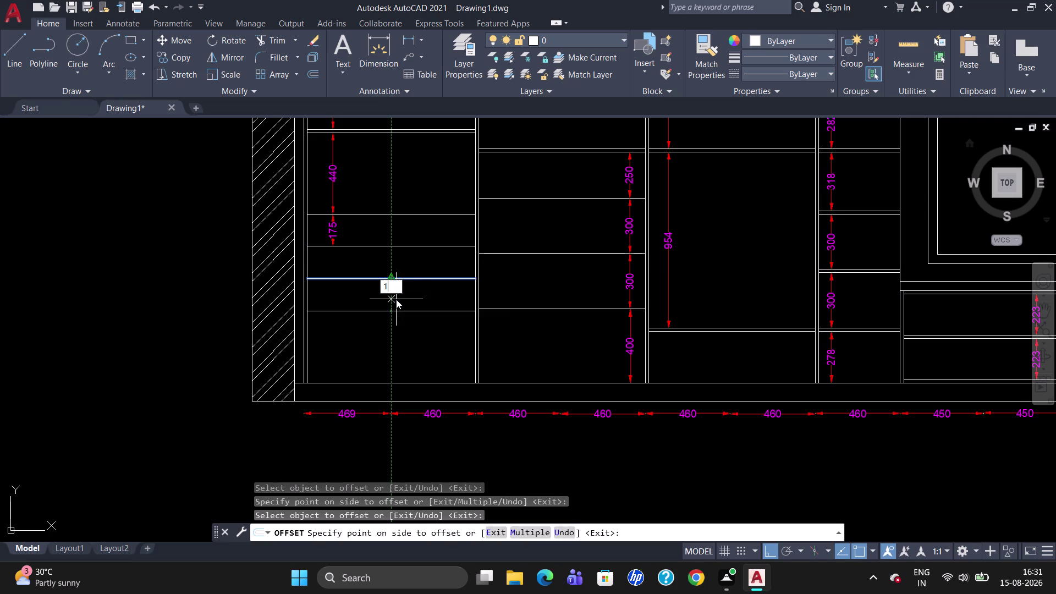
text(8)
key(Return)
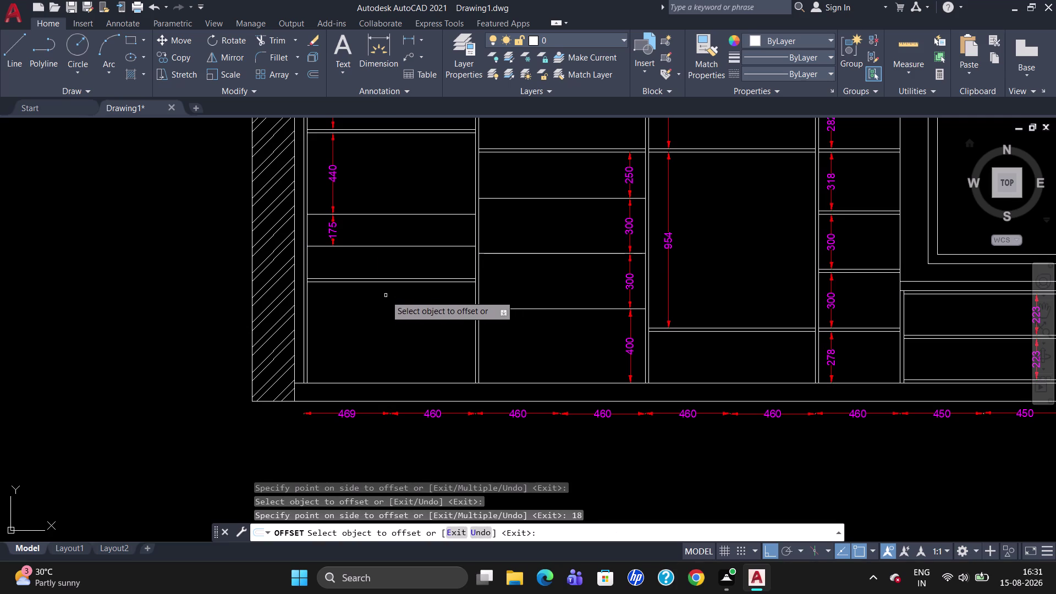
Offset a shelf line 250 lower with another 18-thick copy below it.
click(383, 283)
text(2)
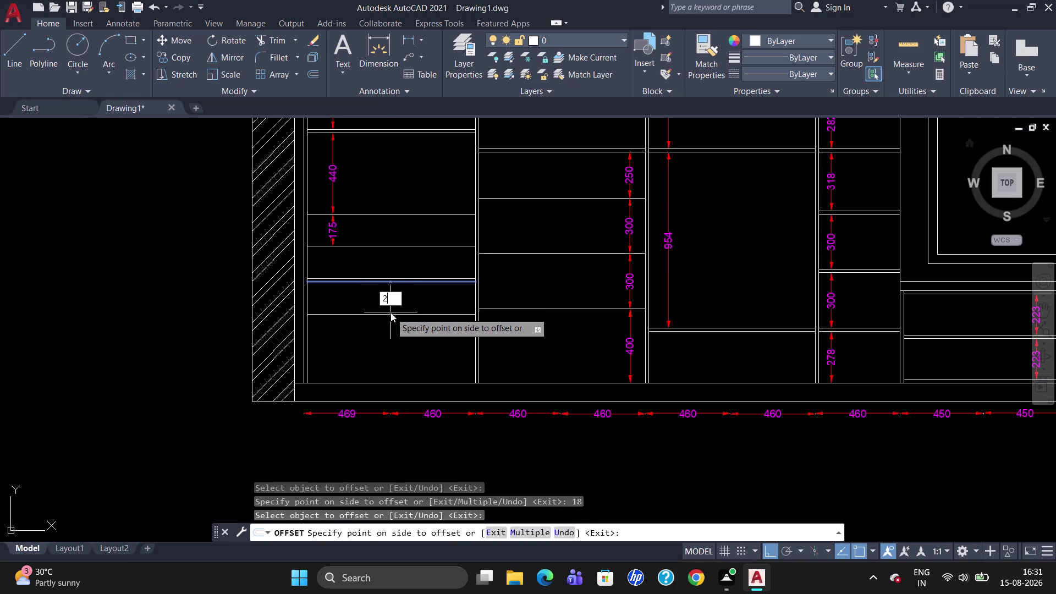
text(50)
key(Return)
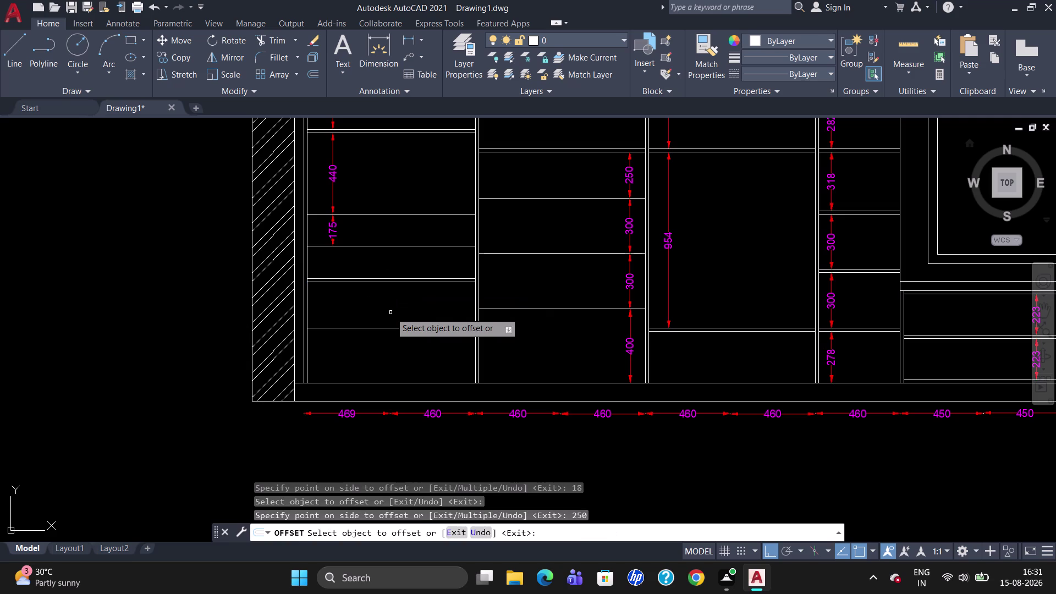
click(393, 329)
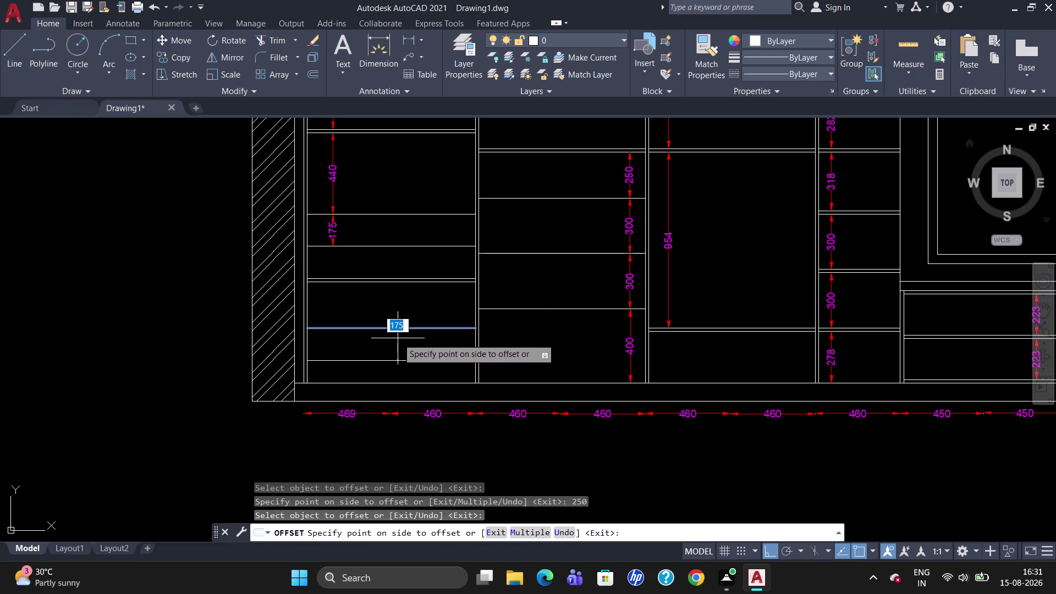
text(18)
key(Return)
key(Escape)
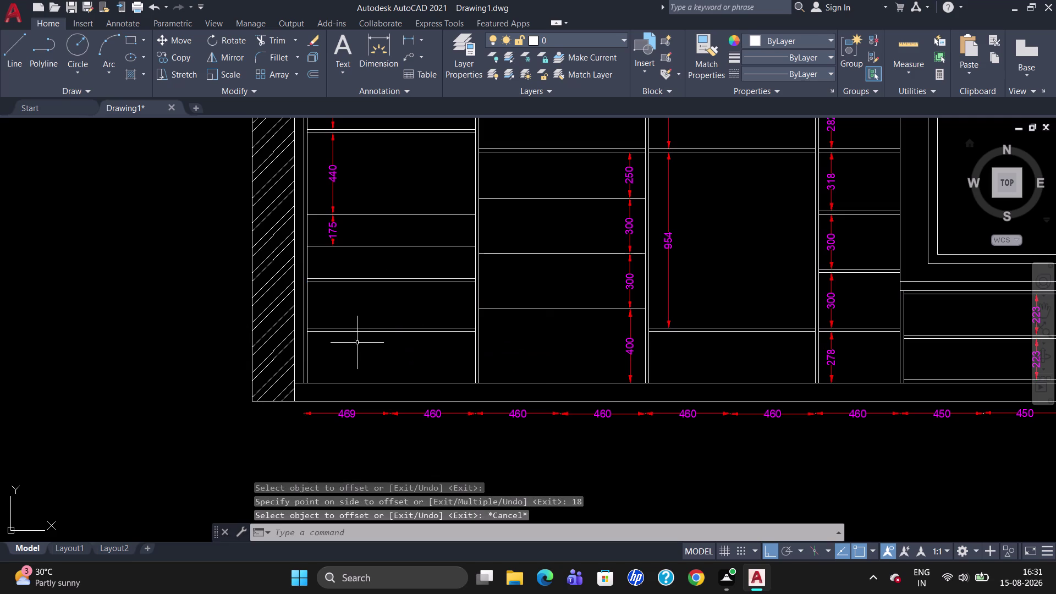
Add 175, 250 and 278 vertical dimensions down the left column's lower compartments.
text(DLI)
key(Return)
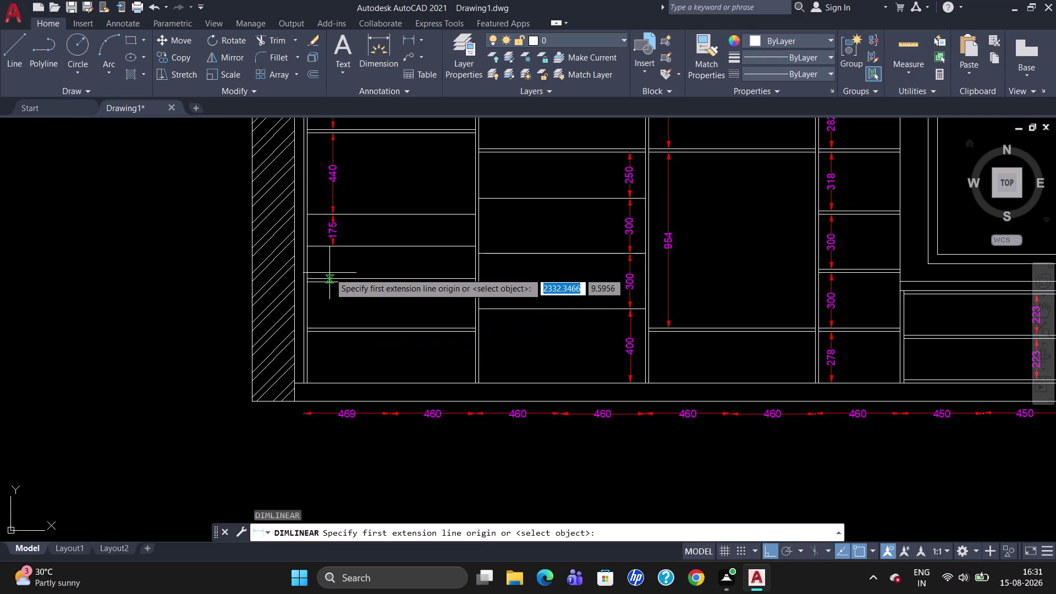
click(333, 246)
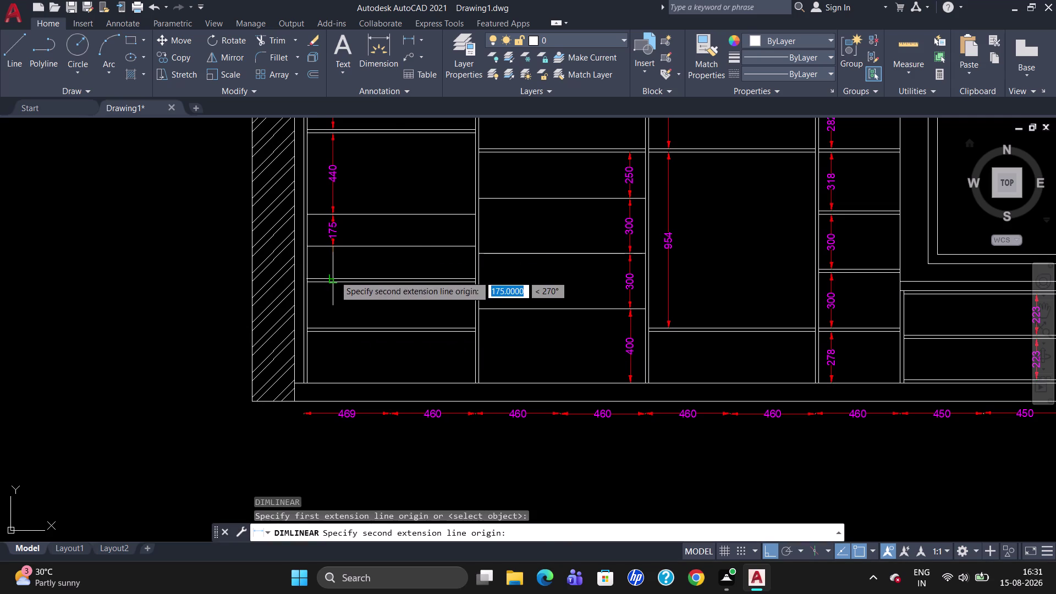
click(334, 275)
click(334, 274)
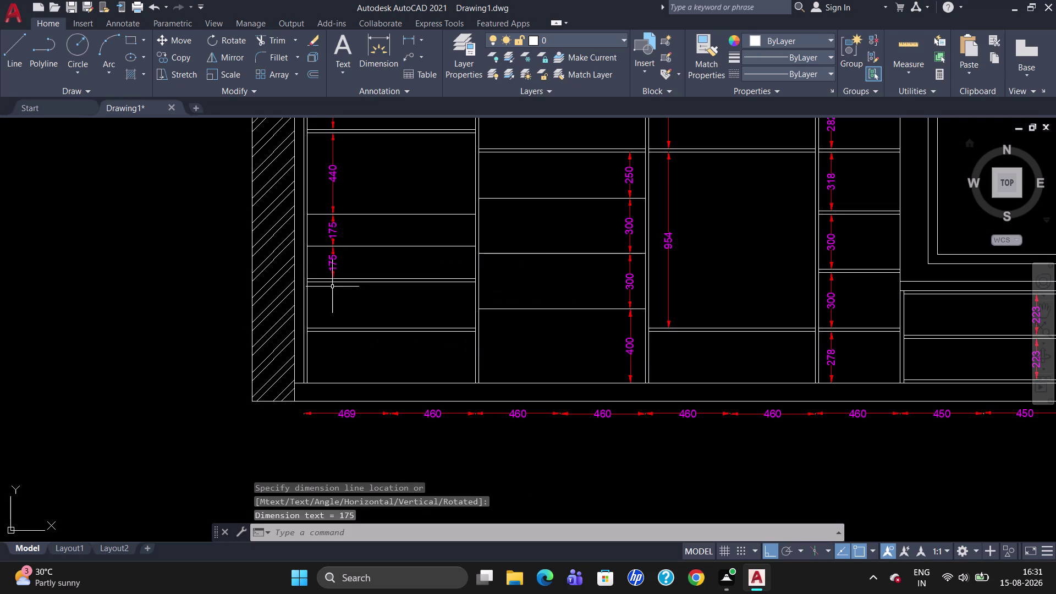
key(space)
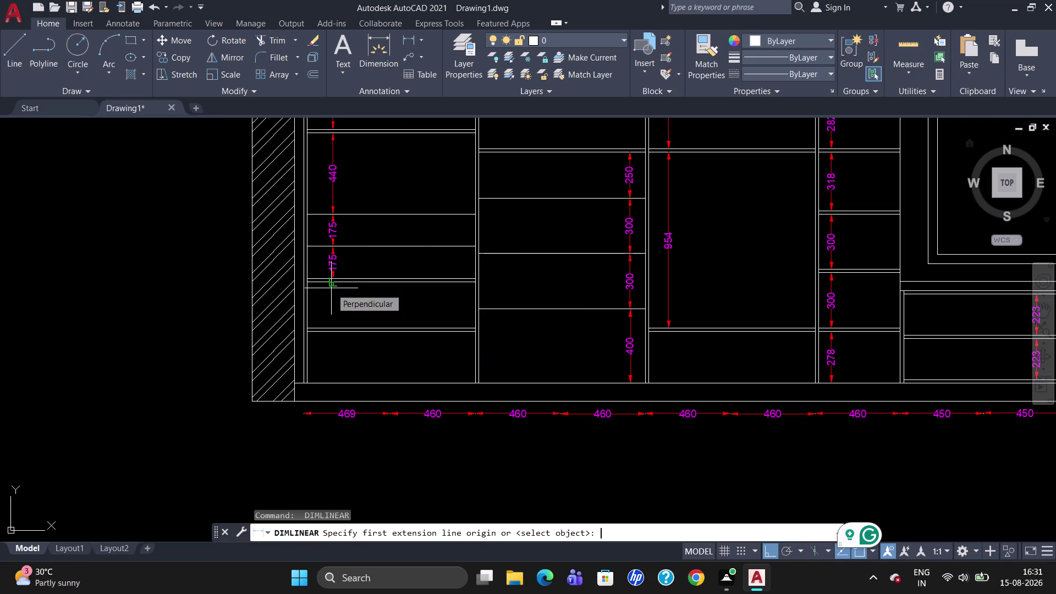
click(334, 283)
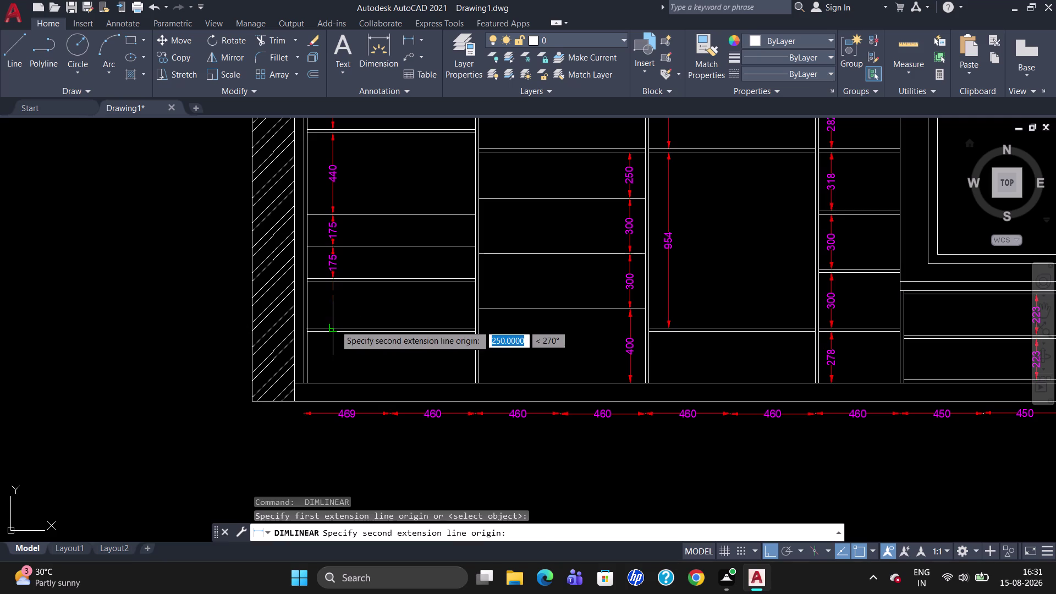
click(335, 326)
click(335, 326)
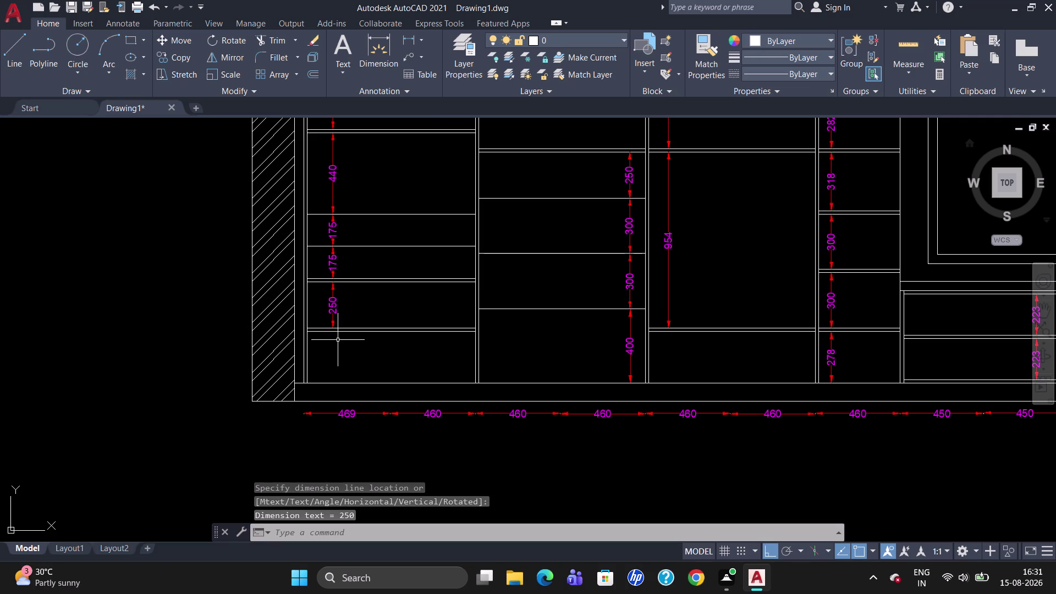
key(space)
click(335, 335)
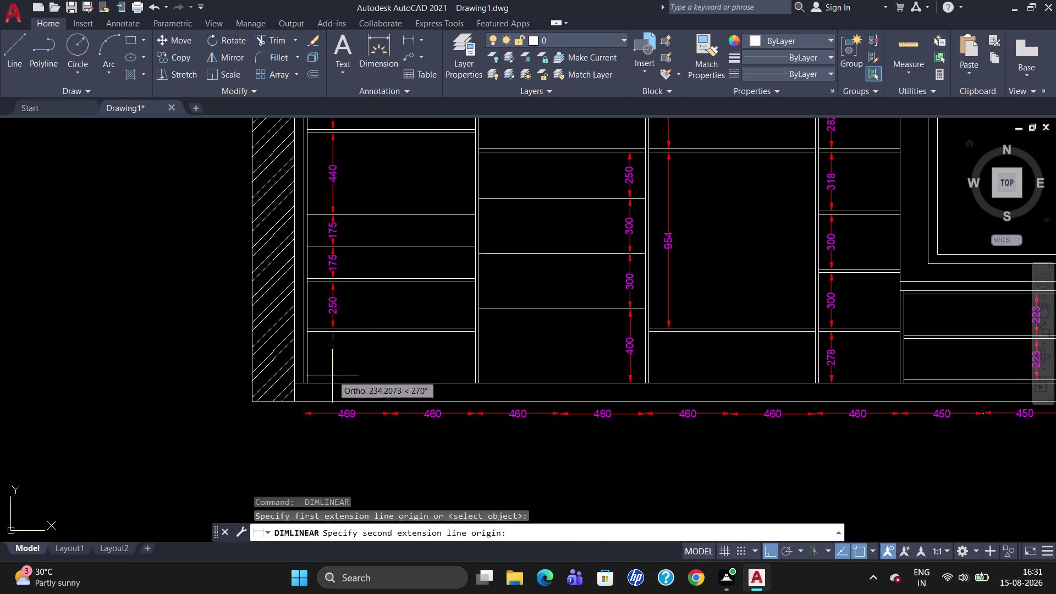
click(331, 381)
click(332, 380)
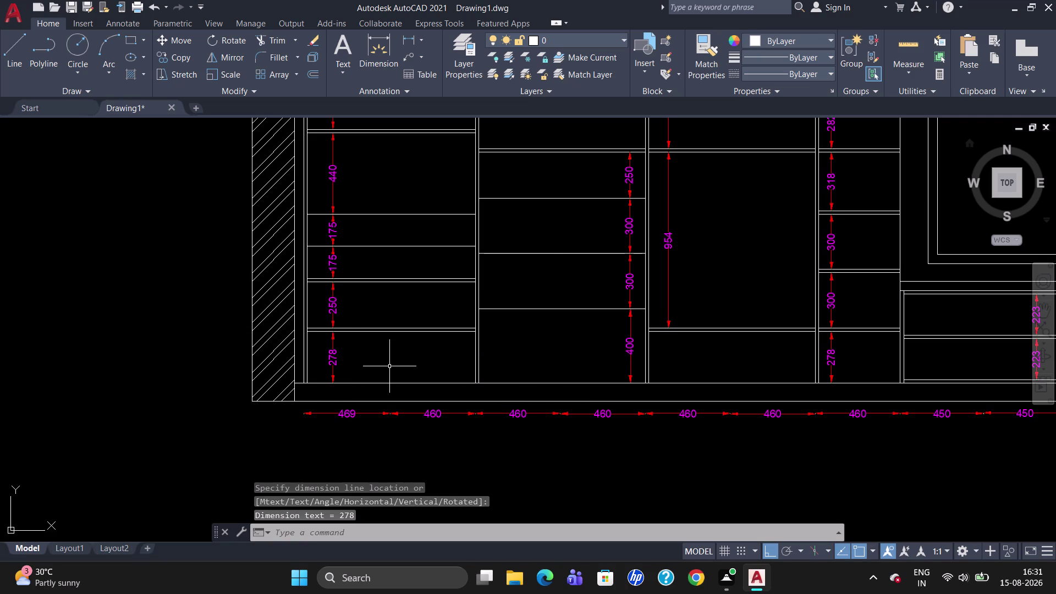
key(Escape)
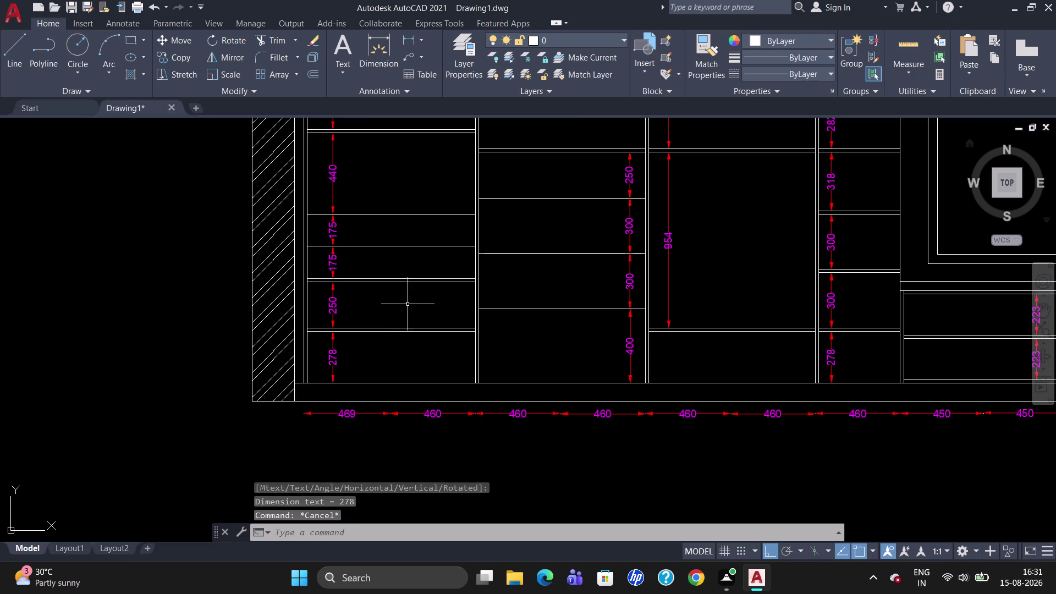
scroll(down, 3)
scroll(up, 3)
scroll(down, 3)
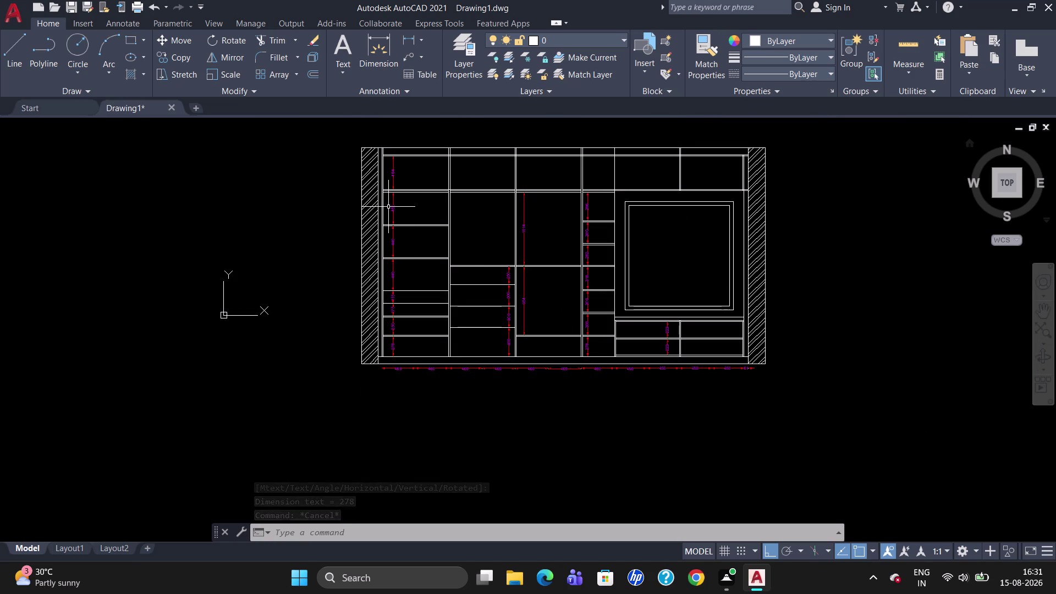
scroll(up, 3)
scroll(down, 3)
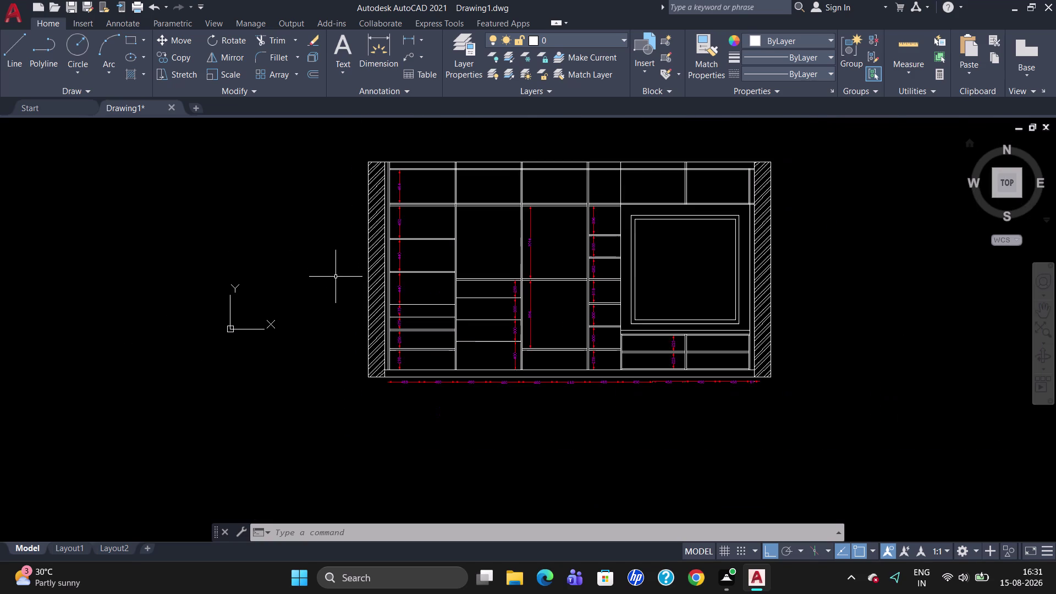
scroll(up, 3)
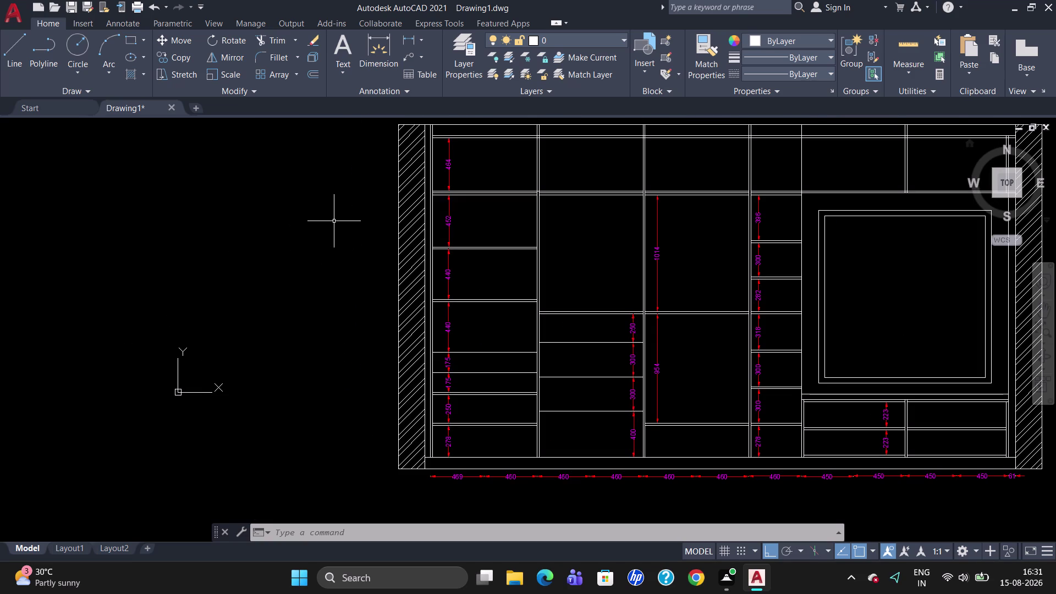
Dimension the left wall's full 2995 height beside the elevation.
text(DLI)
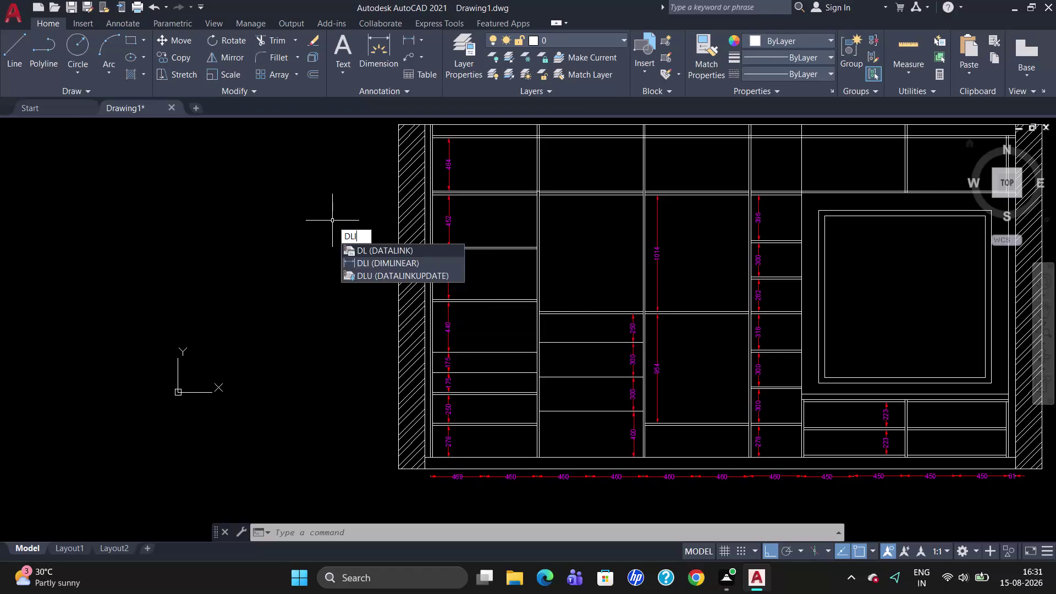
key(Return)
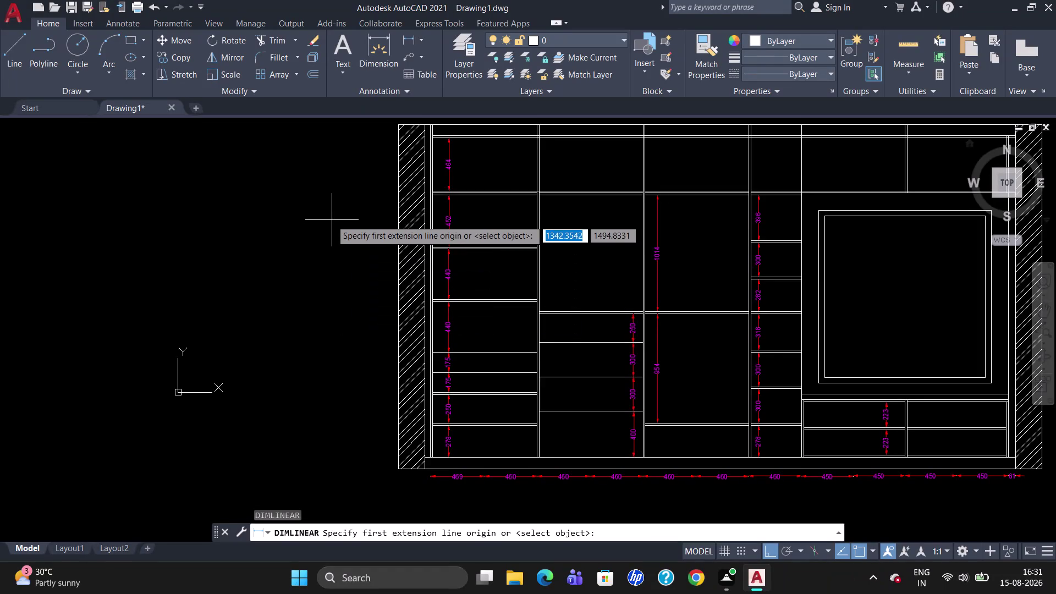
click(395, 128)
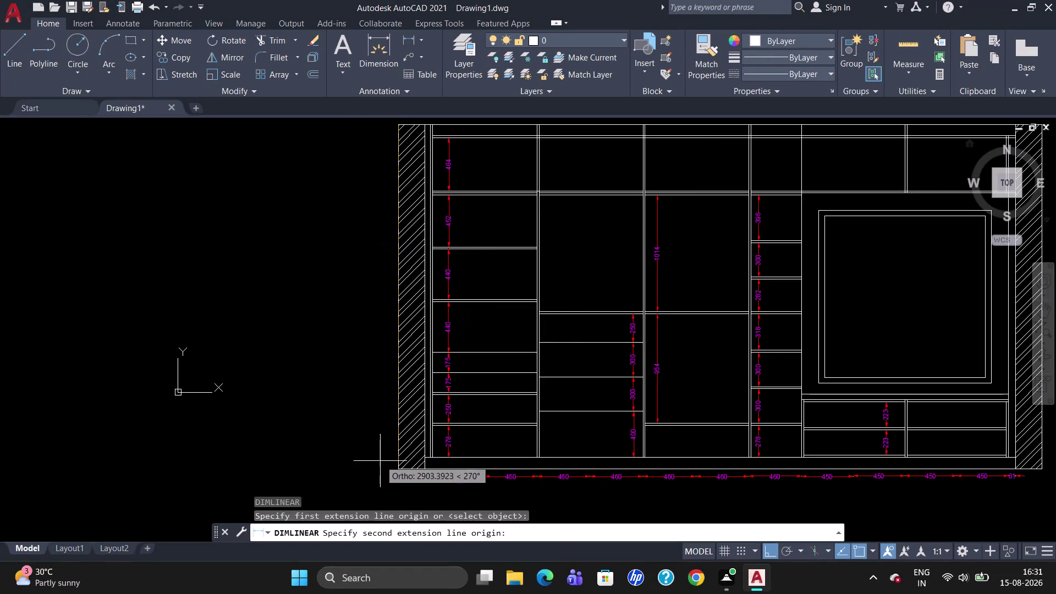
click(396, 470)
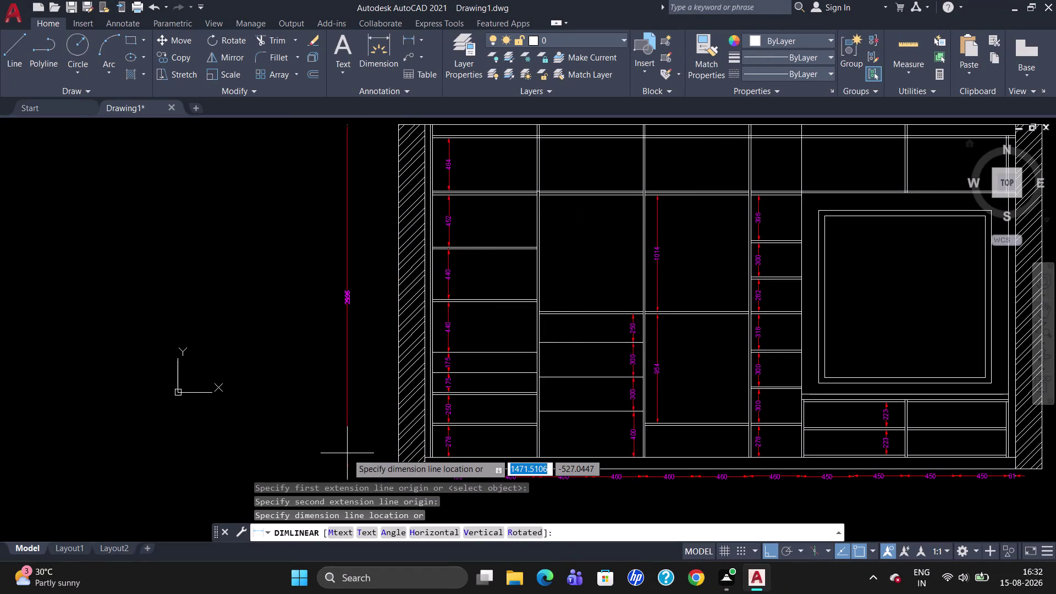
click(347, 453)
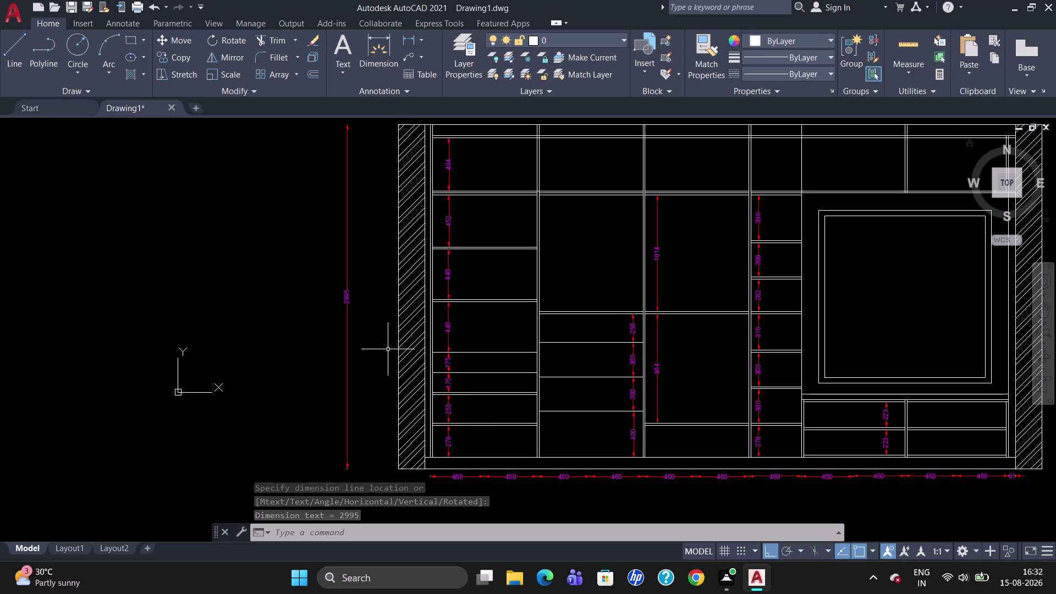
Add a 95 dimension at the top left of the elevation.
text(DLI)
key(Return)
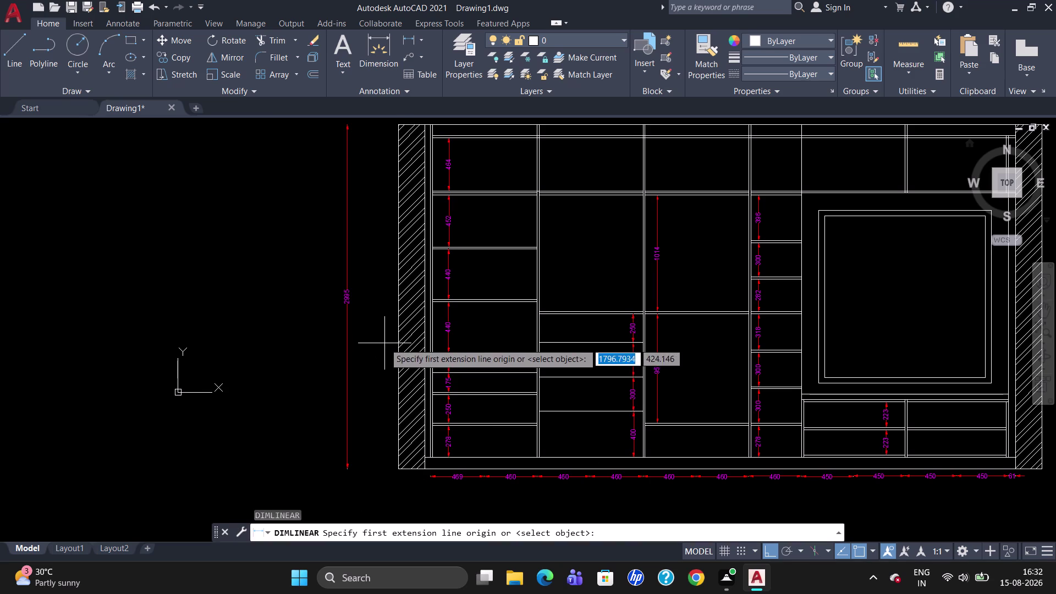
click(433, 123)
click(435, 135)
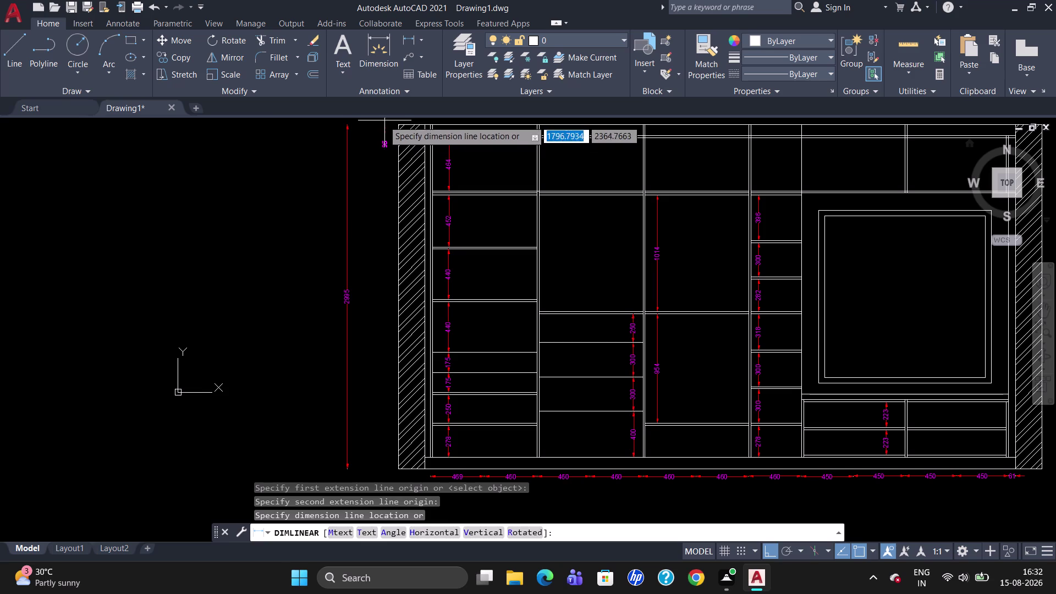
click(380, 118)
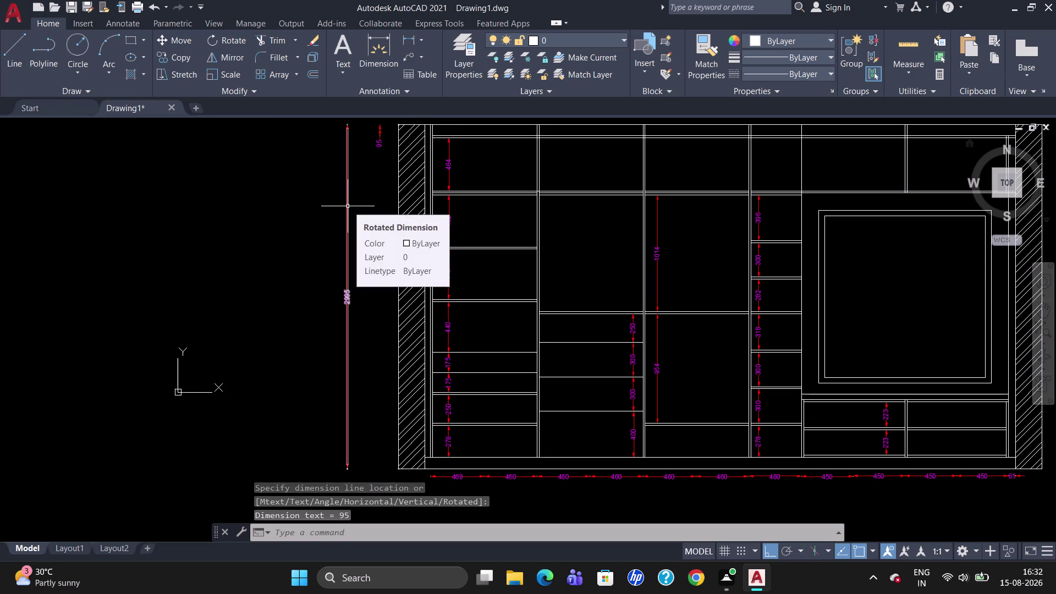
scroll(up, 3)
Start a linear dimension on the left shelf space, then cancel the misplaced 464 measurement.
scroll(down, 3)
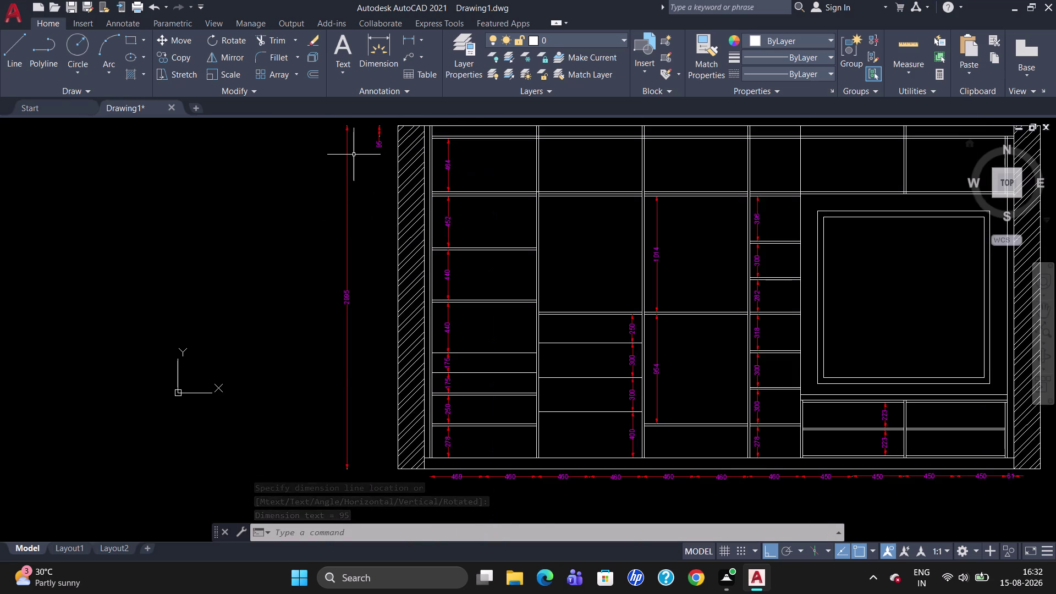
scroll(up, 3)
scroll(down, 3)
scroll(up, 3)
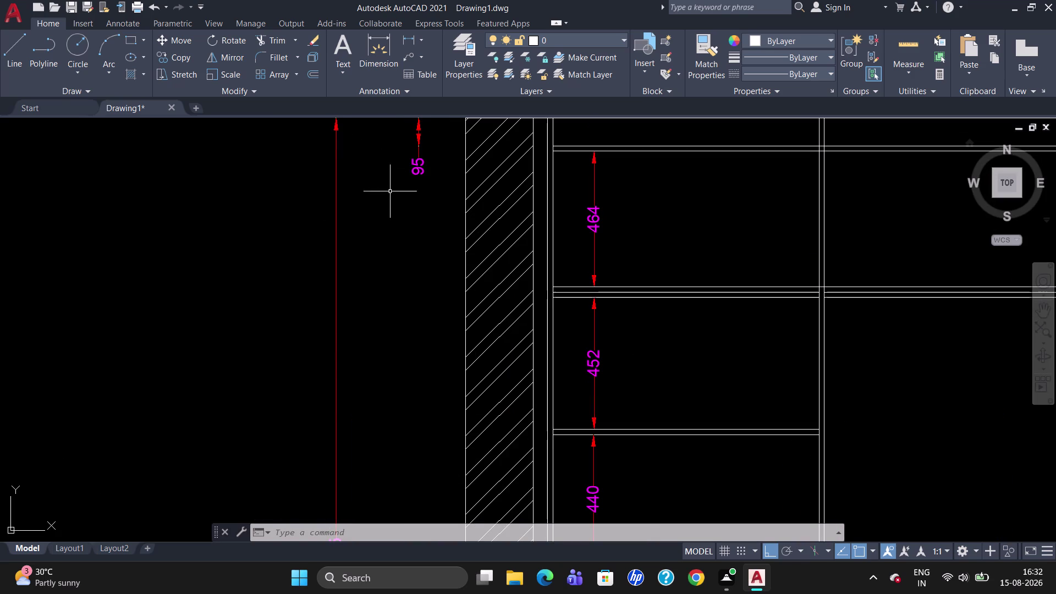
text(DLI)
key(Return)
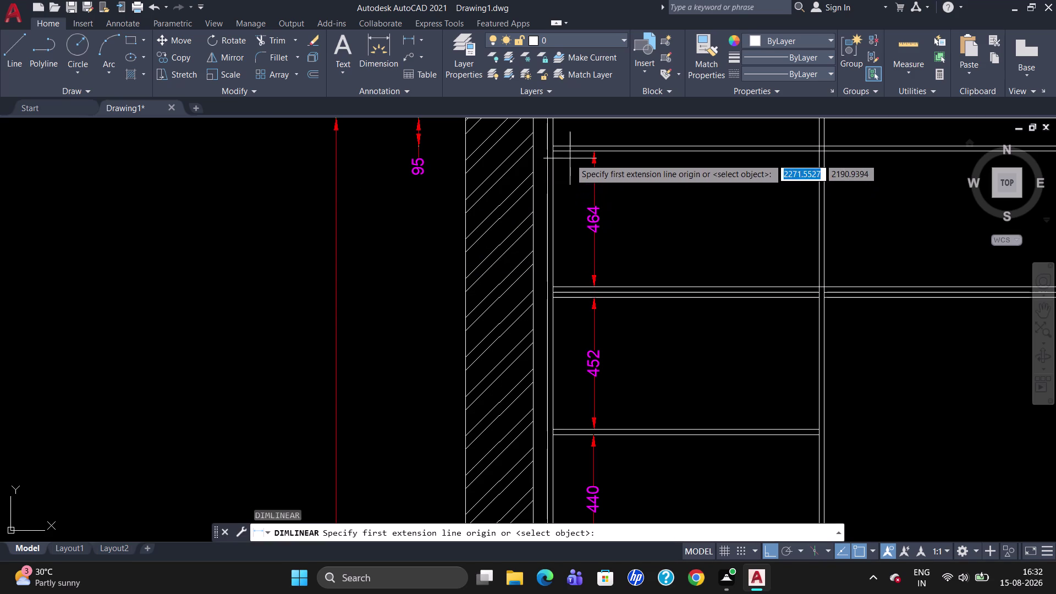
click(553, 152)
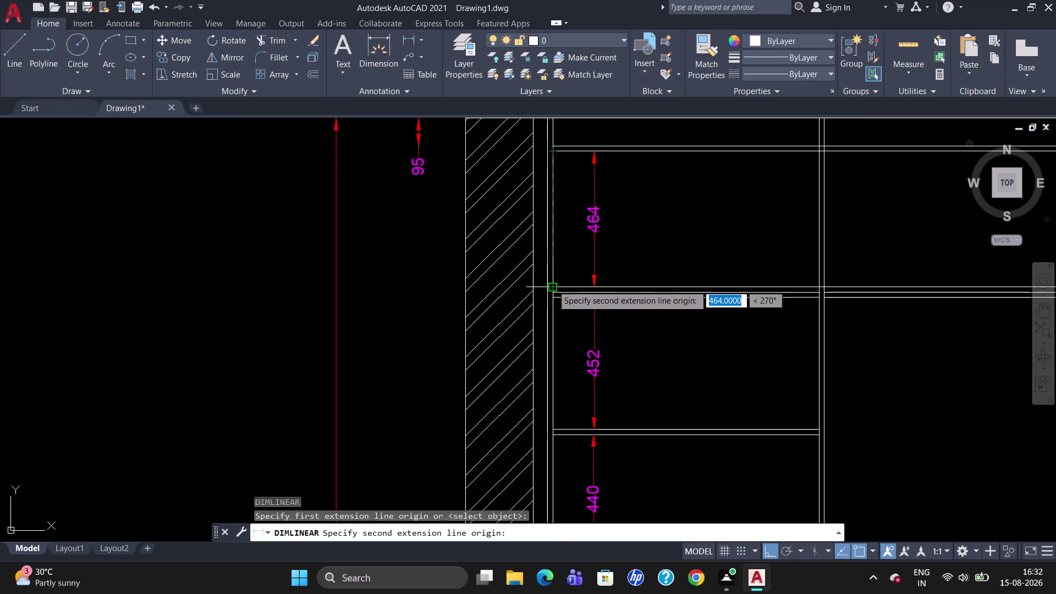
click(552, 285)
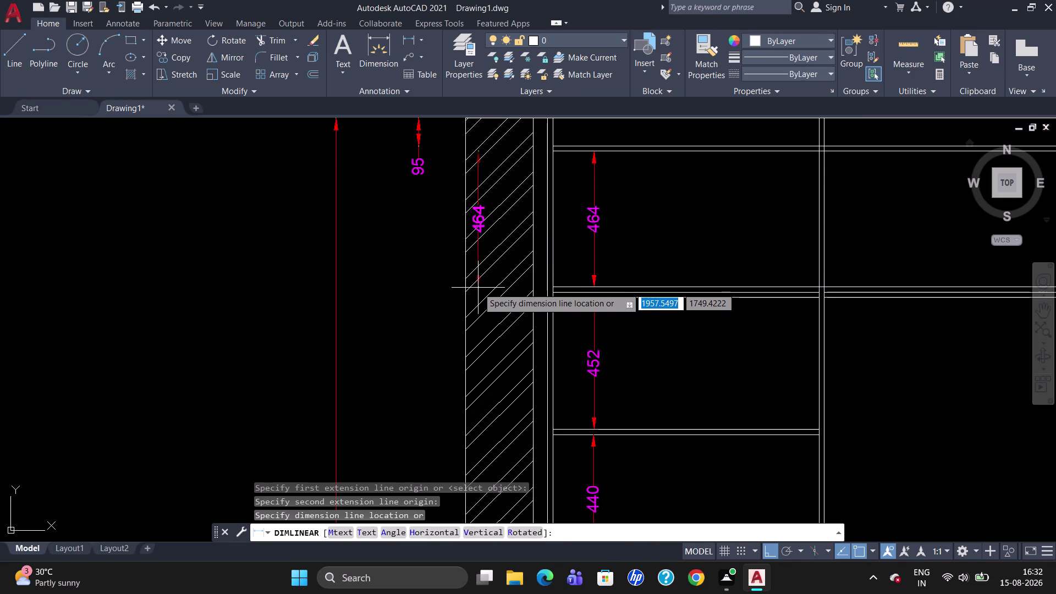
key(Escape)
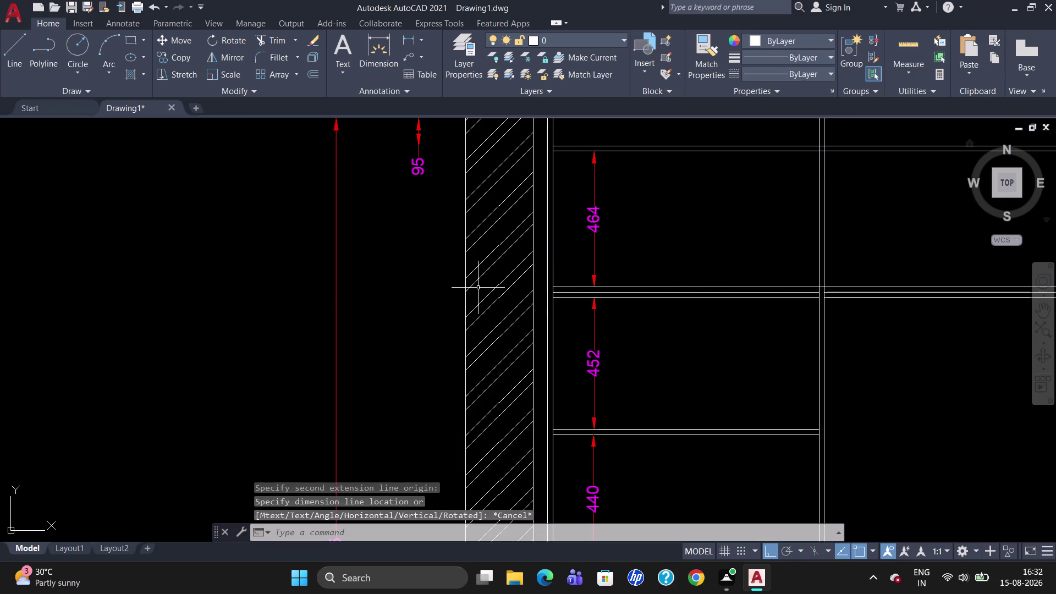
Place a vertical 500 dimension directly under the 95 dimension on the left.
text(DLI)
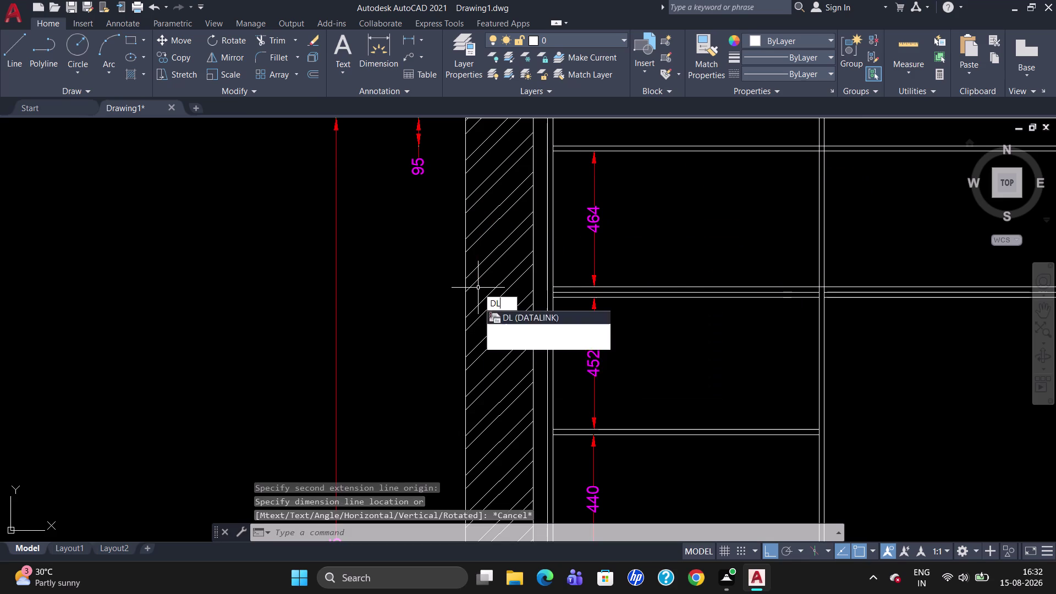
key(Return)
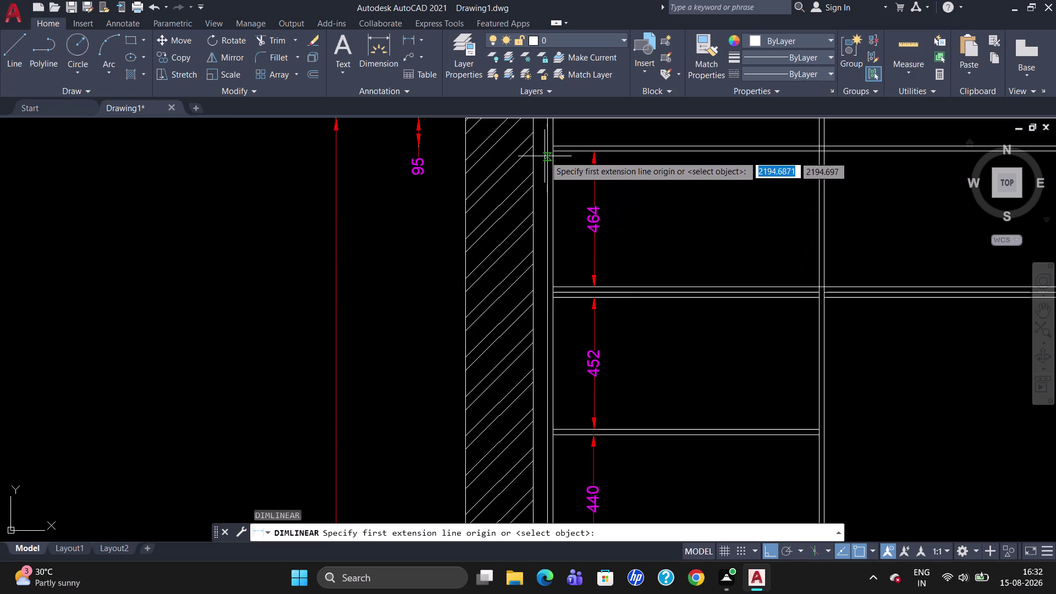
click(554, 154)
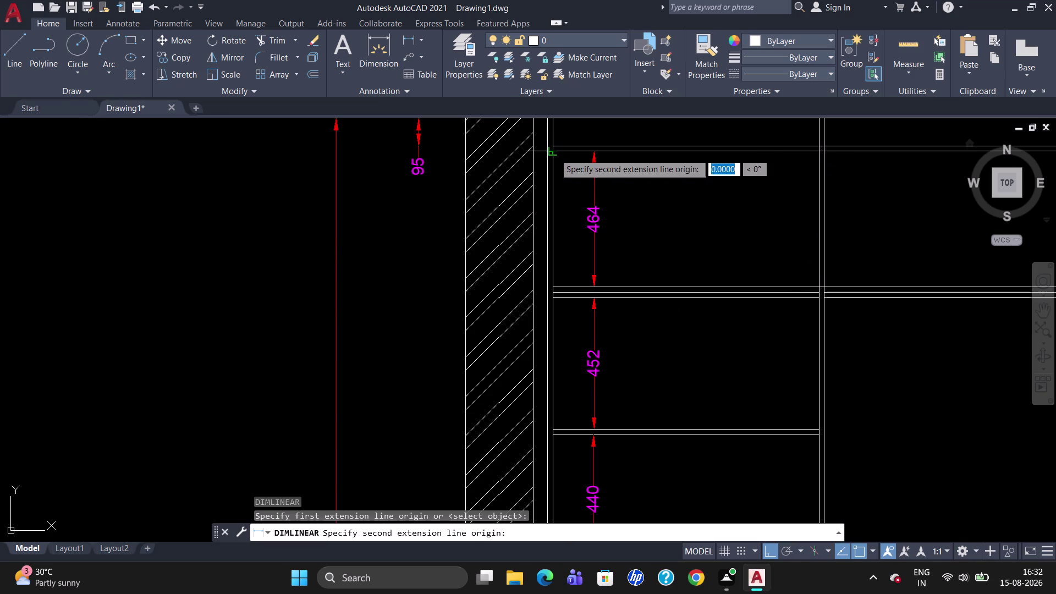
click(554, 297)
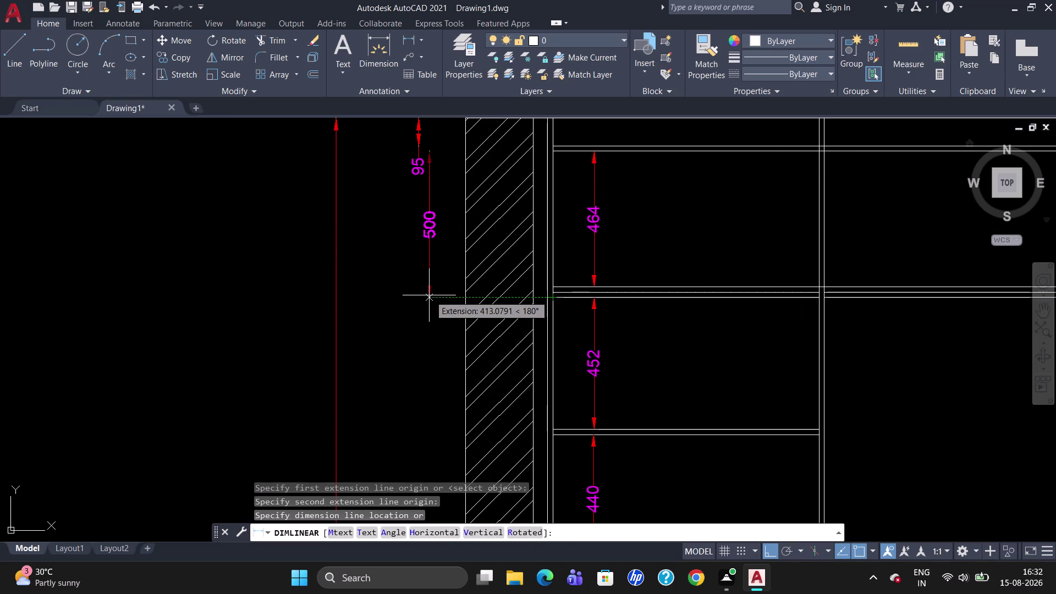
click(419, 296)
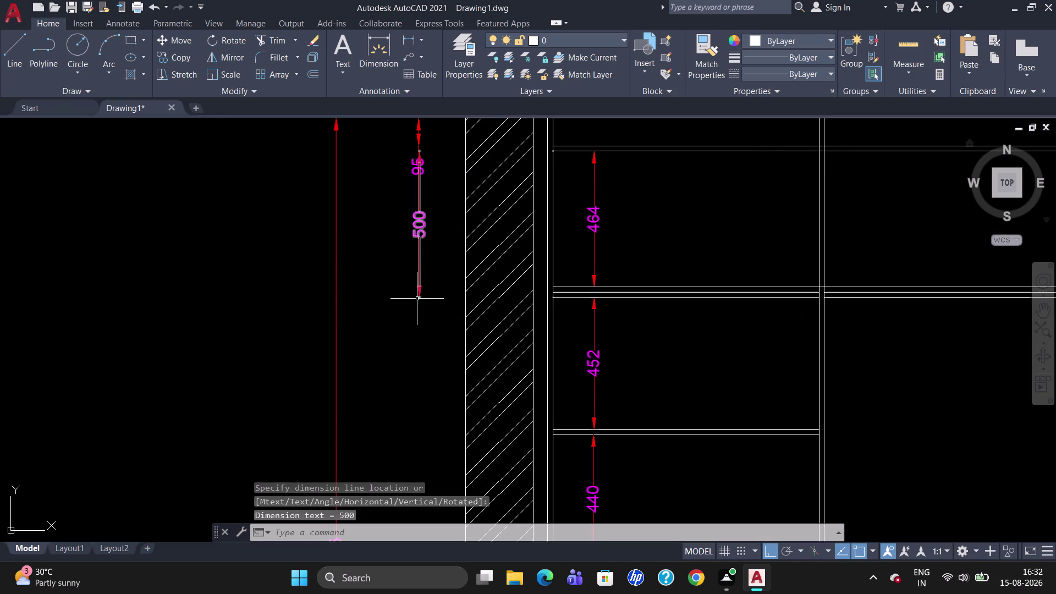
scroll(down, 3)
scroll(up, 3)
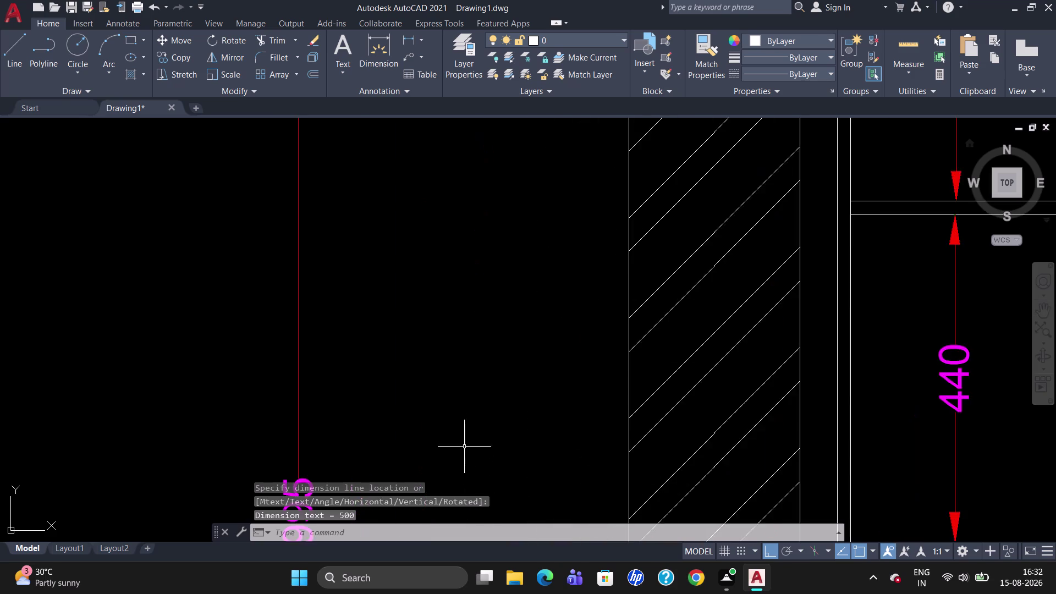
scroll(down, 3)
scroll(up, 3)
scroll(down, 3)
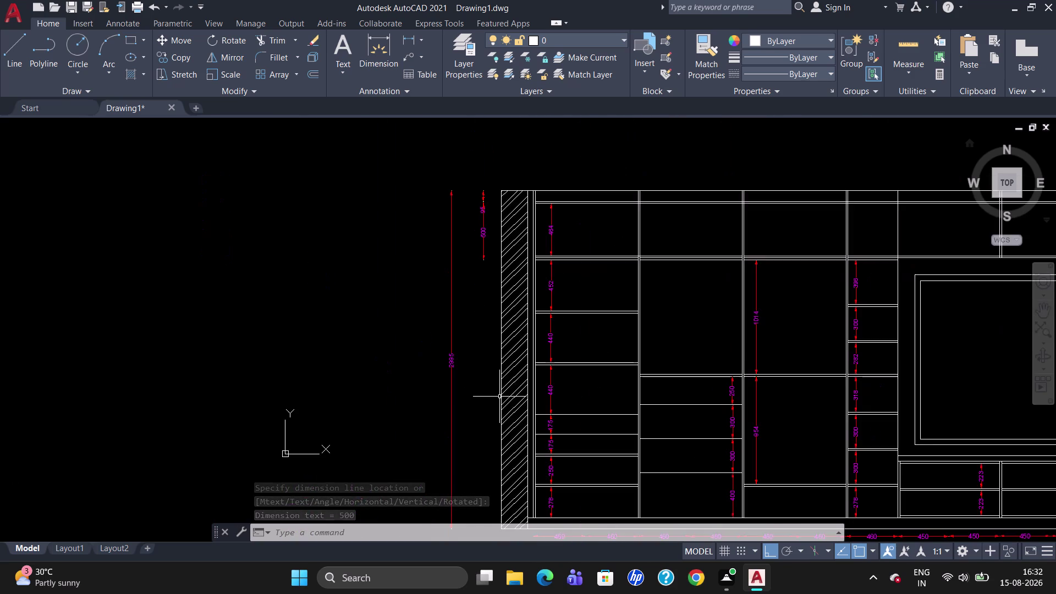
scroll(up, 3)
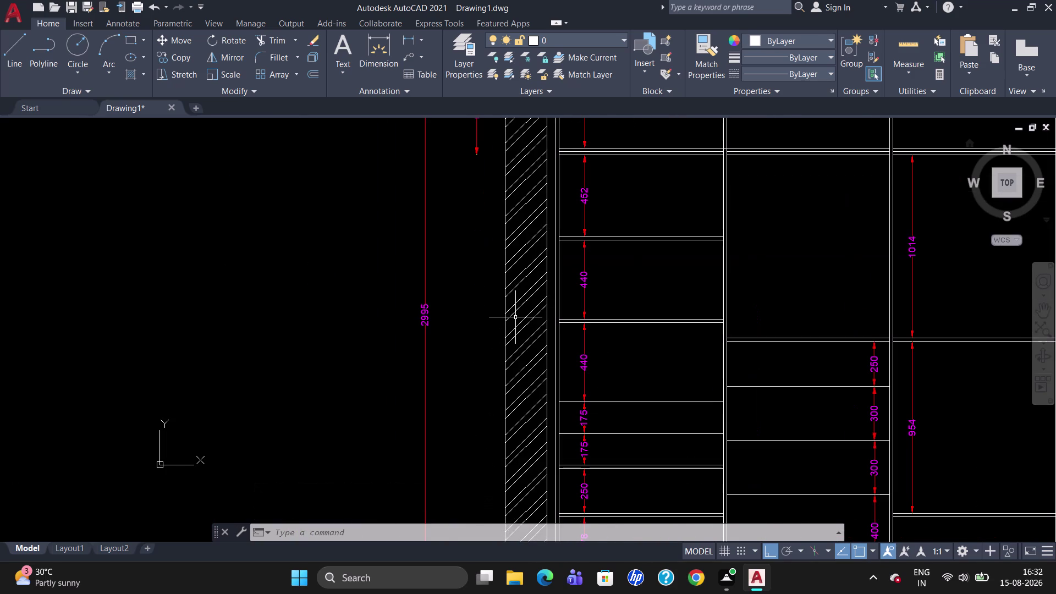
key(space)
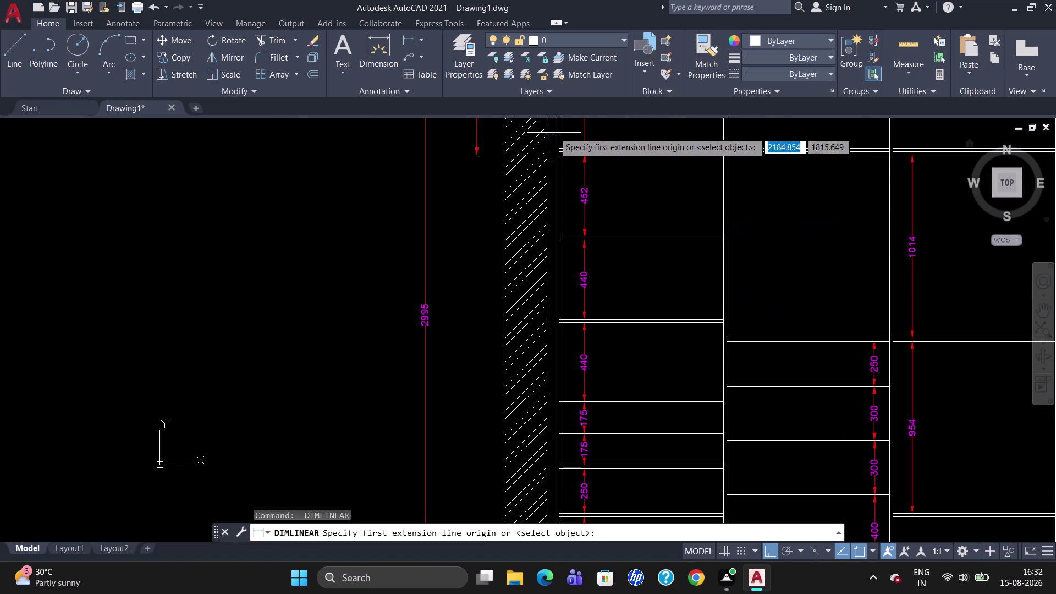
Pick points for a height dimension from the left column top, then cancel it.
scroll(up, 3)
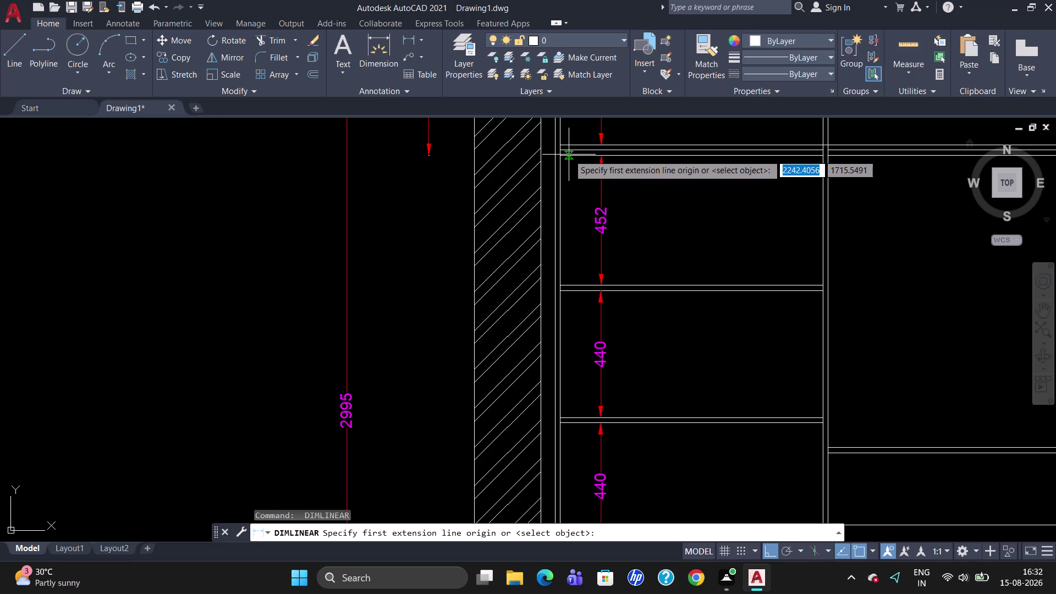
click(563, 156)
scroll(down, 3)
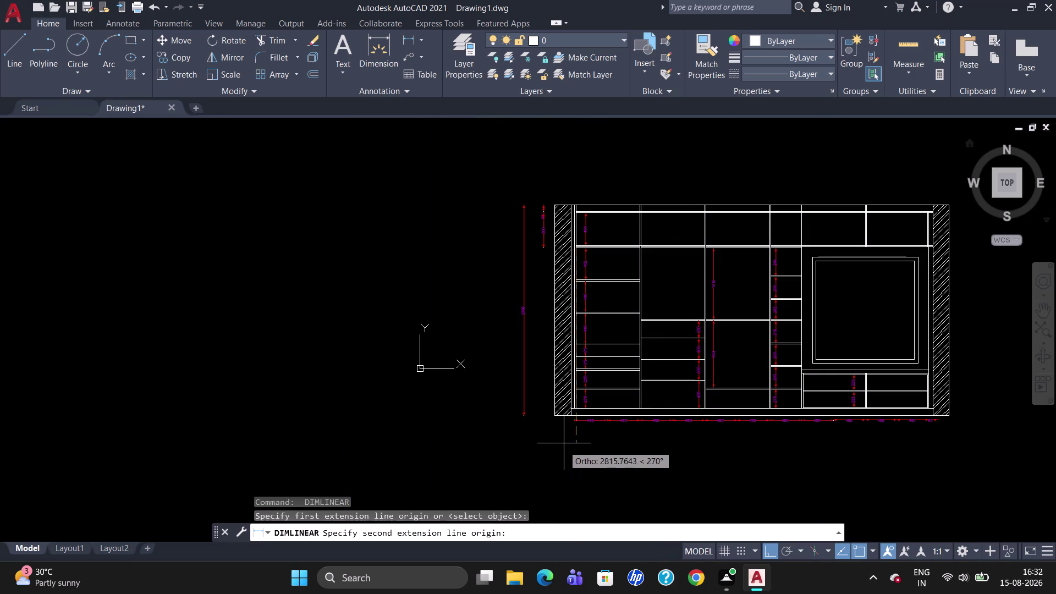
scroll(up, 3)
scroll(up, 3)
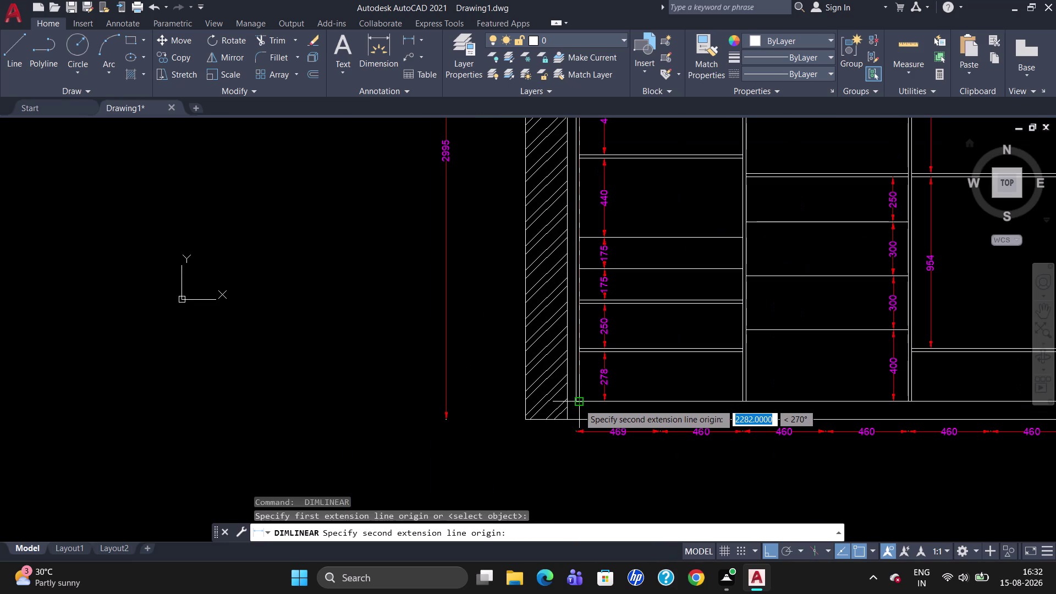
click(578, 404)
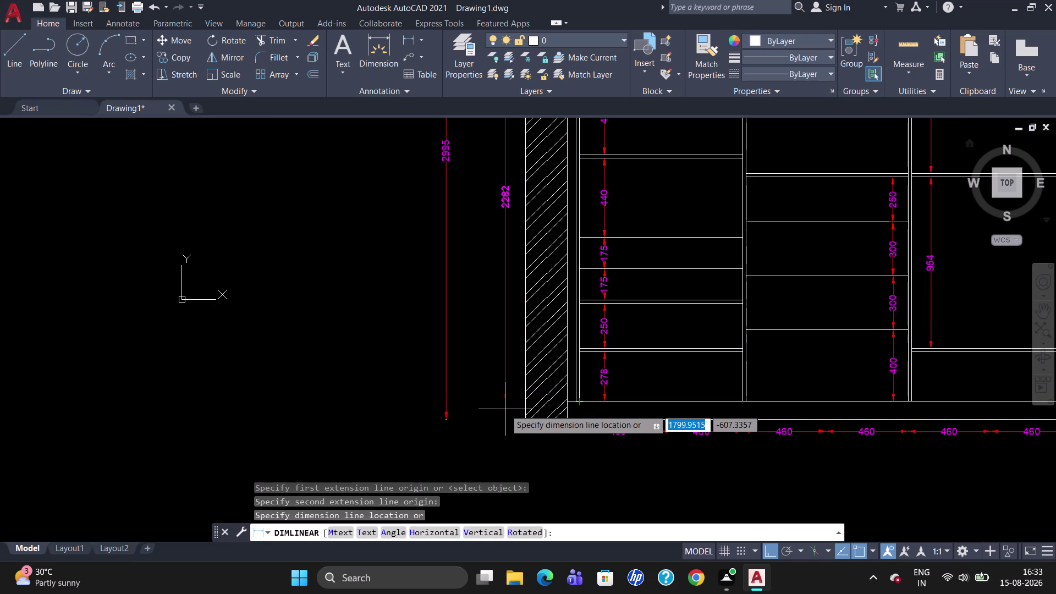
key(Escape)
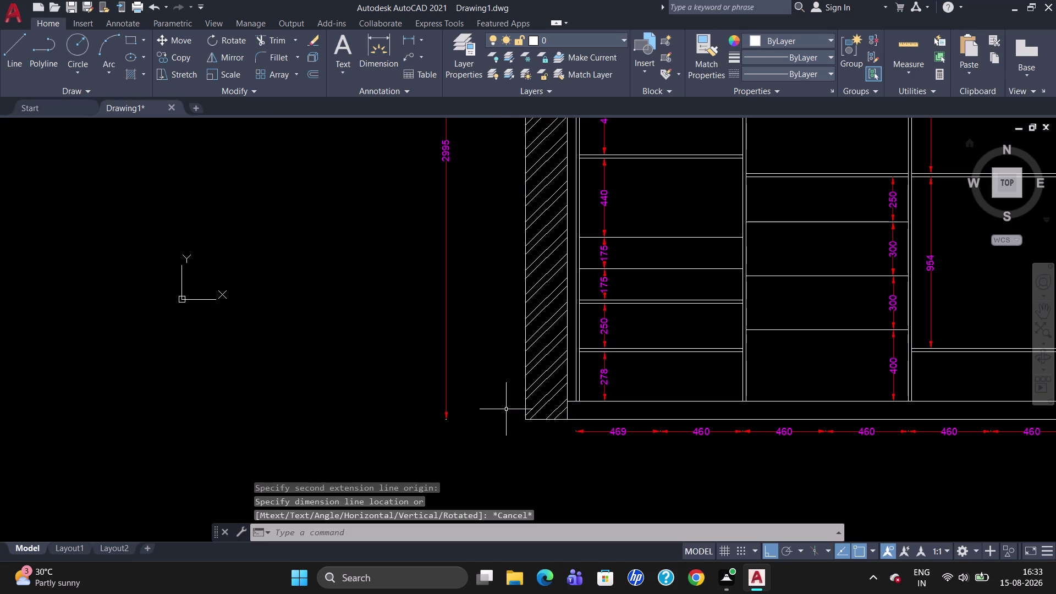
scroll(down, 3)
scroll(up, 3)
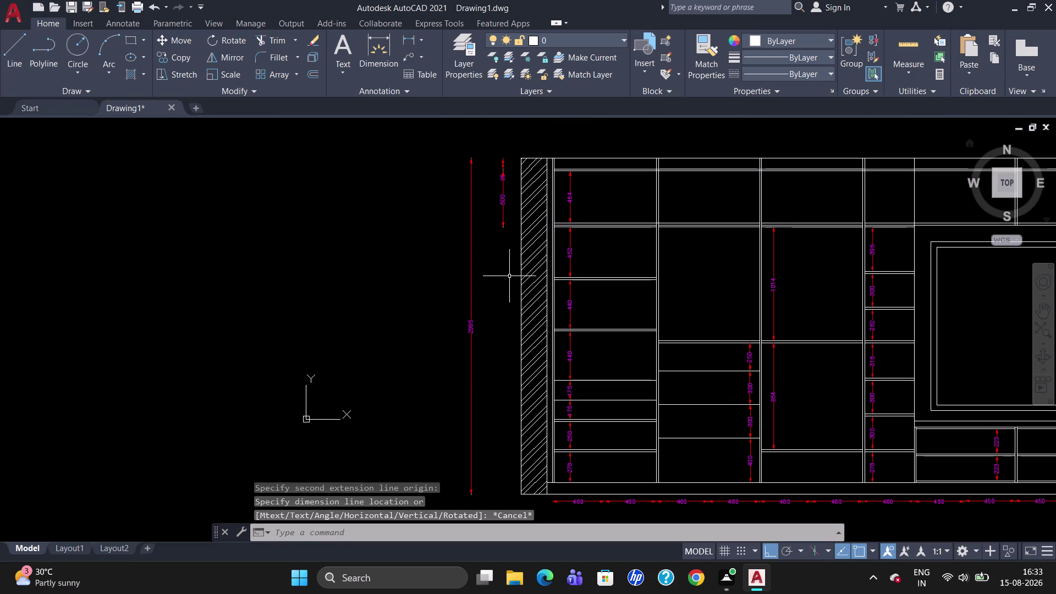
Start another linear dimension from the shelf line, then abandon it.
text(DLI)
key(Return)
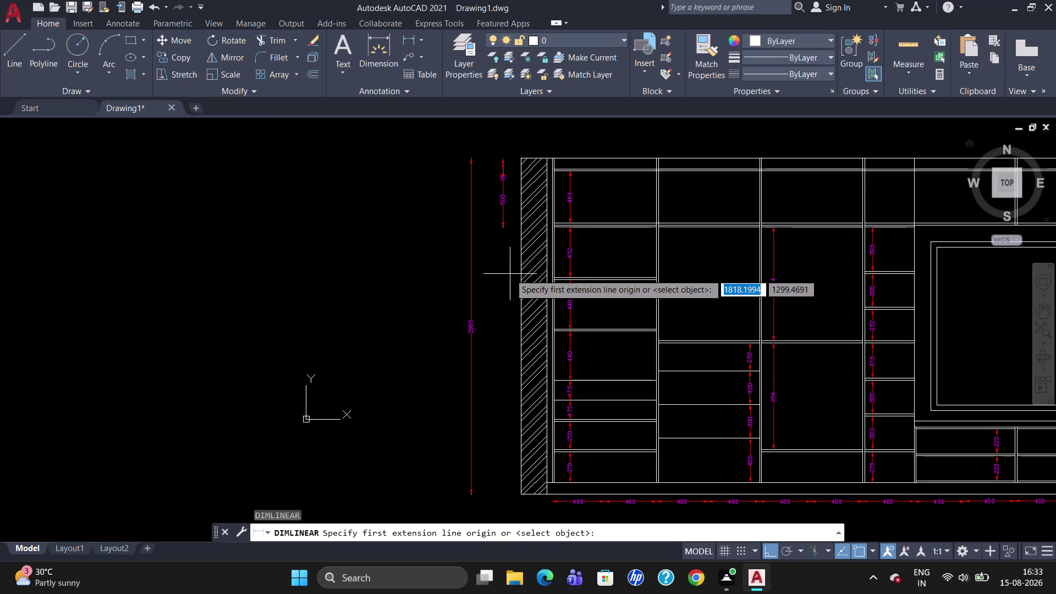
scroll(up, 3)
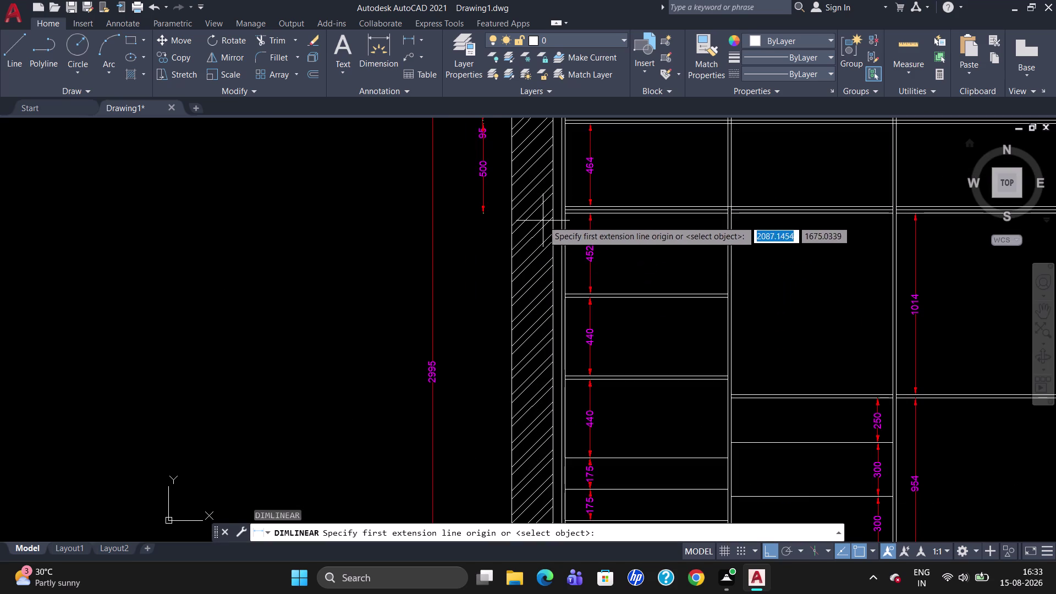
scroll(up, 3)
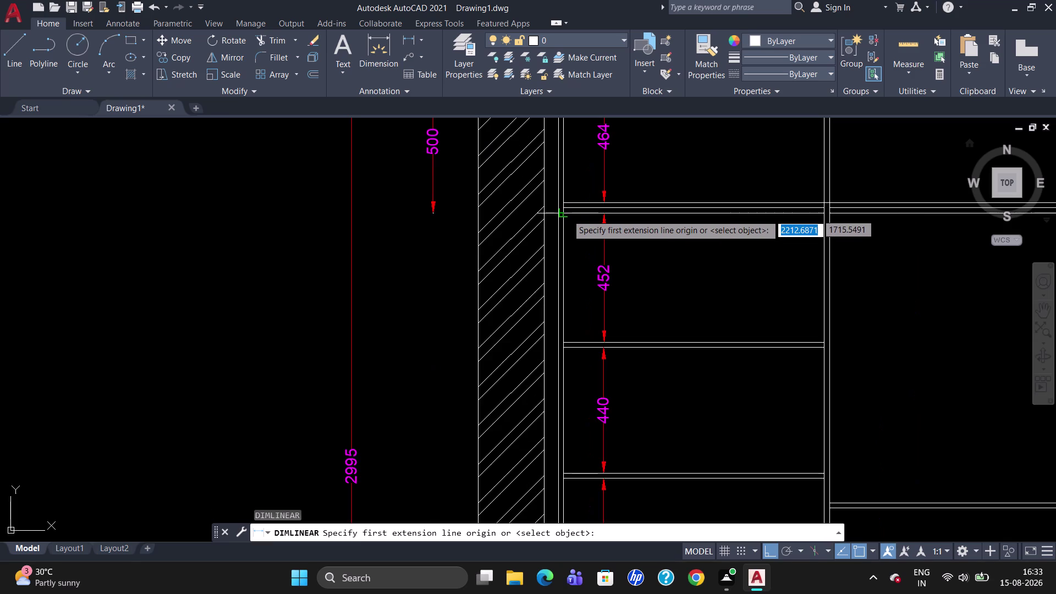
click(567, 214)
scroll(down, 3)
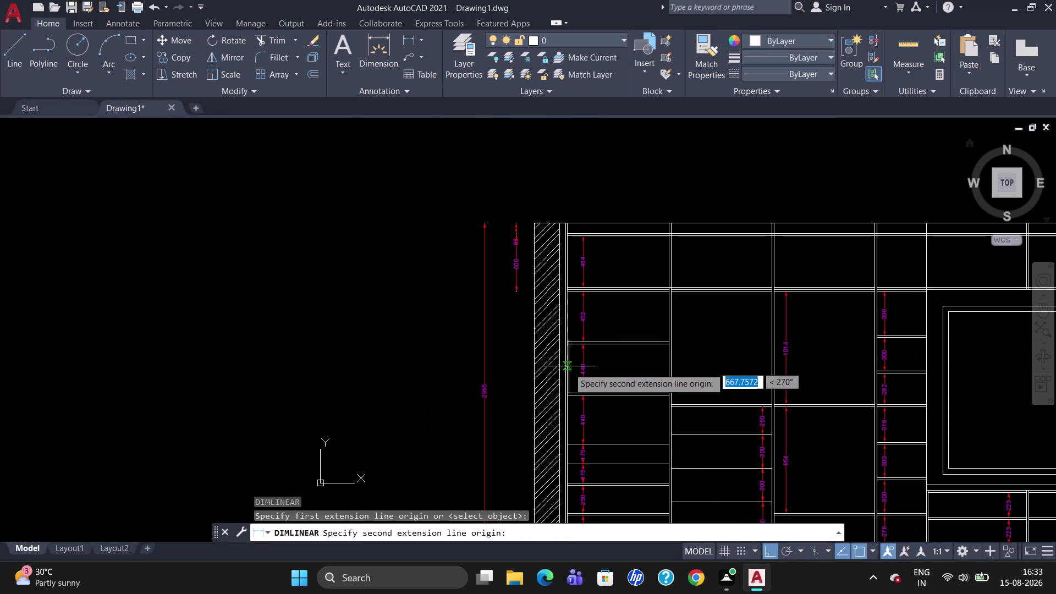
scroll(down, 3)
scroll(up, 3)
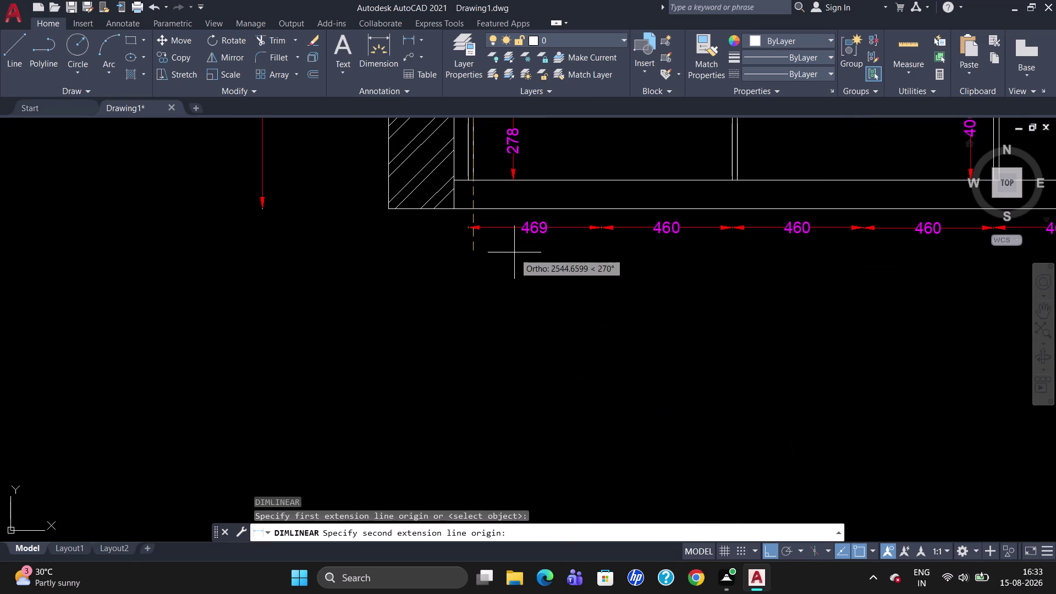
click(477, 180)
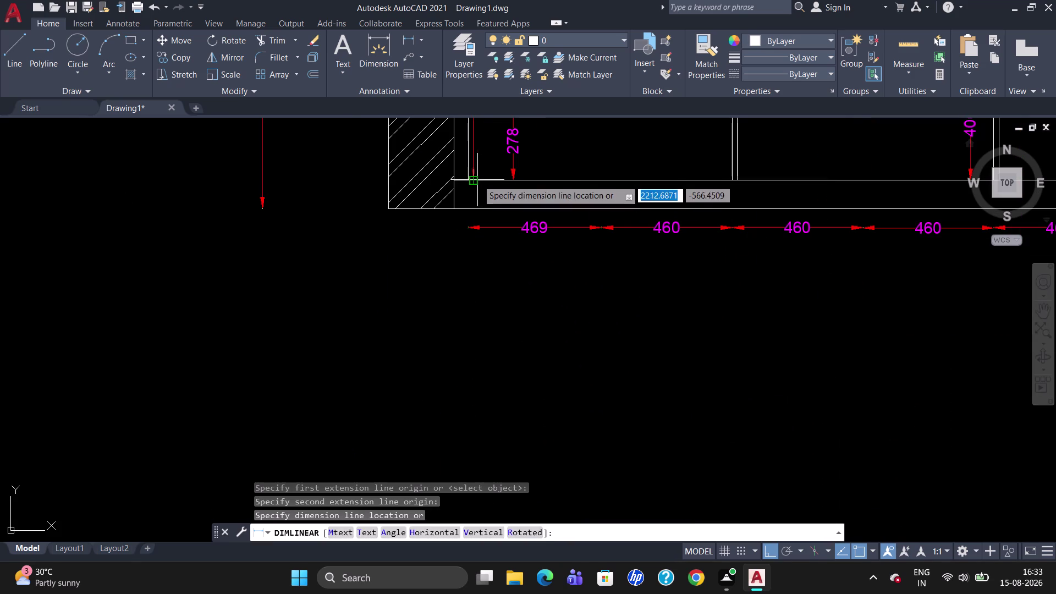
scroll(down, 3)
scroll(up, 3)
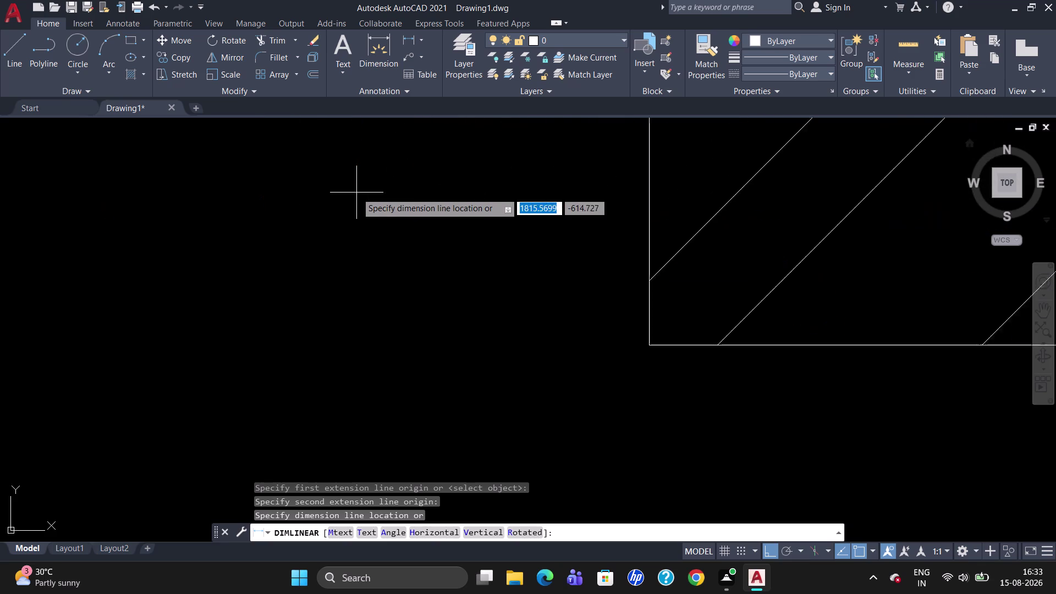
scroll(down, 3)
scroll(up, 3)
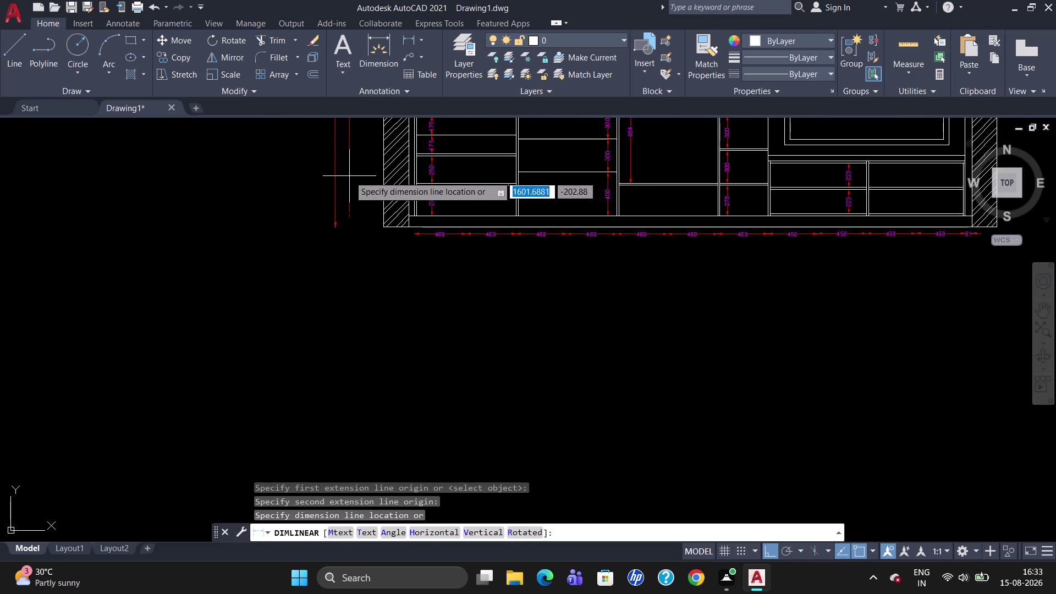
scroll(down, 3)
scroll(up, 3)
scroll(up, 3)
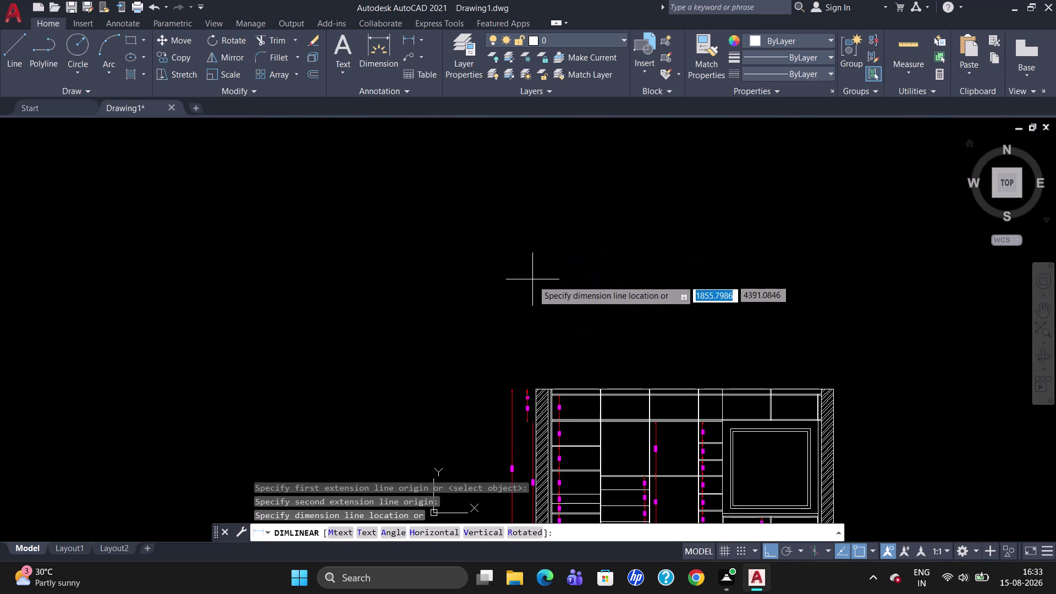
scroll(up, 3)
scroll(up, 3)
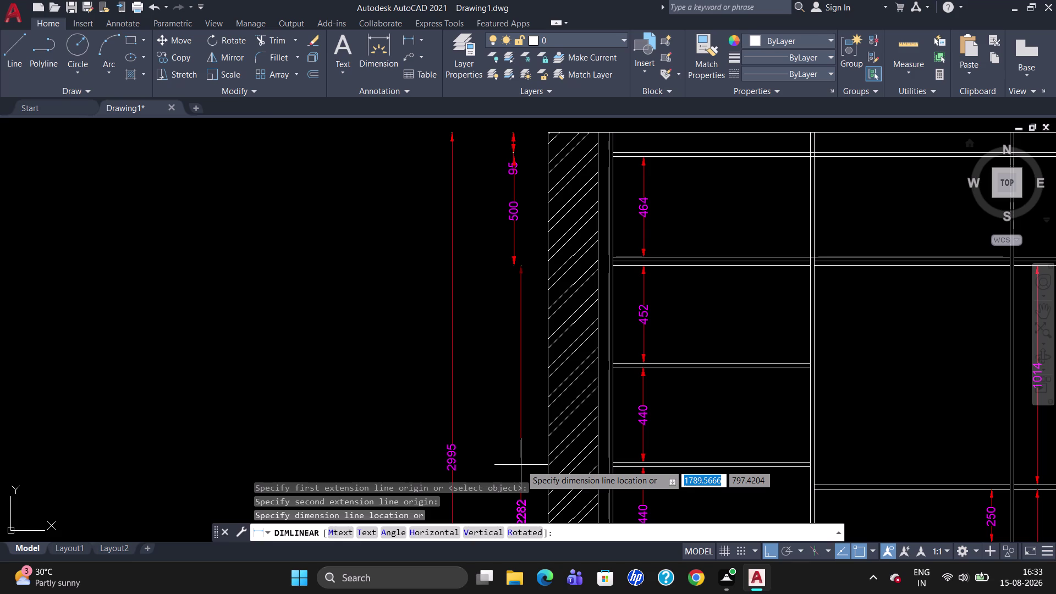
key(Escape)
scroll(up, 3)
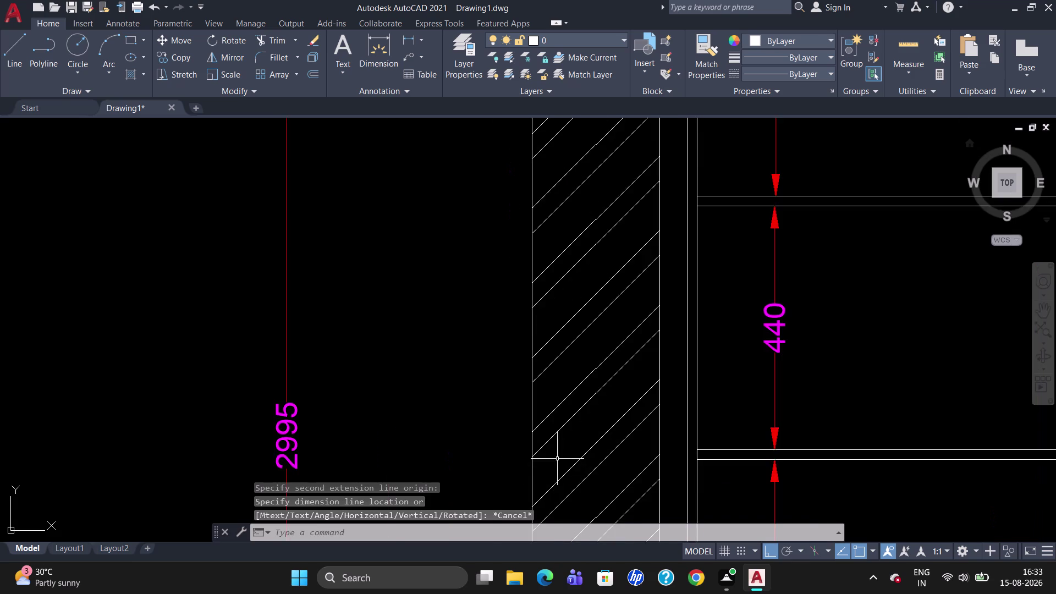
scroll(down, 3)
scroll(up, 3)
scroll(down, 3)
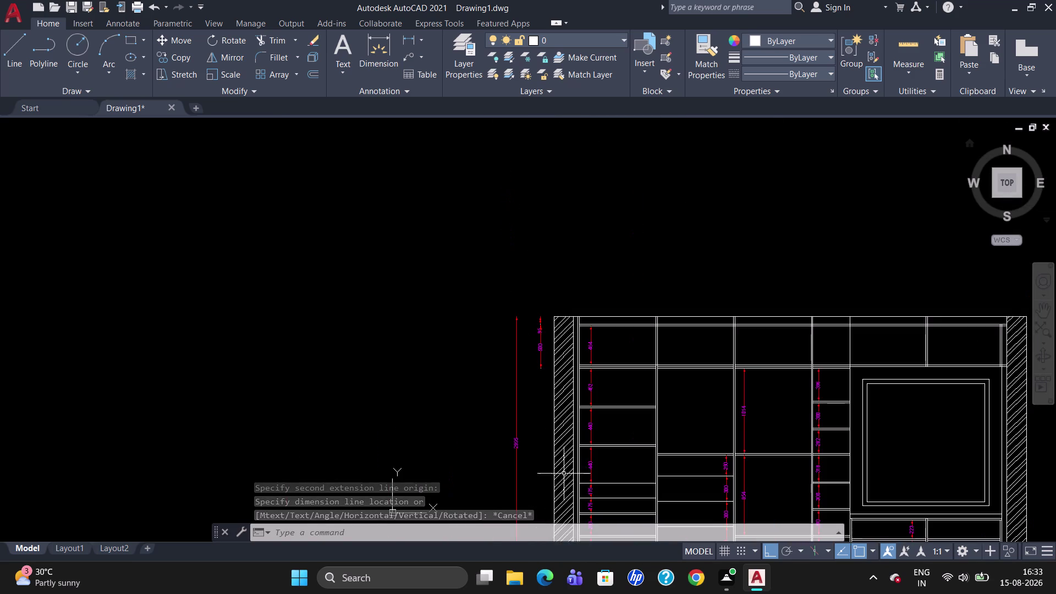
scroll(up, 3)
scroll(down, 3)
scroll(up, 3)
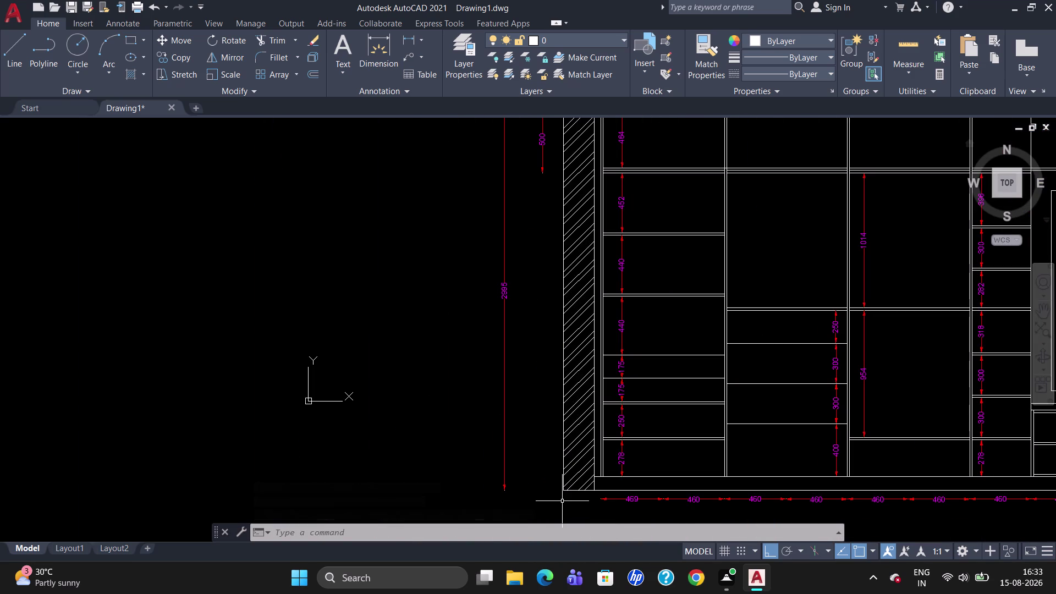
Dimension the 100 plinth height beside the wall base at bottom left.
text(DLI)
key(Return)
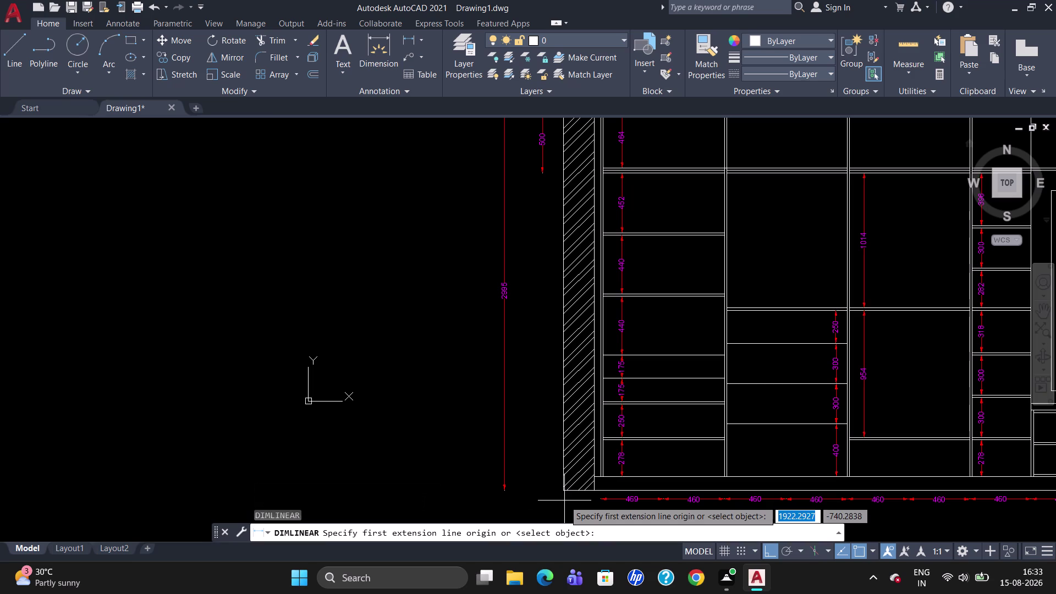
click(597, 491)
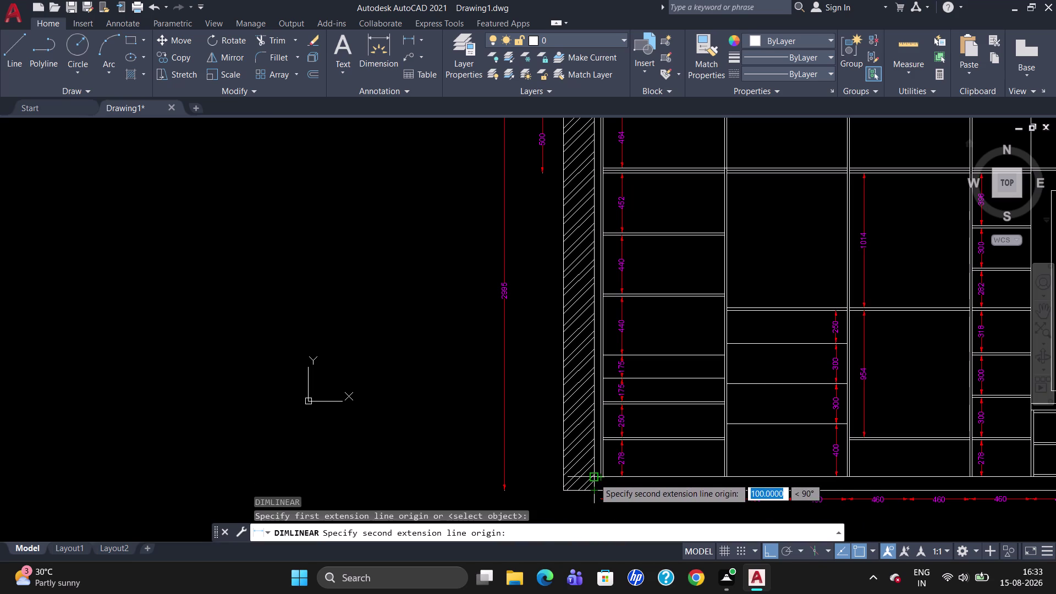
click(593, 476)
click(552, 466)
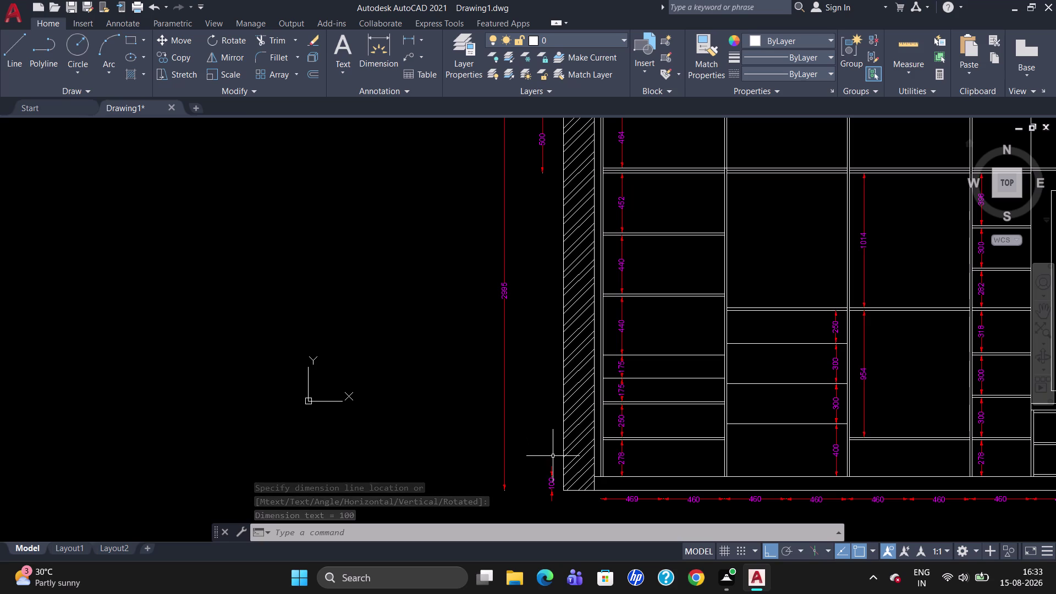
text(DLI)
key(Return)
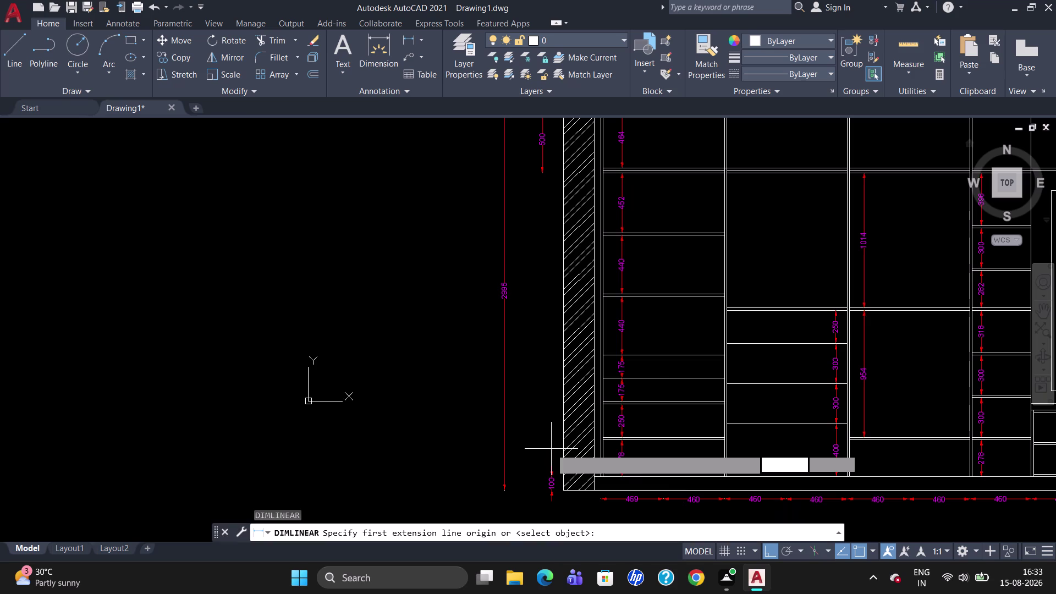
click(594, 477)
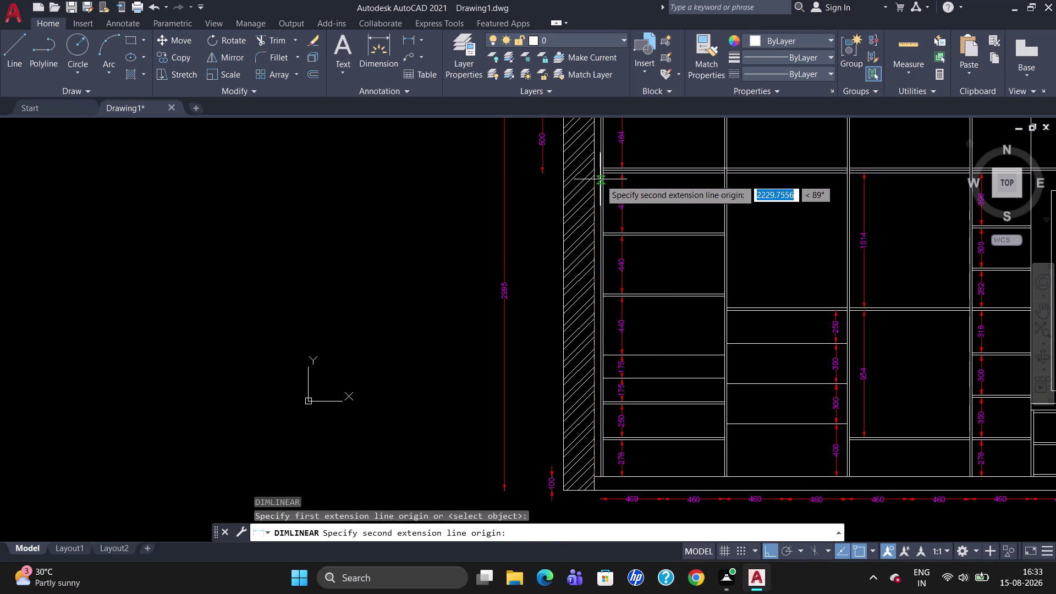
scroll(up, 3)
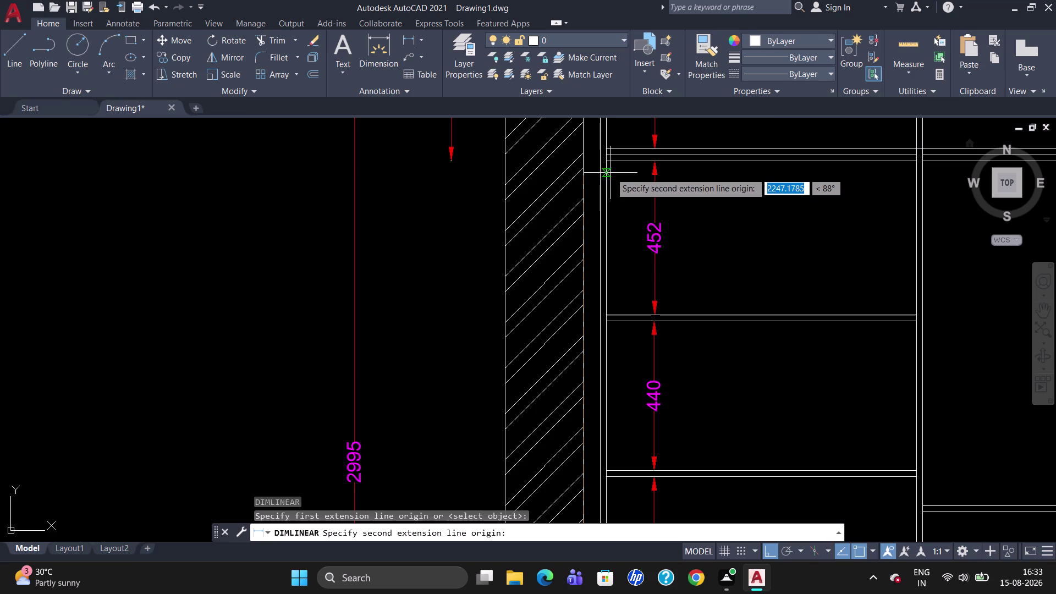
click(607, 166)
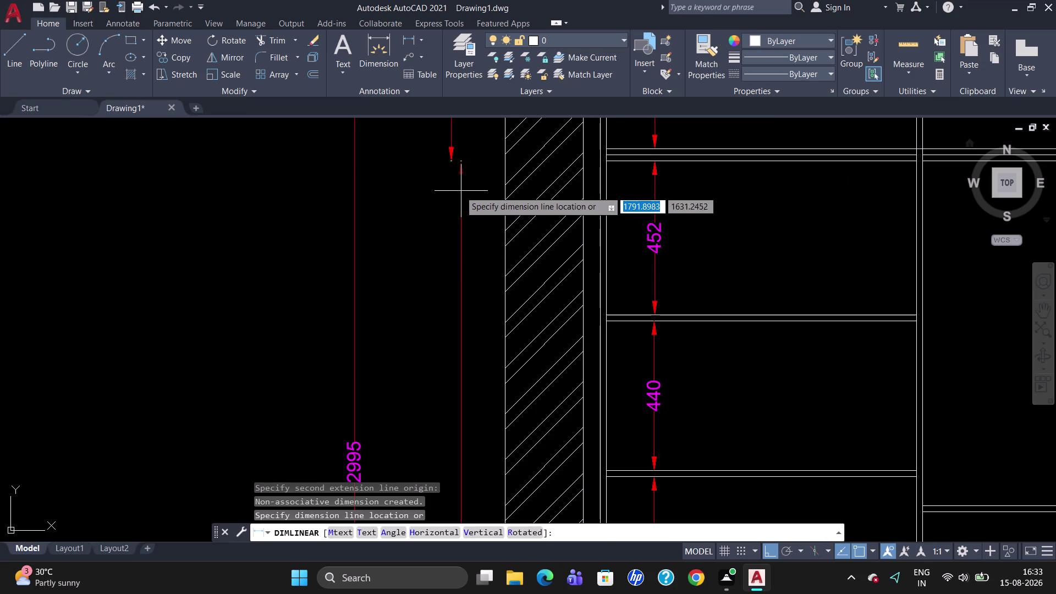
click(451, 195)
scroll(down, 3)
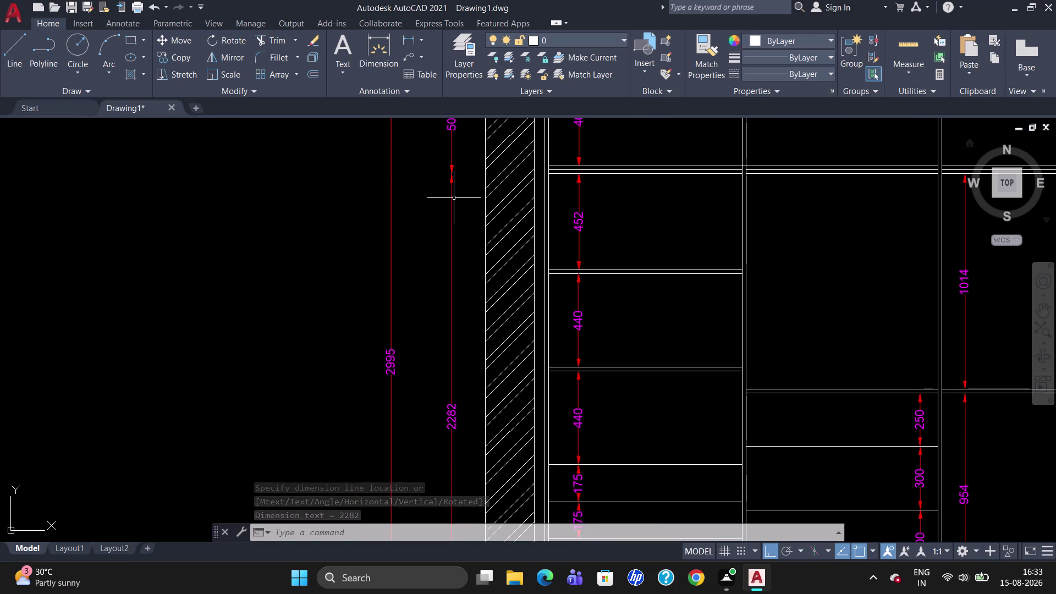
click(451, 199)
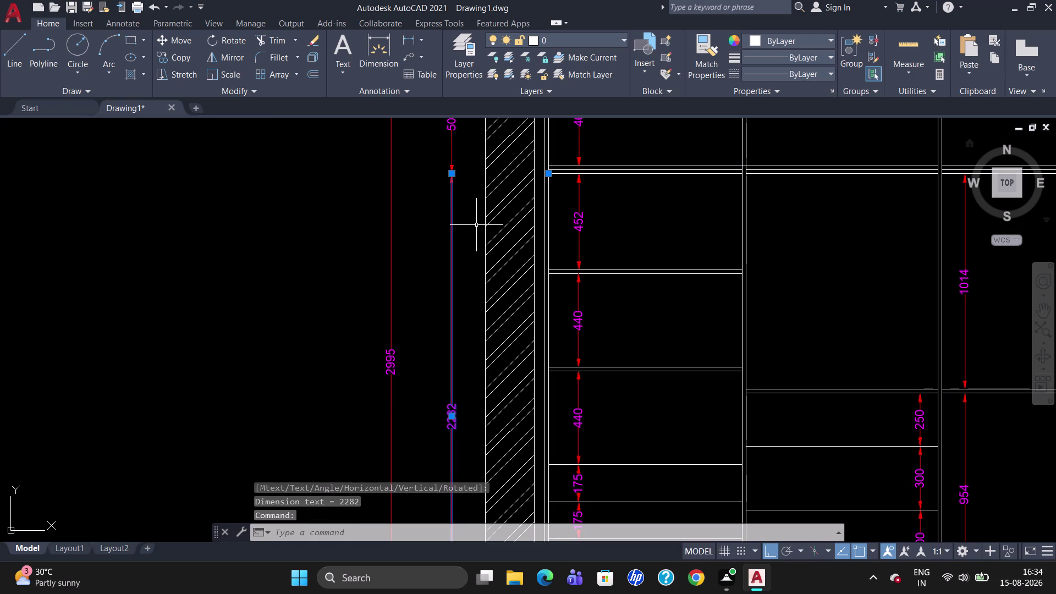
key(Delete)
text(D)
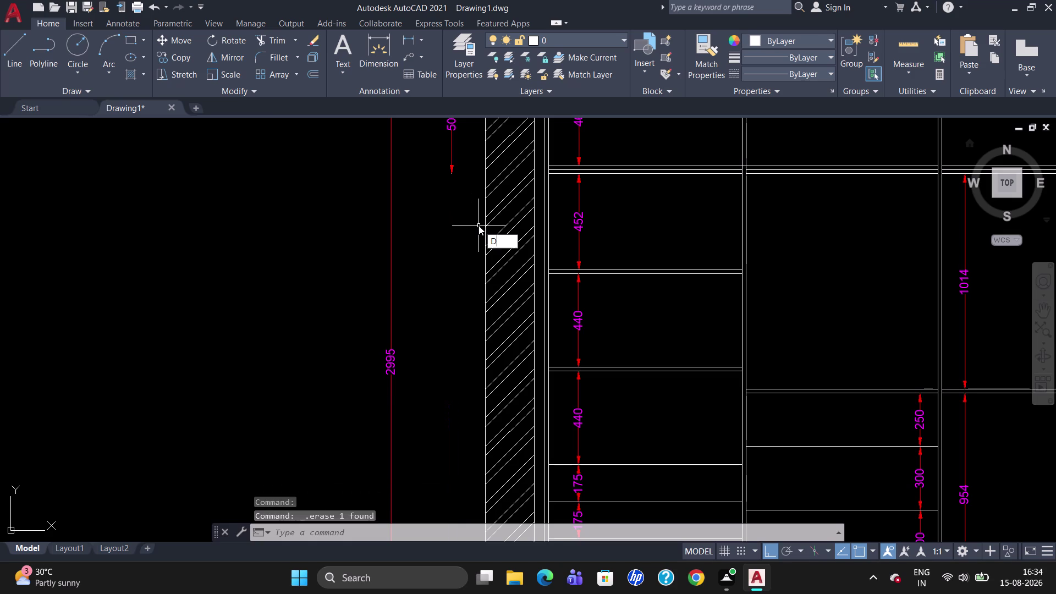
text(LI)
Begin a linear dimension near the wall base, then abandon the stray attempt.
key(Return)
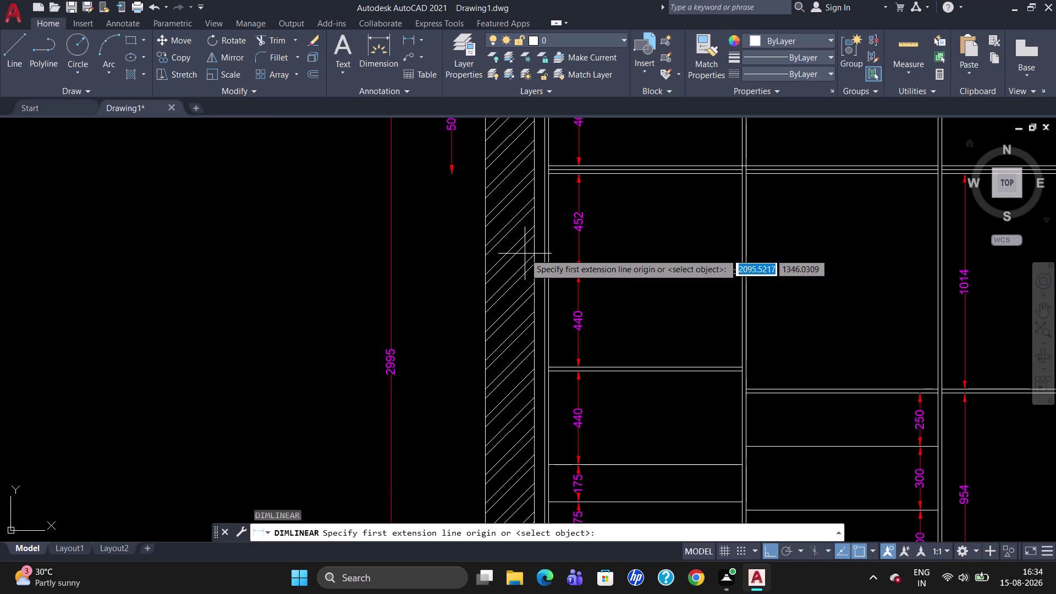
scroll(down, 3)
scroll(up, 3)
click(549, 390)
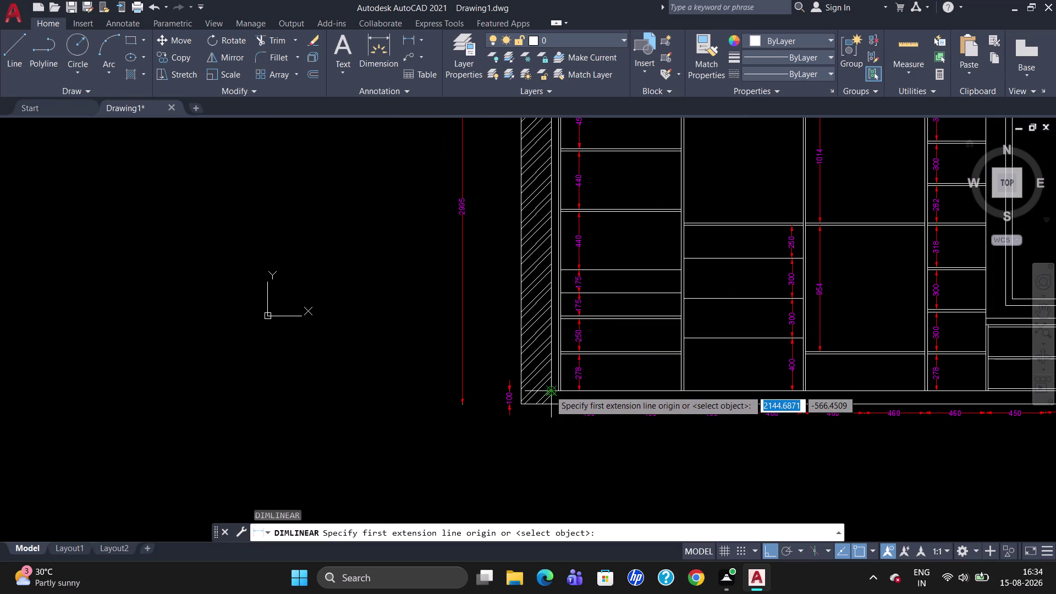
scroll(up, 3)
scroll(down, 3)
scroll(up, 3)
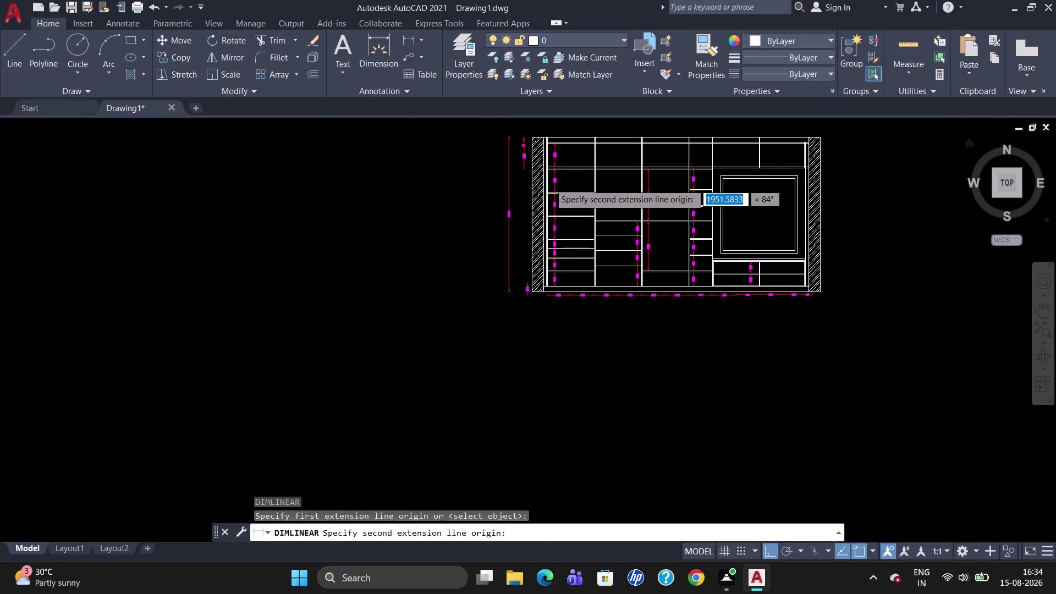
scroll(up, 3)
scroll(up, 3)
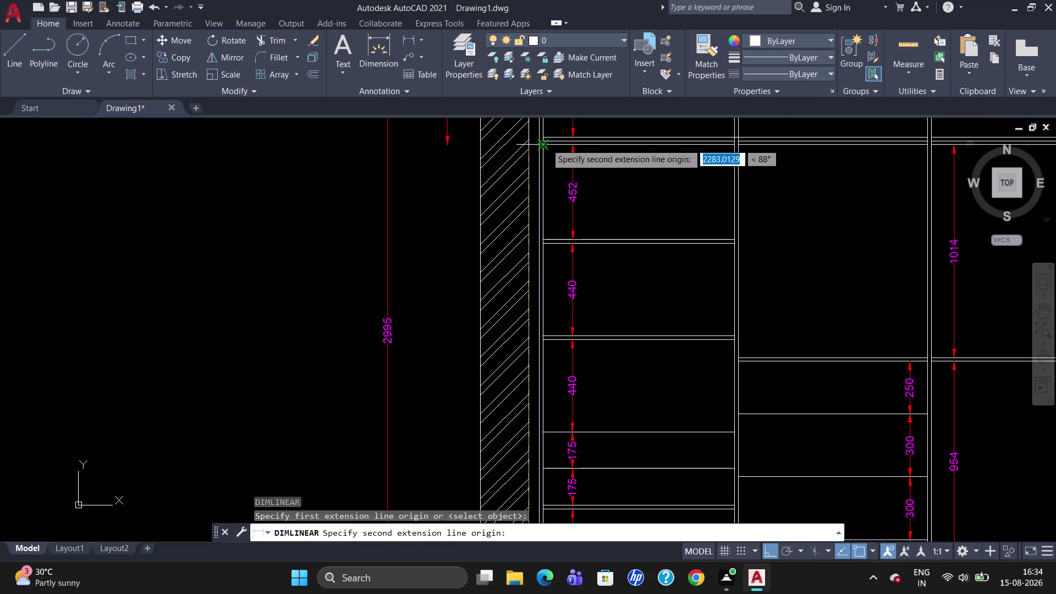
scroll(up, 3)
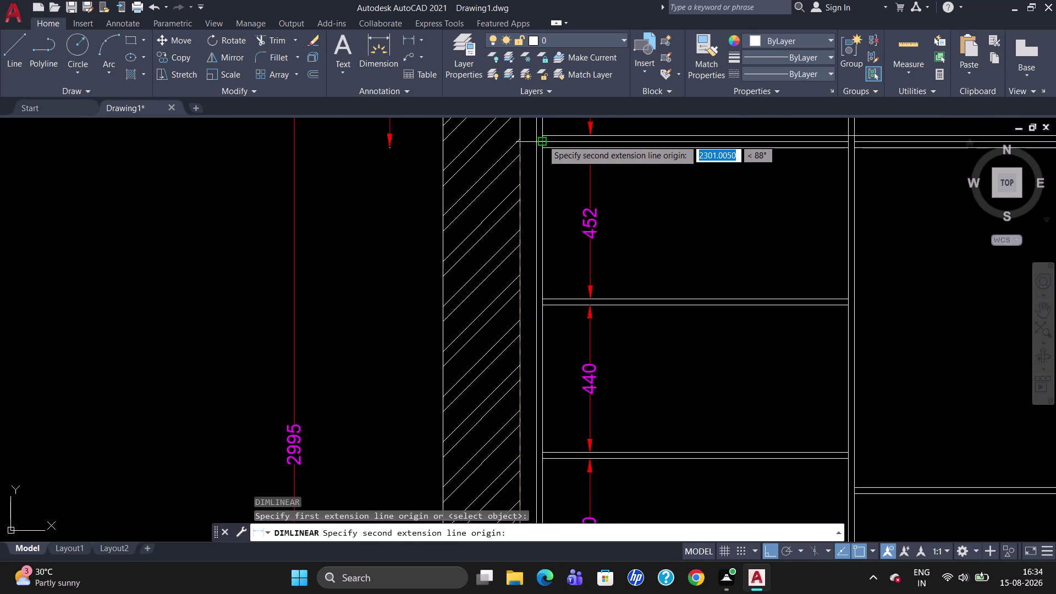
scroll(up, 3)
click(541, 141)
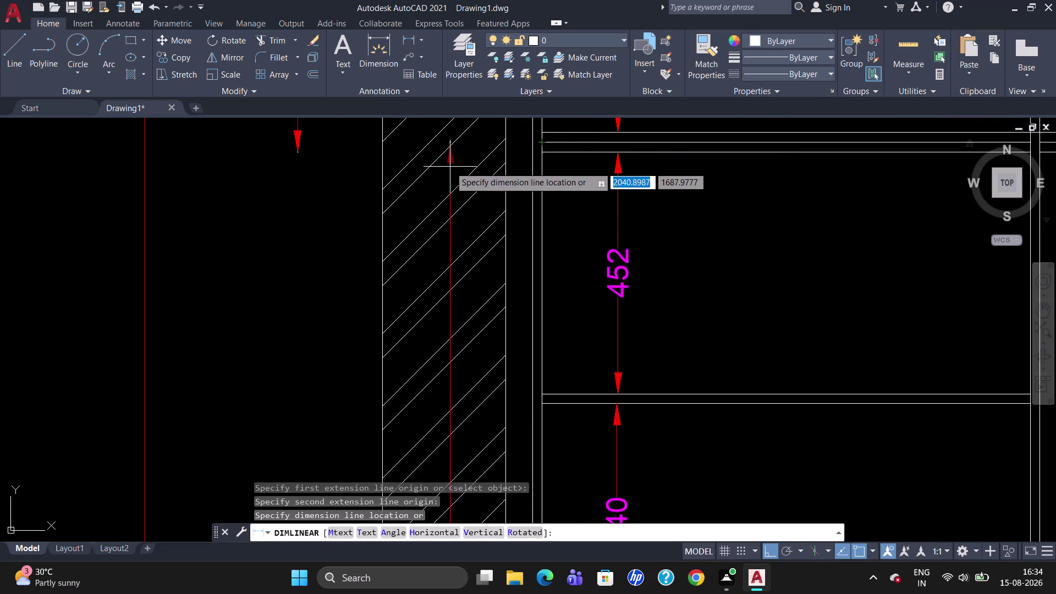
key(Escape)
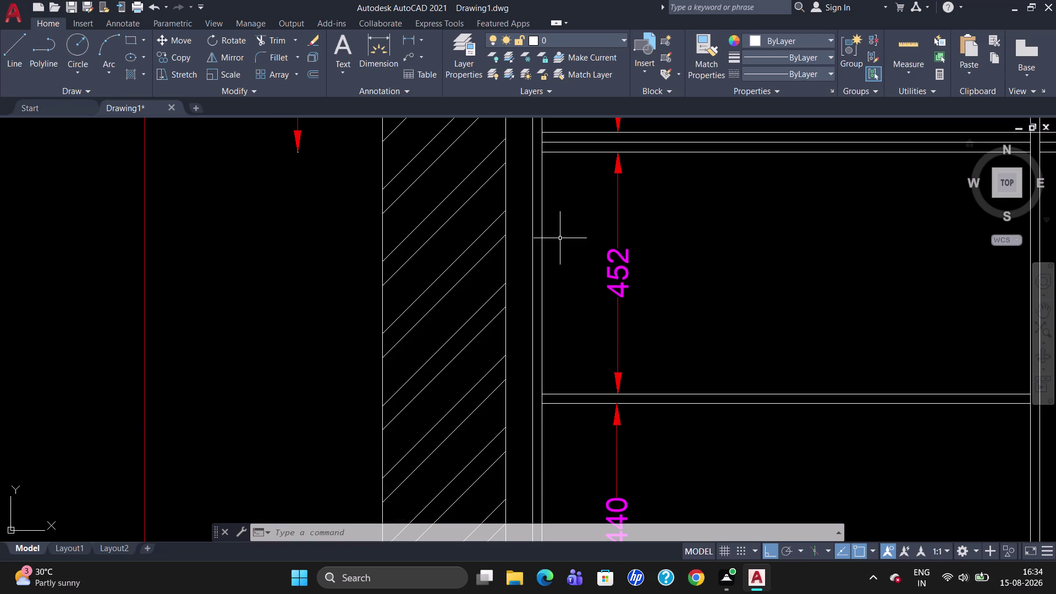
Dimension the unit's 2300 height from top to bottom beside the hatched left wall.
text(DI)
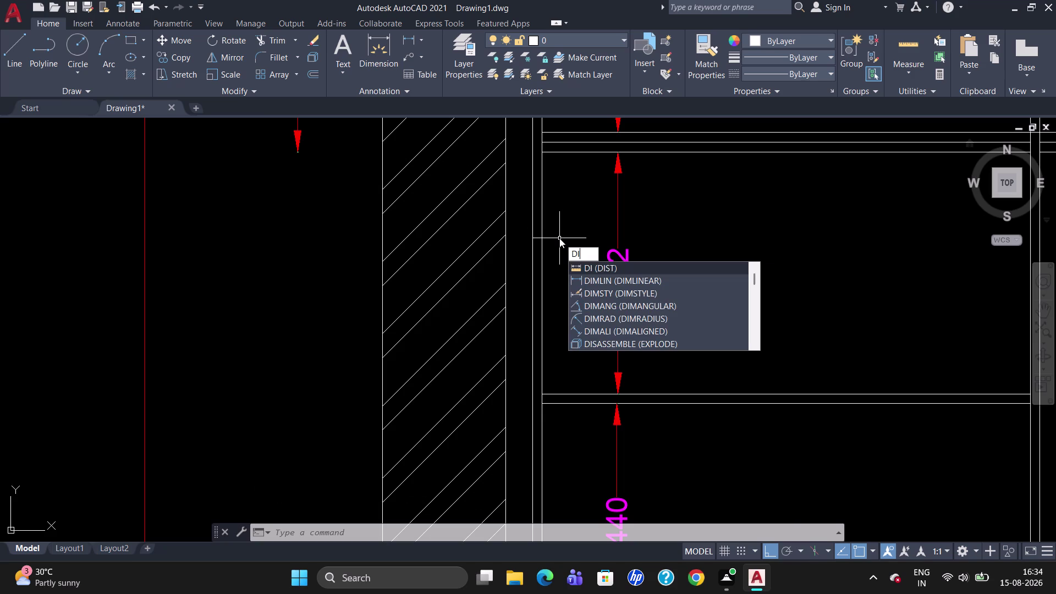
key(i)
key(Return)
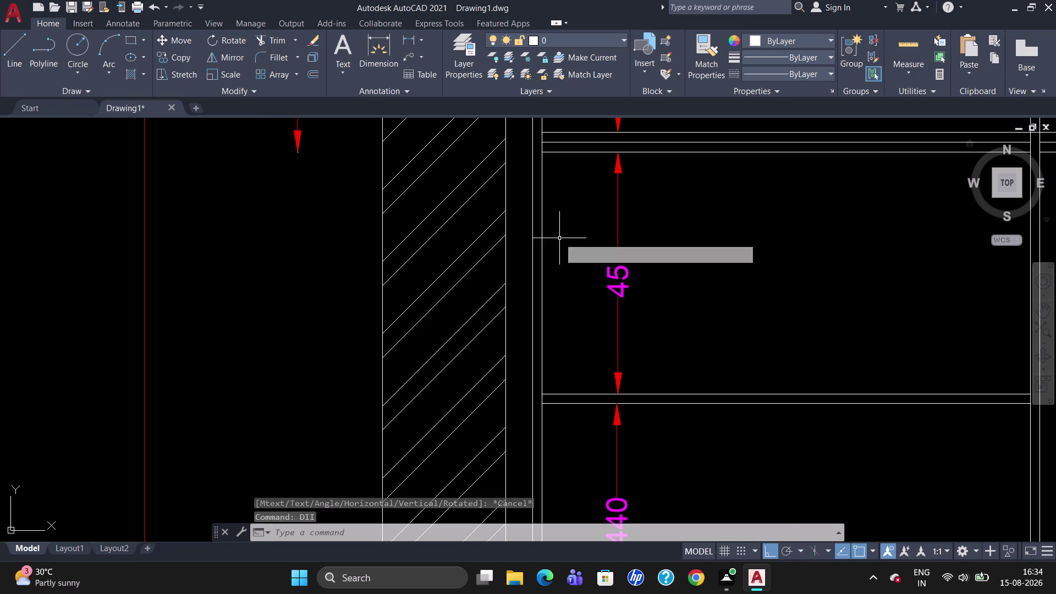
key(Escape)
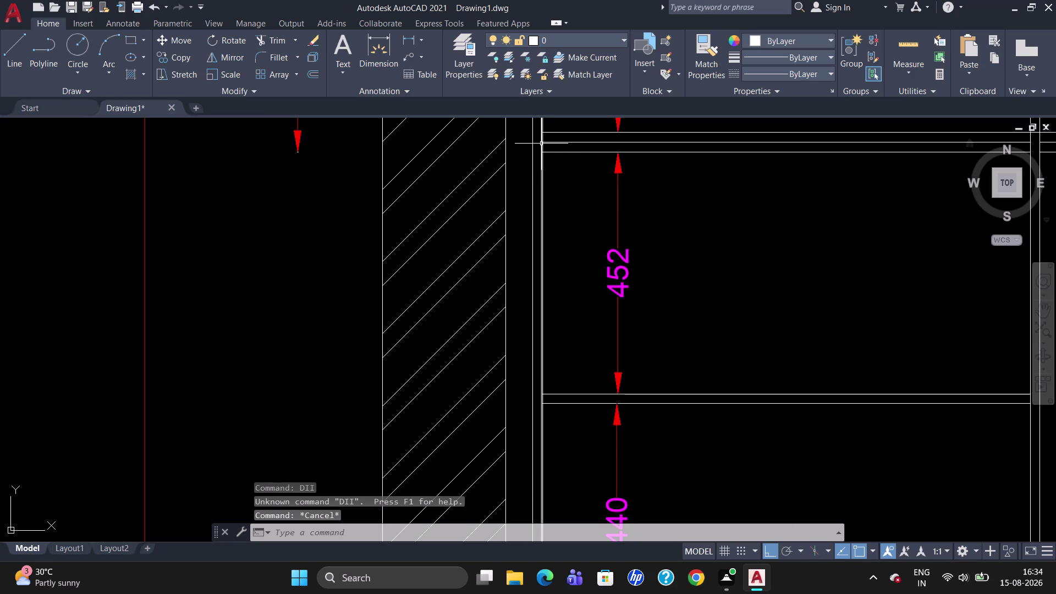
key(d)
text(LI)
key(Return)
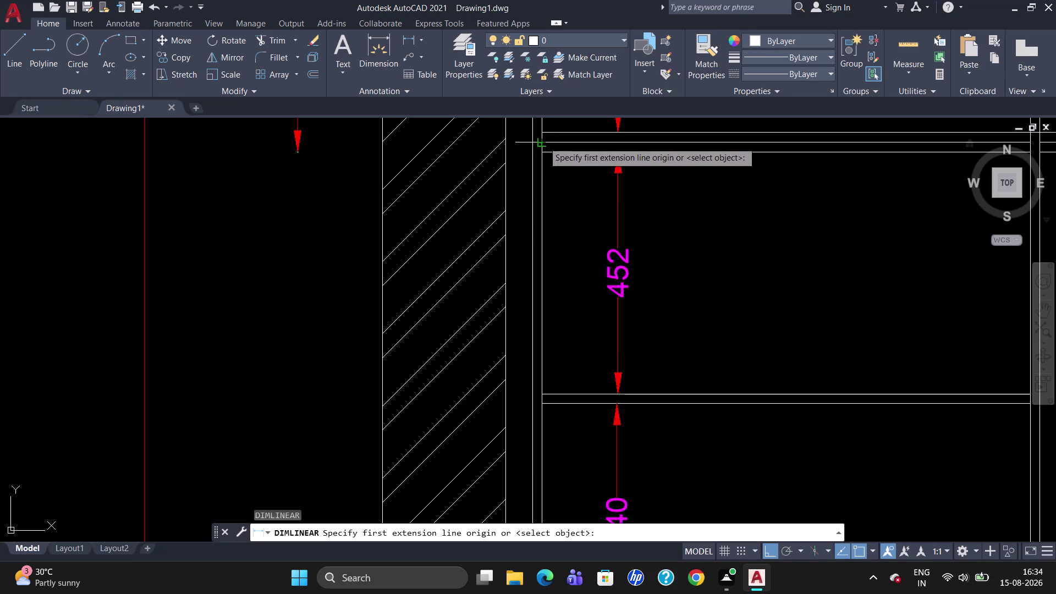
click(543, 142)
scroll(down, 3)
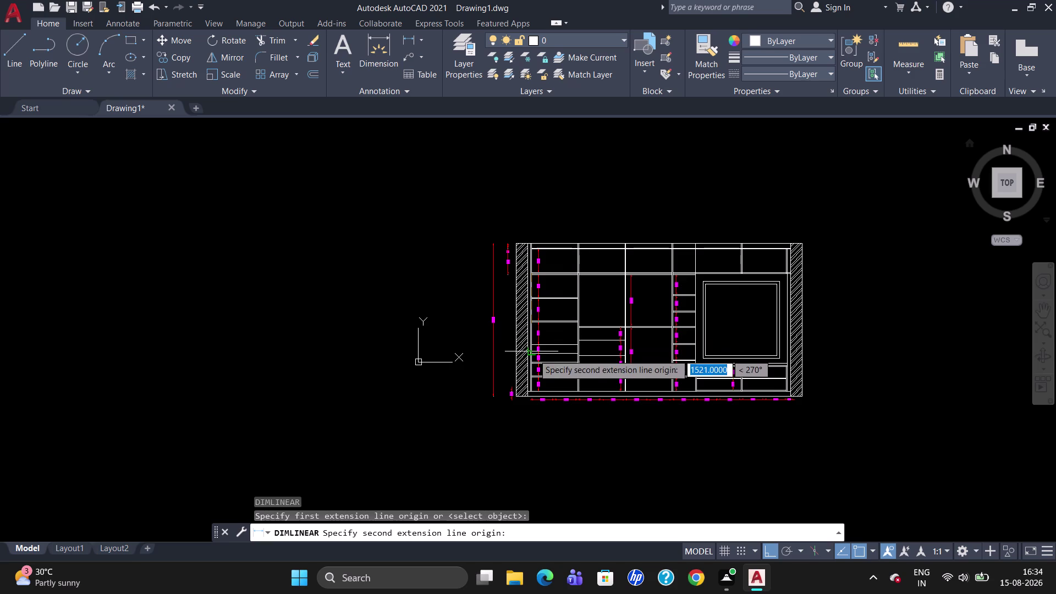
scroll(up, 3)
scroll(up, 3)
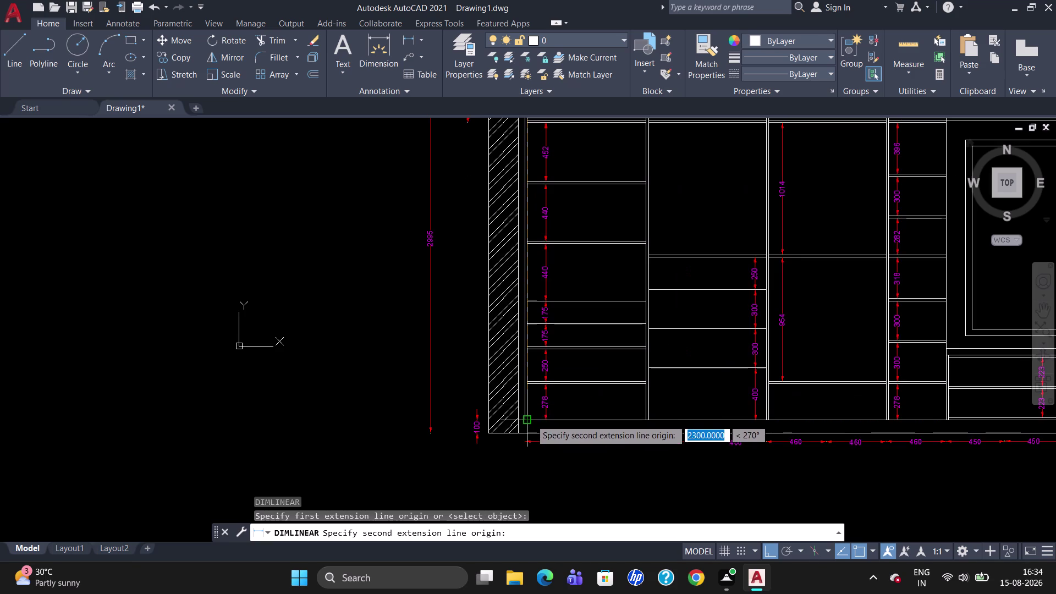
click(531, 419)
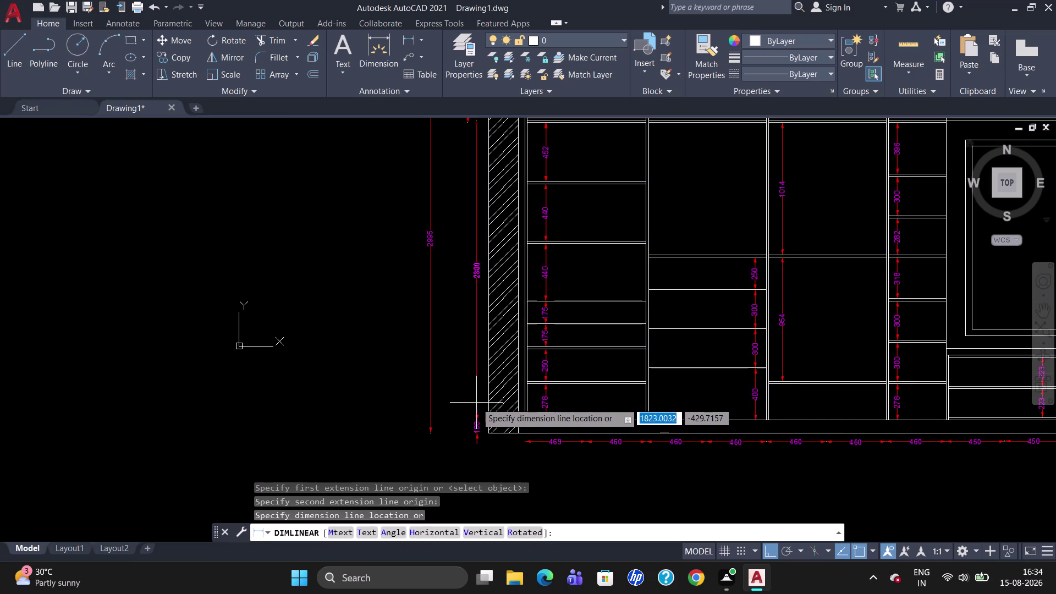
click(477, 401)
key(Escape)
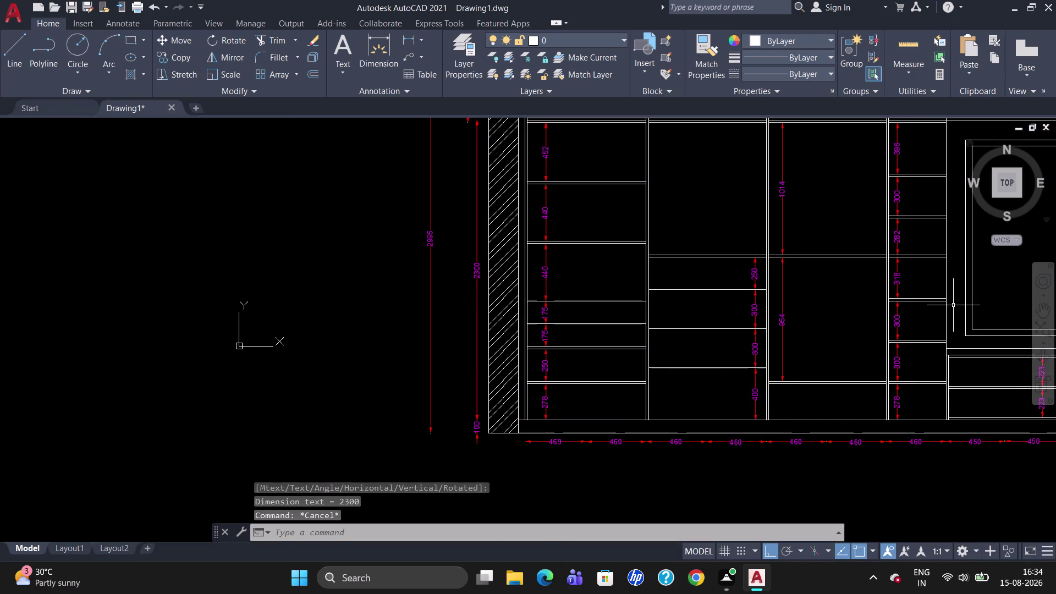
scroll(down, 3)
scroll(up, 3)
scroll(down, 3)
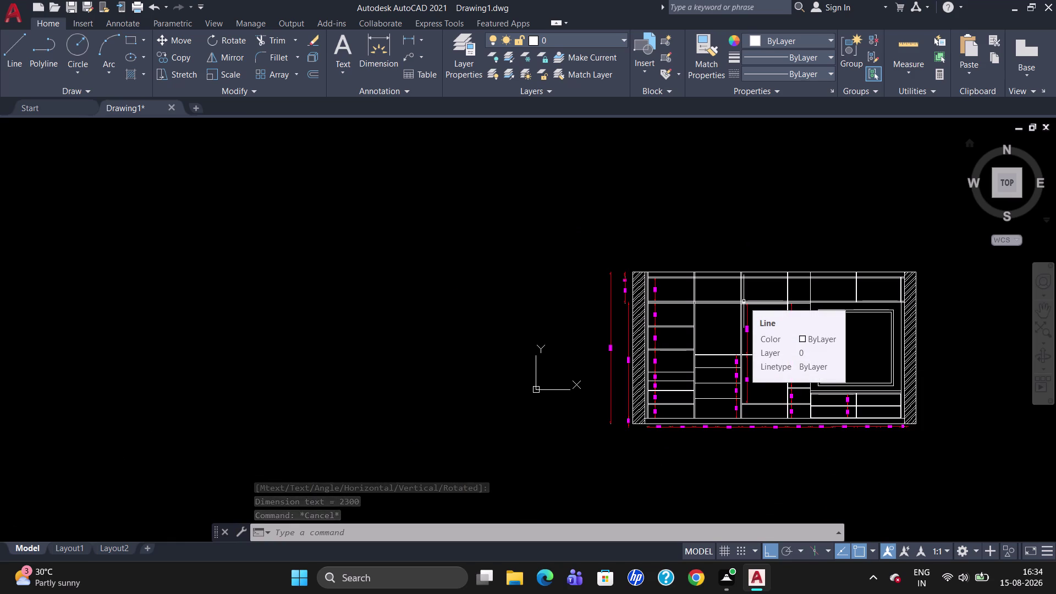
Dimension the 230 thickness of the hatched left wall in the bottom row.
scroll(up, 3)
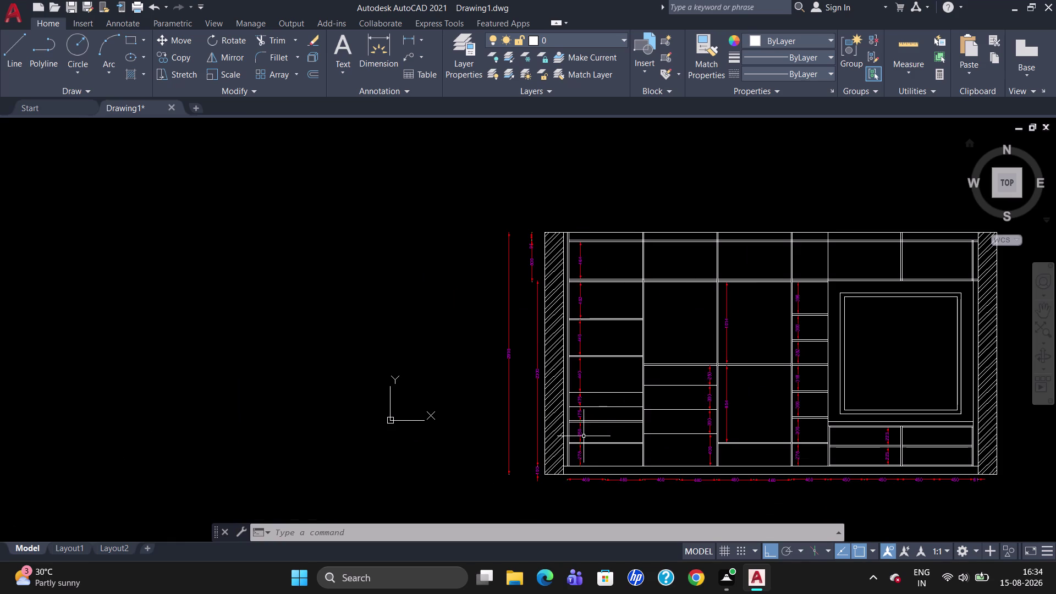
scroll(up, 3)
text(D)
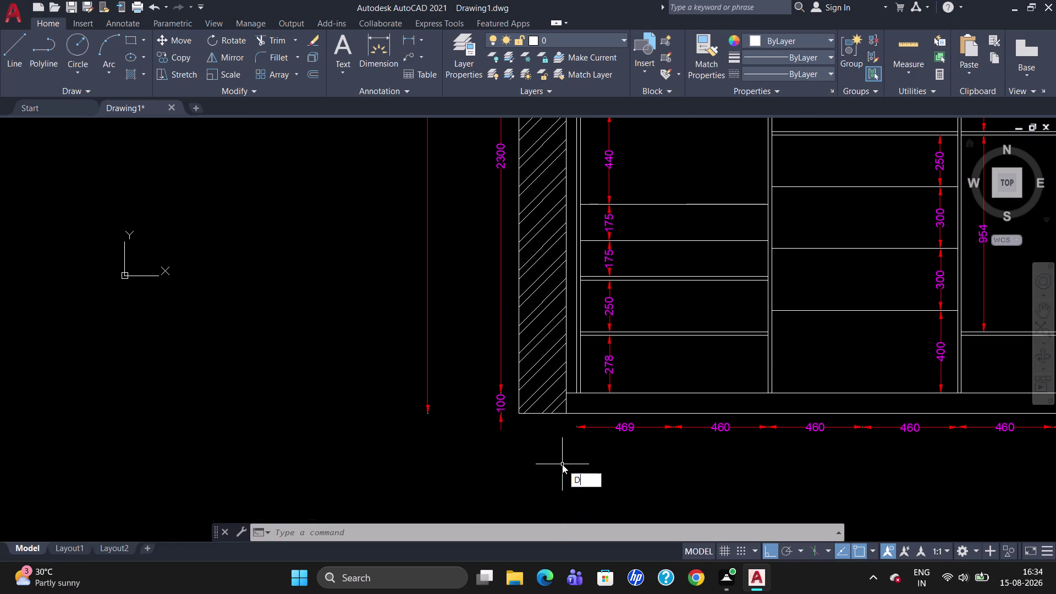
text(LI)
key(Return)
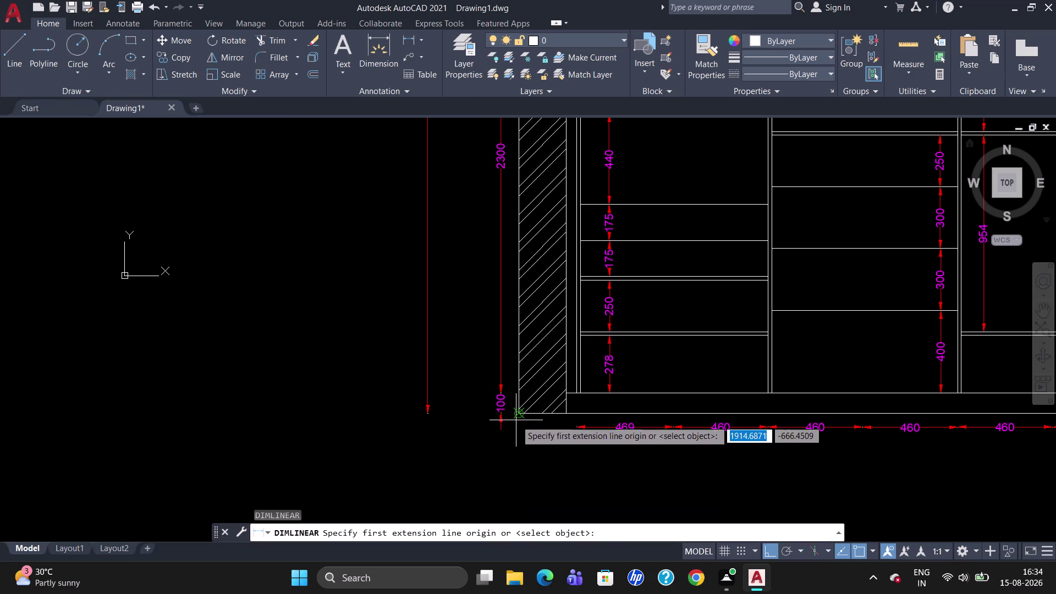
click(518, 417)
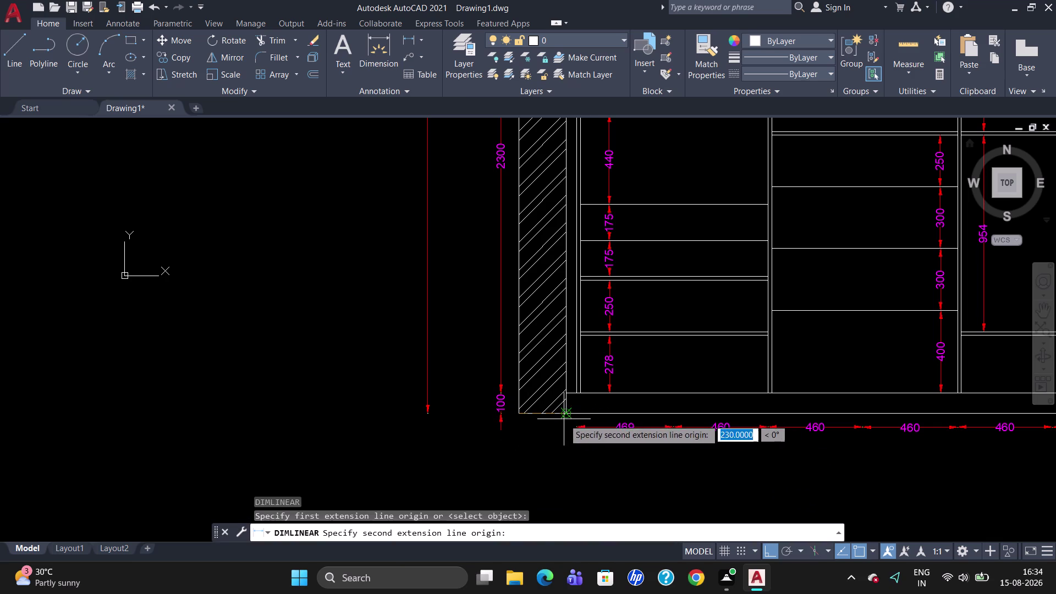
click(561, 415)
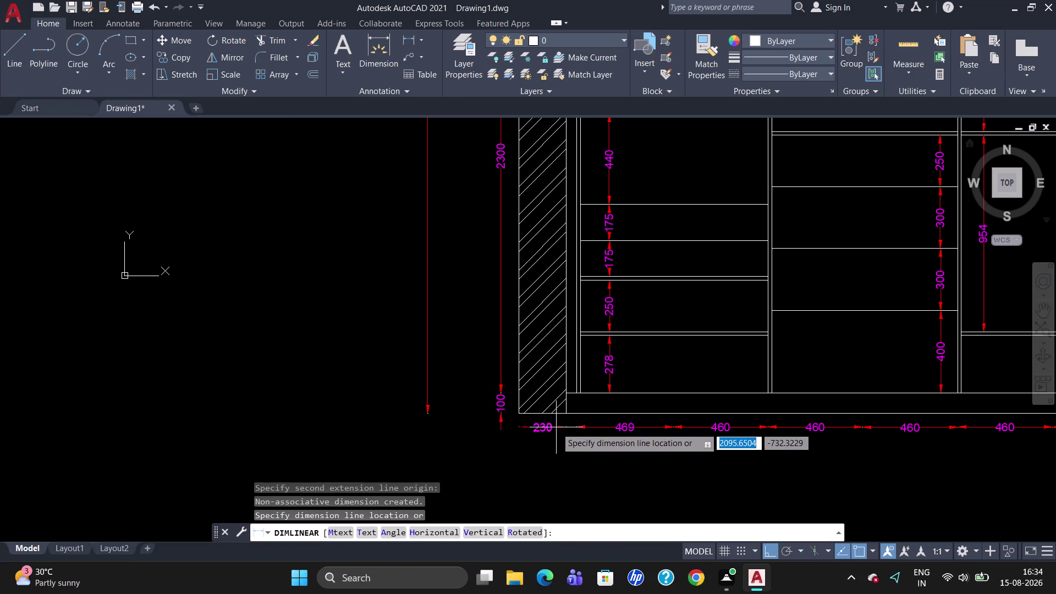
click(555, 426)
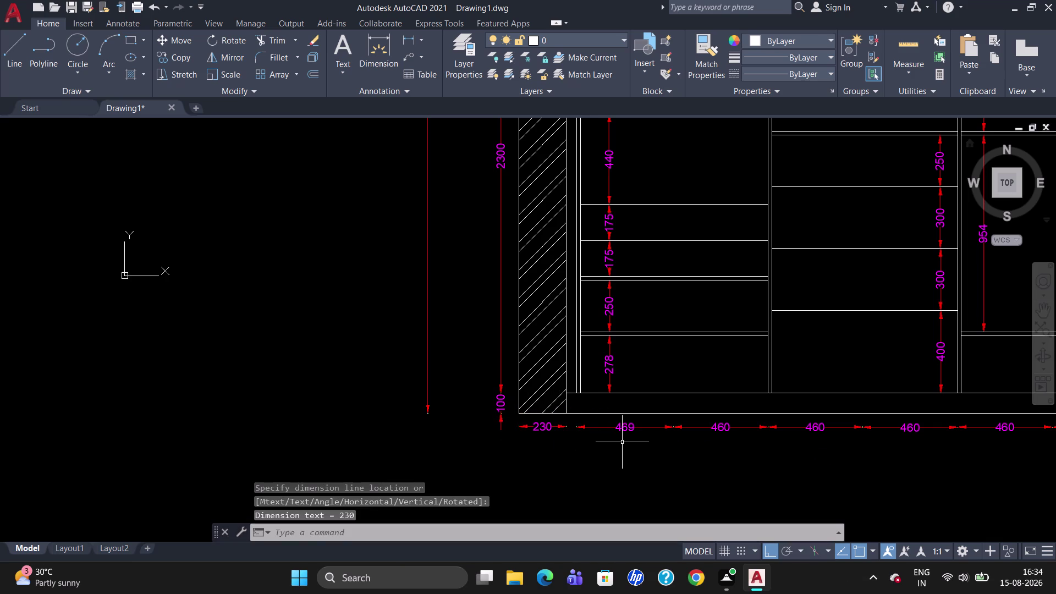
Add the 50 gap dimension from the wall to the cabinet carcass.
key(space)
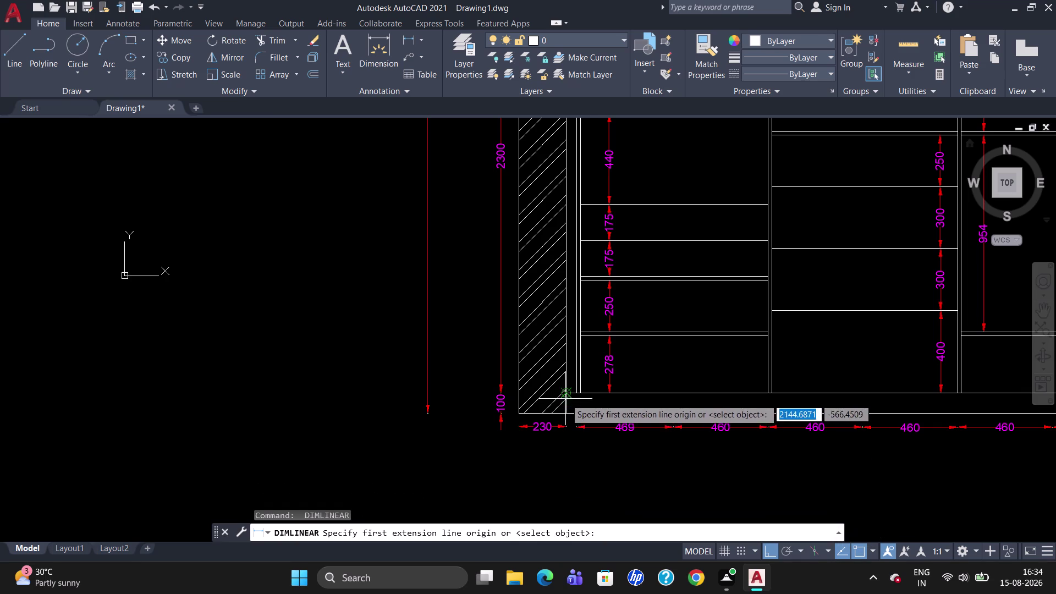
click(565, 397)
click(574, 397)
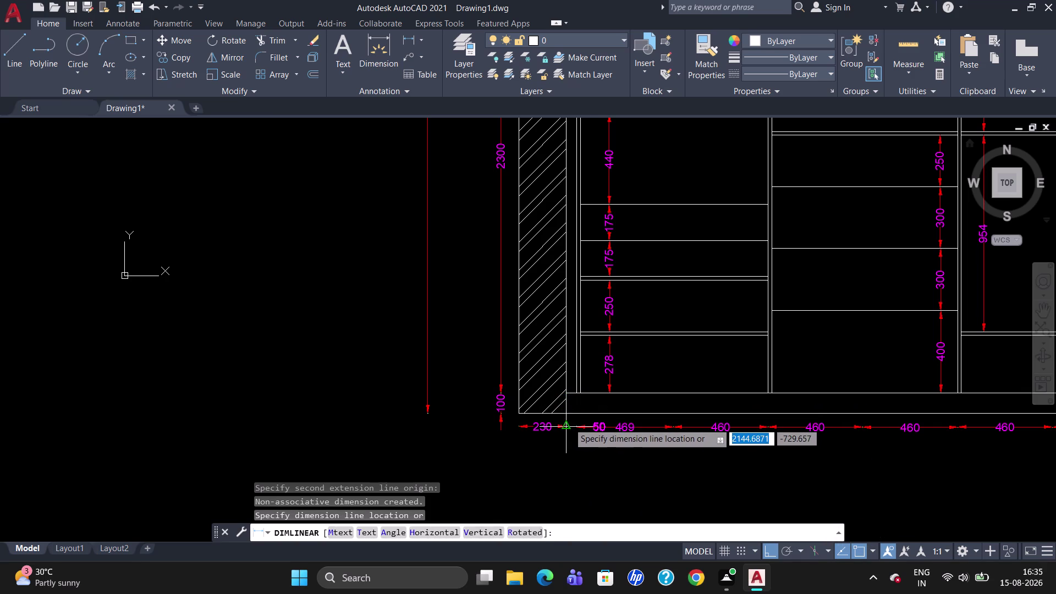
click(568, 422)
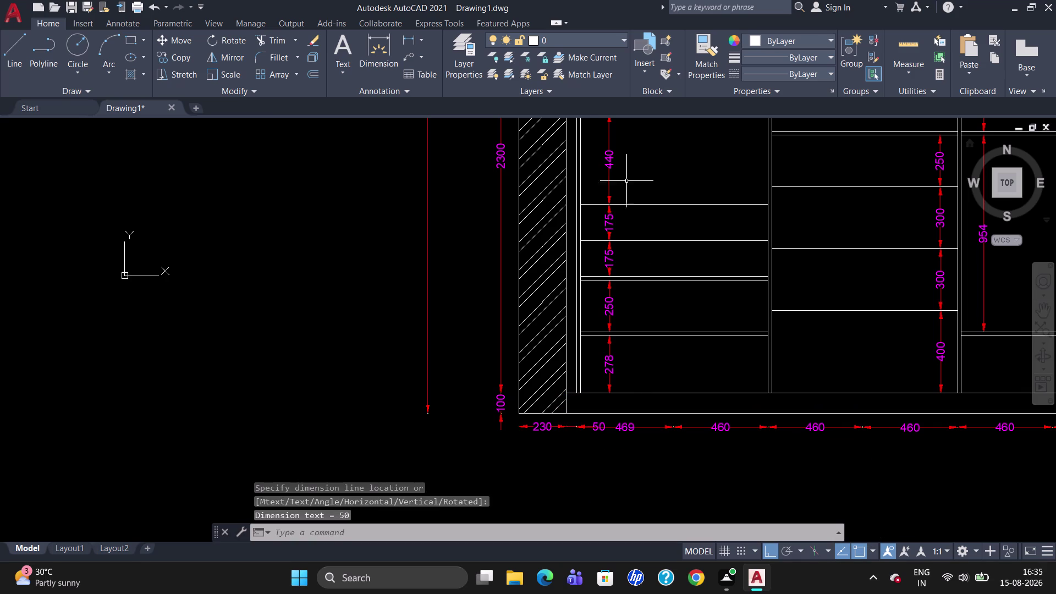
scroll(down, 3)
scroll(up, 3)
scroll(down, 3)
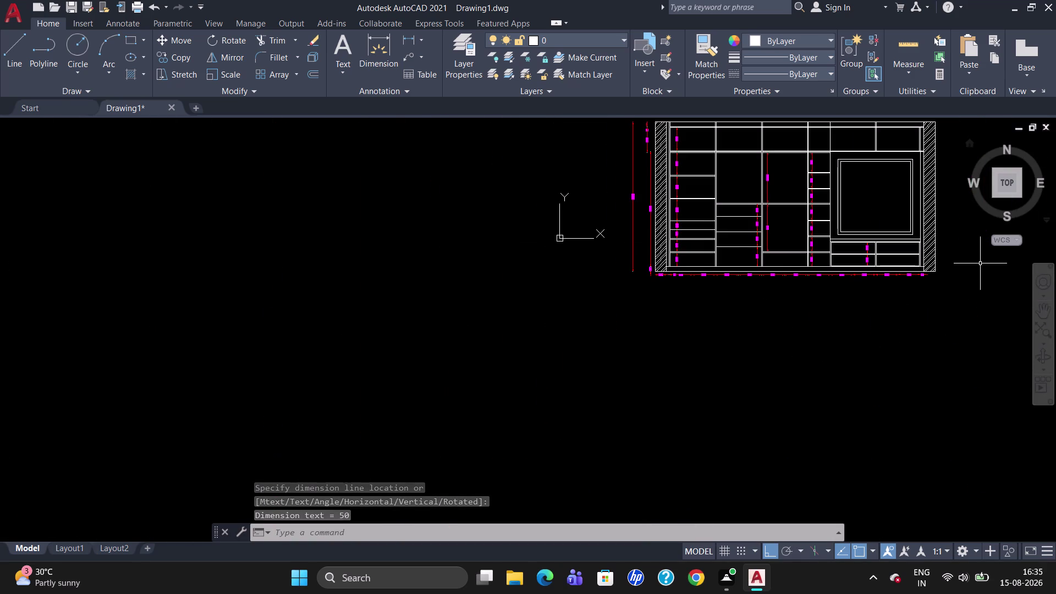
scroll(up, 3)
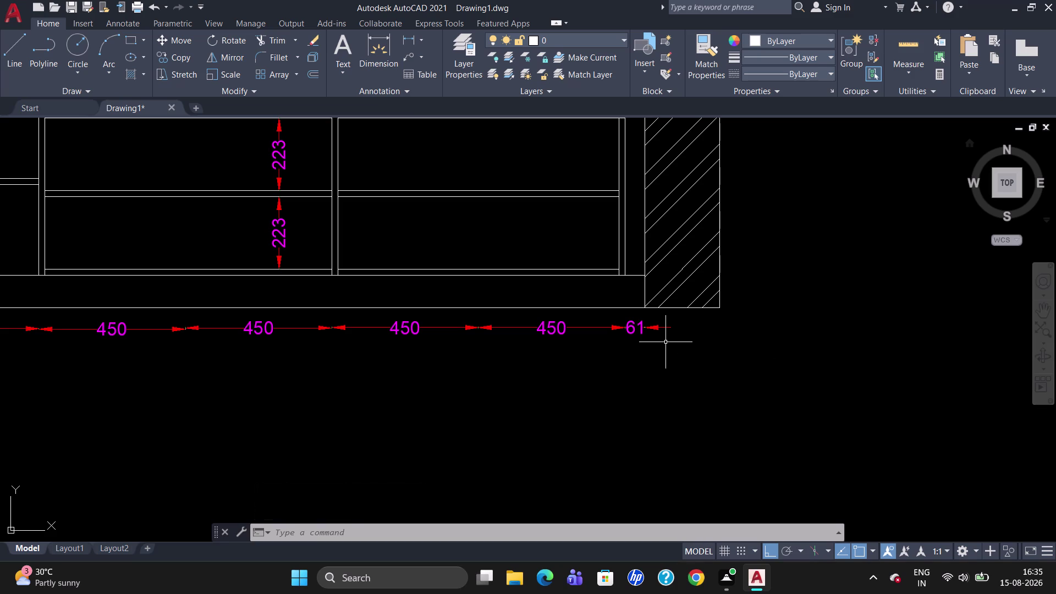
Dimension from the cabinet base's right end to the right wall's outer edge (230).
text(DL)
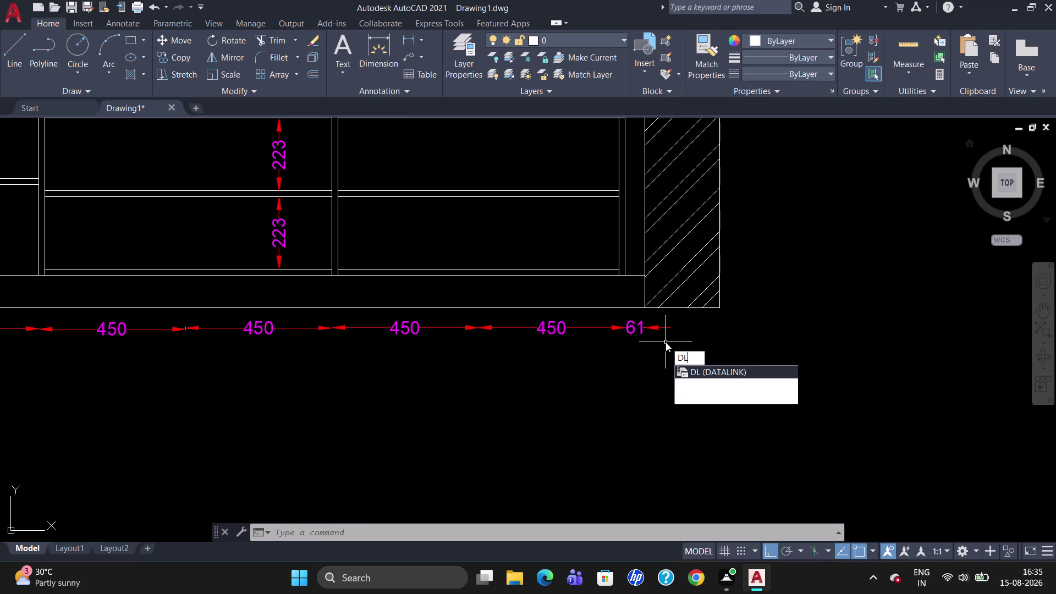
text(I)
key(Return)
click(643, 310)
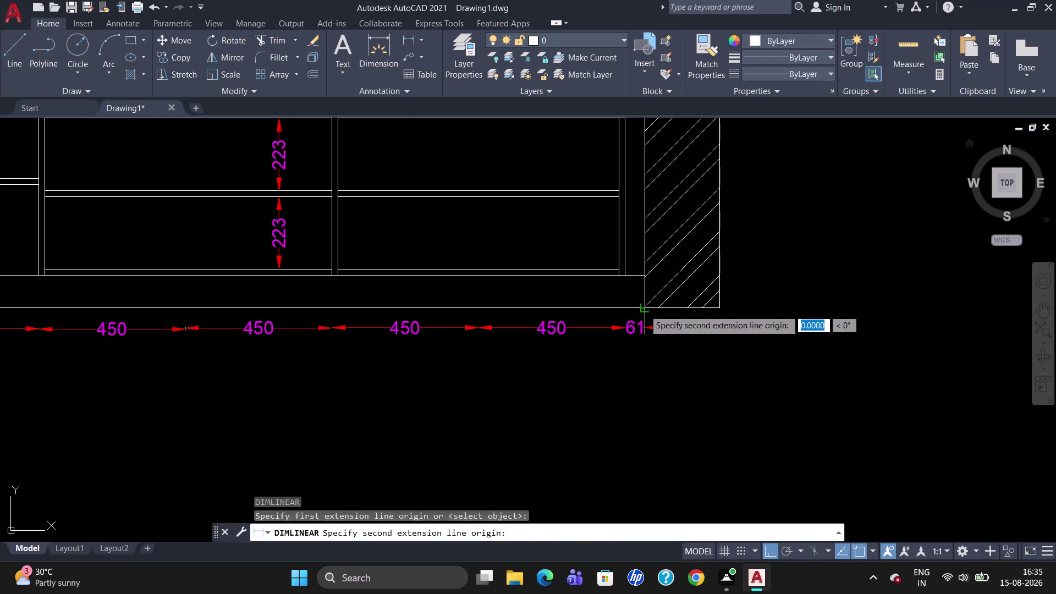
click(718, 311)
click(723, 329)
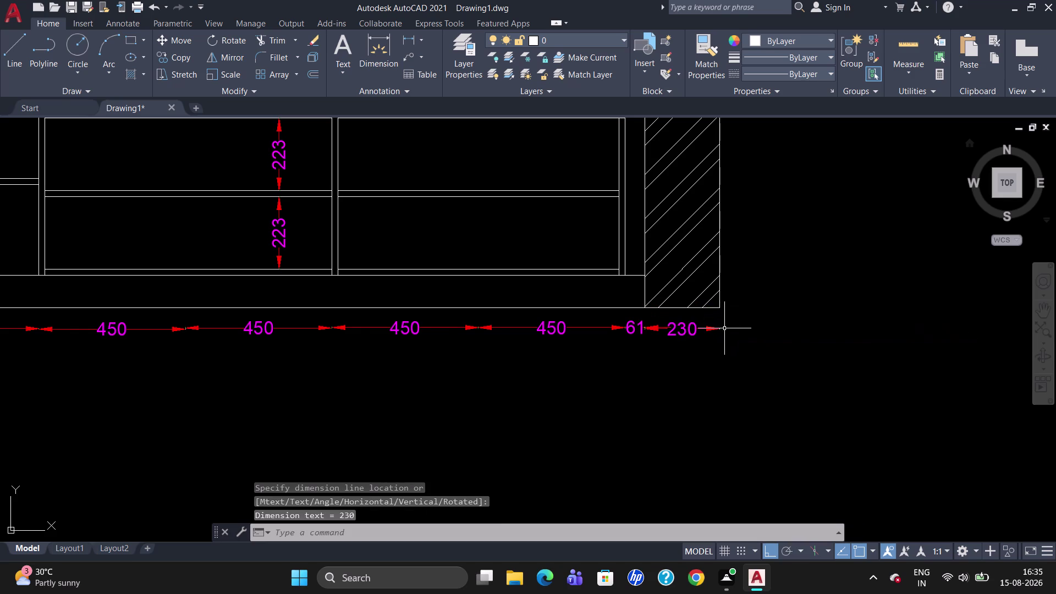
key(Escape)
scroll(down, 3)
scroll(up, 3)
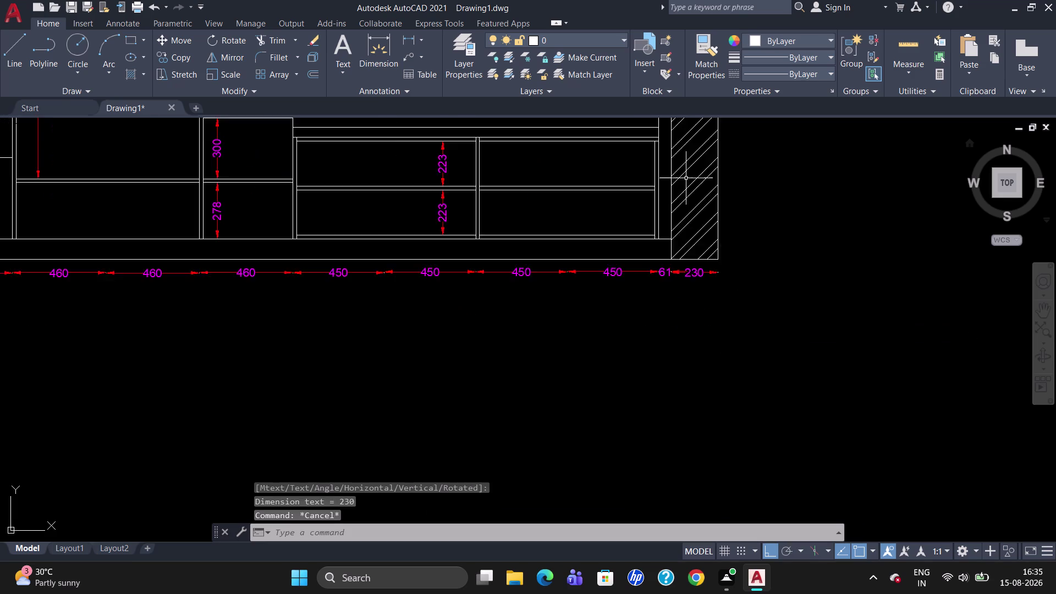
scroll(down, 3)
scroll(up, 3)
scroll(down, 3)
scroll(up, 3)
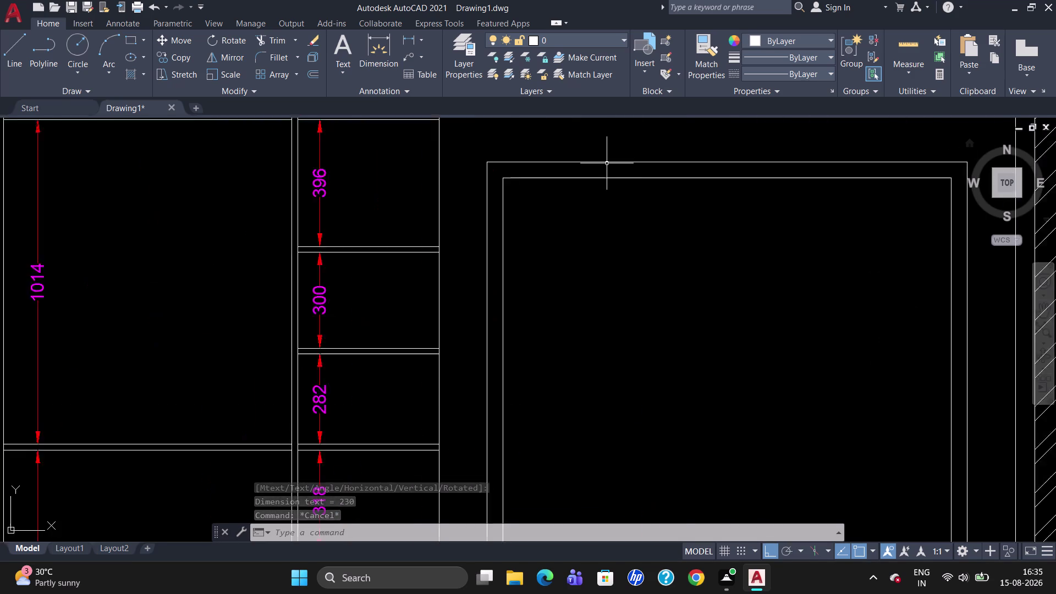
scroll(up, 3)
scroll(down, 3)
scroll(up, 3)
scroll(down, 3)
scroll(up, 3)
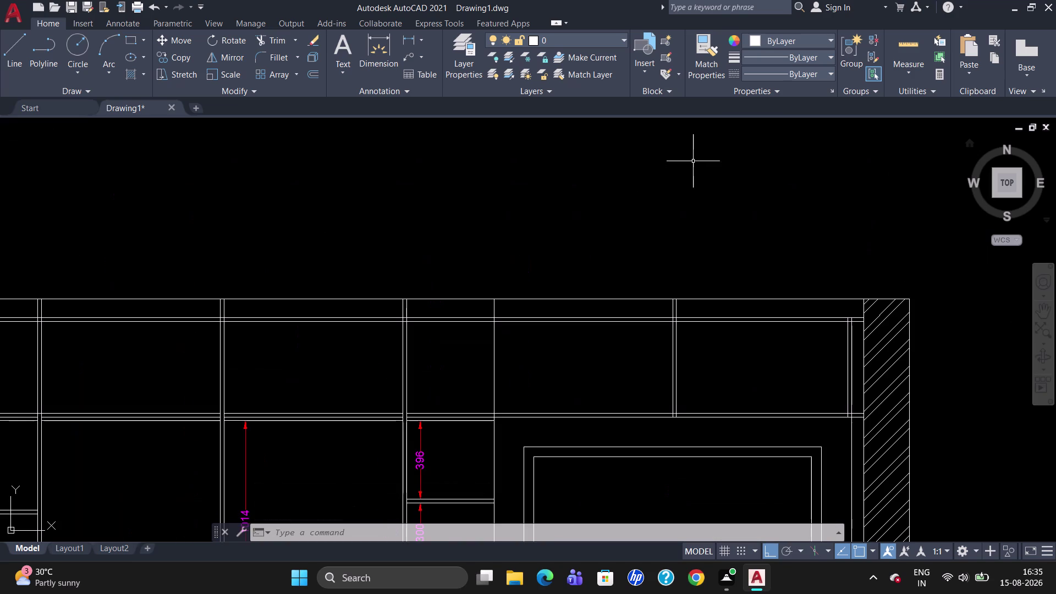
Add a 230 dimension above the right wall; start, then cancel, an overall-width dimension.
text(DLI)
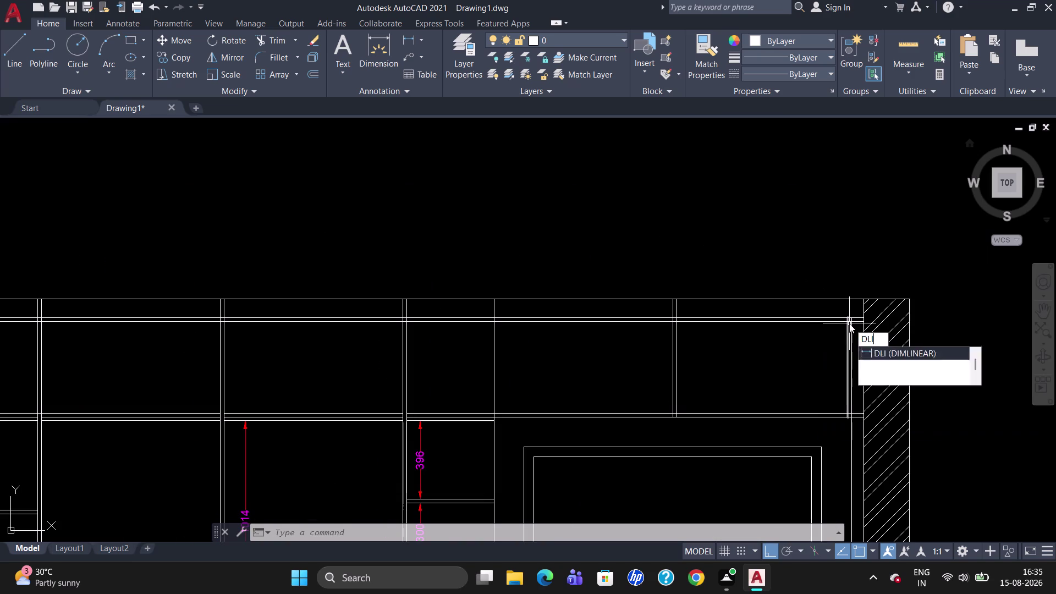
key(Return)
click(864, 297)
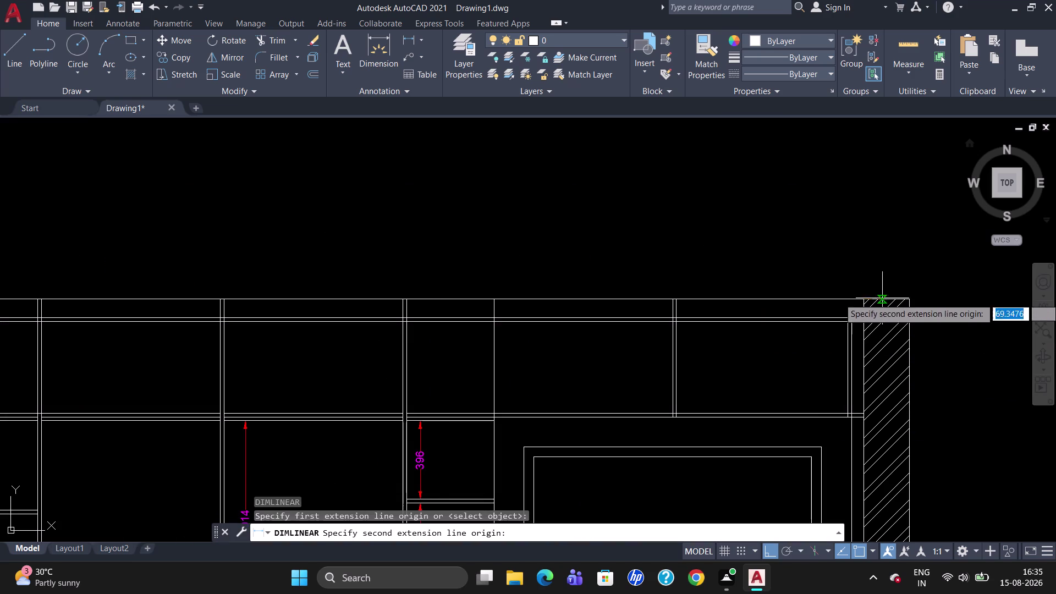
click(907, 299)
click(905, 288)
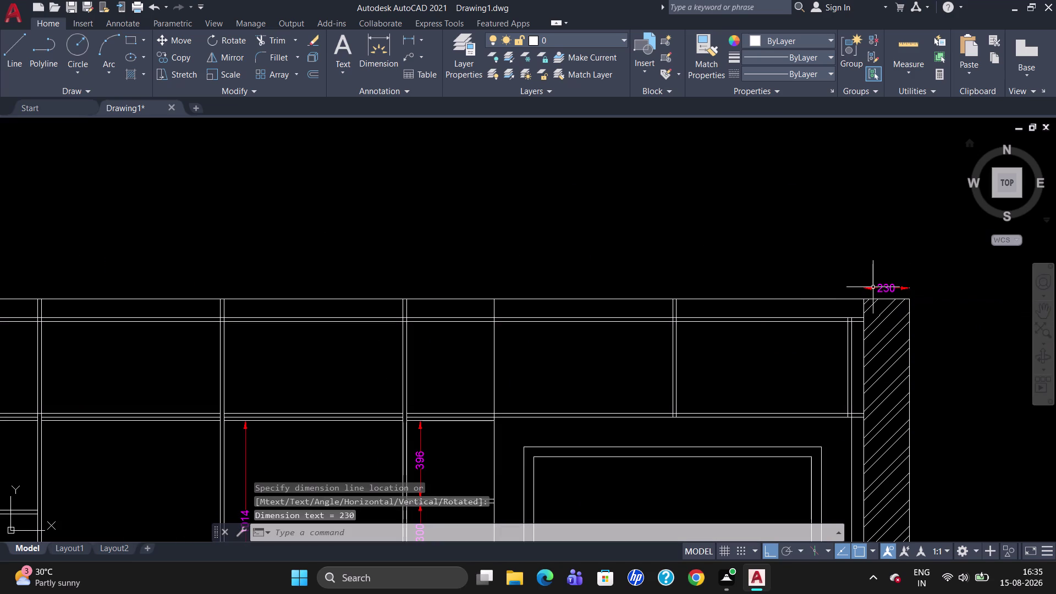
key(space)
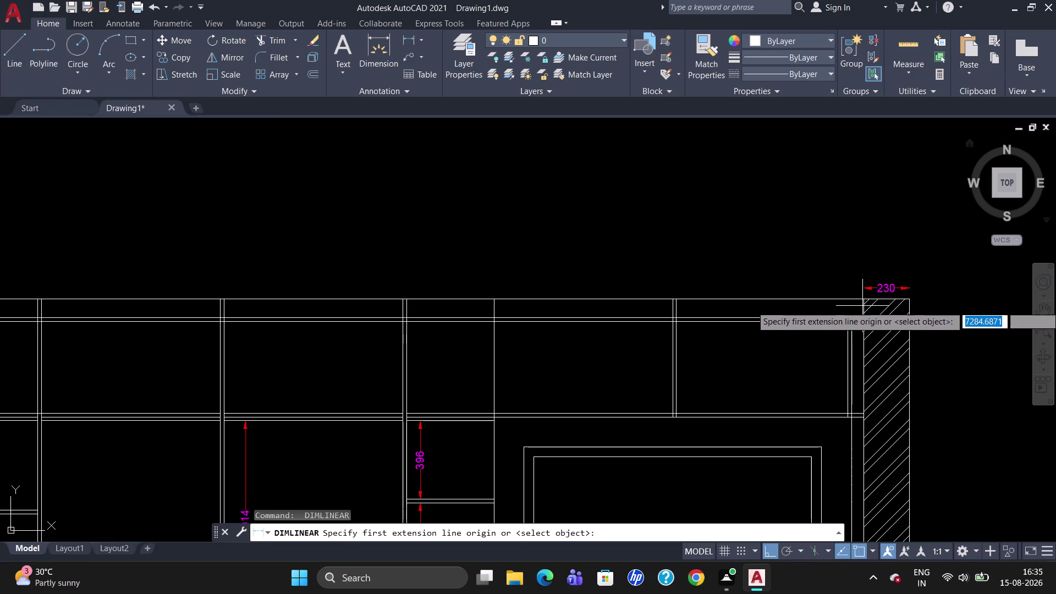
click(863, 300)
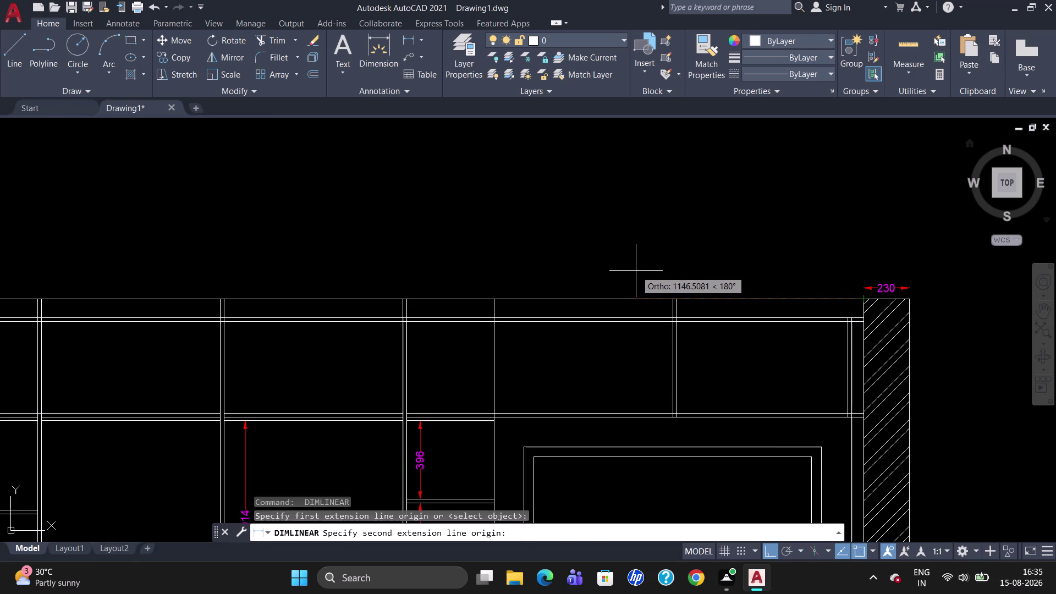
scroll(down, 3)
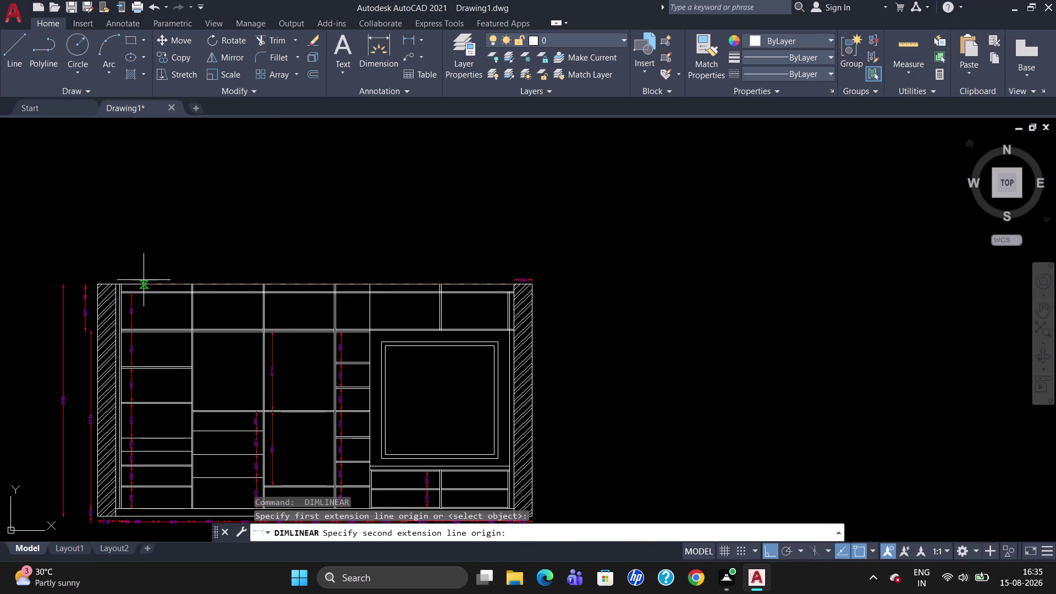
scroll(up, 3)
scroll(up, 3)
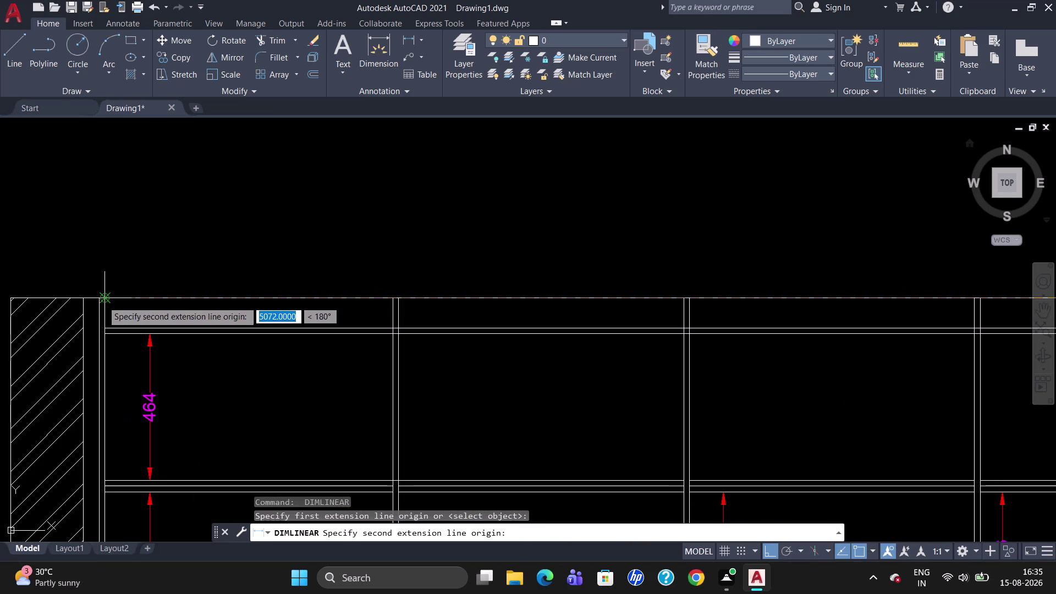
click(99, 295)
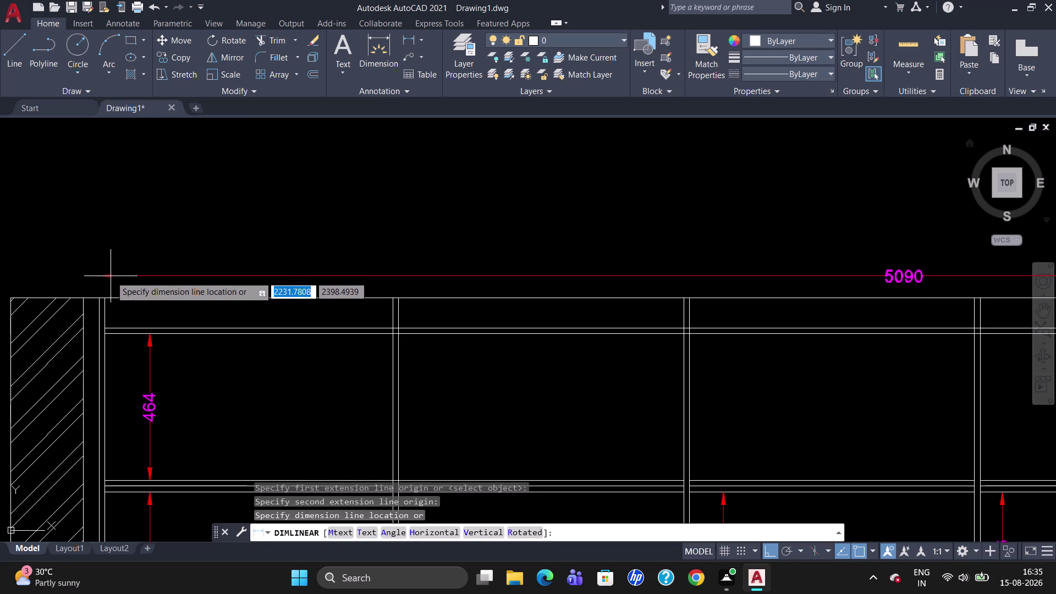
key(Escape)
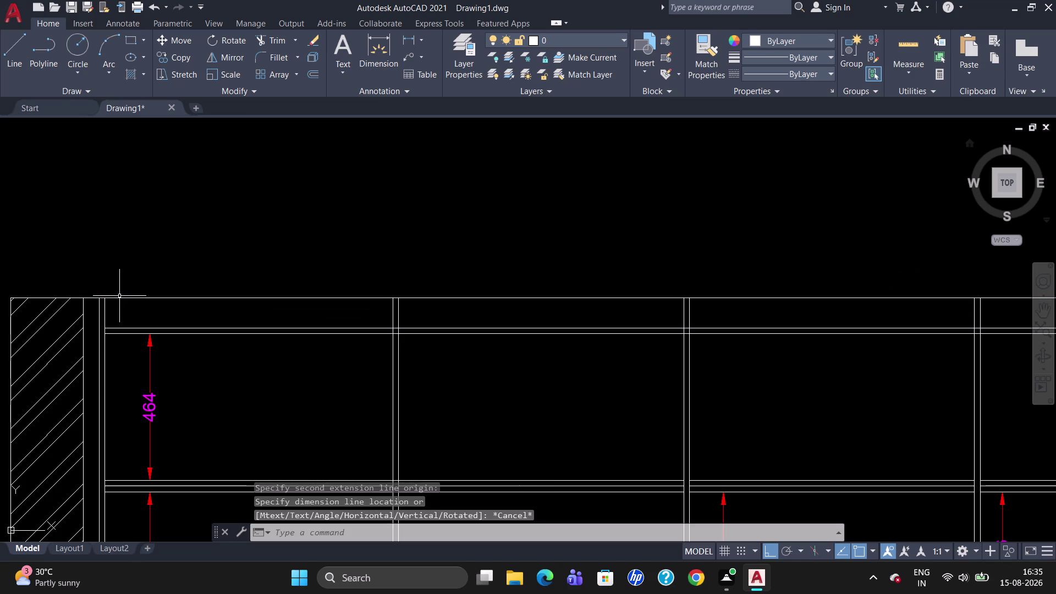
Place a 230 dimension across the left wall's top corners.
text(DL)
text(I)
key(Return)
scroll(down, 3)
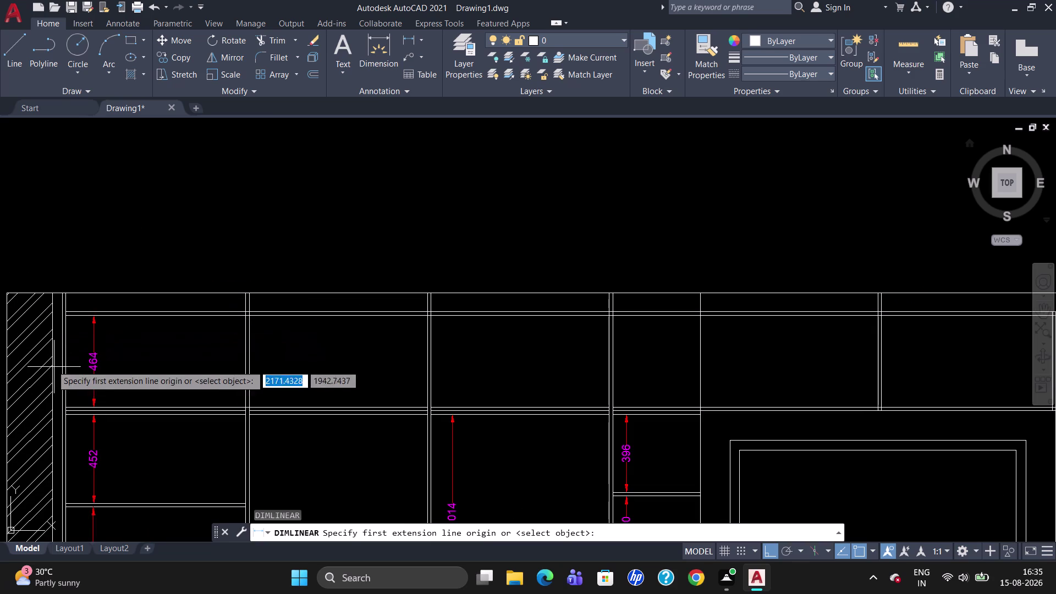
scroll(down, 3)
scroll(up, 3)
scroll(down, 3)
scroll(up, 3)
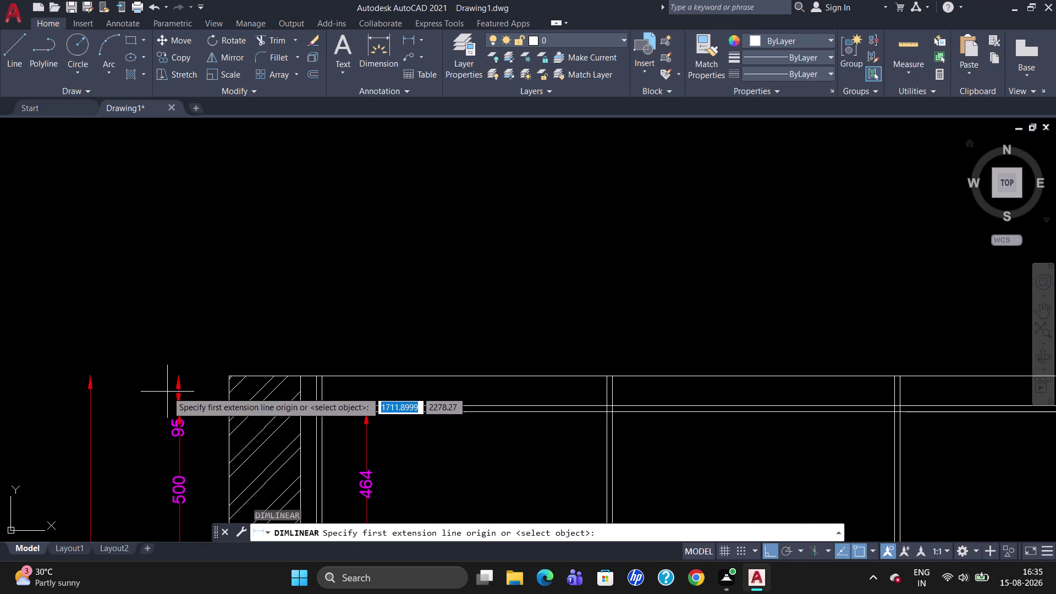
click(223, 373)
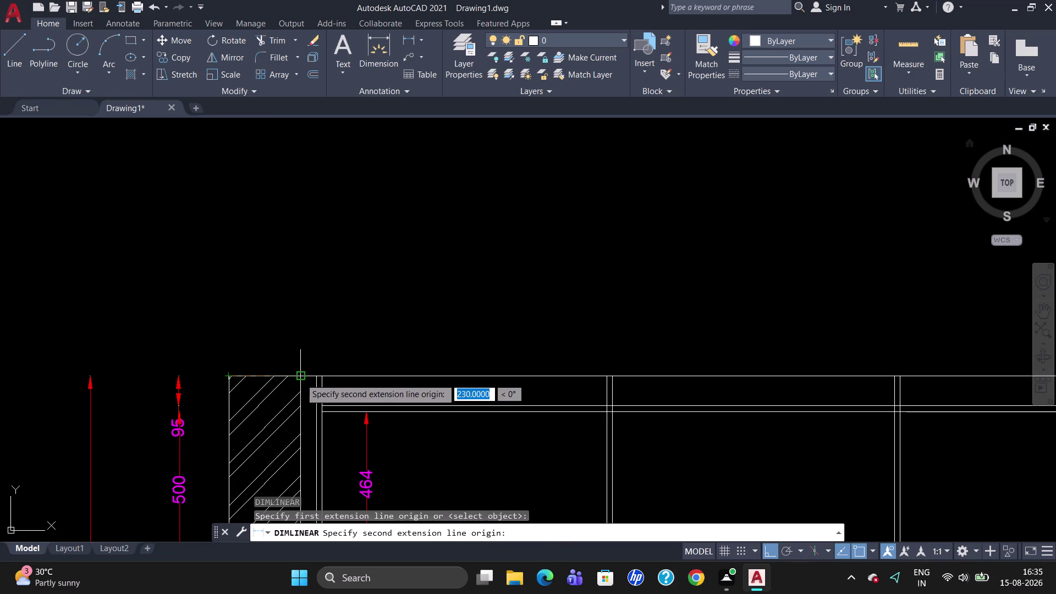
click(301, 378)
click(294, 362)
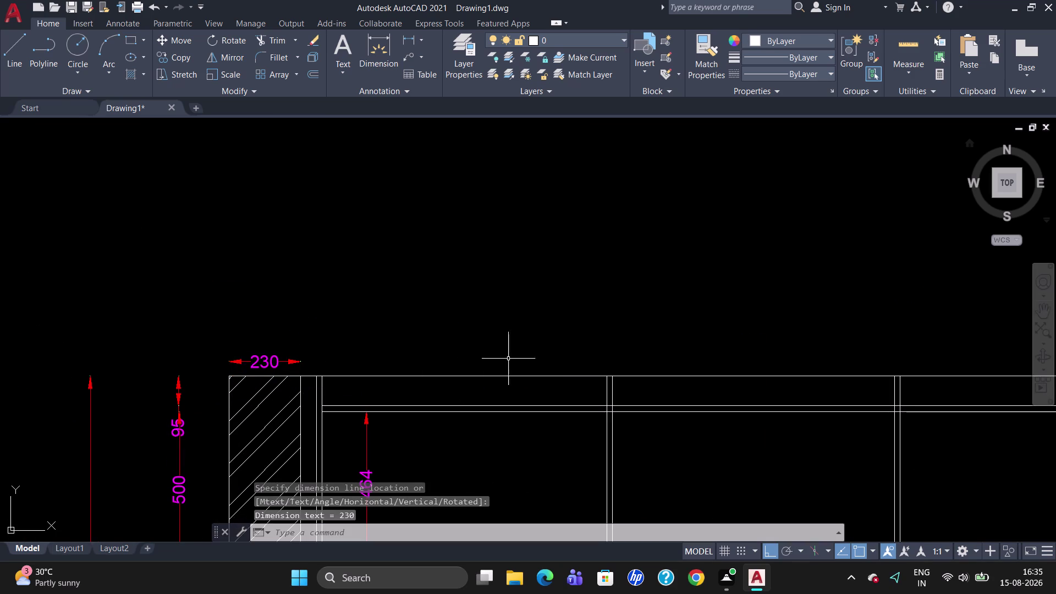
scroll(down, 3)
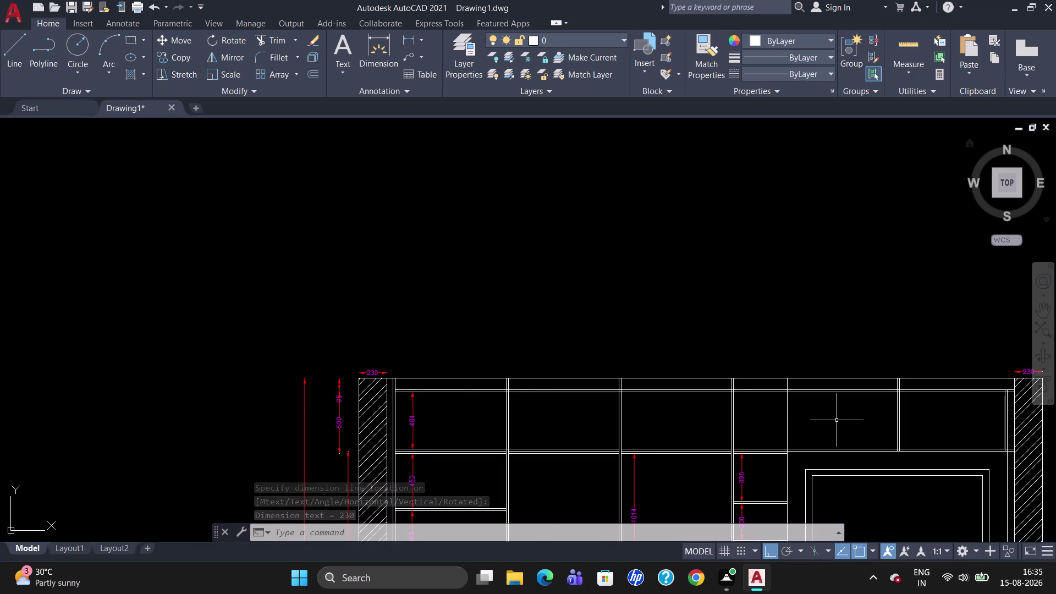
scroll(up, 3)
Add the 50 dimension above the narrow panel, cancelling a mistaken dimension.
text(D)
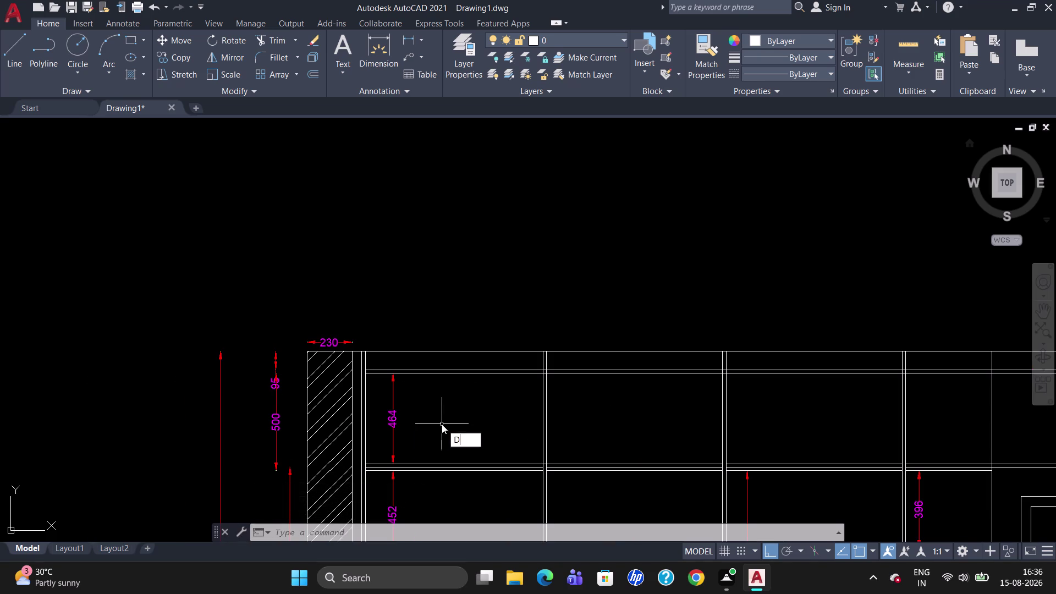
text(LI)
key(Return)
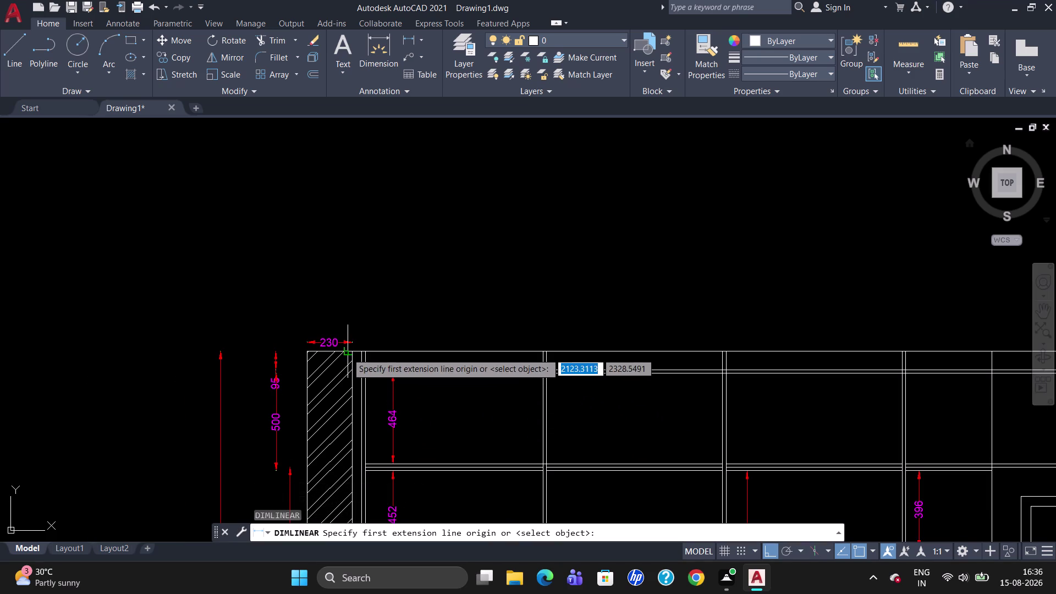
click(353, 355)
click(362, 356)
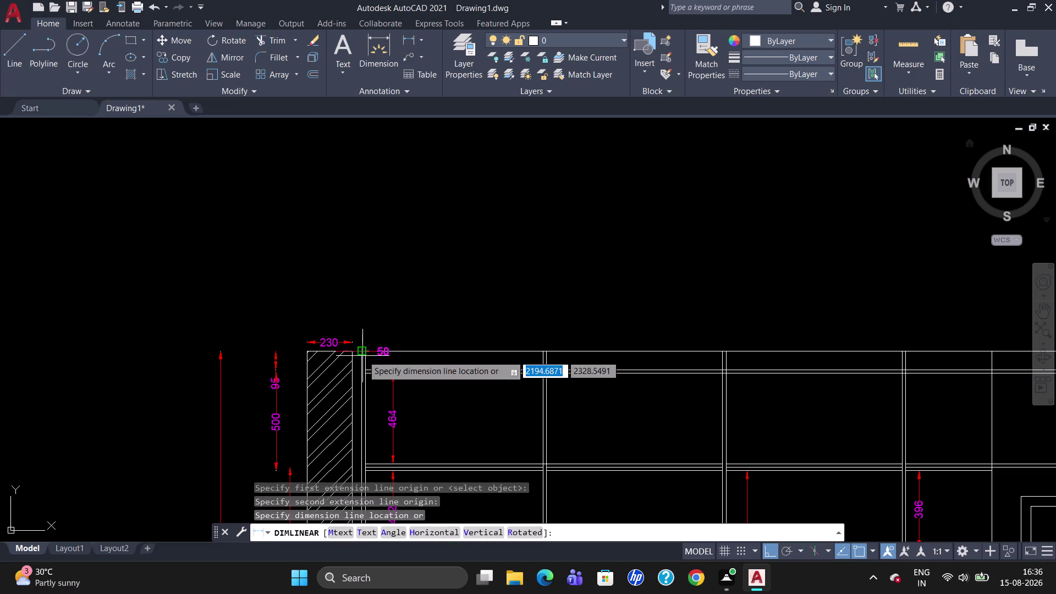
click(360, 338)
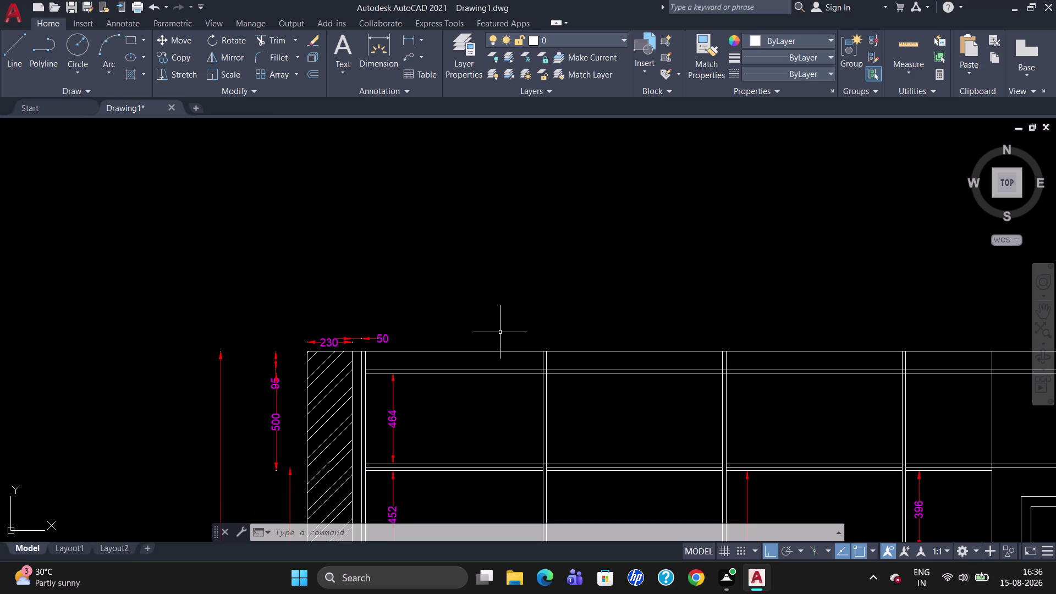
text(DLI)
key(Return)
click(347, 350)
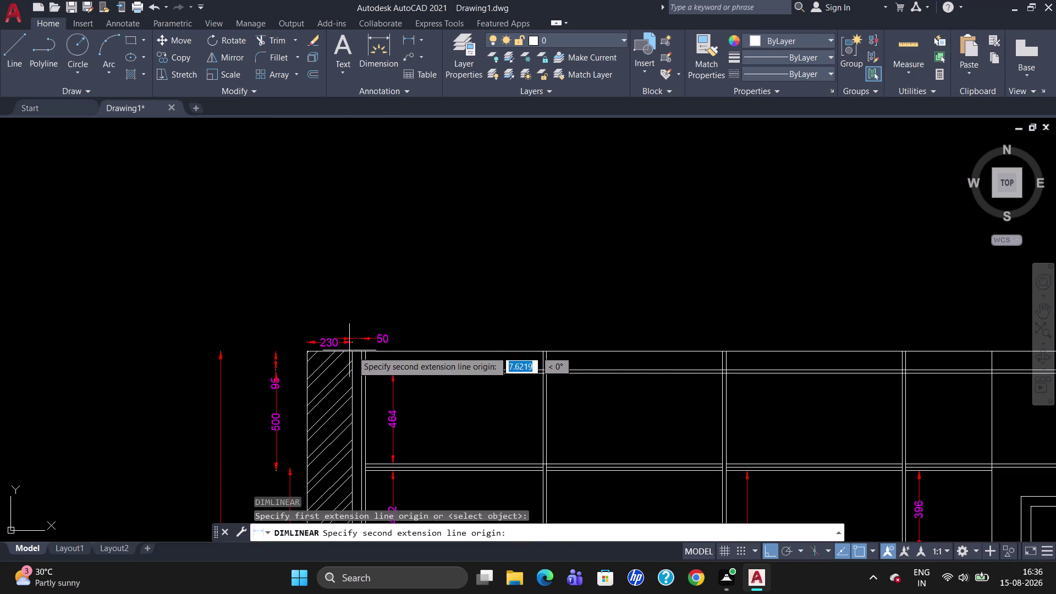
key(Escape)
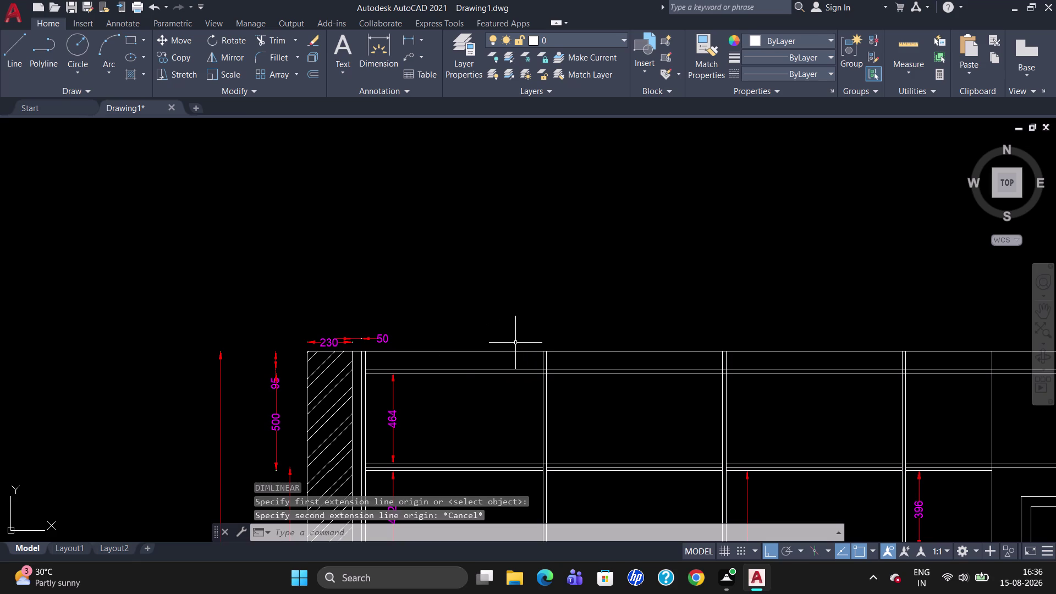
text(DLI)
key(Return)
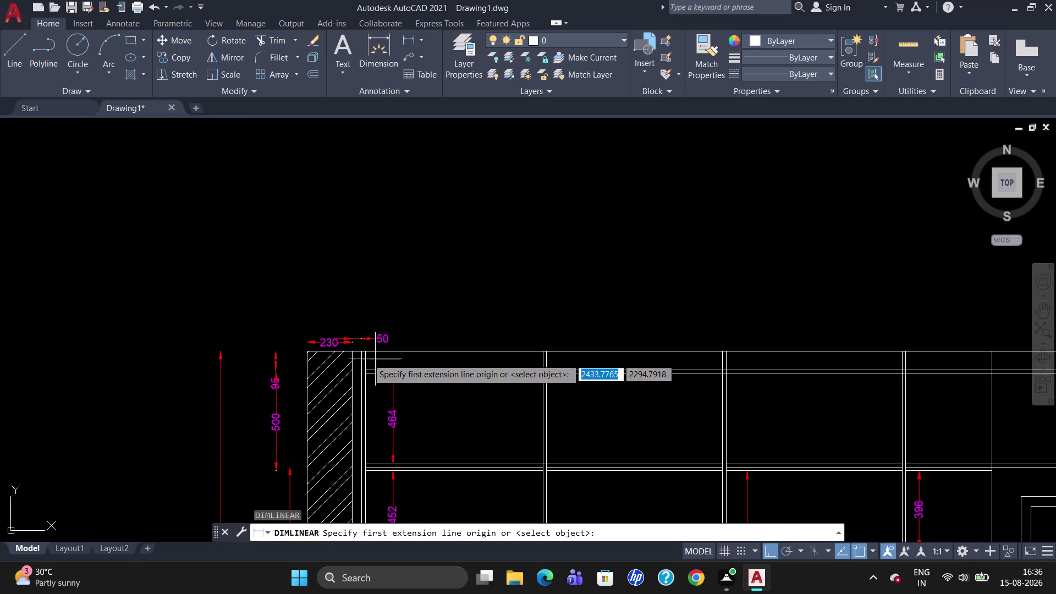
click(353, 351)
scroll(up, 3)
scroll(down, 3)
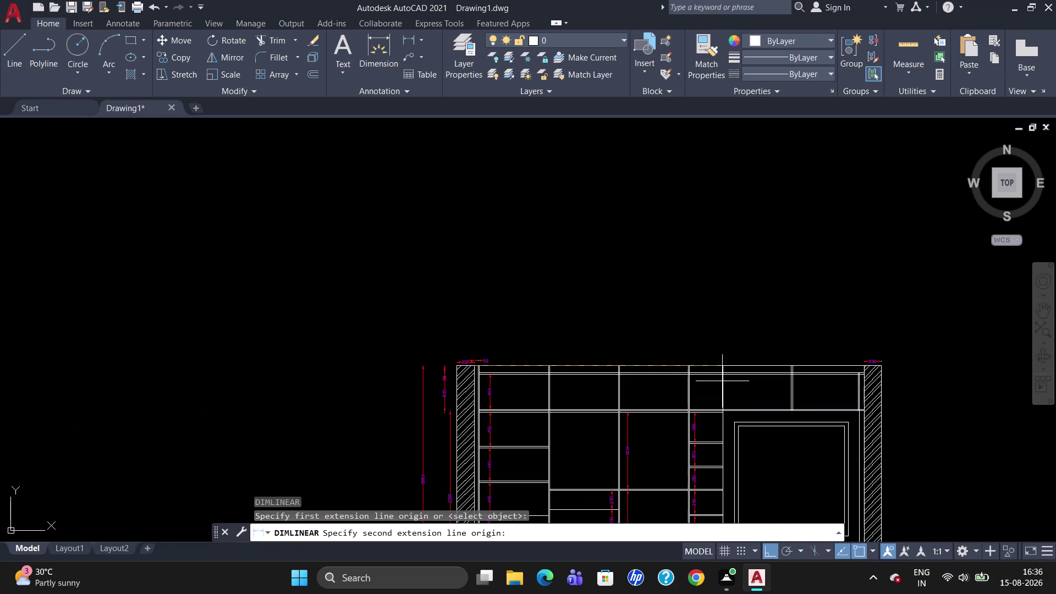
scroll(up, 3)
click(865, 363)
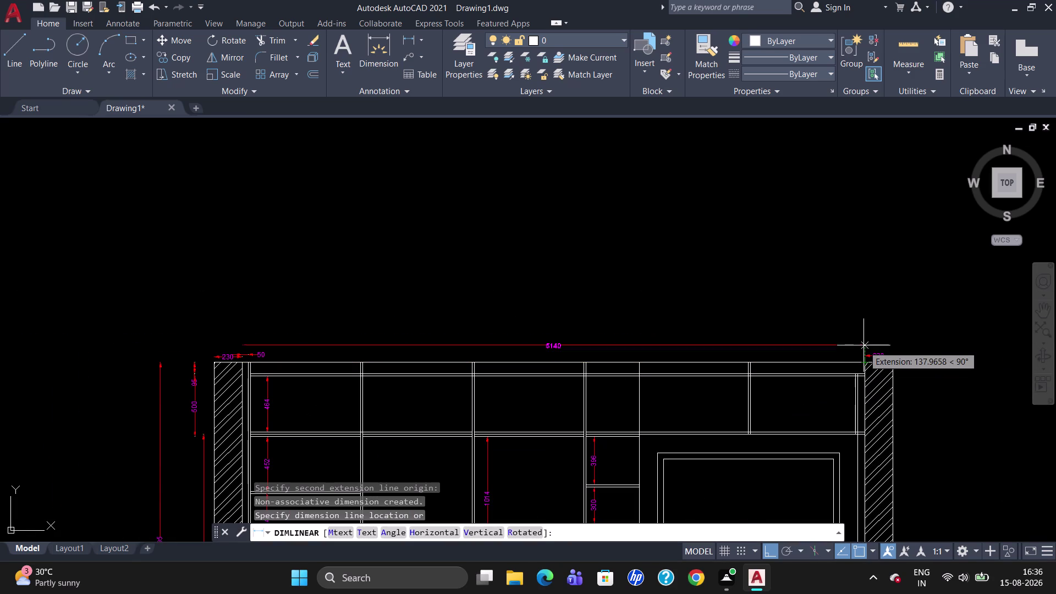
click(863, 343)
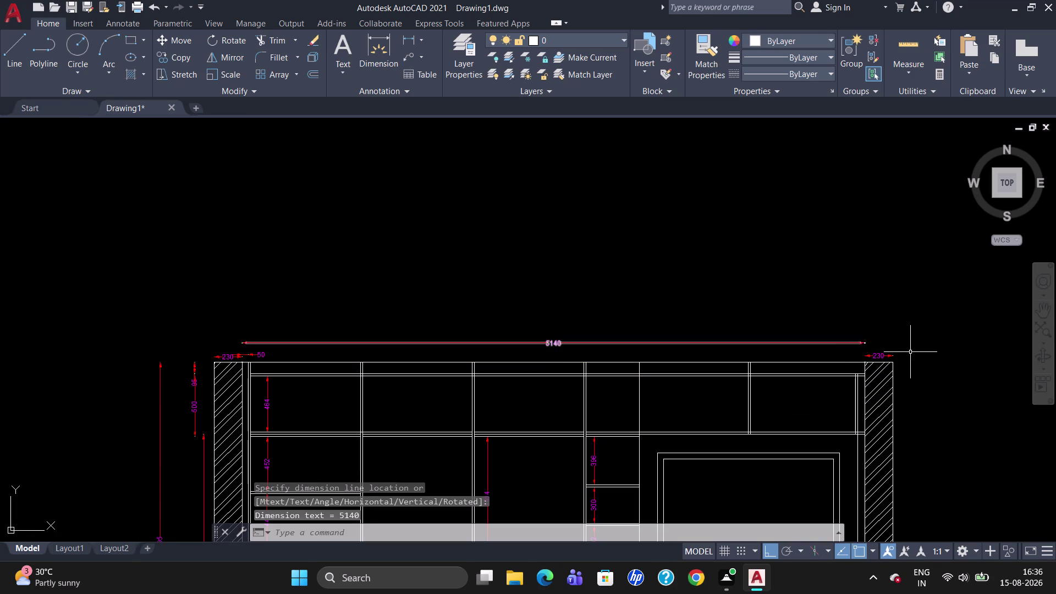
key(Escape)
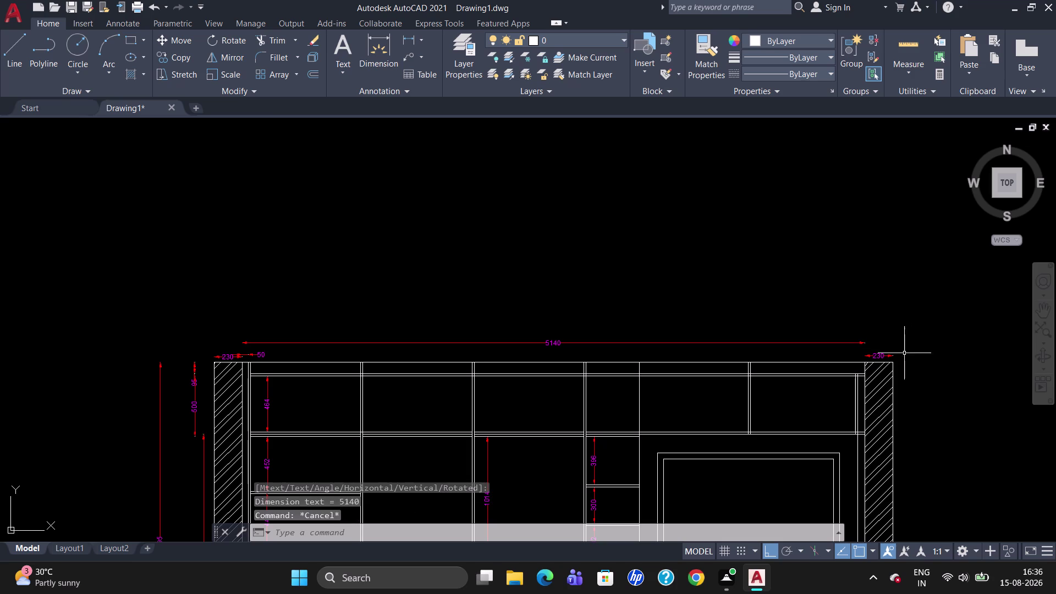
scroll(down, 3)
scroll(up, 3)
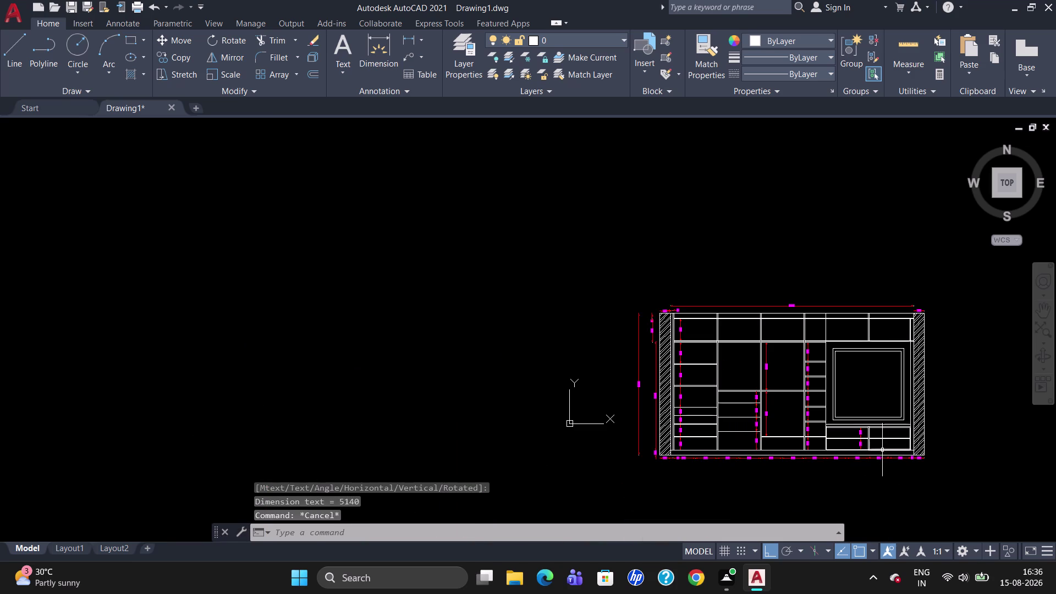
scroll(up, 3)
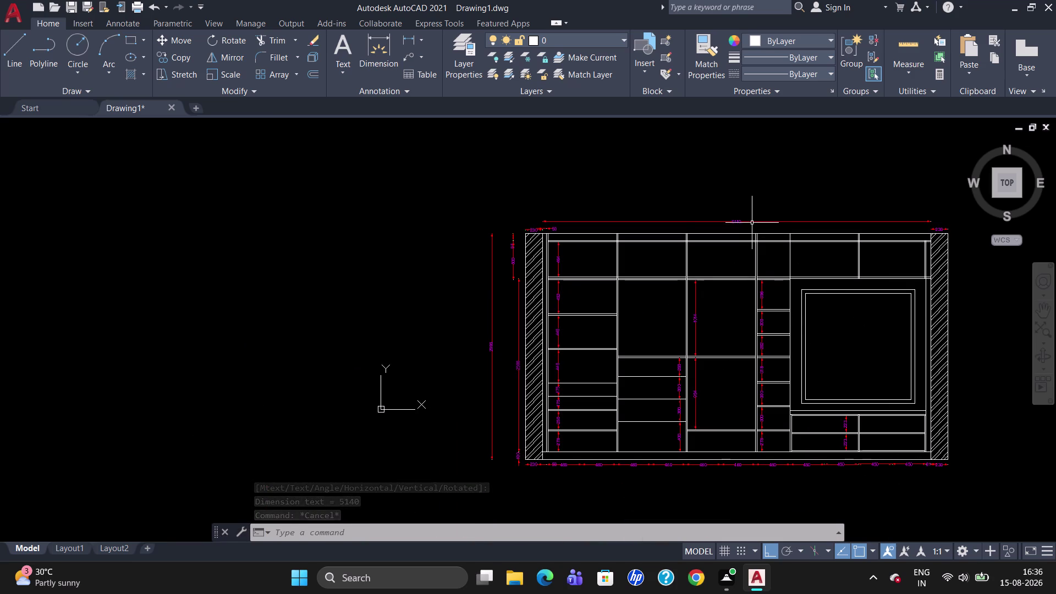
click(752, 222)
key(Delete)
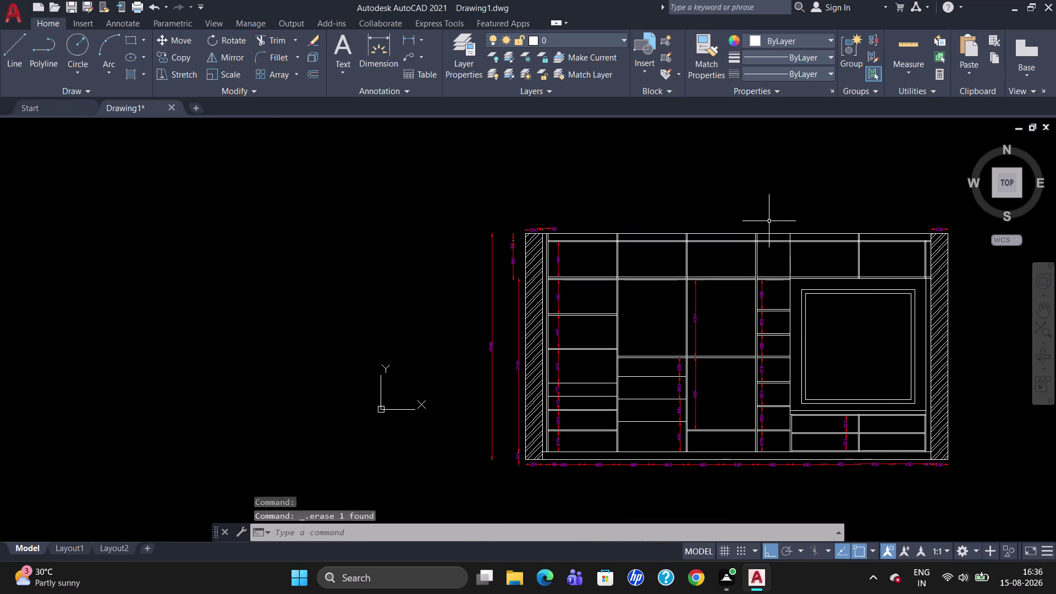
scroll(up, 3)
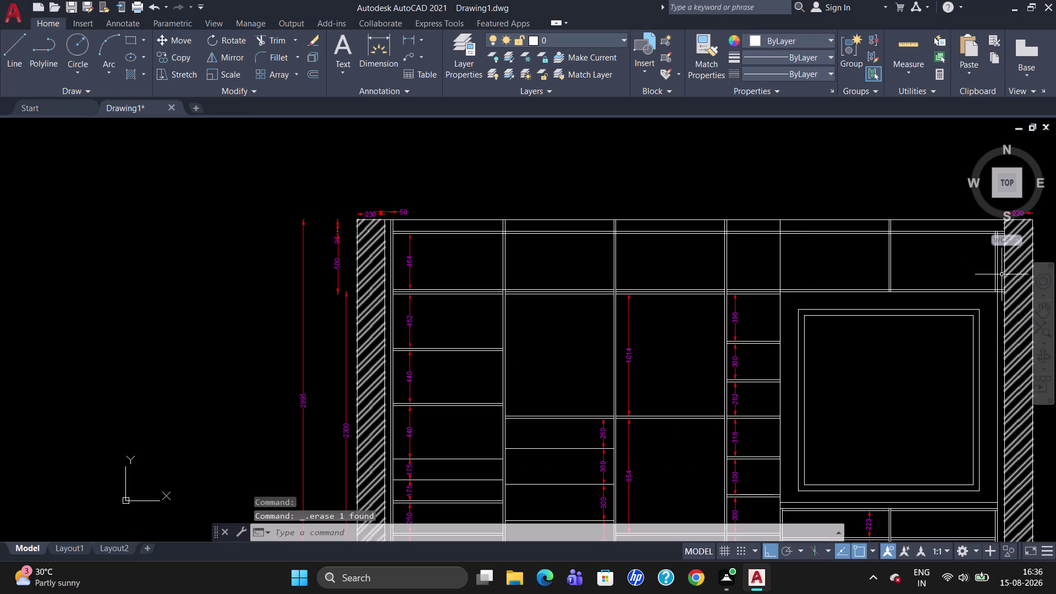
Place the 5140 overall width dimension across the top edge and erase a leftover object.
scroll(down, 3)
scroll(up, 3)
scroll(down, 3)
scroll(up, 3)
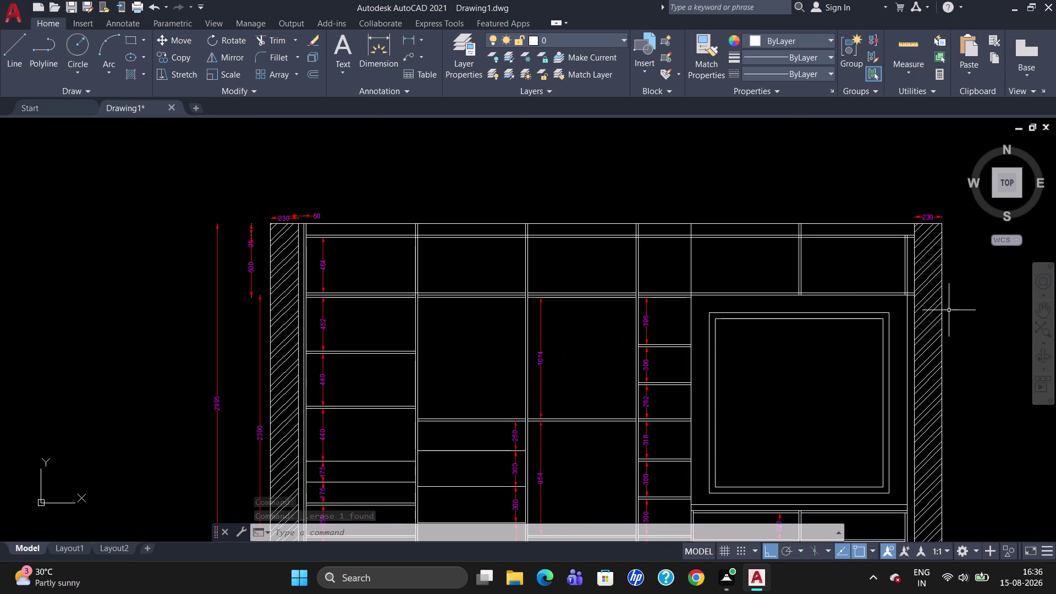
text(DLI)
key(Return)
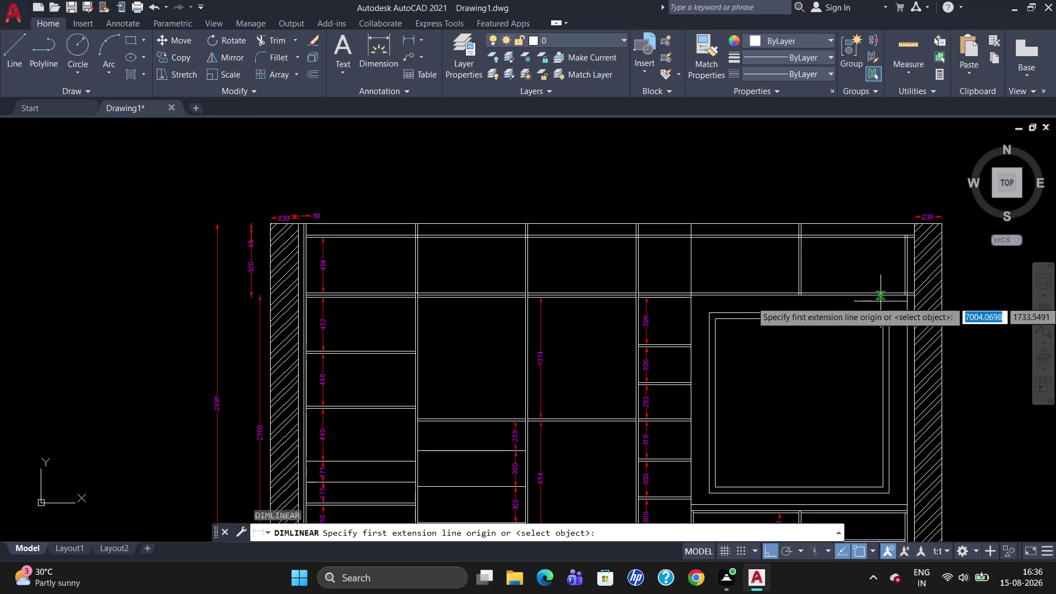
click(300, 228)
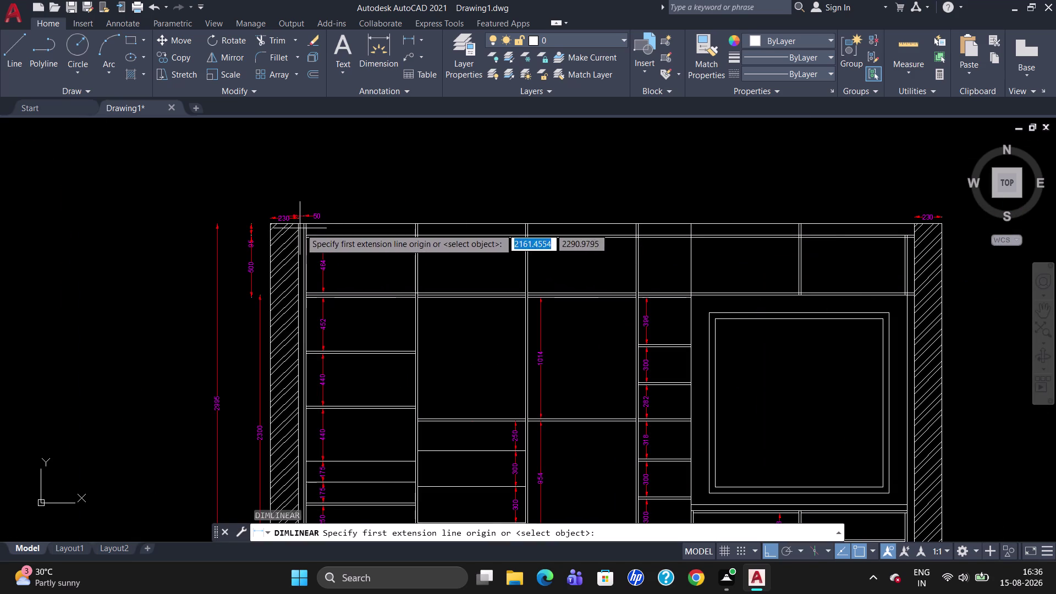
click(909, 227)
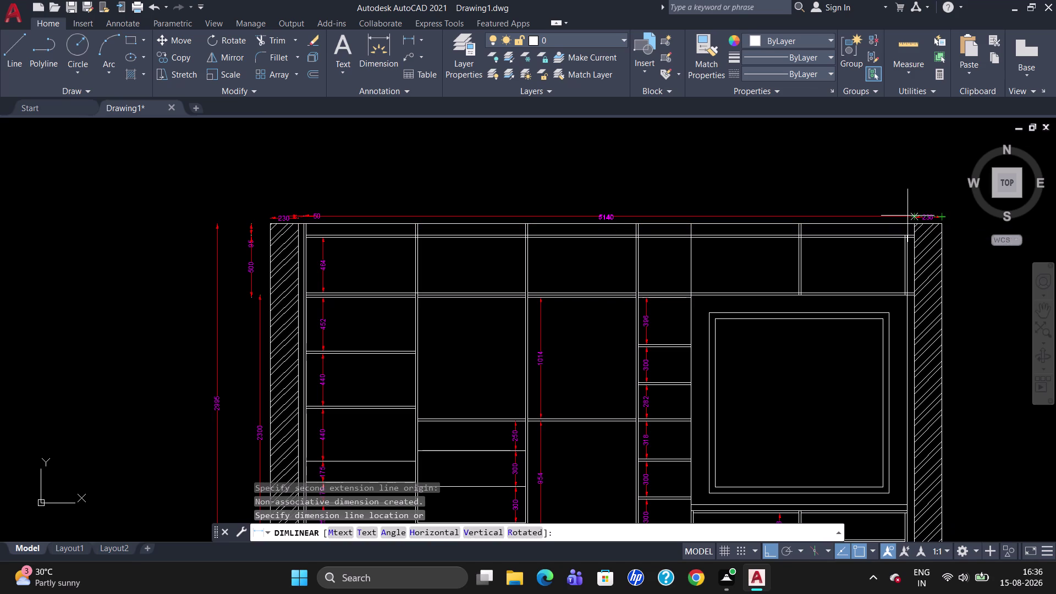
click(907, 218)
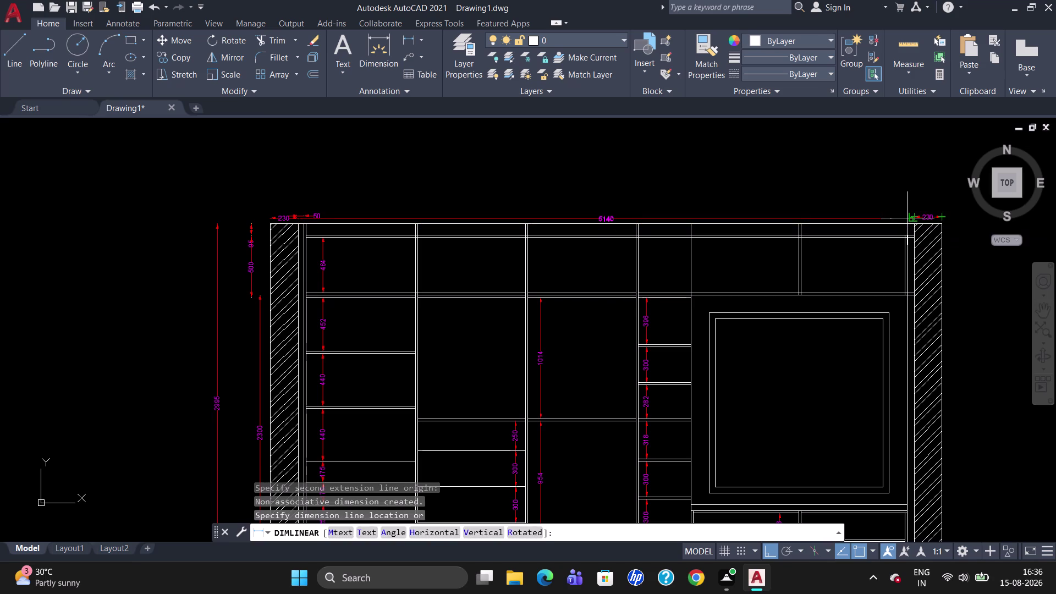
key(Escape)
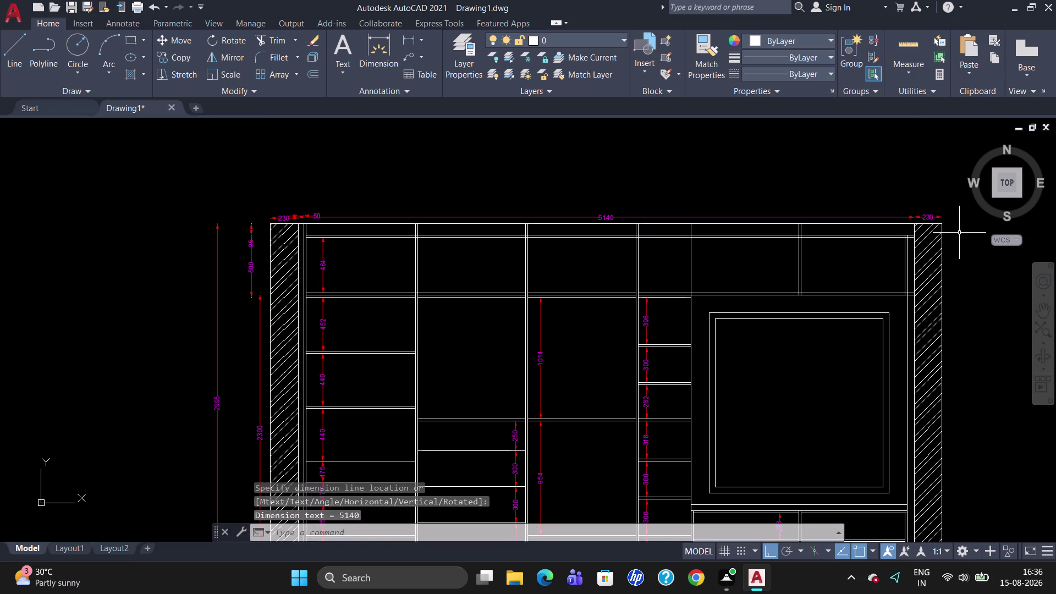
click(311, 214)
key(Delete)
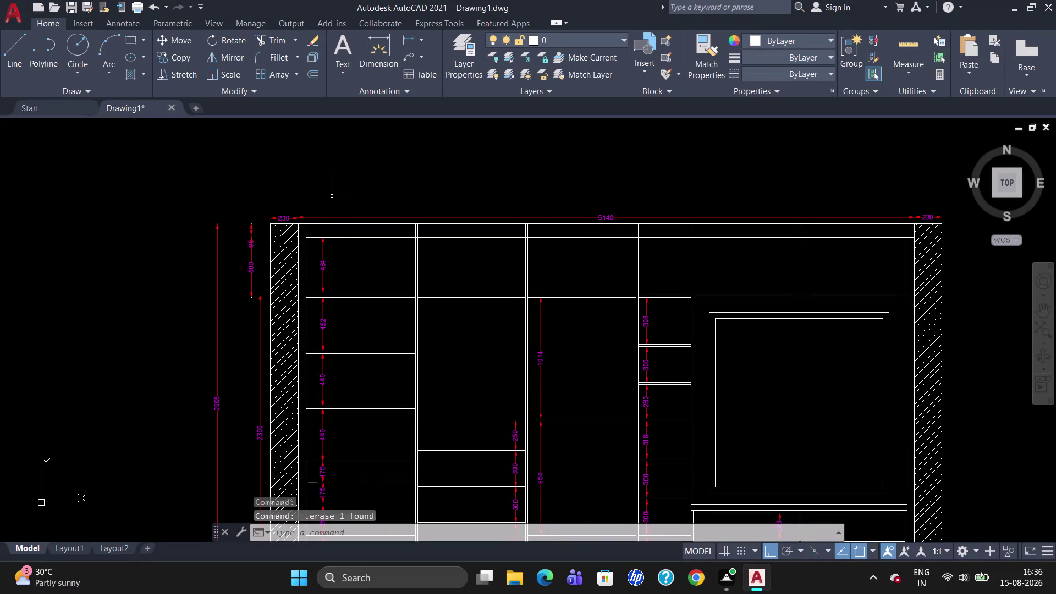
Erase a selected object and place the 230 wall-thickness dimension at the left end.
click(281, 219)
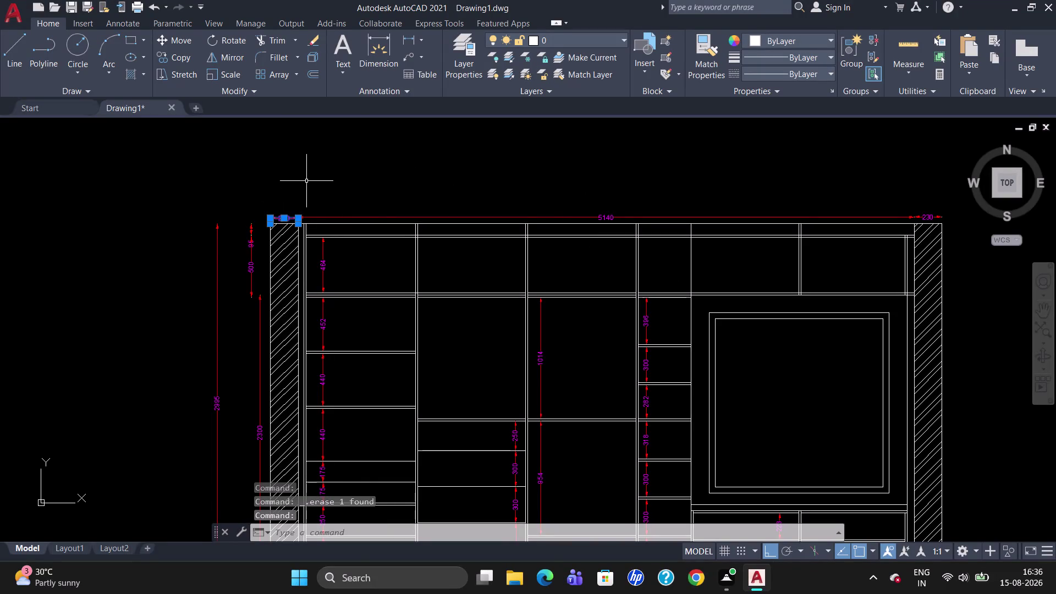
key(Delete)
text(DLI)
key(Return)
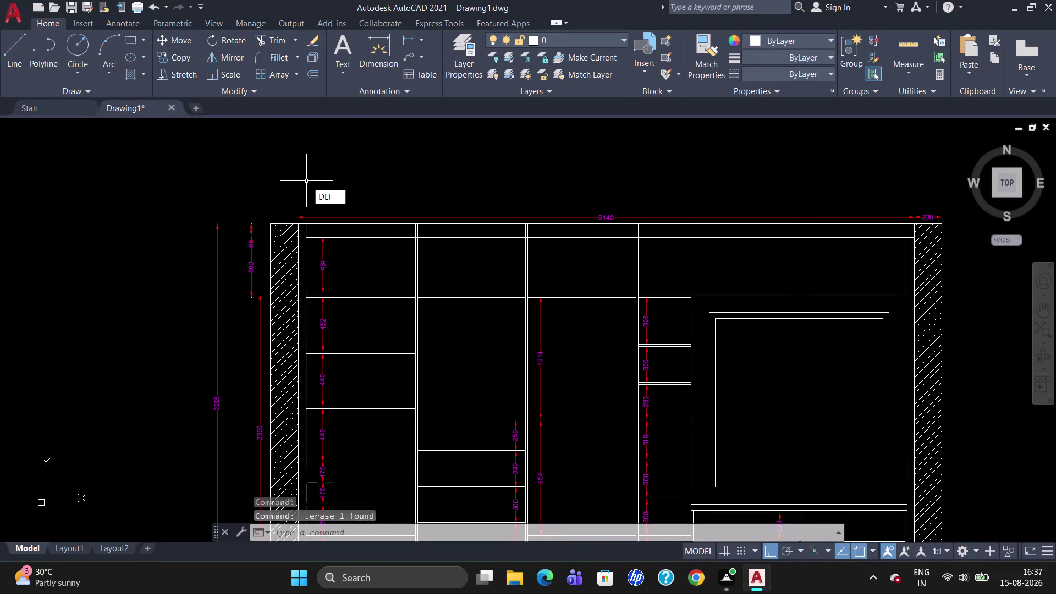
click(265, 225)
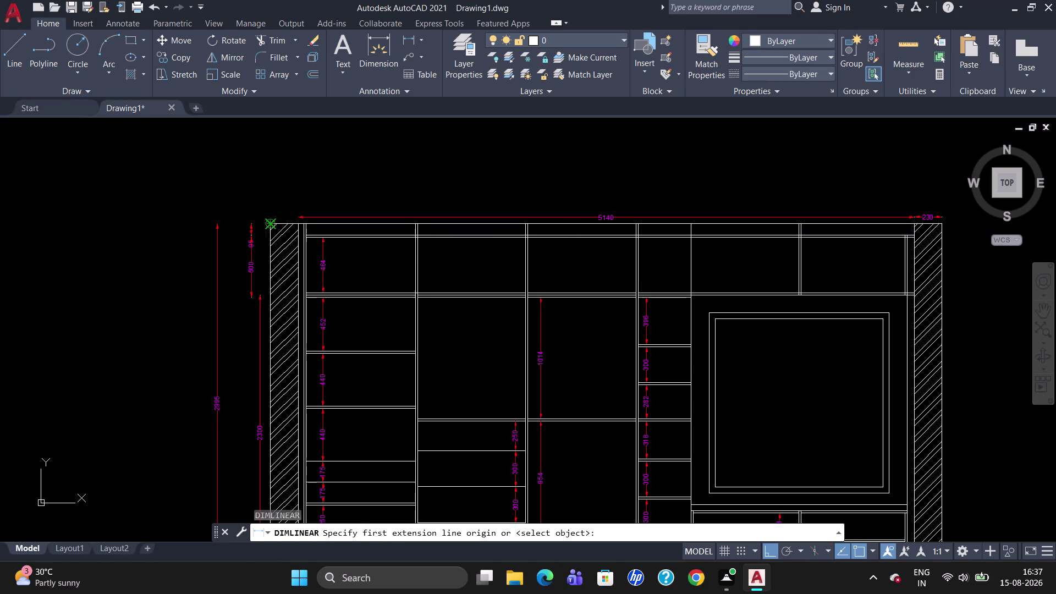
click(294, 228)
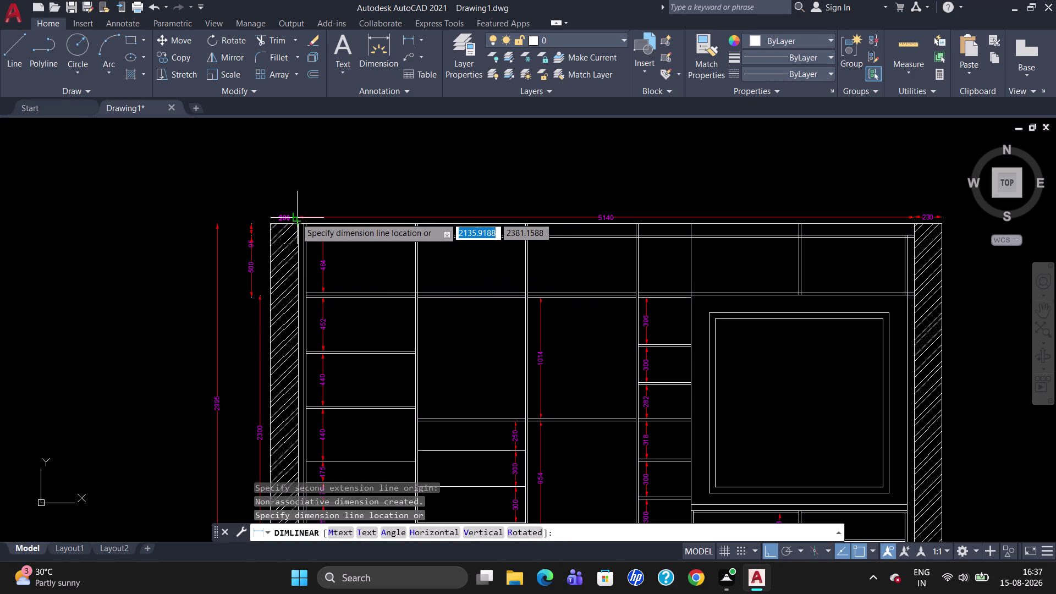
click(296, 217)
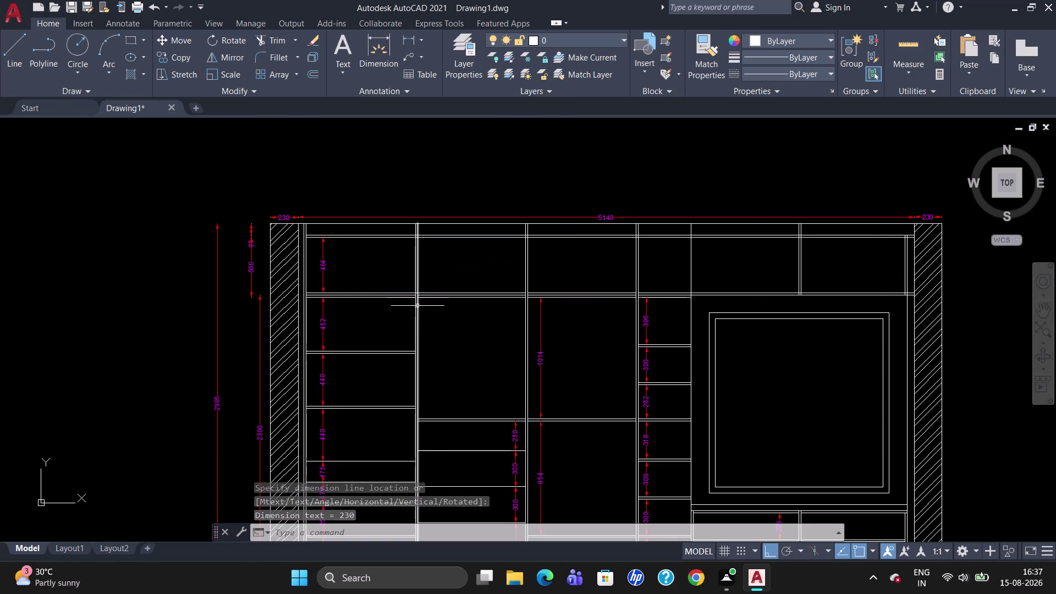
text(DLI)
key(Return)
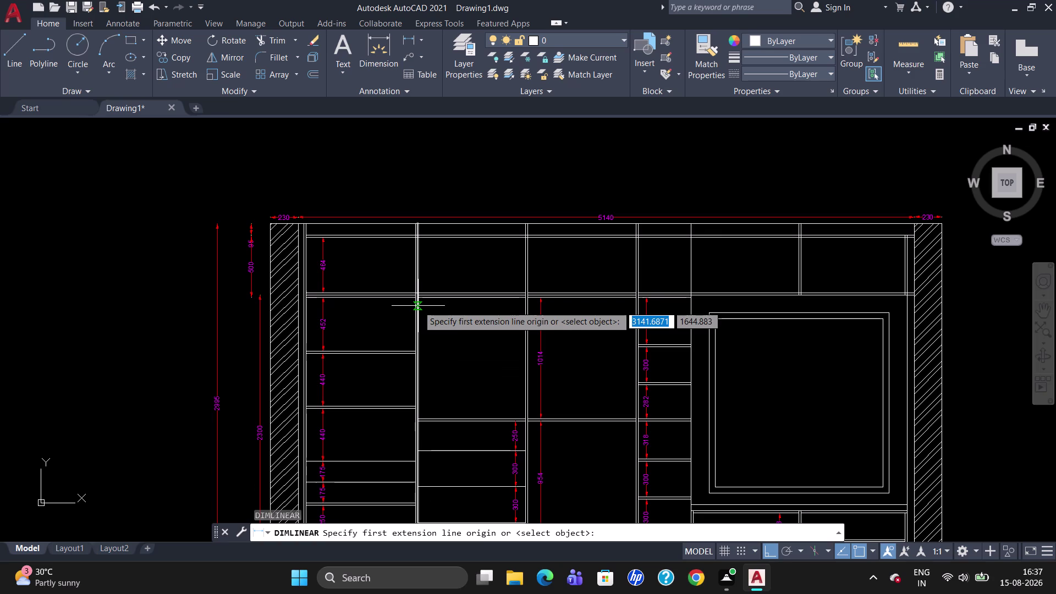
click(295, 224)
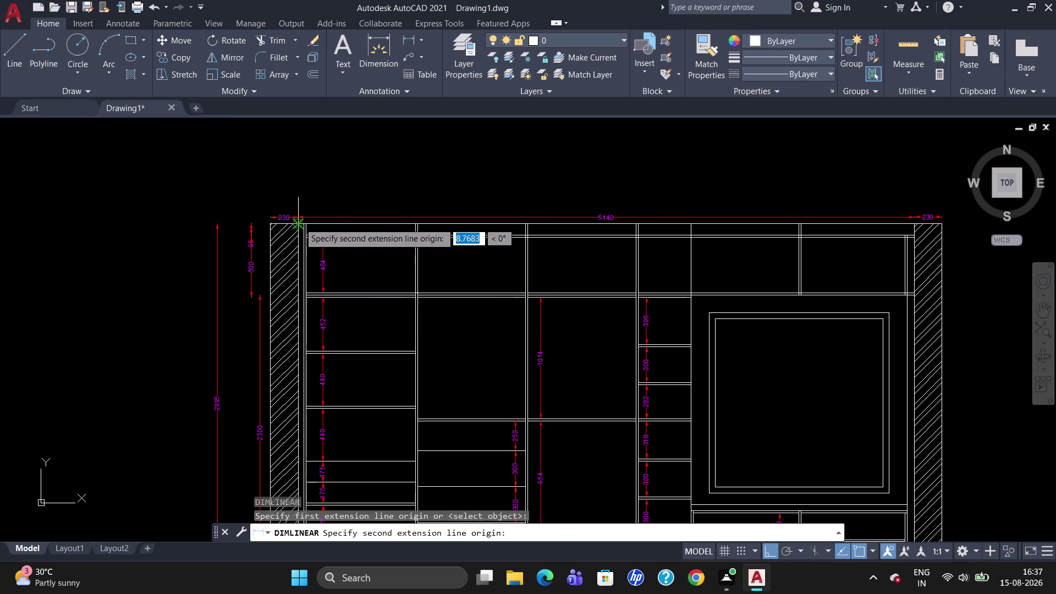
click(299, 222)
key(Escape)
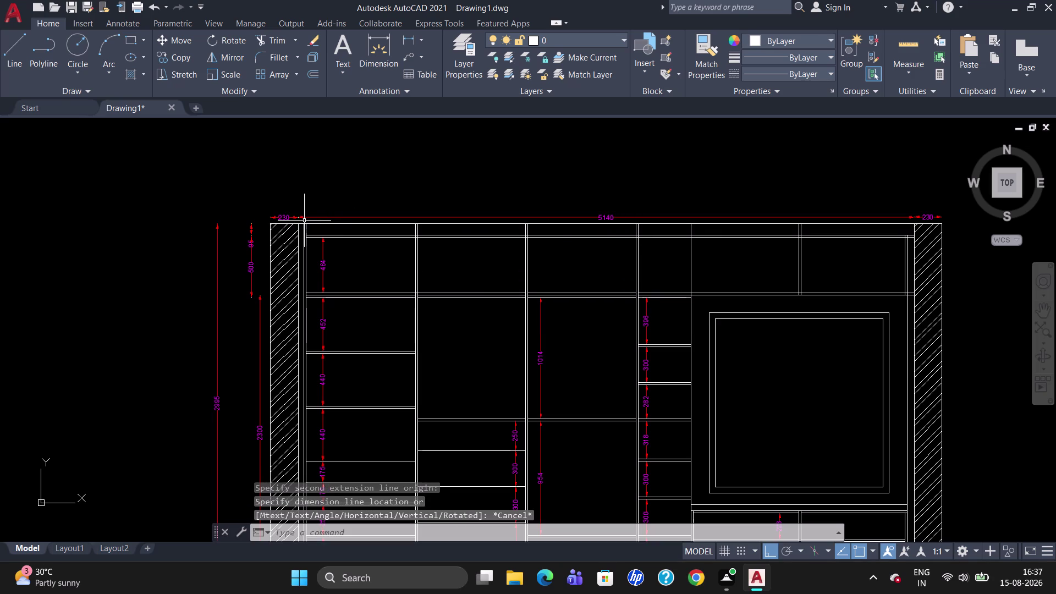
Add the 50 gap dimension beside the 230 one, then zoom back out.
text(DLI)
key(Return)
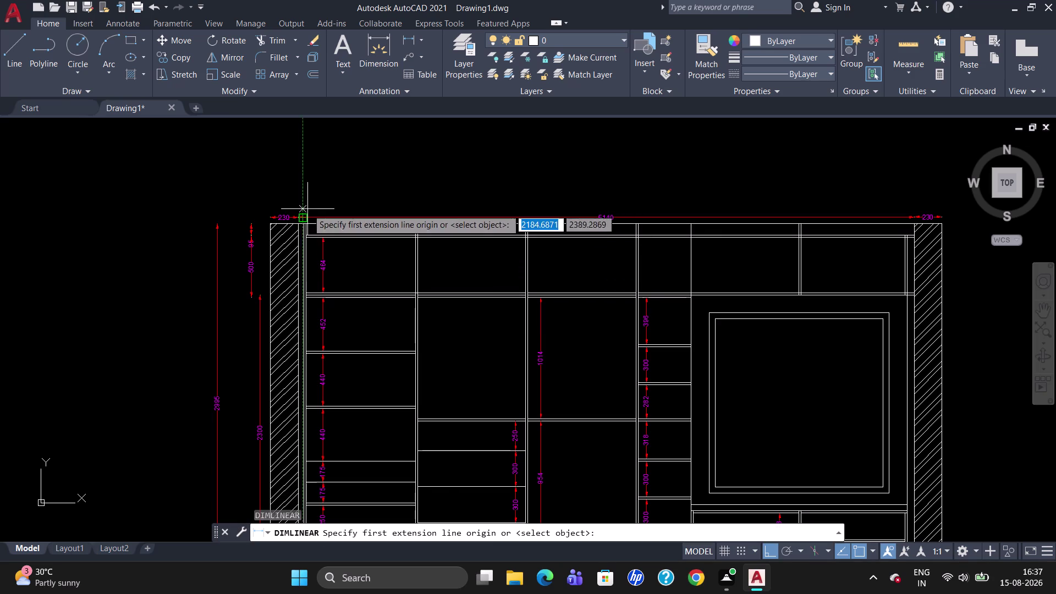
scroll(up, 3)
click(279, 247)
click(293, 247)
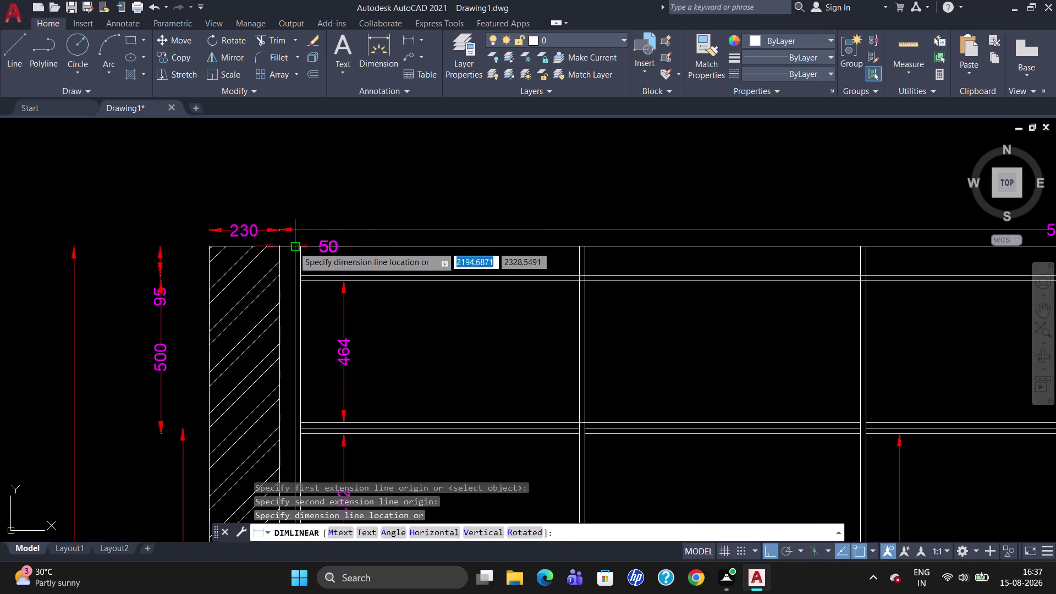
click(300, 214)
key(Escape)
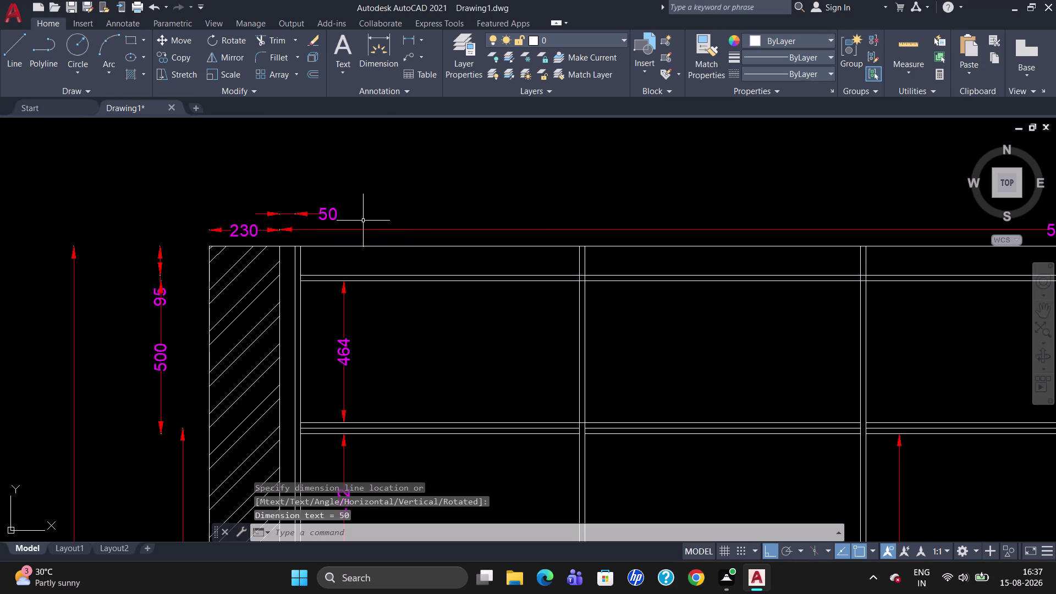
scroll(down, 3)
scroll(down, 3)
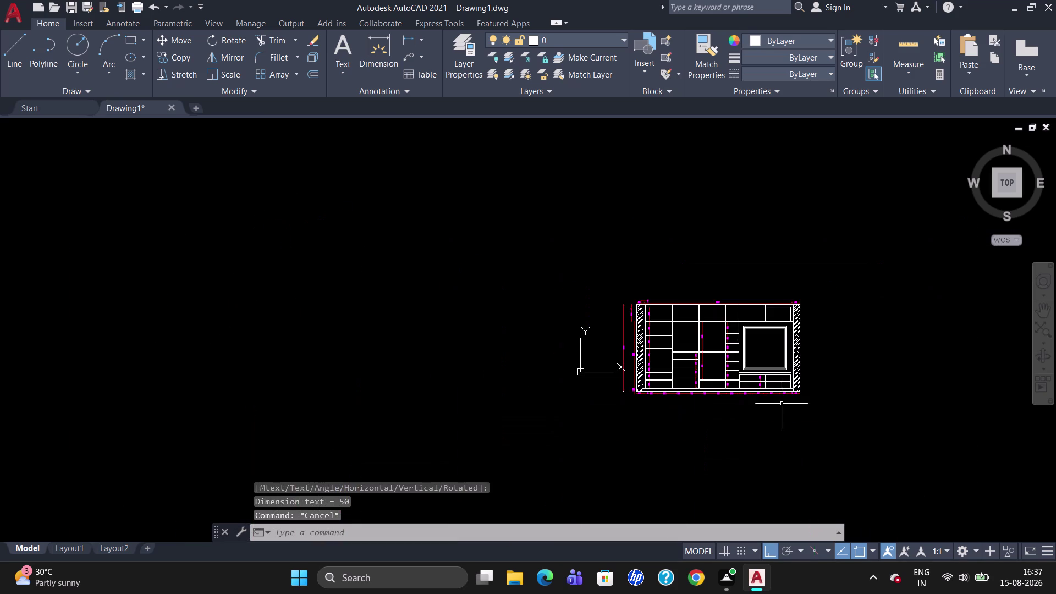
scroll(up, 3)
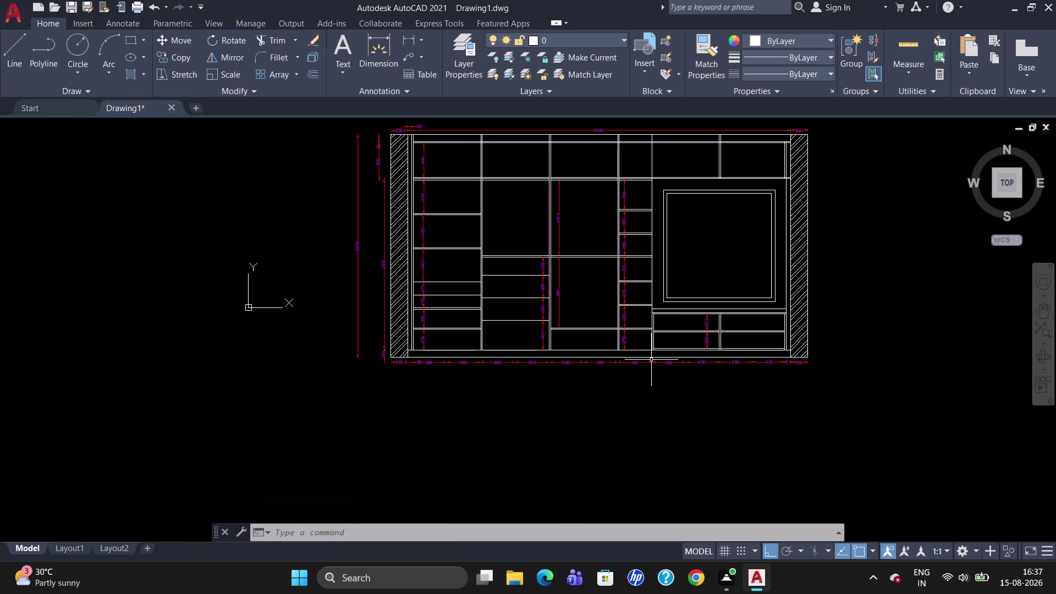
scroll(up, 3)
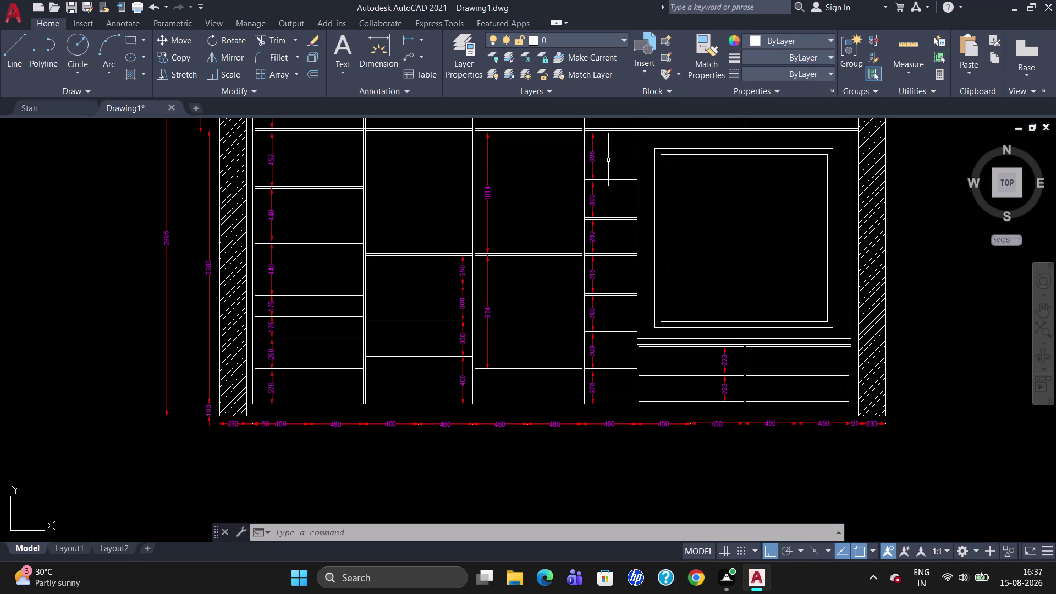
Create multiline text 'O S' at height 40 in magenta in the top shelf compartment.
key(t)
key(Return)
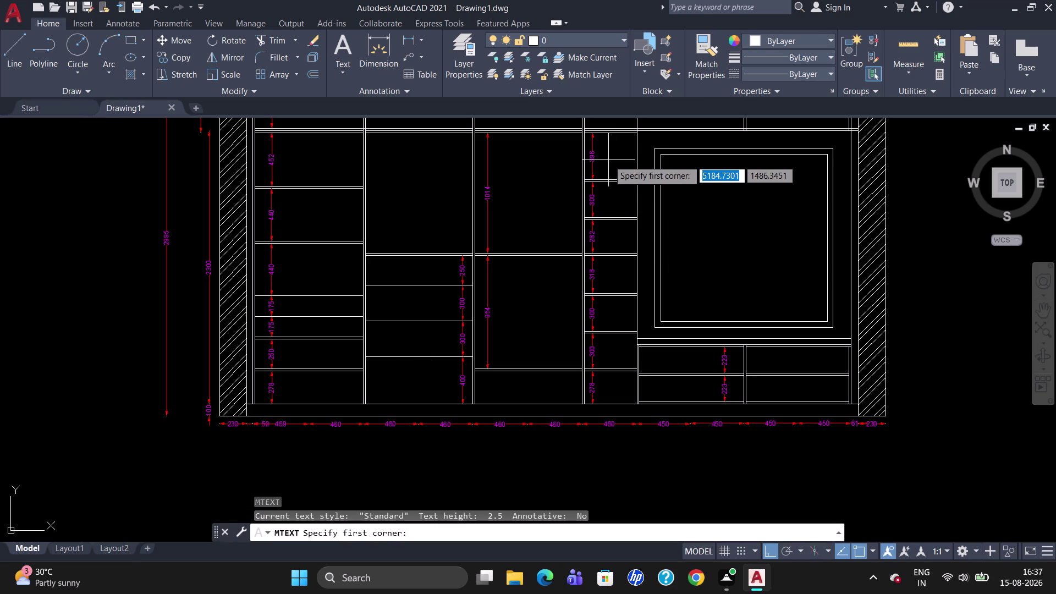
click(603, 148)
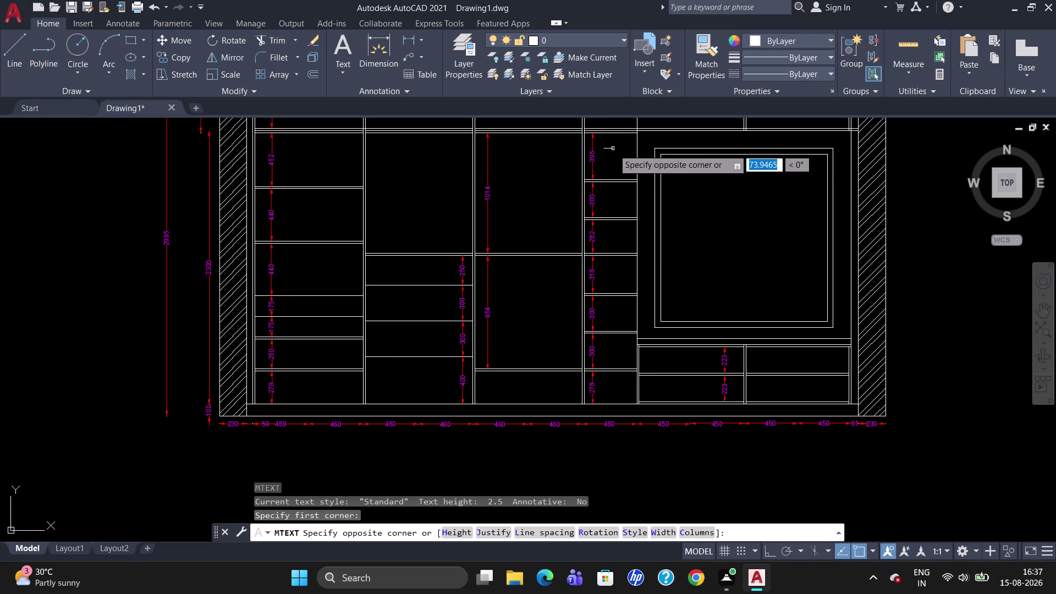
click(624, 163)
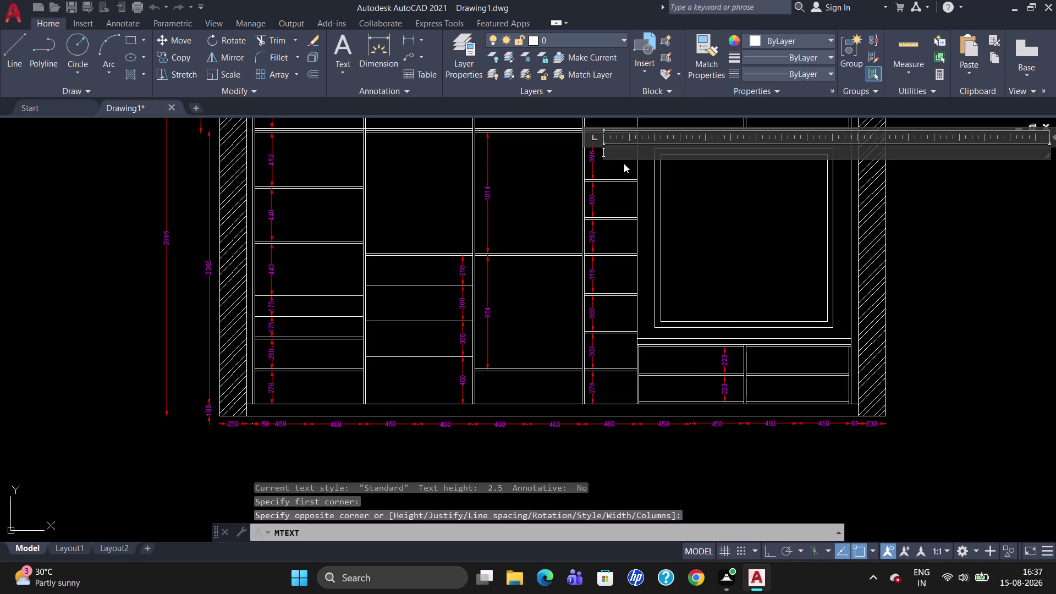
drag(156, 59, 124, 61)
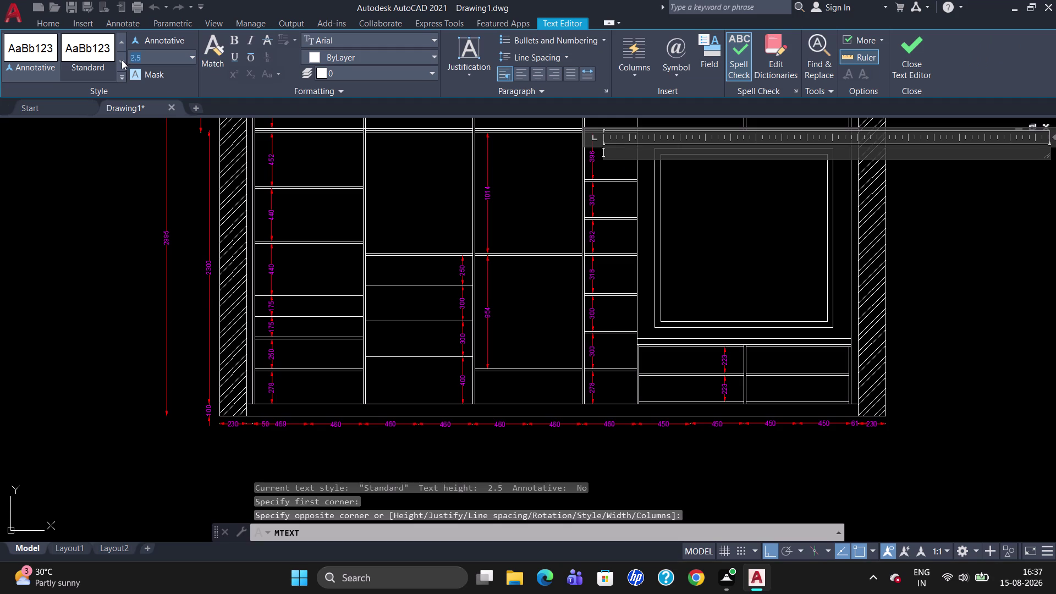
key(BackSpace)
text(40)
key(Return)
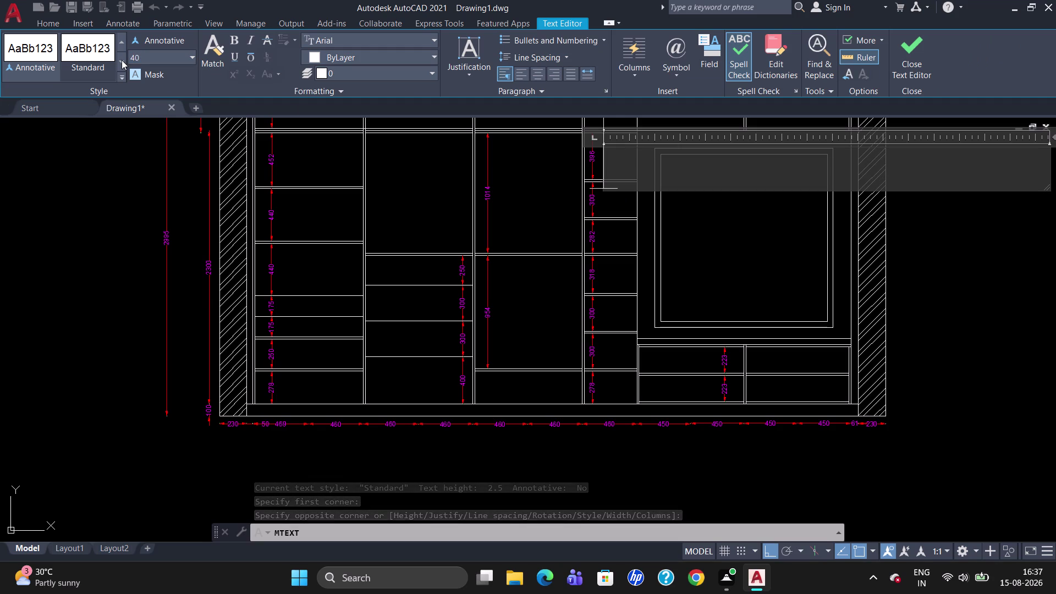
click(319, 55)
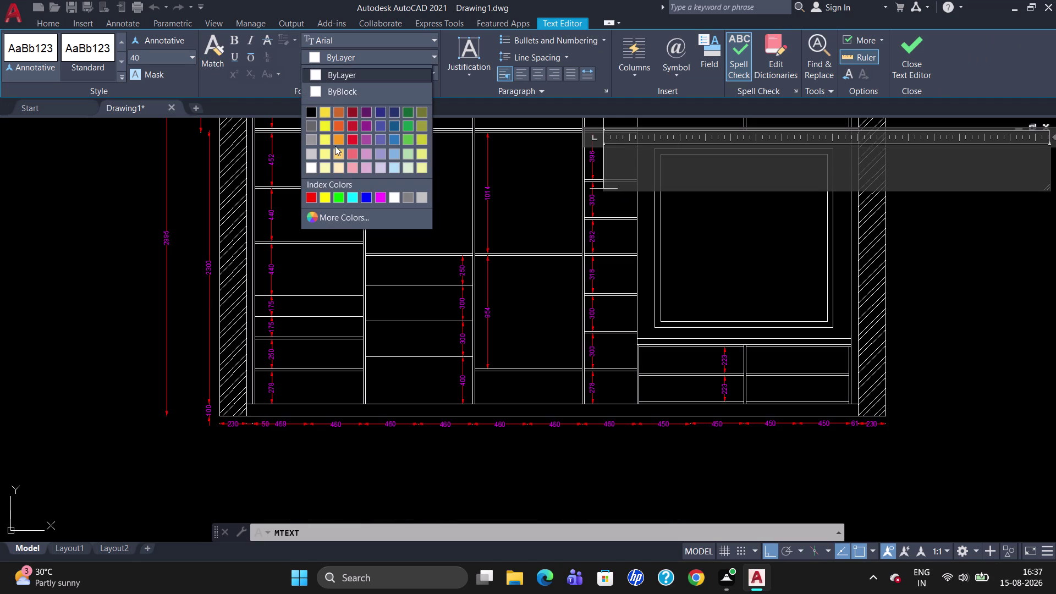
click(381, 198)
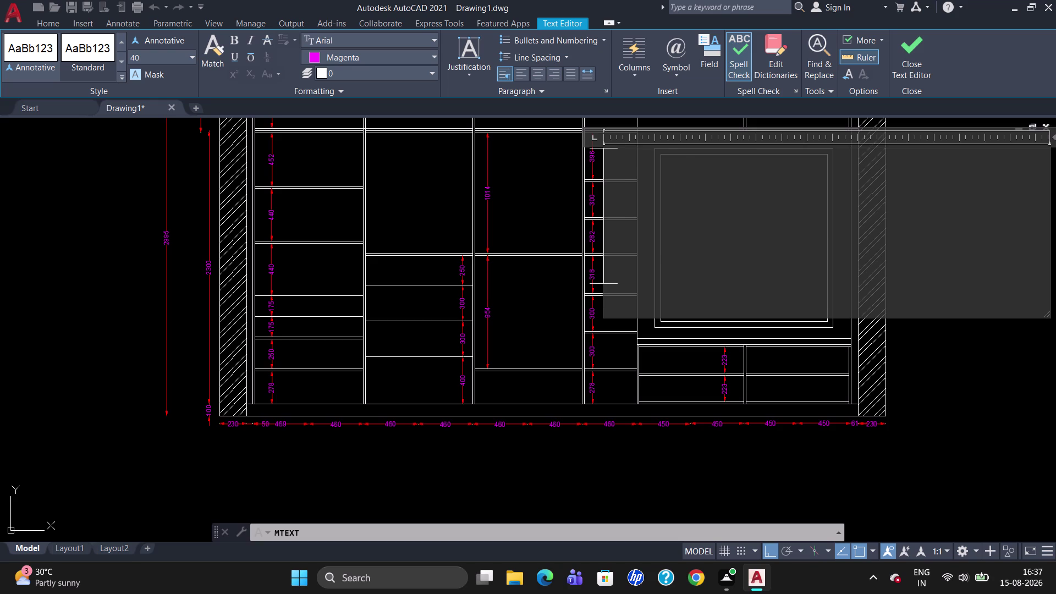
text(O S)
key(Escape)
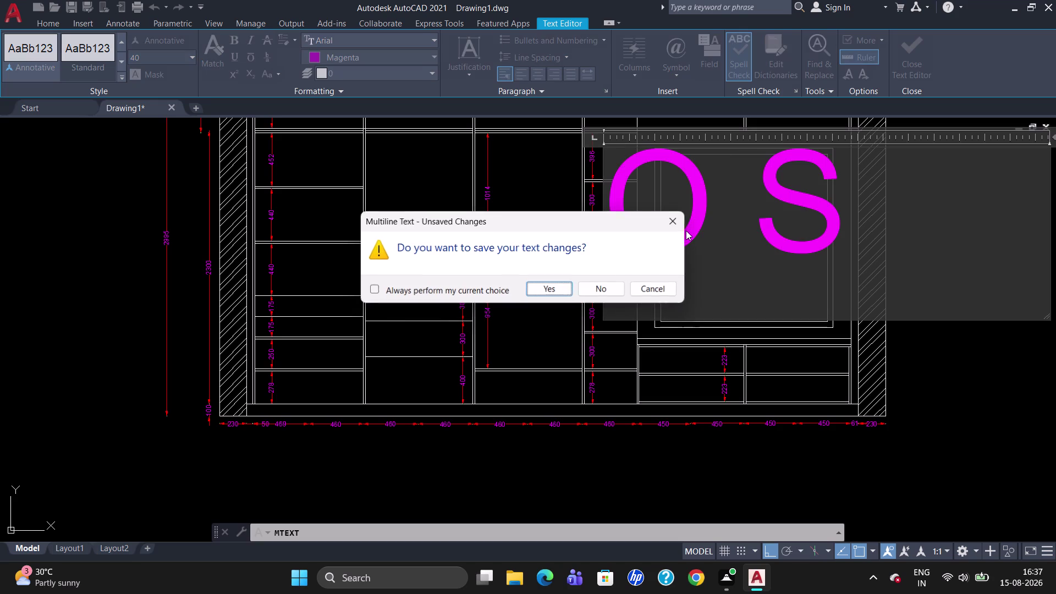
Keep the text changes and cancel an accidental stretch of the new label.
right_click(686, 231)
click(558, 287)
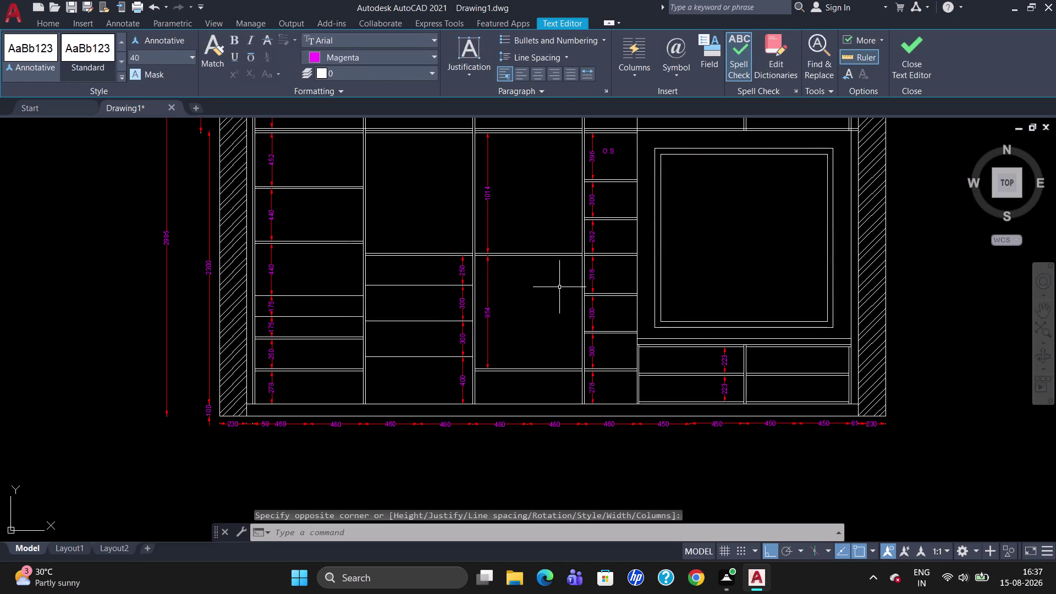
click(608, 152)
drag(603, 147, 606, 155)
click(608, 155)
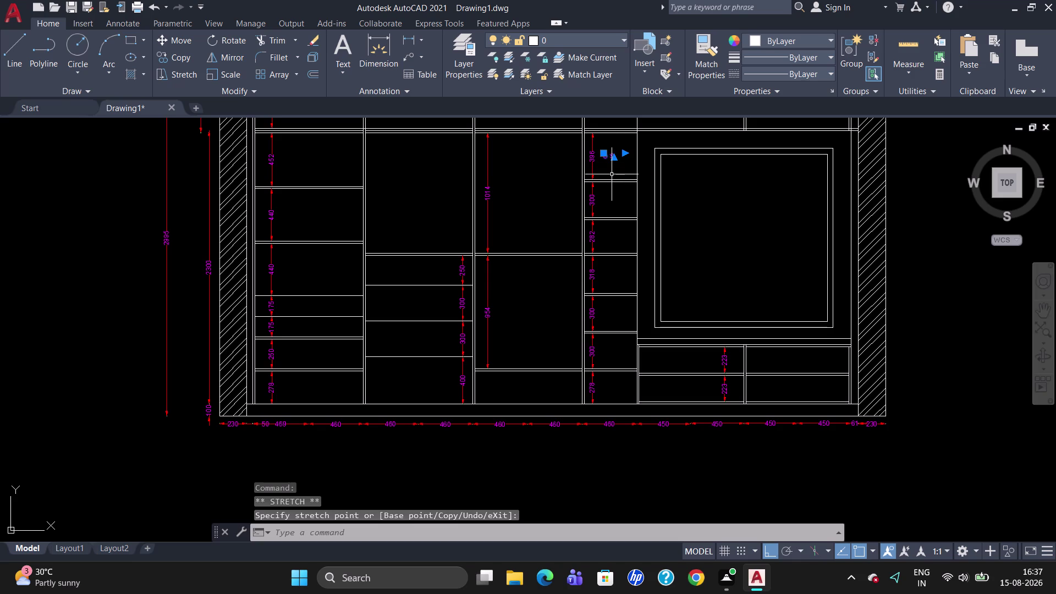
key(Escape)
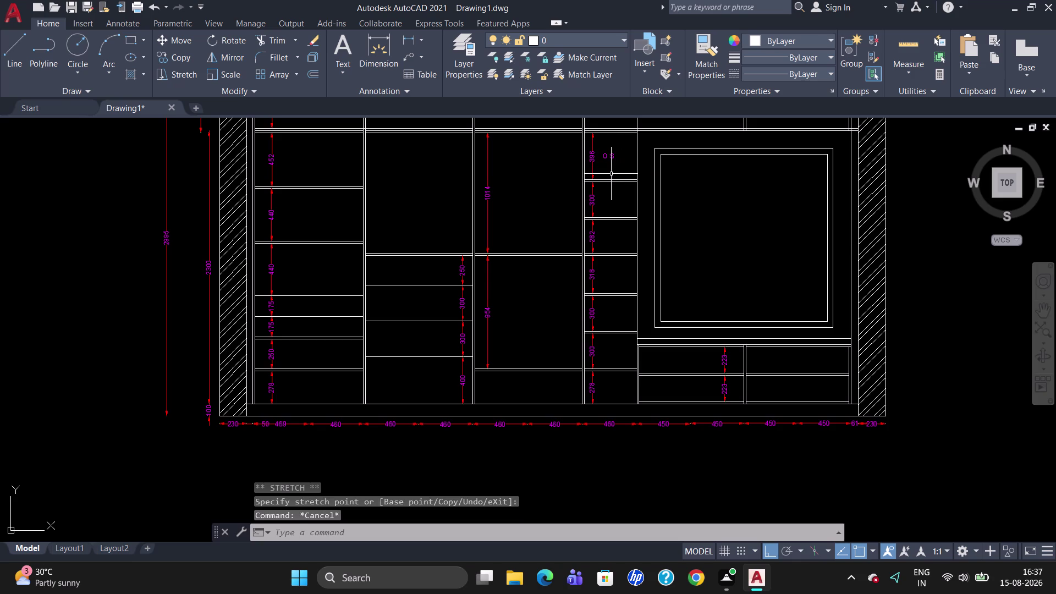
Copy the O S label into the narrow column compartments, the TV-unit drawers and the TV panel.
click(611, 154)
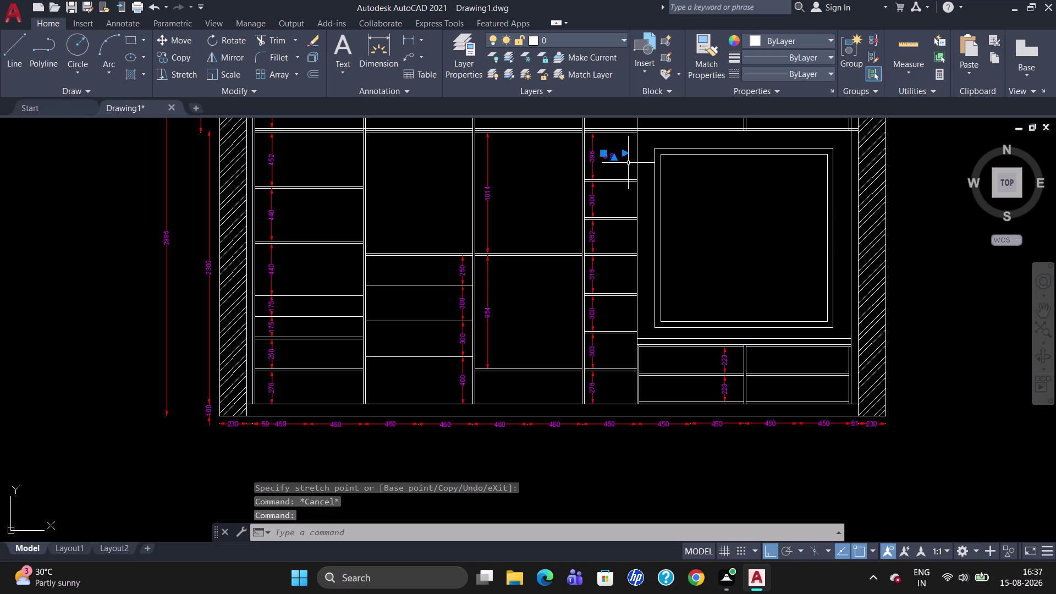
text(CO)
key(Return)
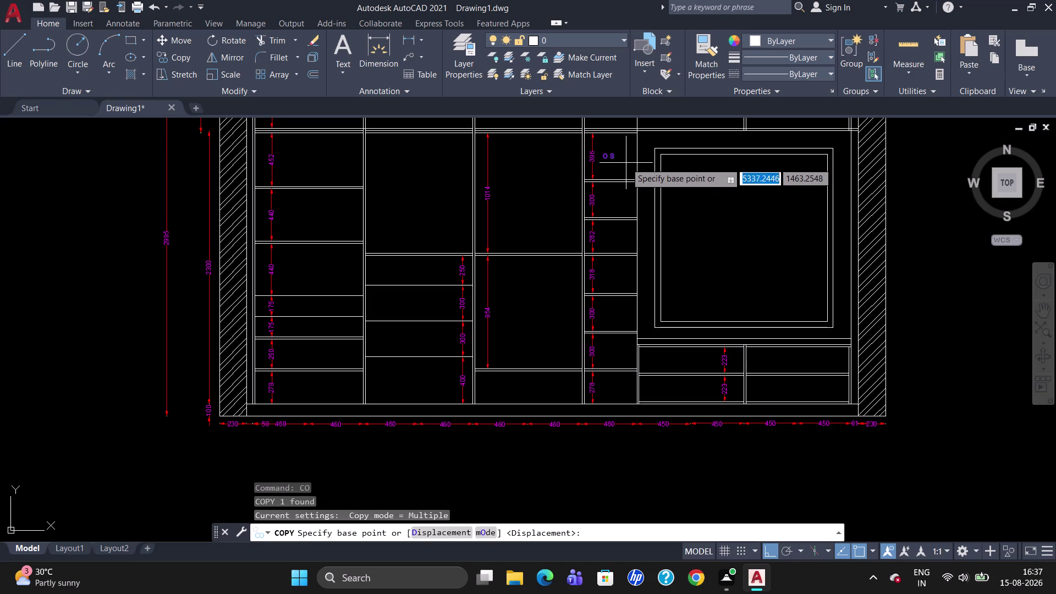
click(611, 154)
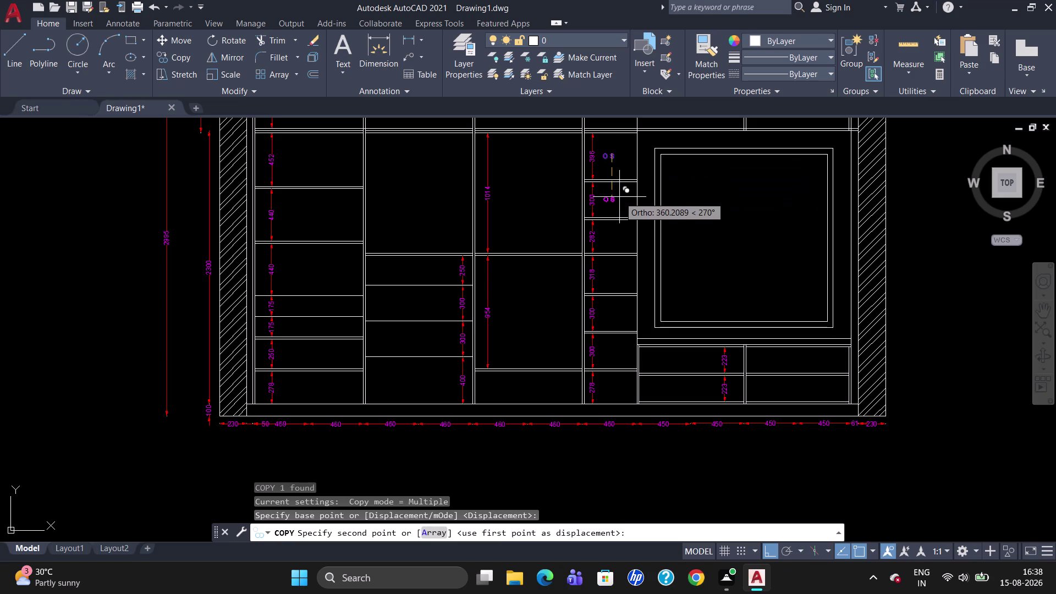
click(619, 197)
click(621, 234)
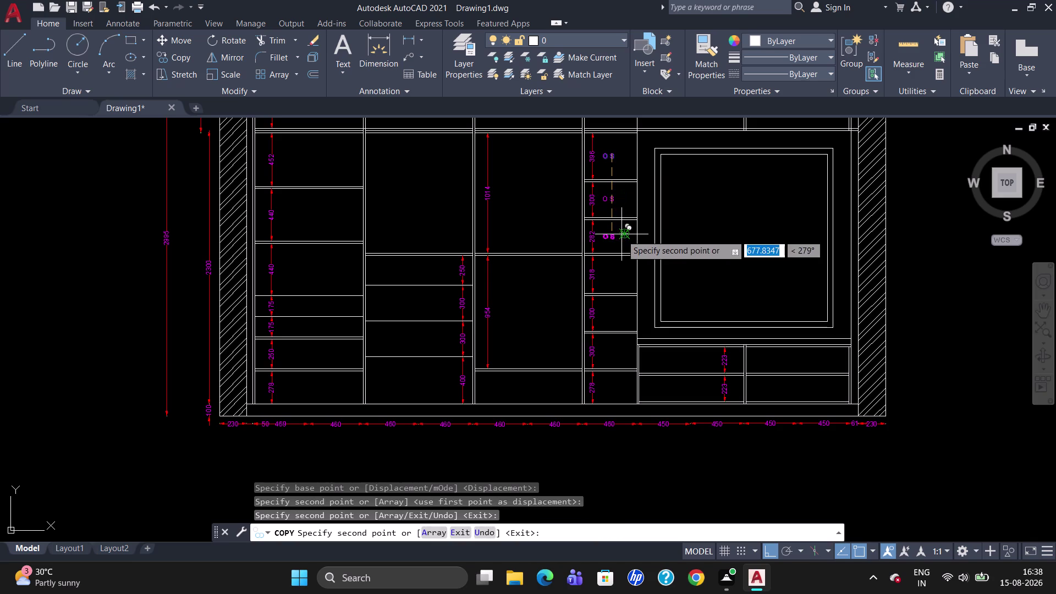
click(625, 272)
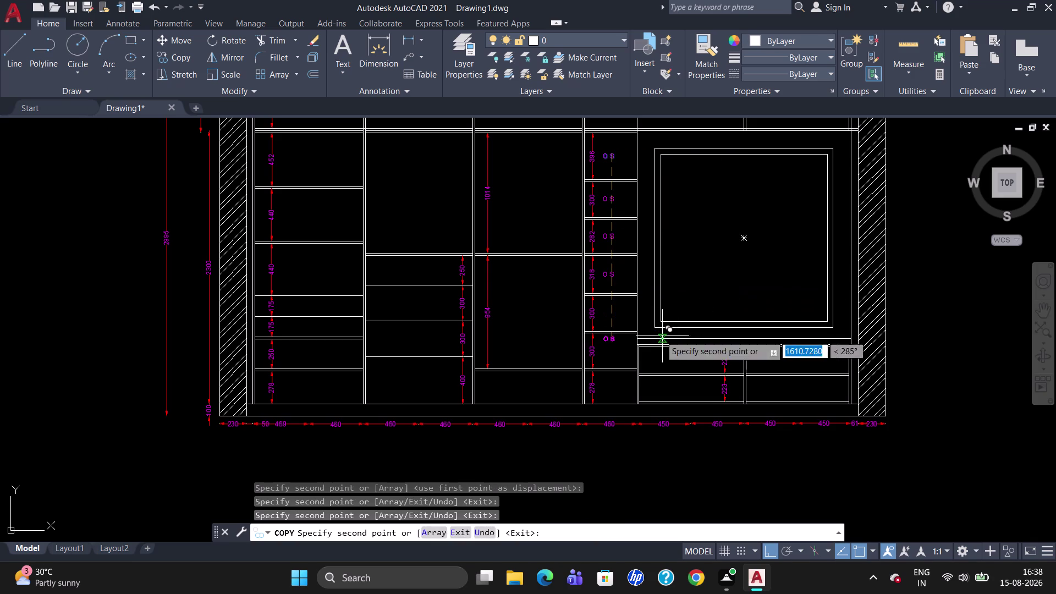
click(787, 548)
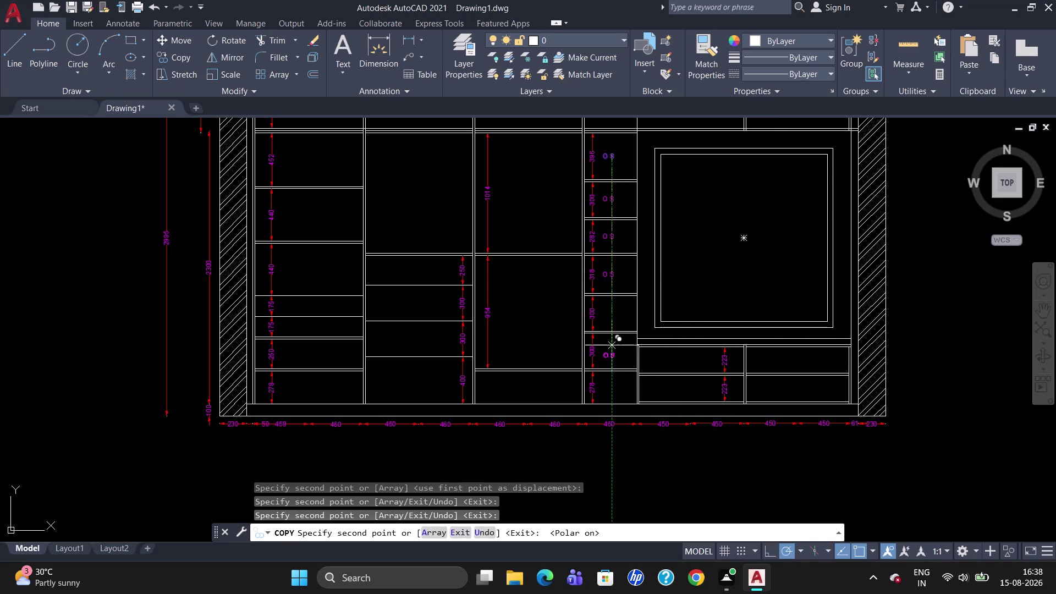
click(609, 313)
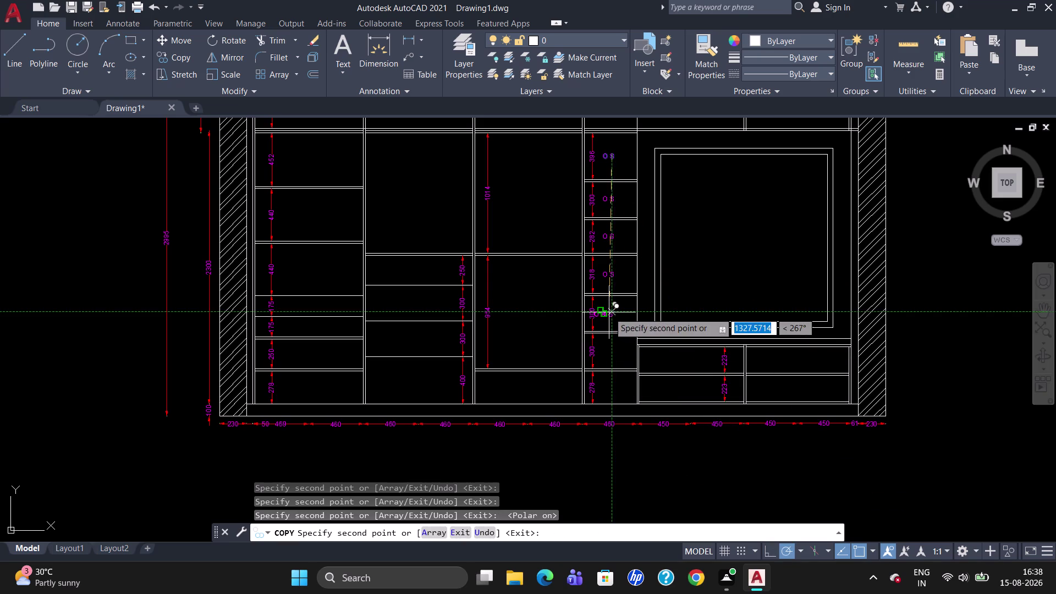
click(611, 349)
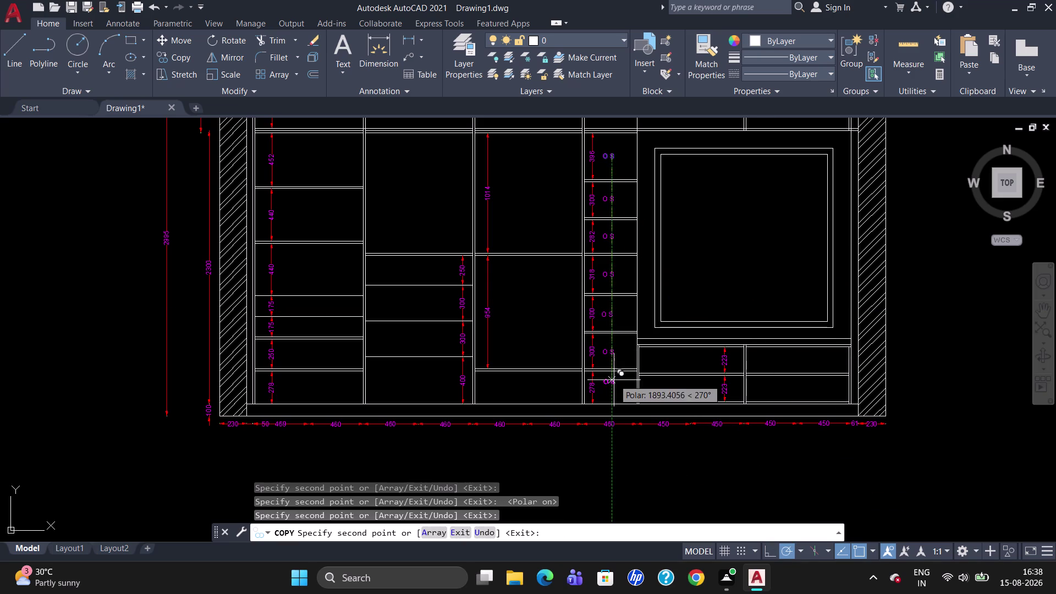
click(614, 385)
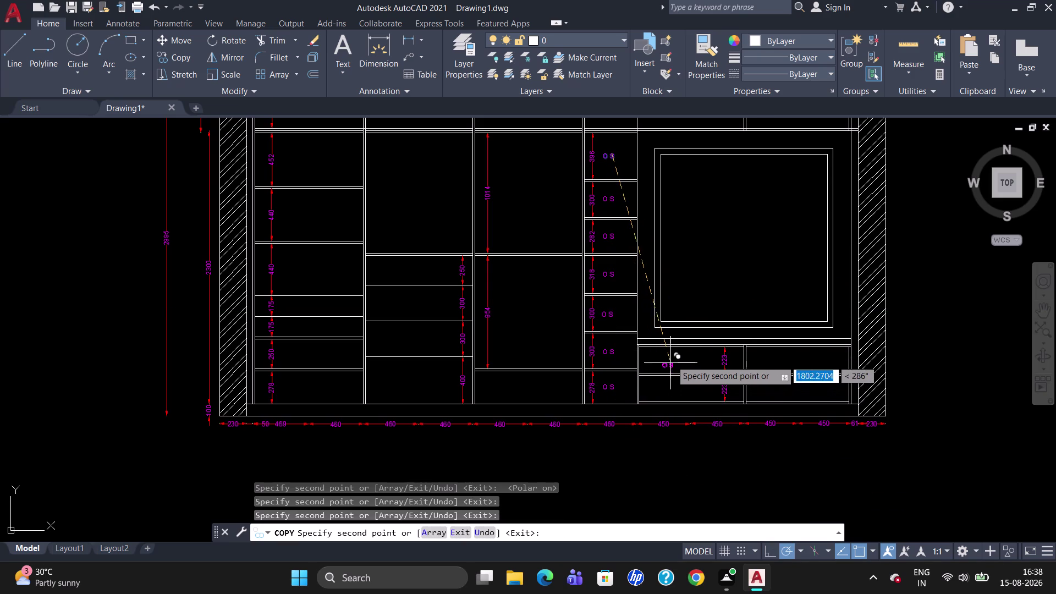
click(673, 357)
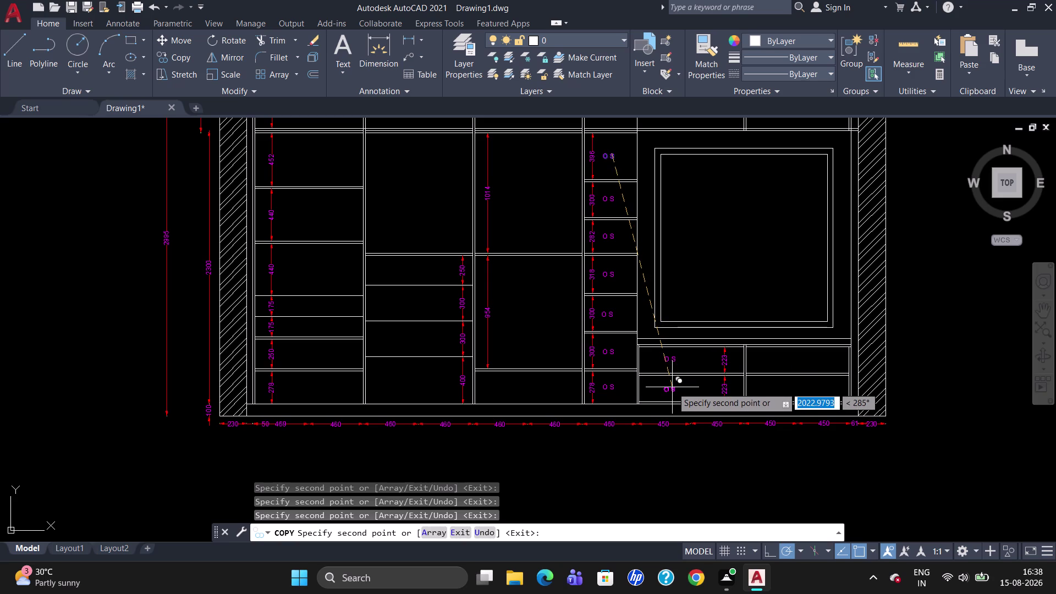
click(673, 387)
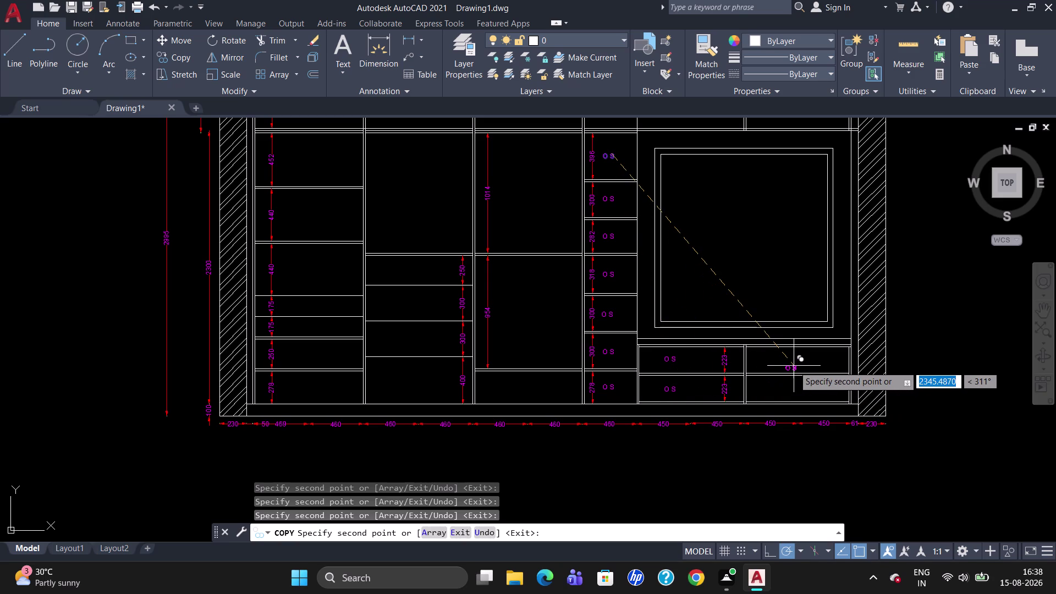
click(798, 359)
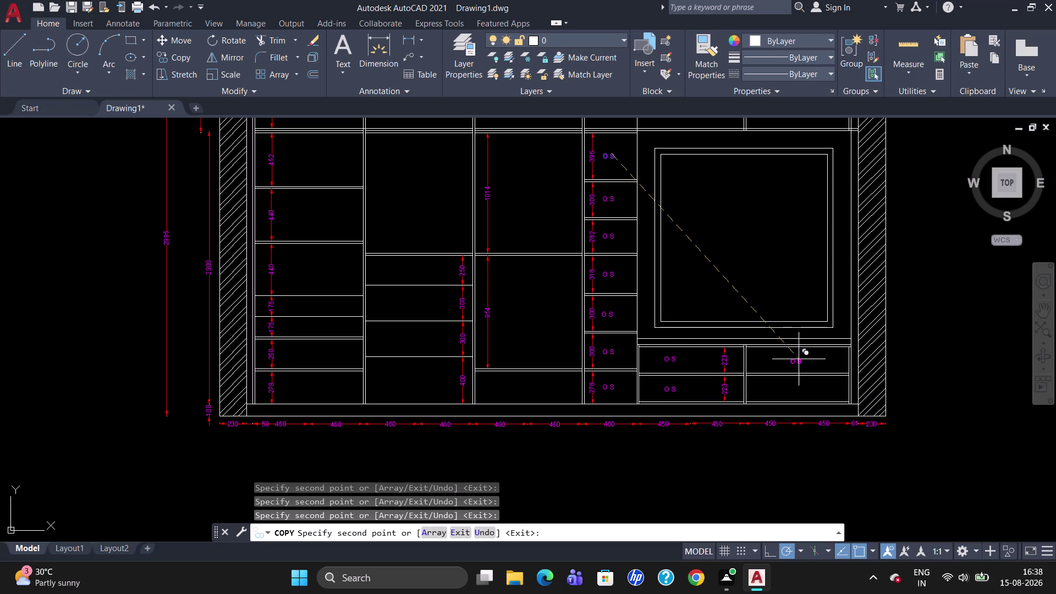
click(798, 387)
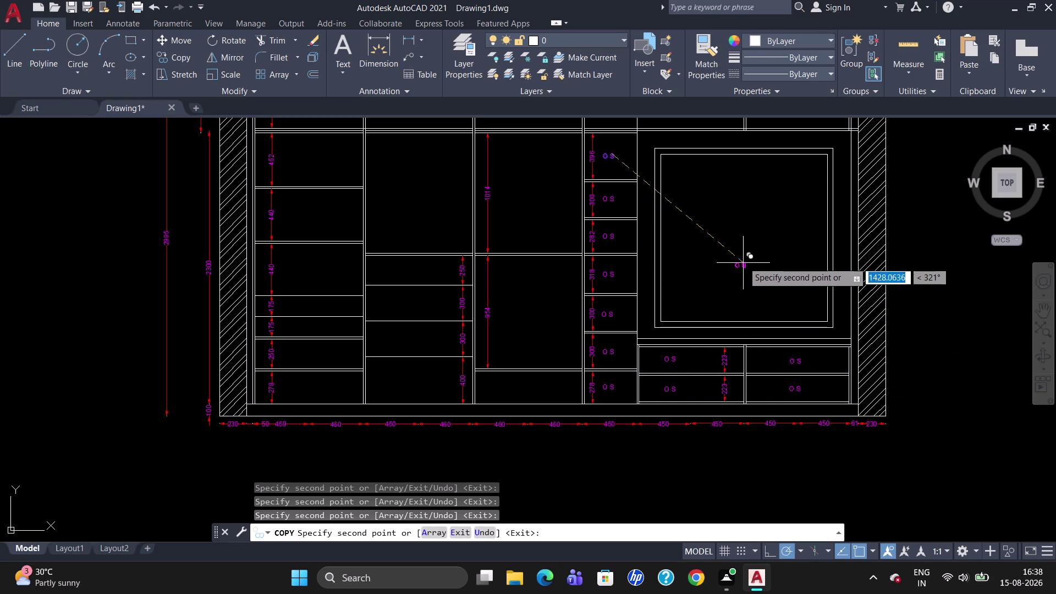
click(749, 245)
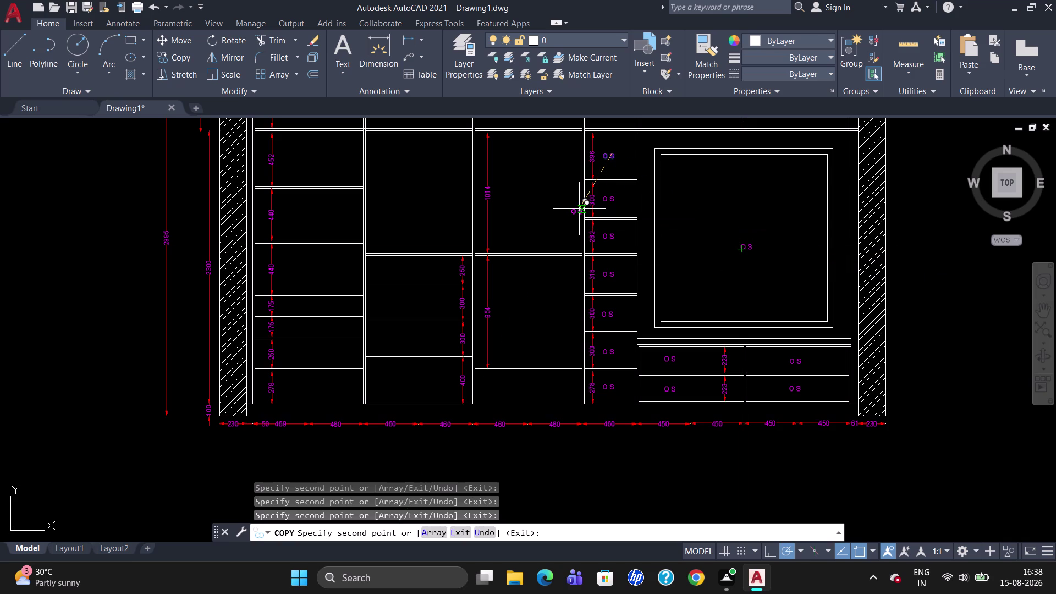
Place label copies in each left-column compartment, then select a misplaced left label.
click(308, 155)
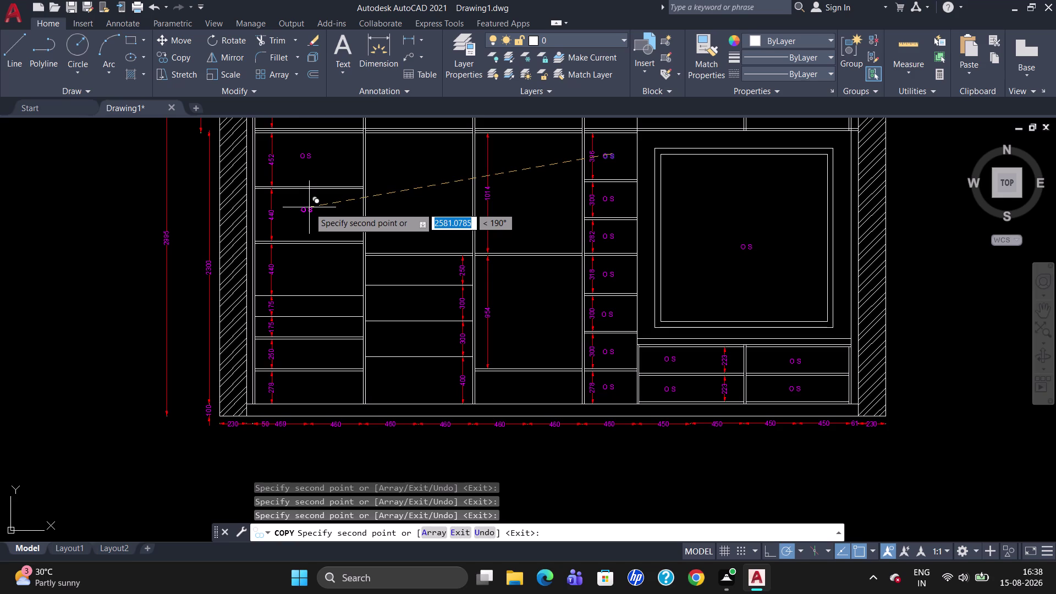
click(309, 208)
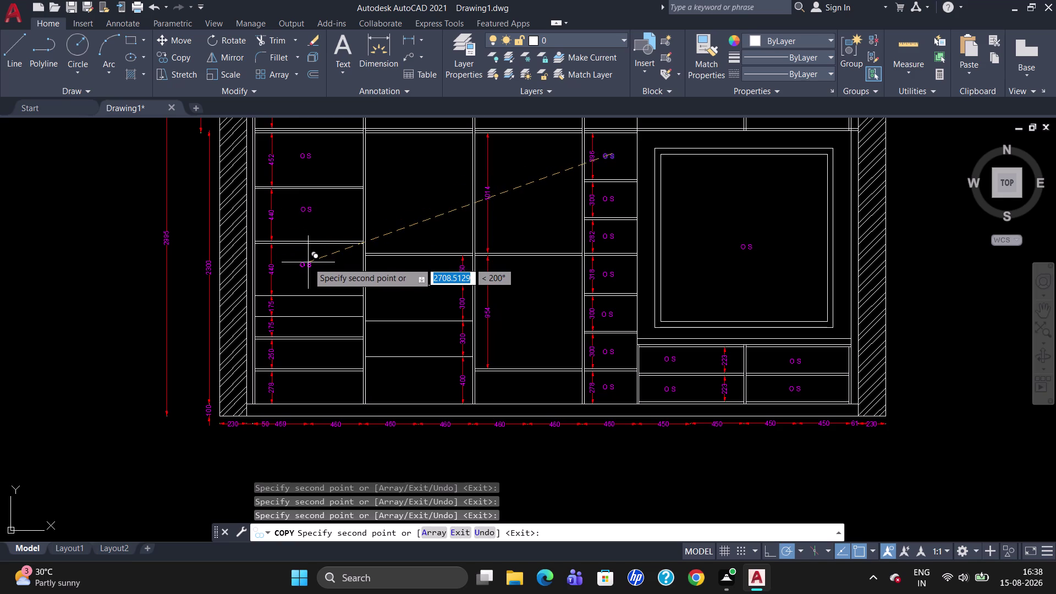
click(308, 263)
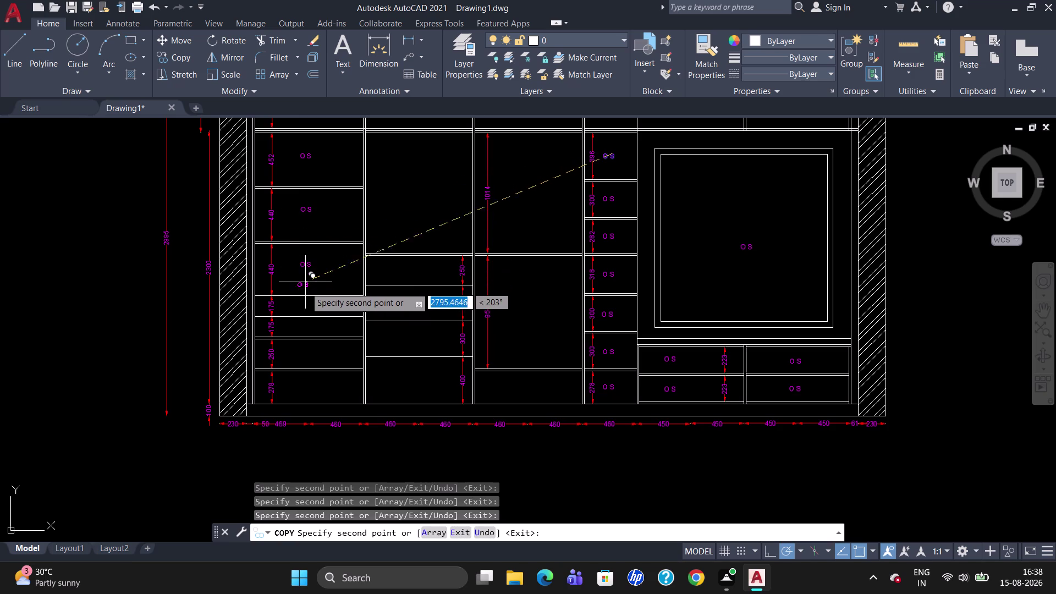
click(311, 304)
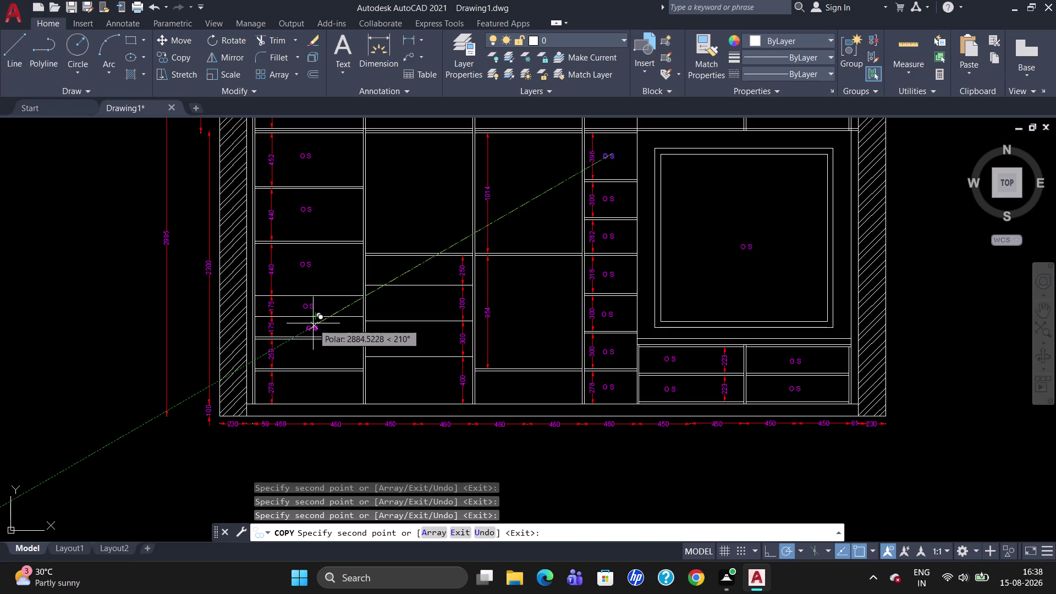
click(312, 323)
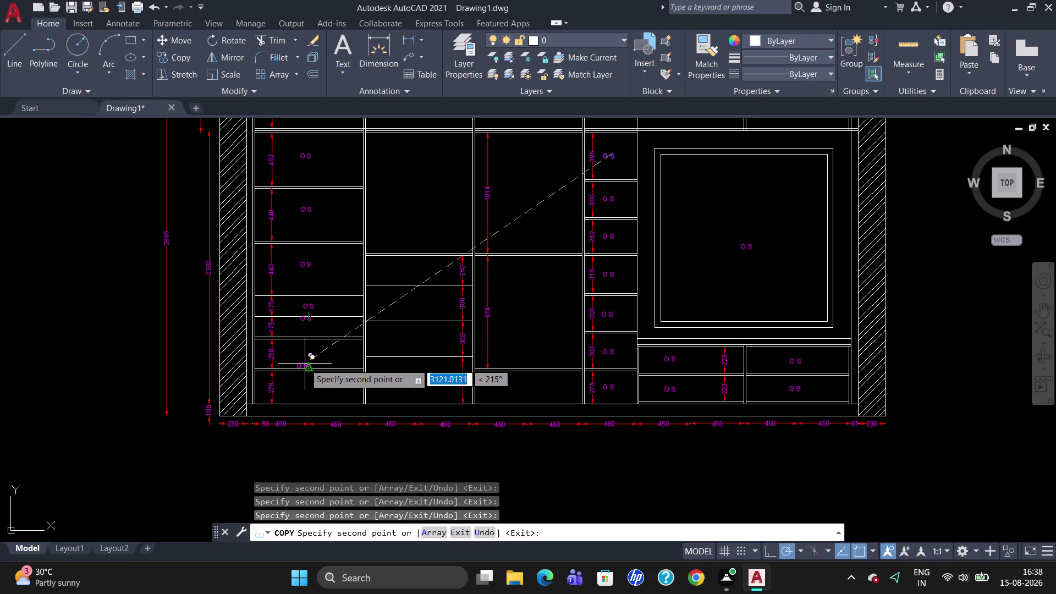
click(313, 353)
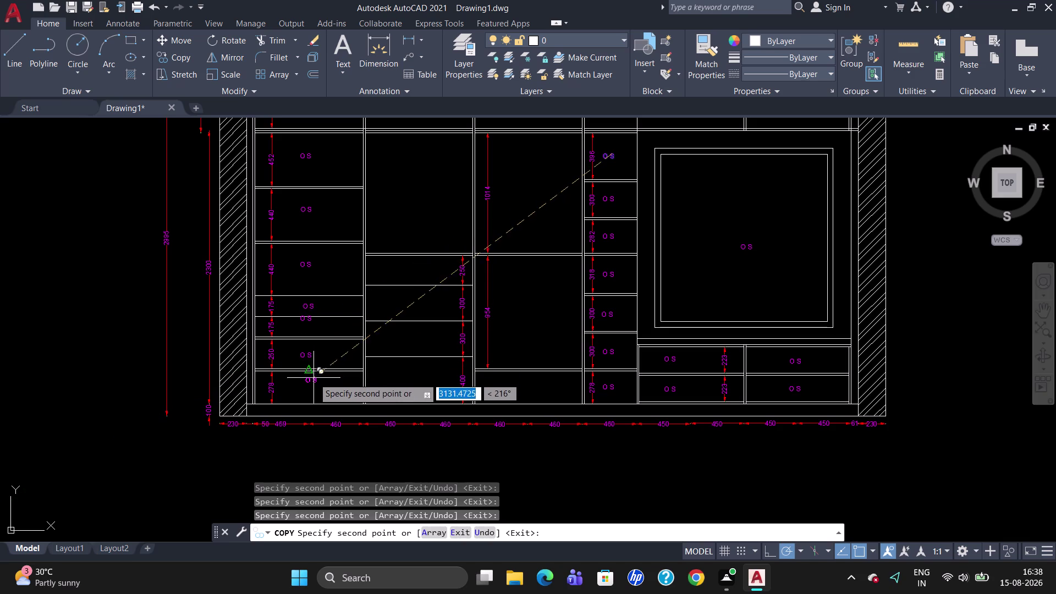
click(313, 385)
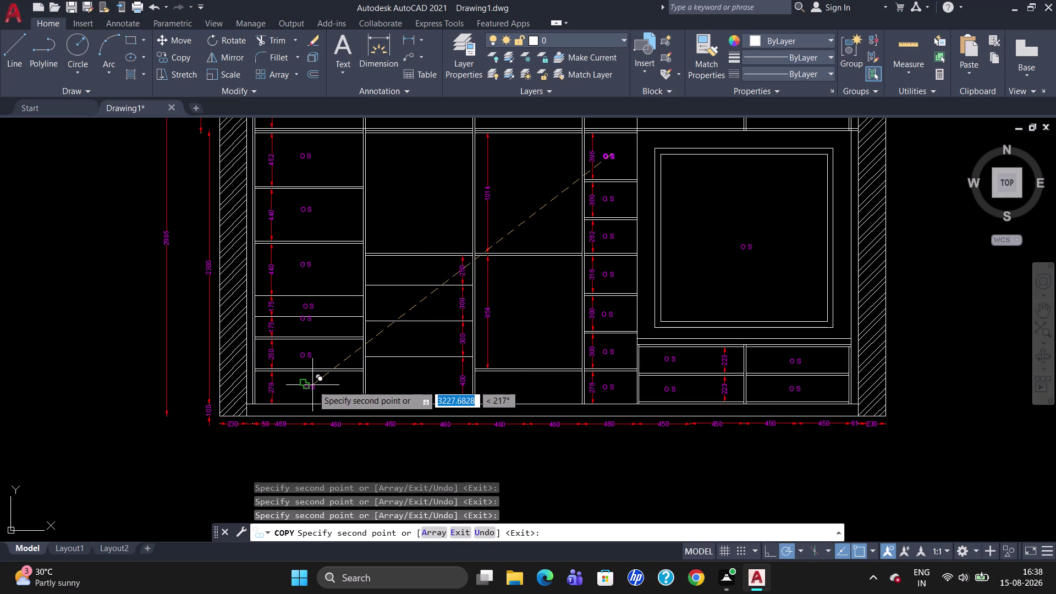
key(Escape)
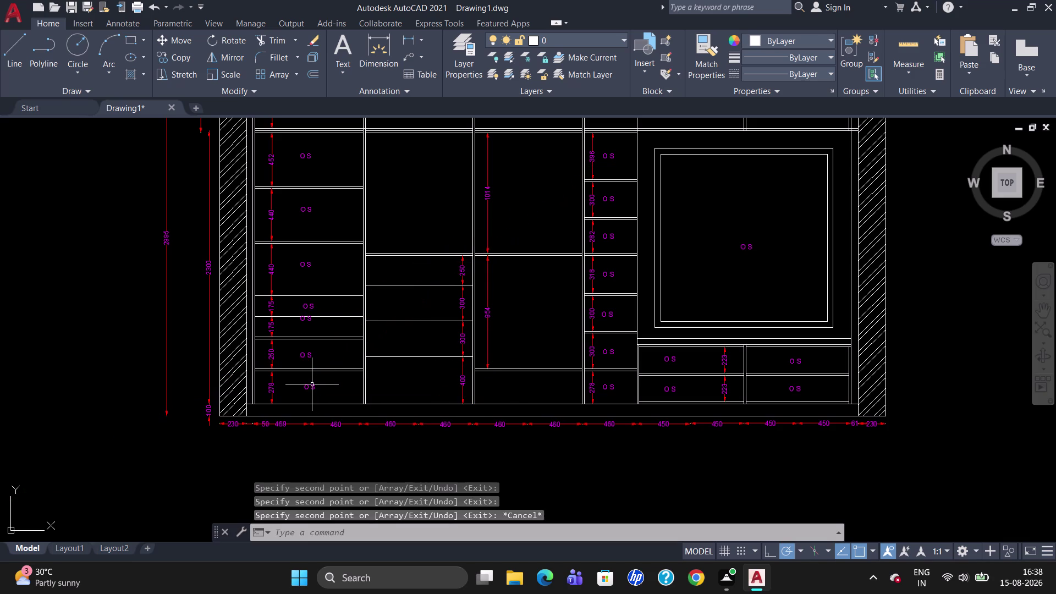
click(308, 321)
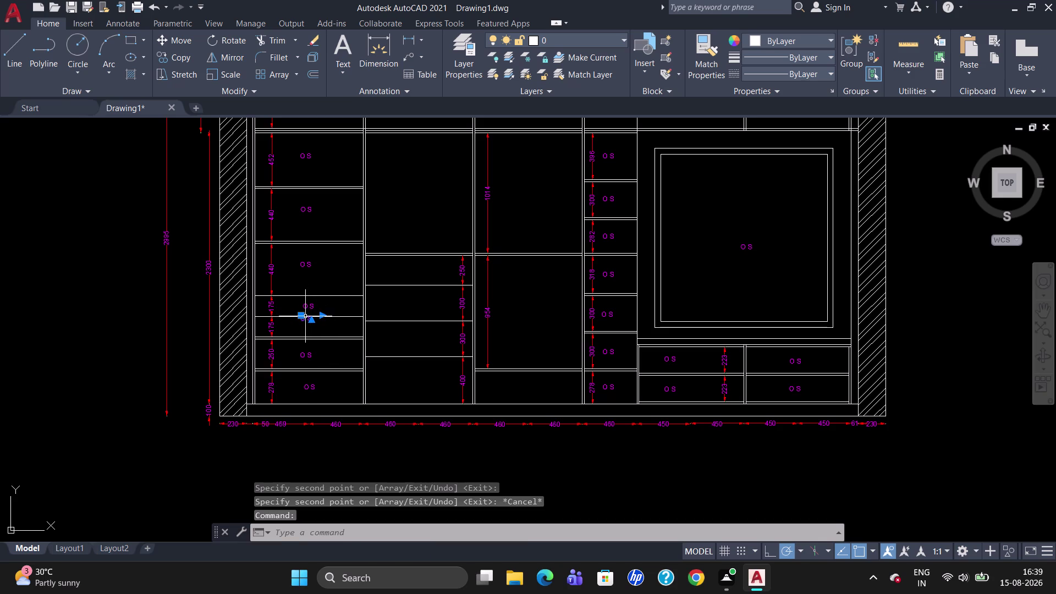
Move the 0.8 label down into the narrow left-column shelf.
click(303, 316)
drag(303, 316, 302, 323)
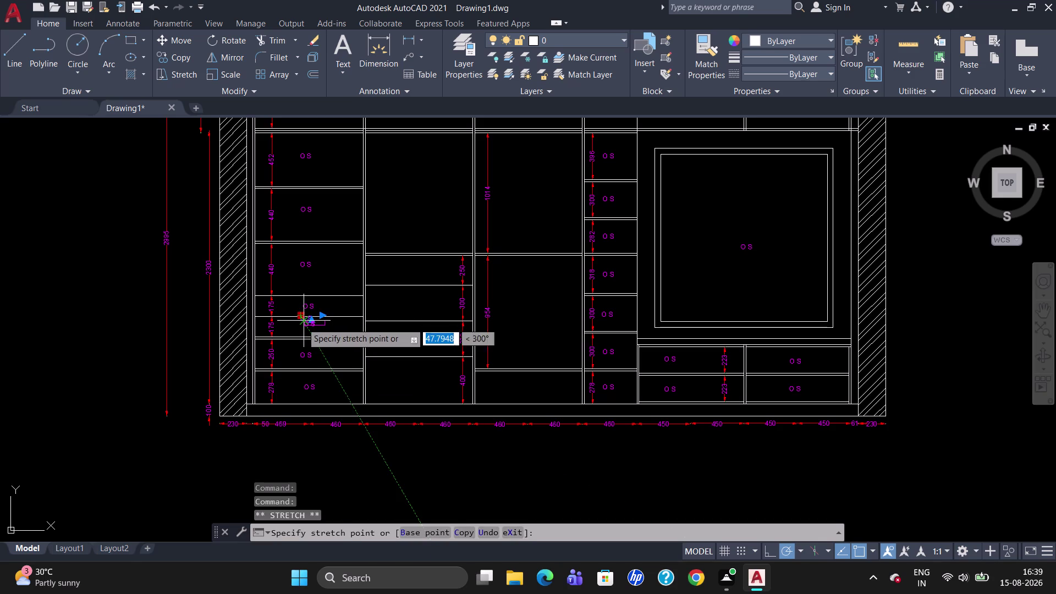
drag(302, 322, 300, 324)
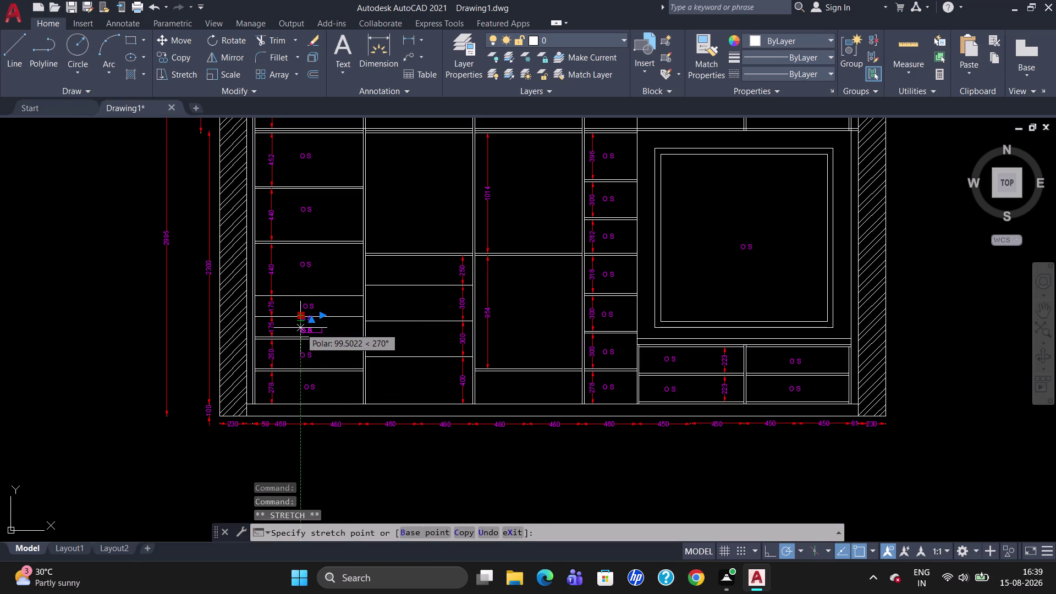
click(300, 328)
key(Escape)
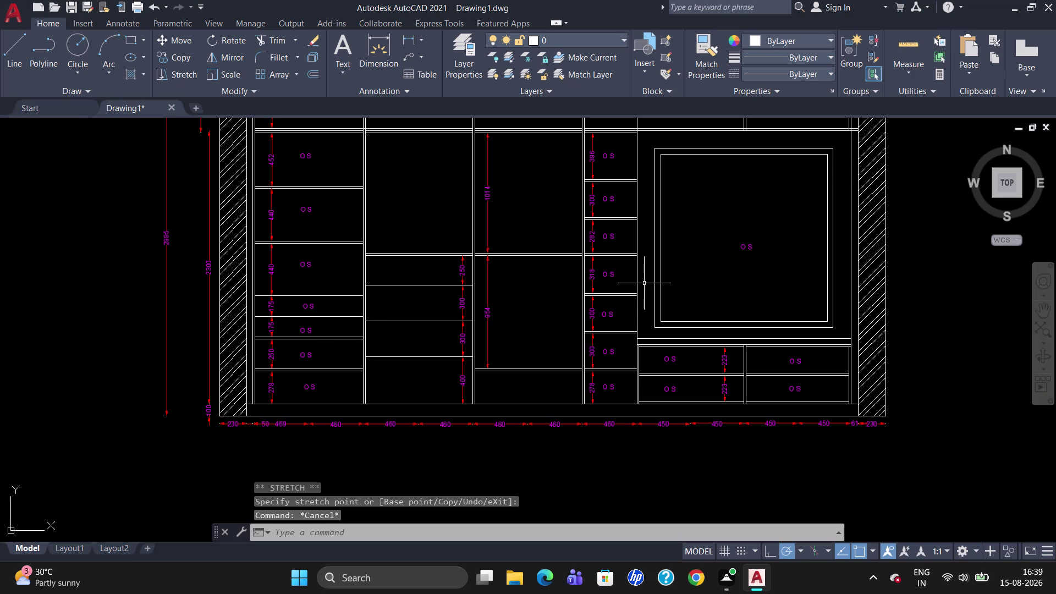
Open the bottom drawer label beside the TV unit for text editing.
double_click(607, 389)
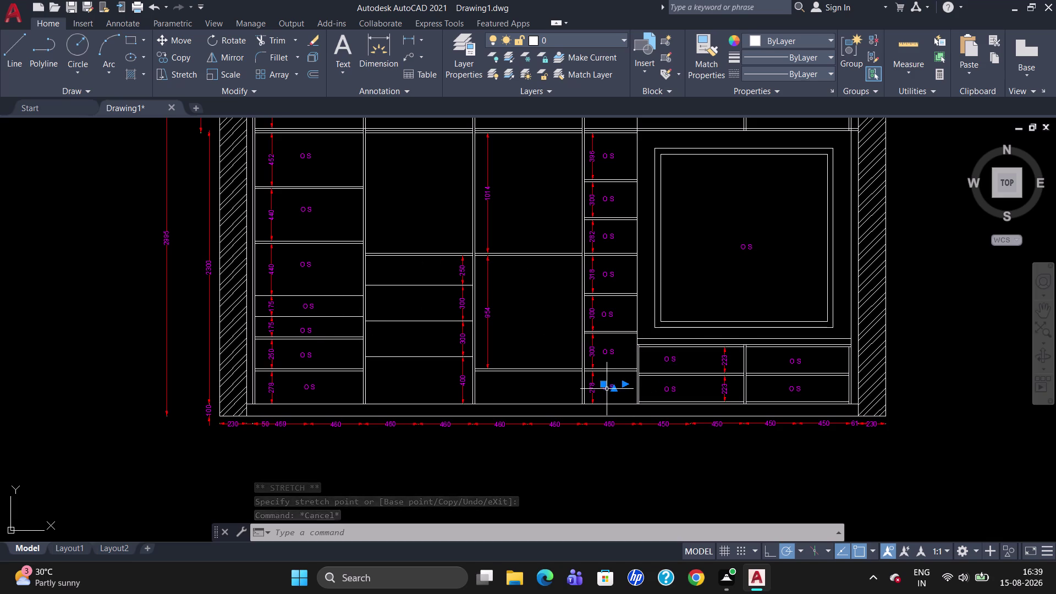
double_click(619, 385)
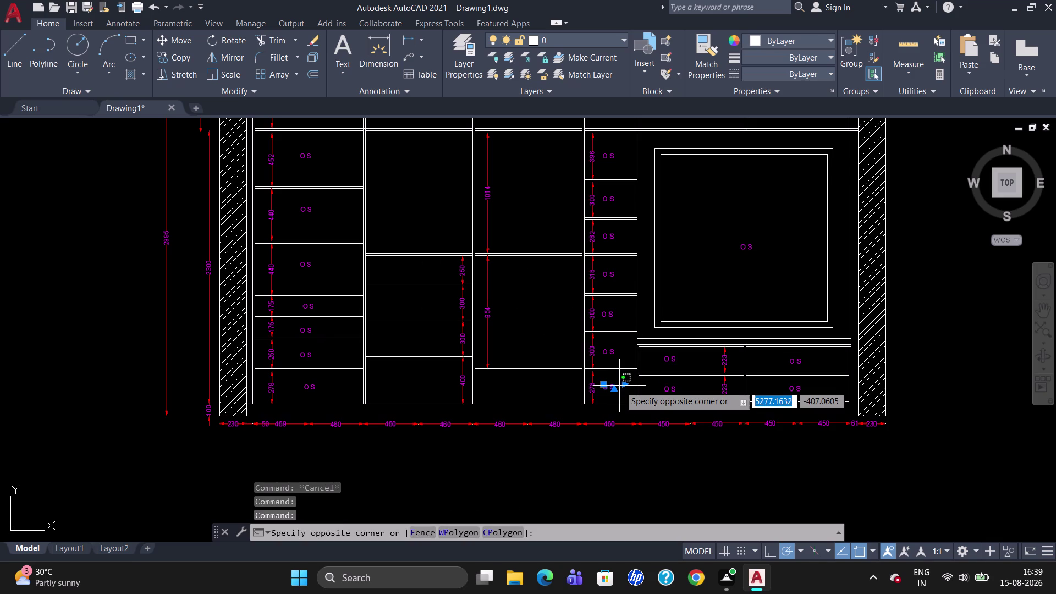
double_click(617, 385)
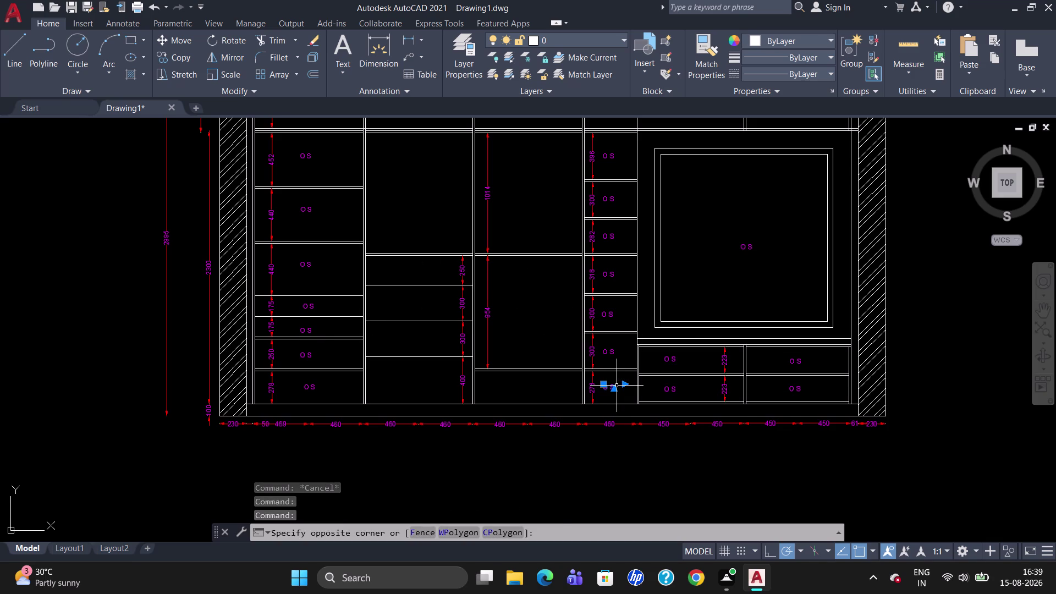
double_click(613, 385)
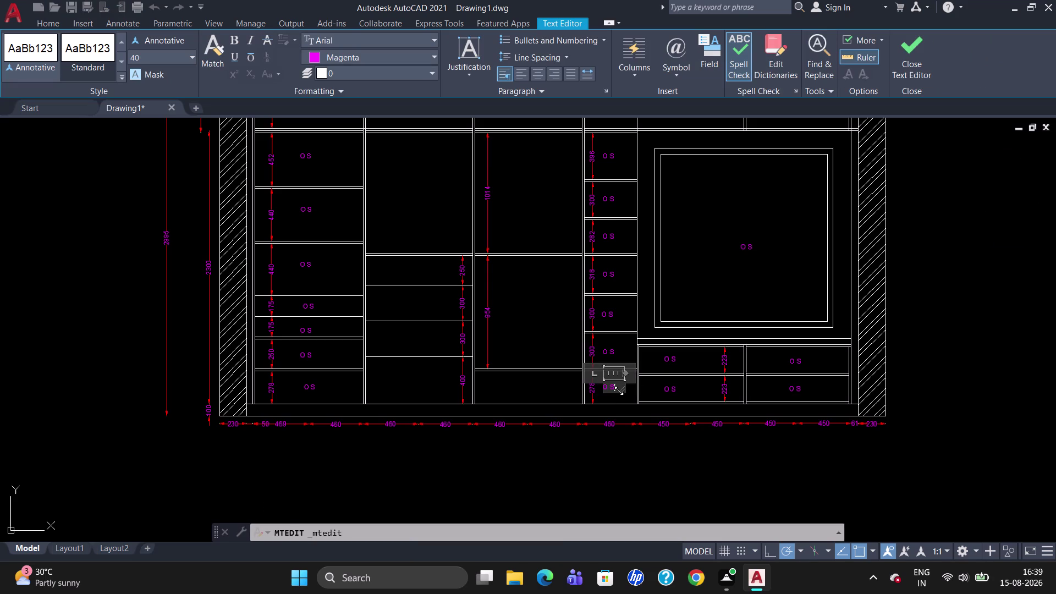
Retype the bottom drawer label as D, then reopen the next drawer label up.
click(618, 390)
key(BackSpace)
key(BackSpace)
key(BackSpace)
key(d)
click(620, 353)
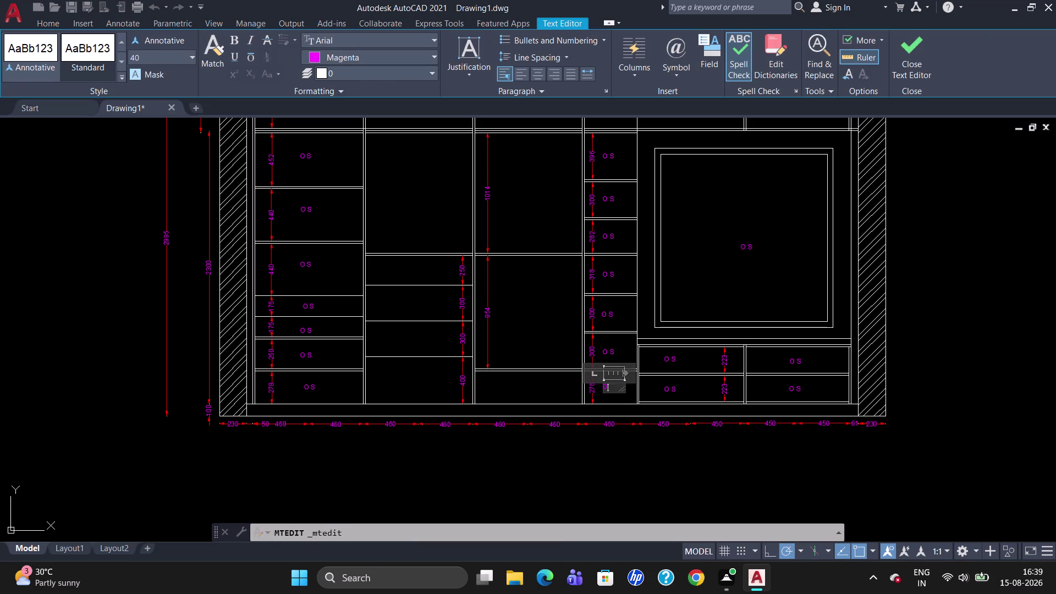
double_click(615, 352)
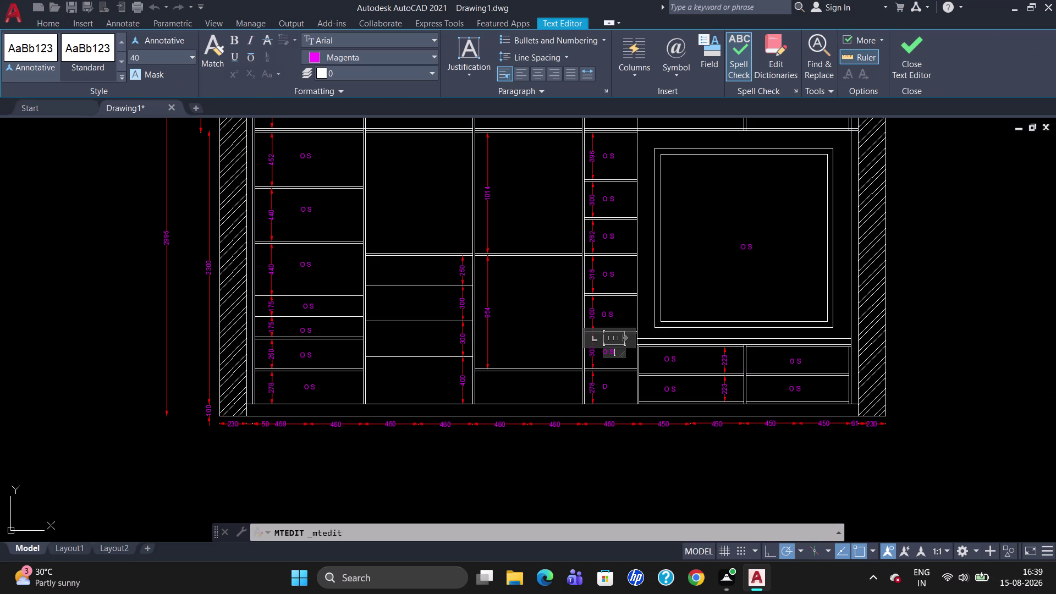
key(BackSpace)
key(BackSpace)
key(BackSpace)
key(d)
triple_click(613, 312)
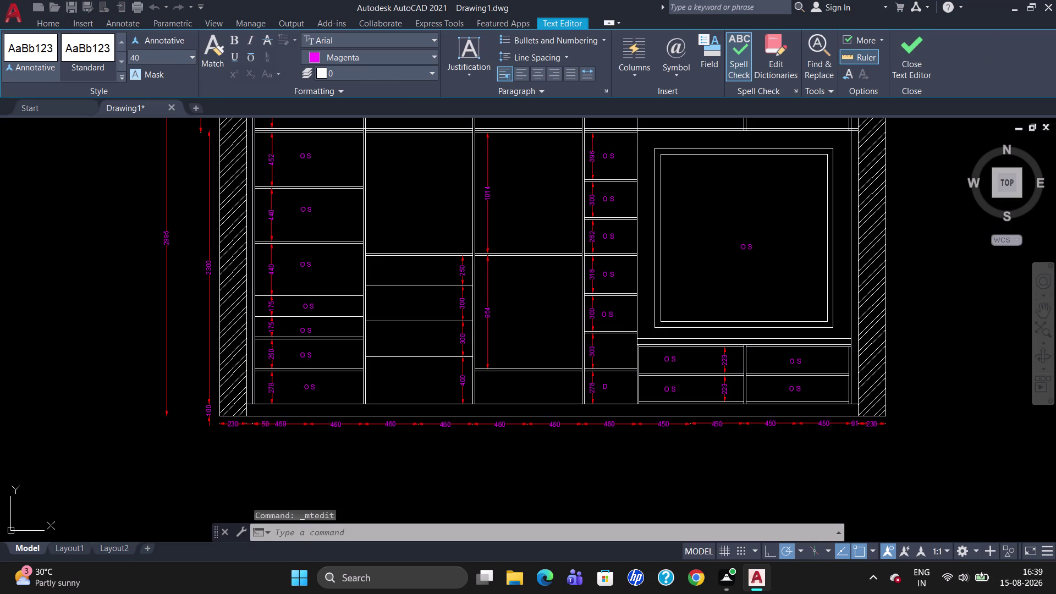
double_click(617, 313)
double_click(617, 313)
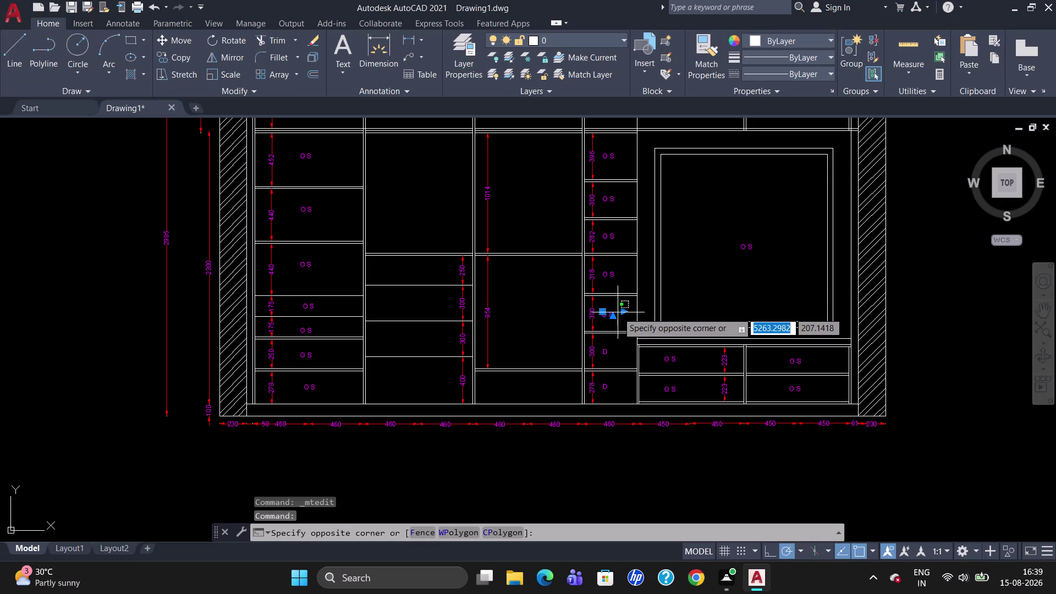
double_click(613, 311)
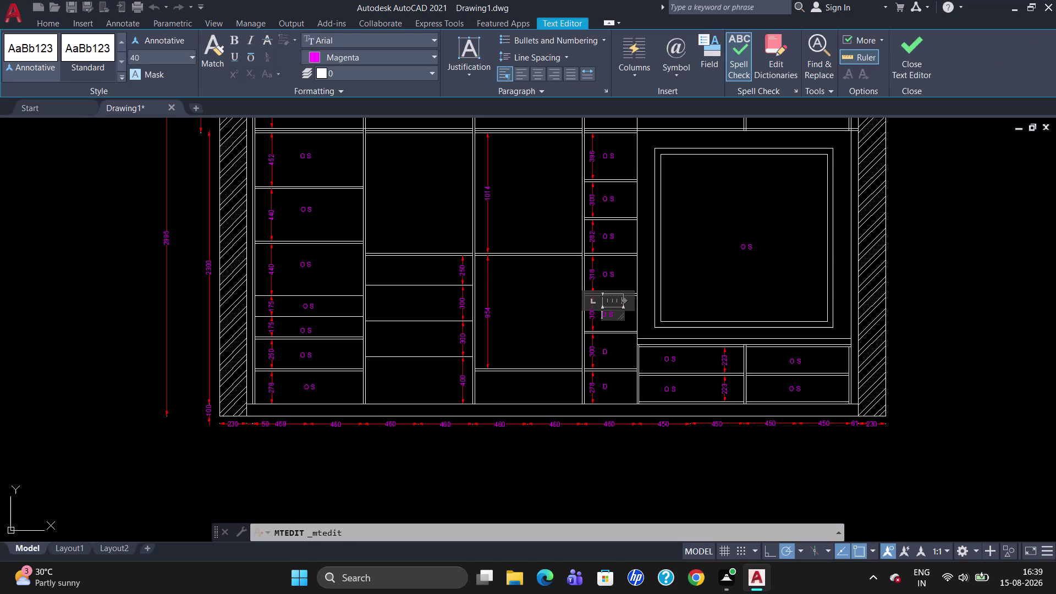
Change the next drawer label's text to D and keep the edit.
click(615, 312)
key(BackSpace)
key(BackSpace)
key(d)
key(Escape)
click(561, 285)
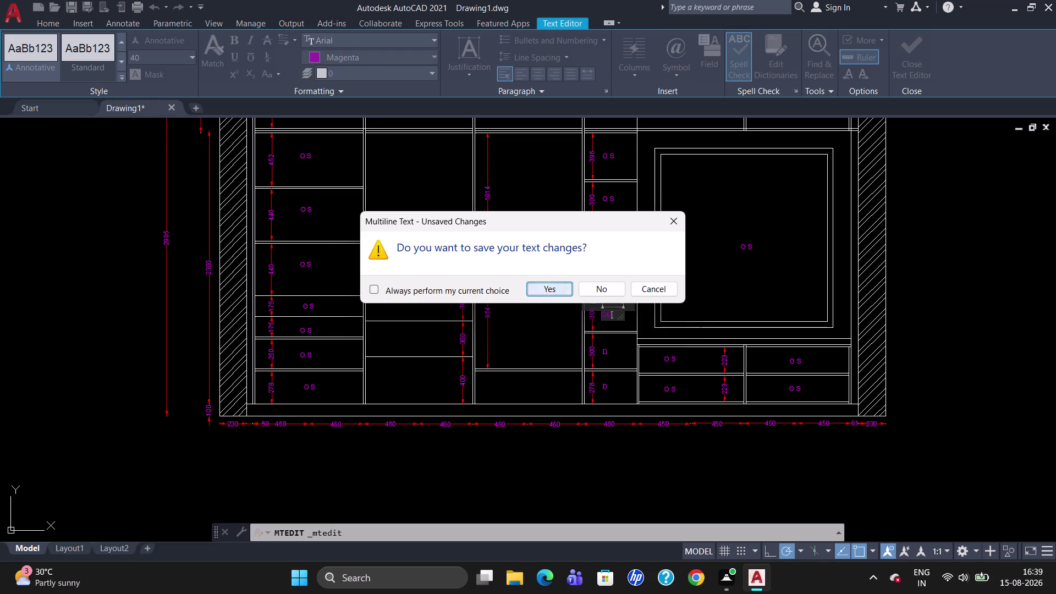
double_click(610, 314)
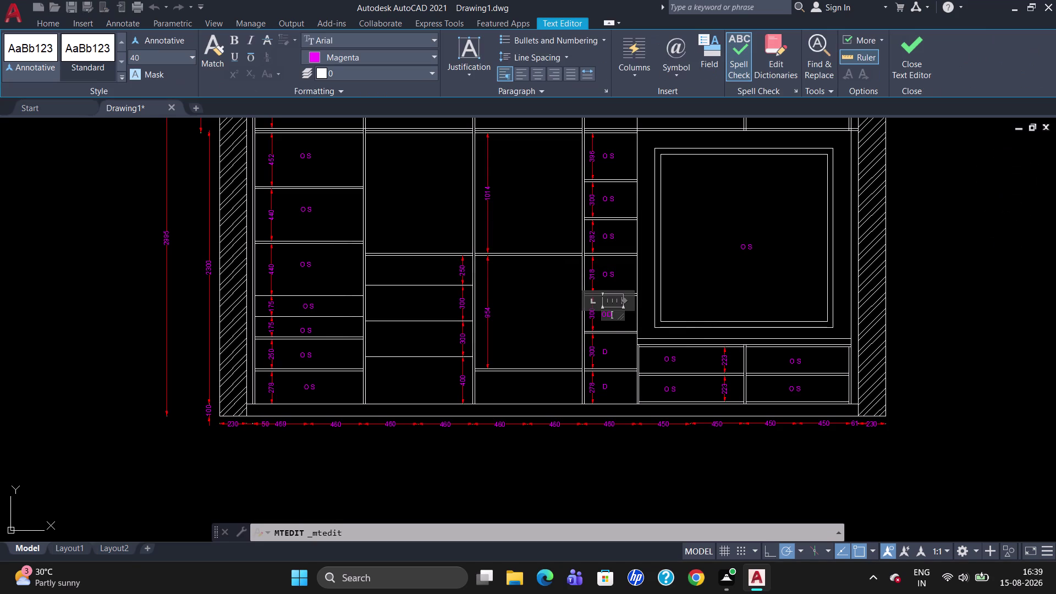
click(606, 316)
key(BackSpace)
click(611, 345)
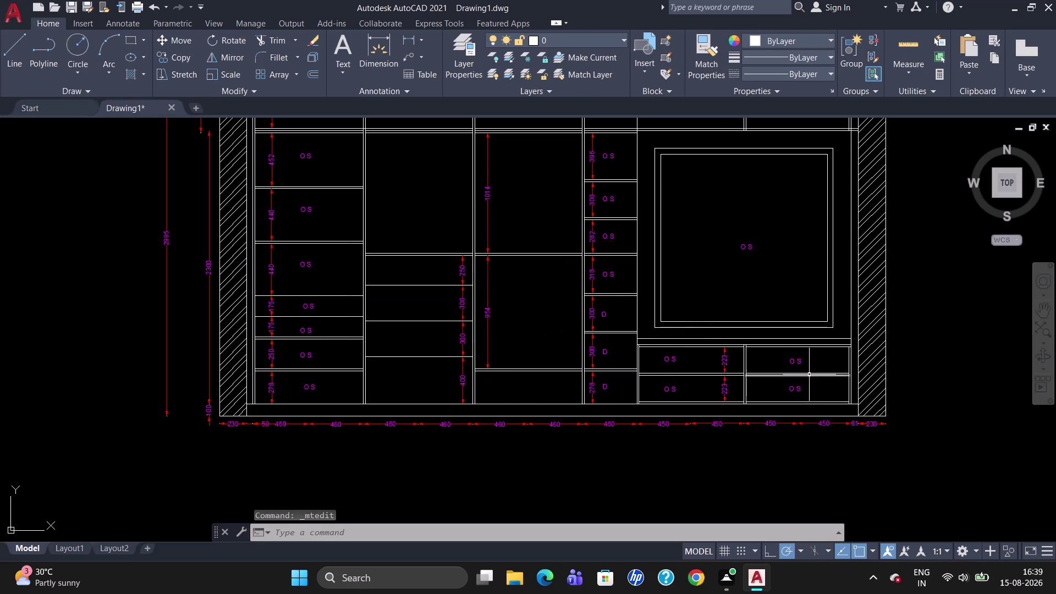
Replace the TV panel label's text with WINDOW and keep the change.
double_click(747, 249)
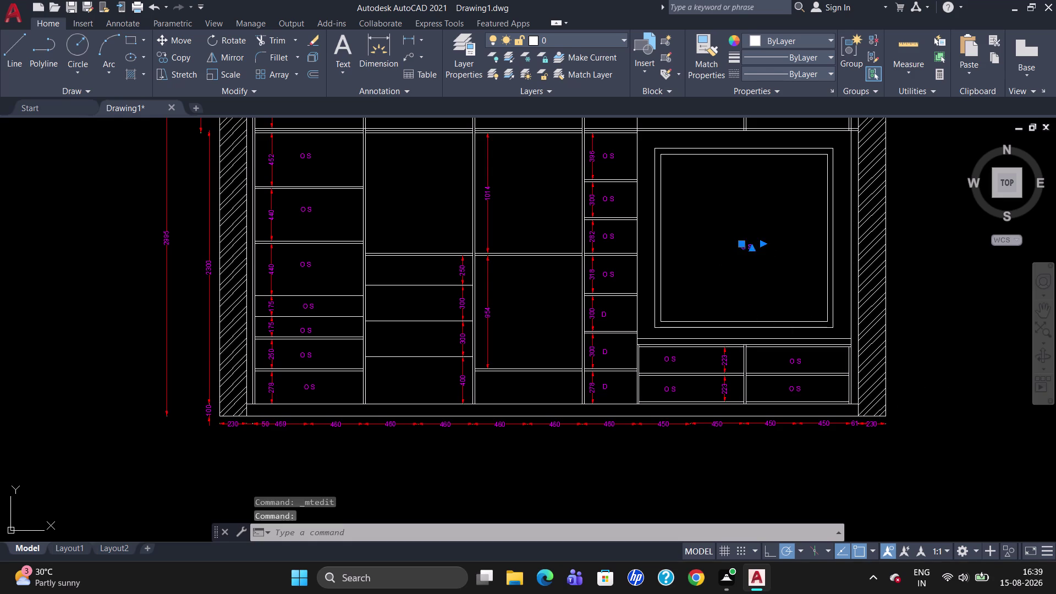
click(755, 245)
key(BackSpace)
key(BackSpace)
key(BackSpace)
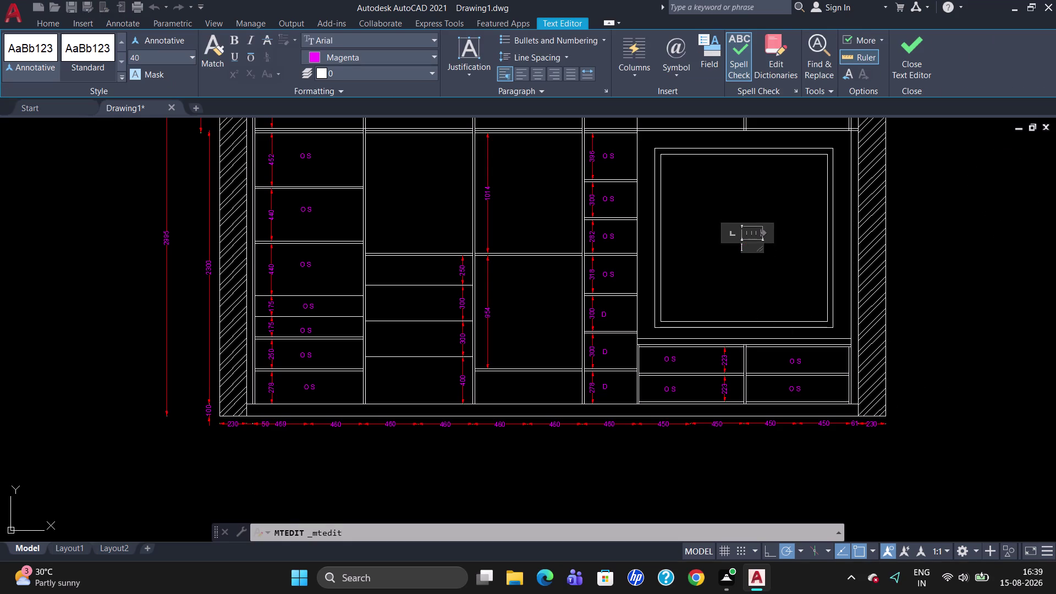
text(WINDO)
text(W)
key(Escape)
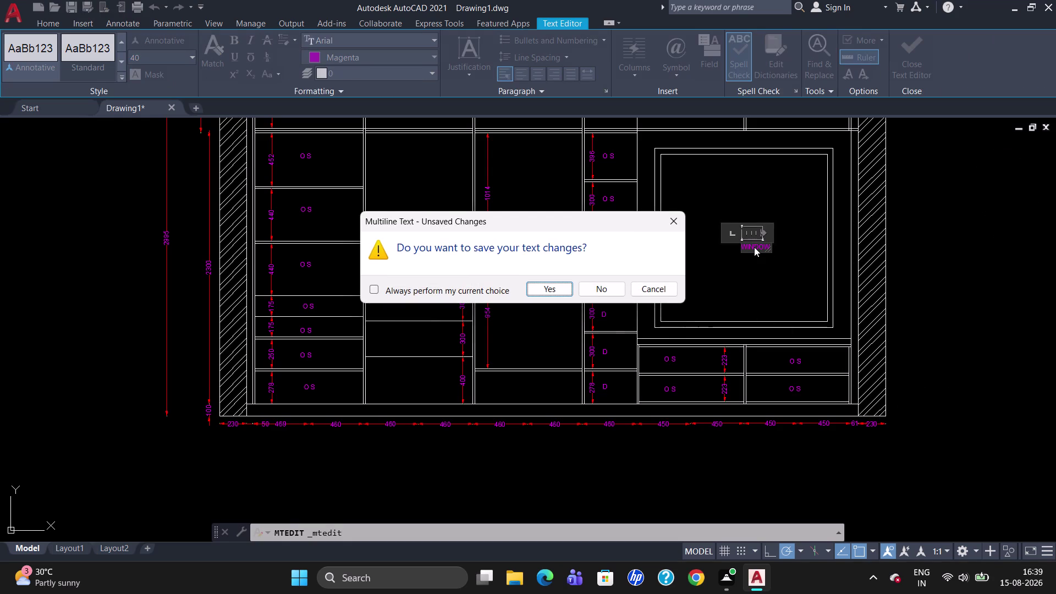
click(569, 288)
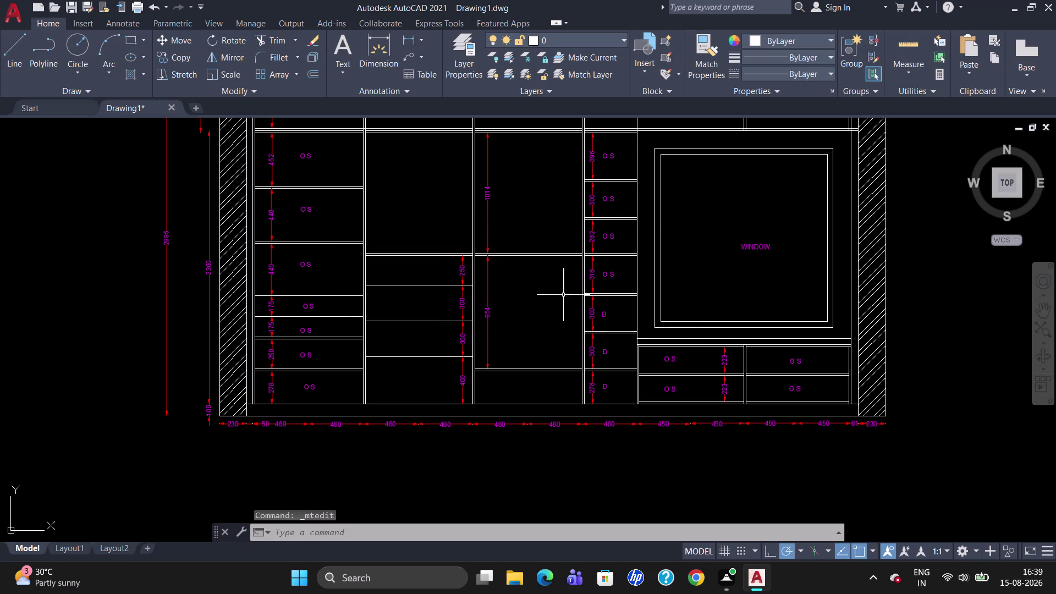
Drag the WINDOW label up toward the centre of the window frame.
click(756, 247)
click(741, 243)
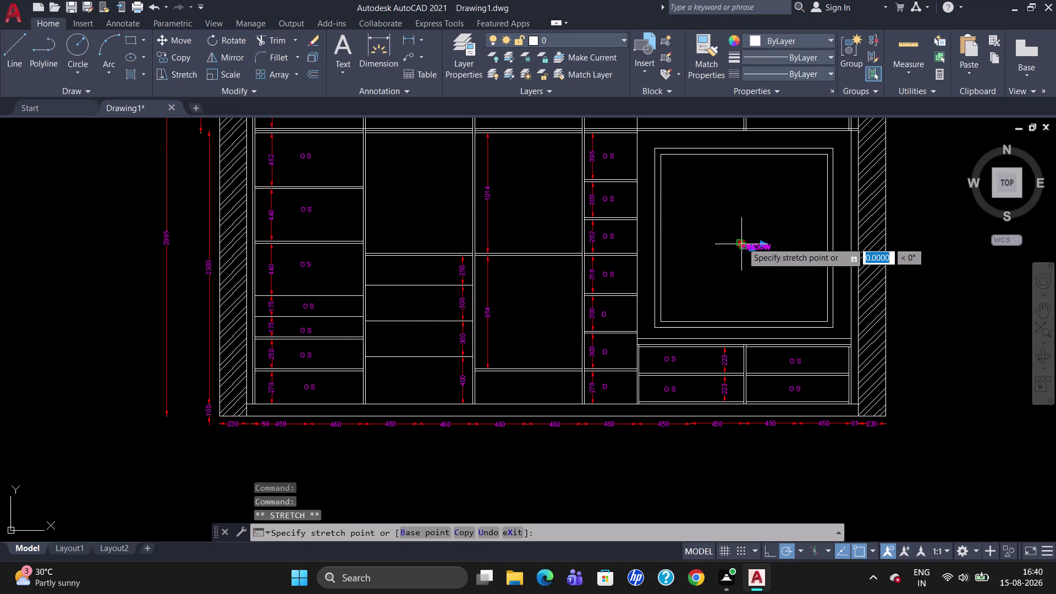
drag(742, 242, 725, 233)
click(725, 234)
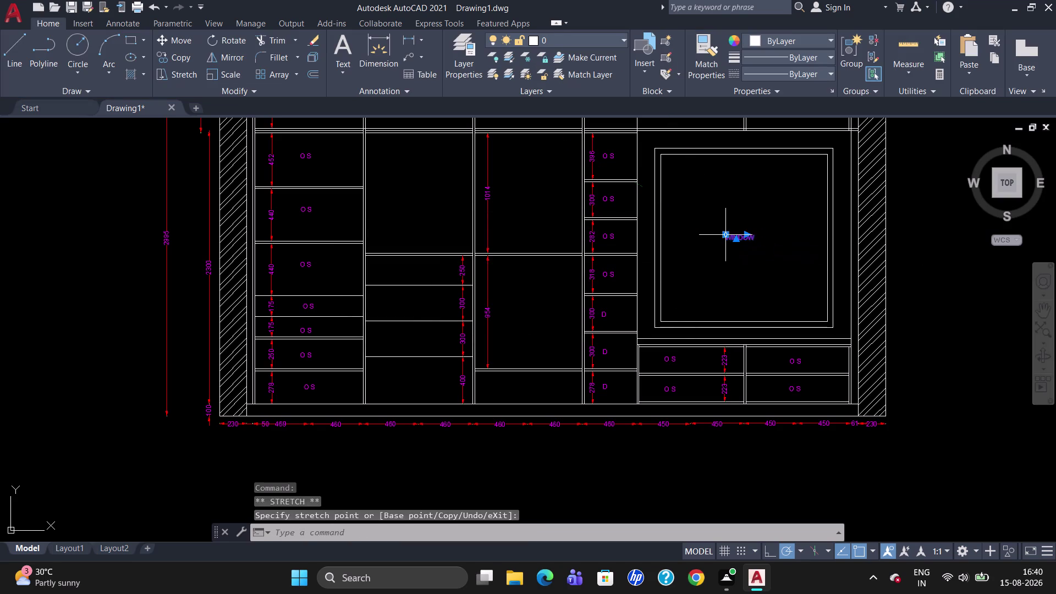
click(725, 234)
drag(725, 234, 729, 234)
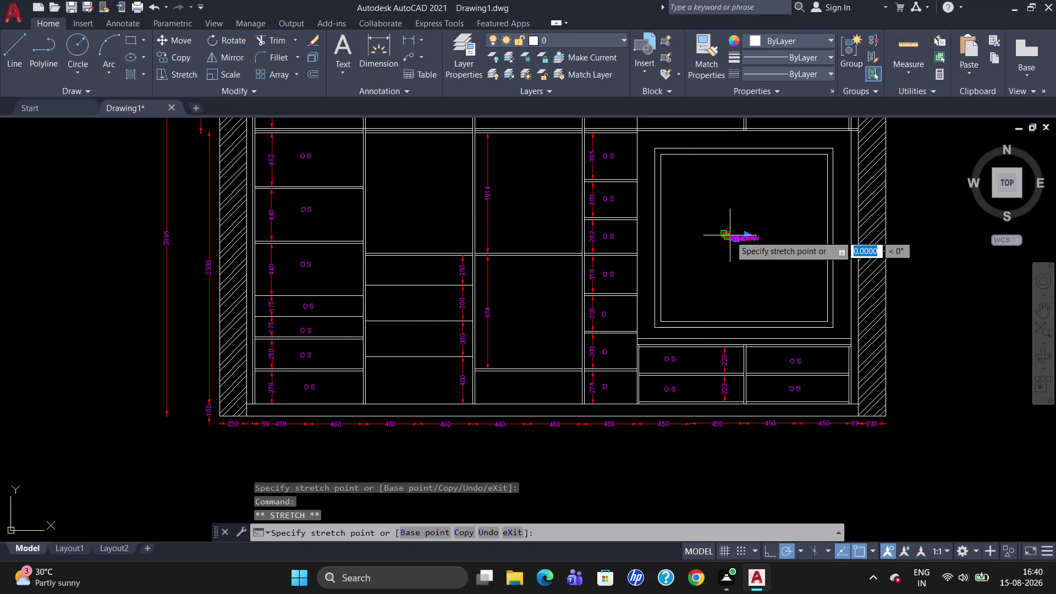
click(730, 235)
key(Escape)
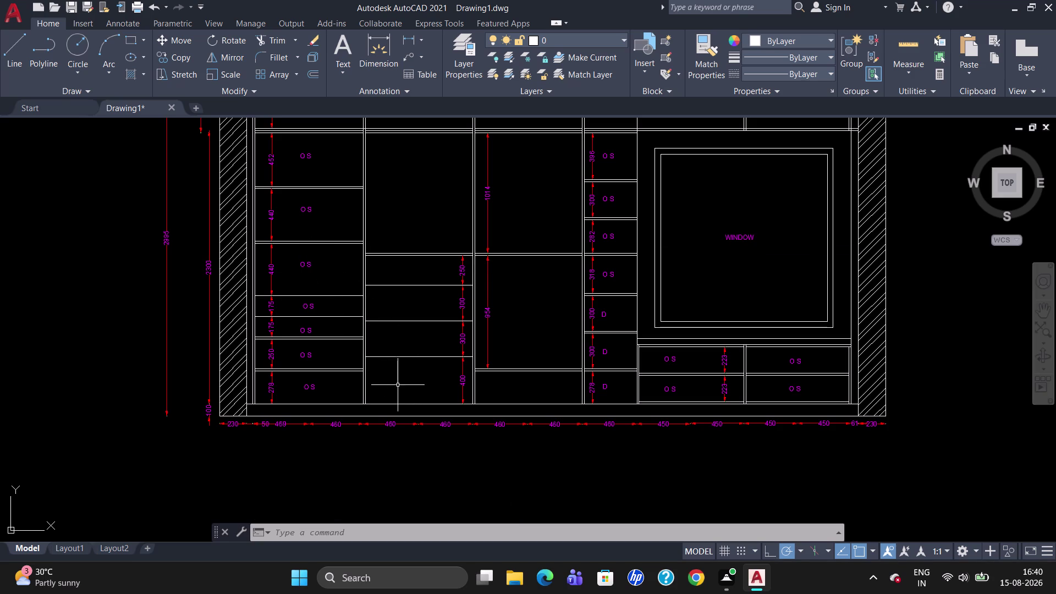
double_click(310, 308)
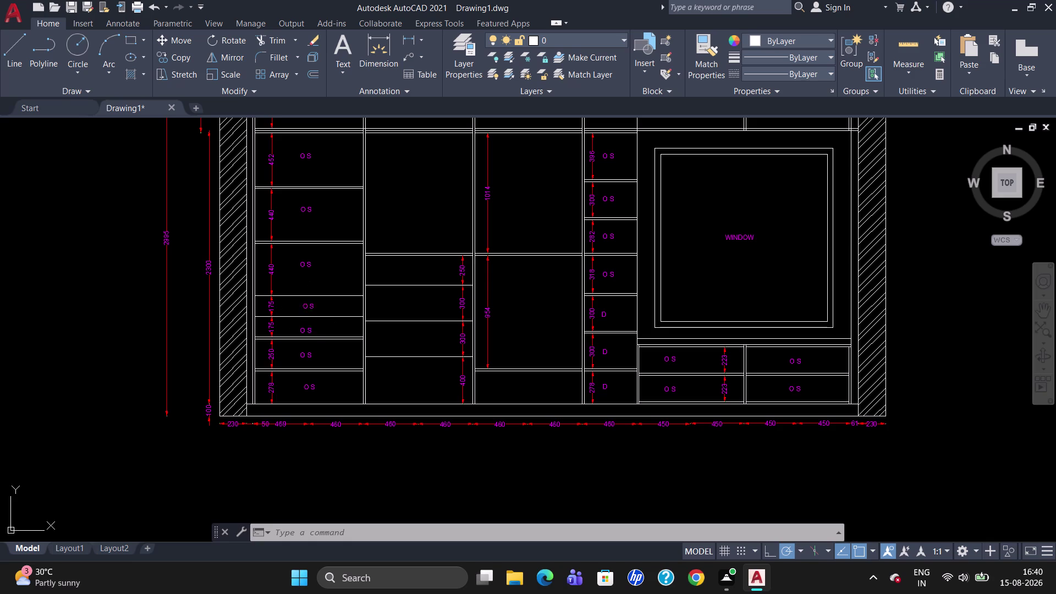
Retype the upper small drawer's O.S label as DRAWER and keep it.
click(317, 309)
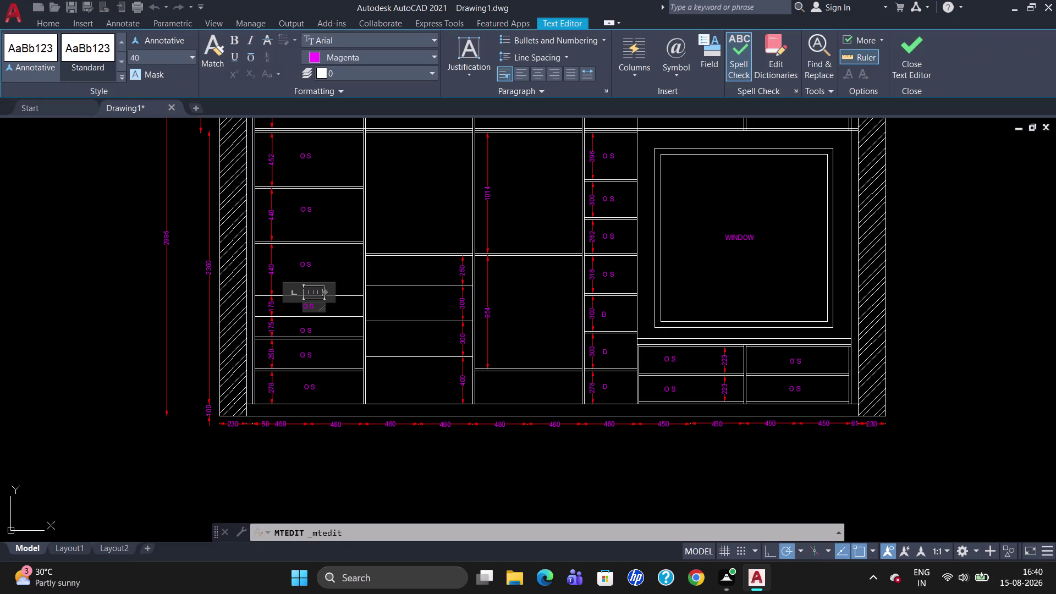
key(BackSpace)
key(BackSpace)
key(BackSpace)
text(DRA)
text(WER)
key(Escape)
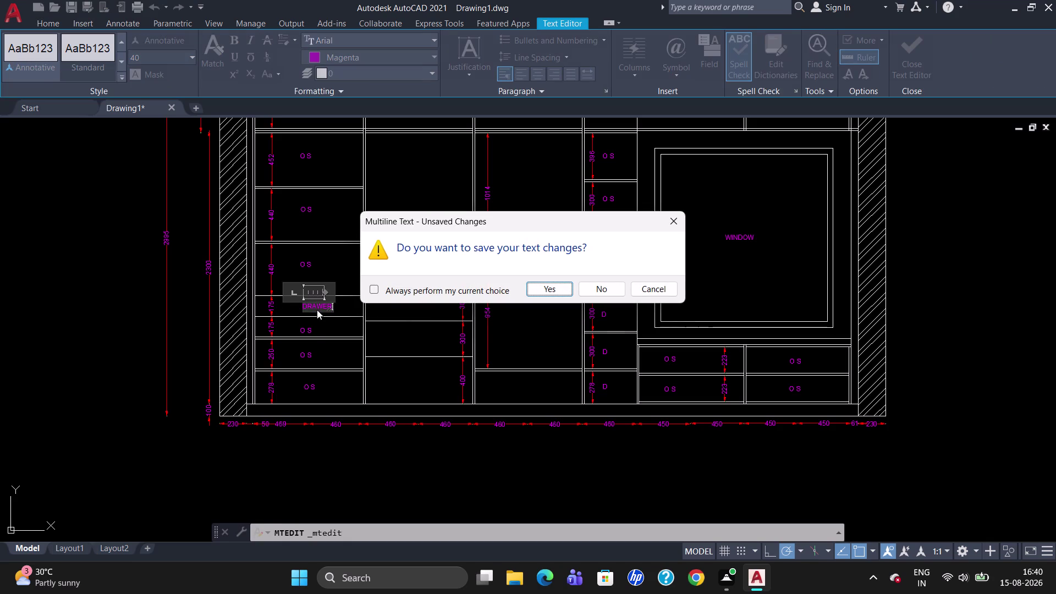
click(551, 285)
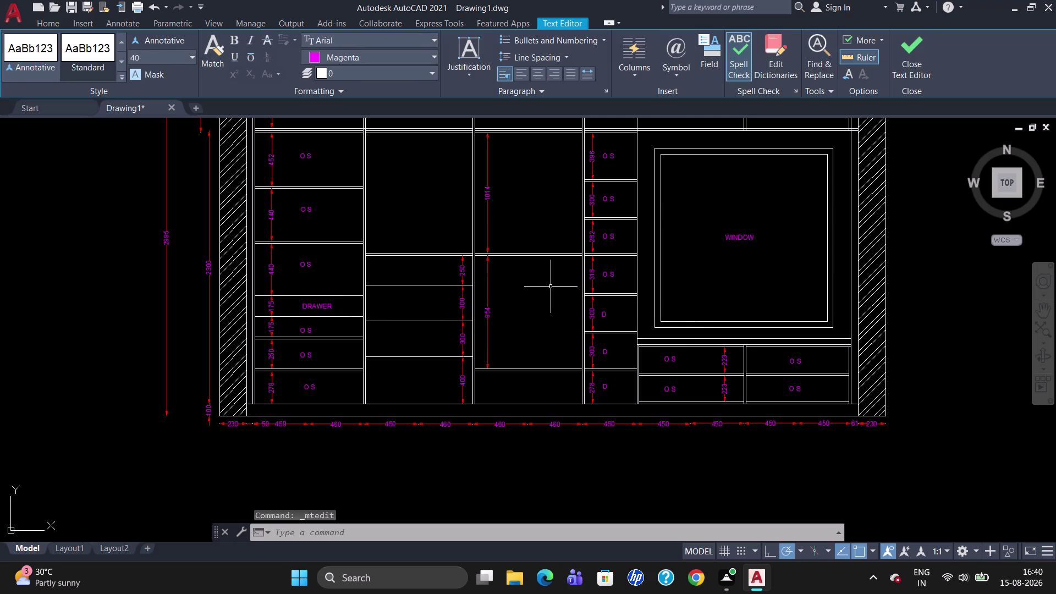
Erase the O.S label in the drawer below DRAWER.
click(309, 331)
click(307, 353)
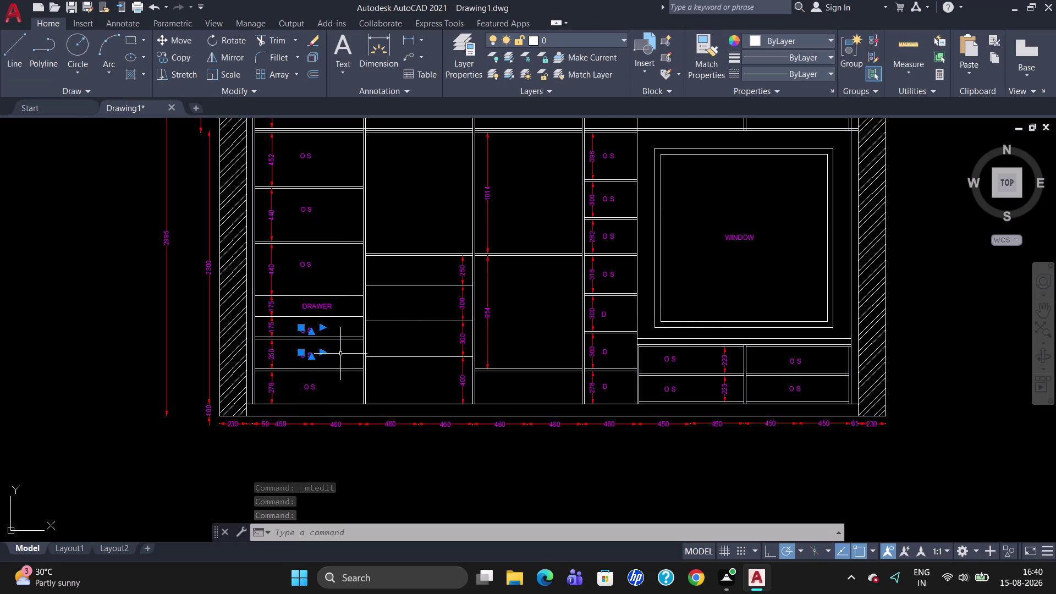
key(Escape)
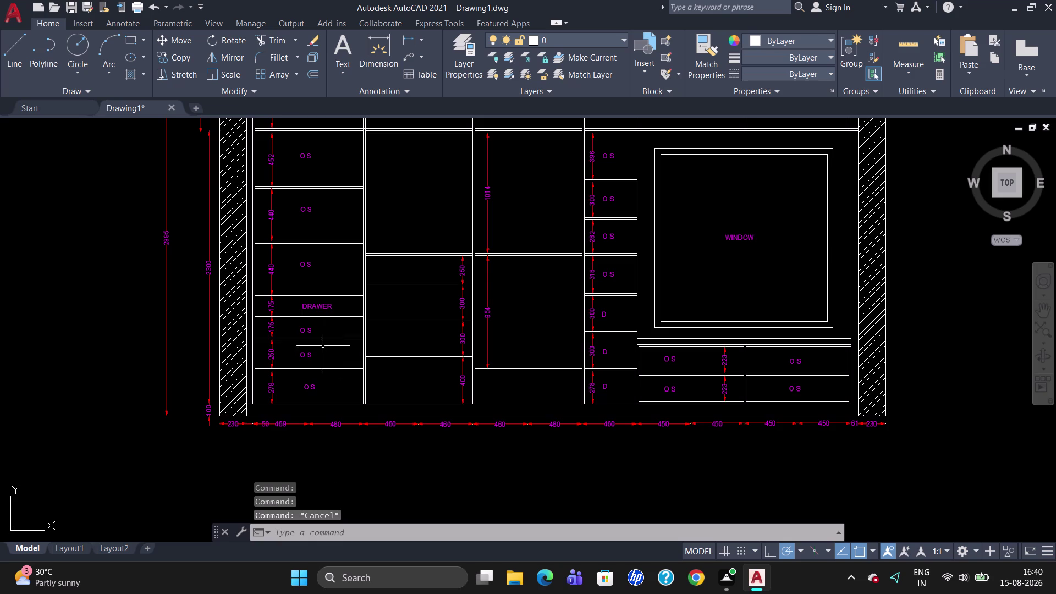
click(308, 329)
key(Delete)
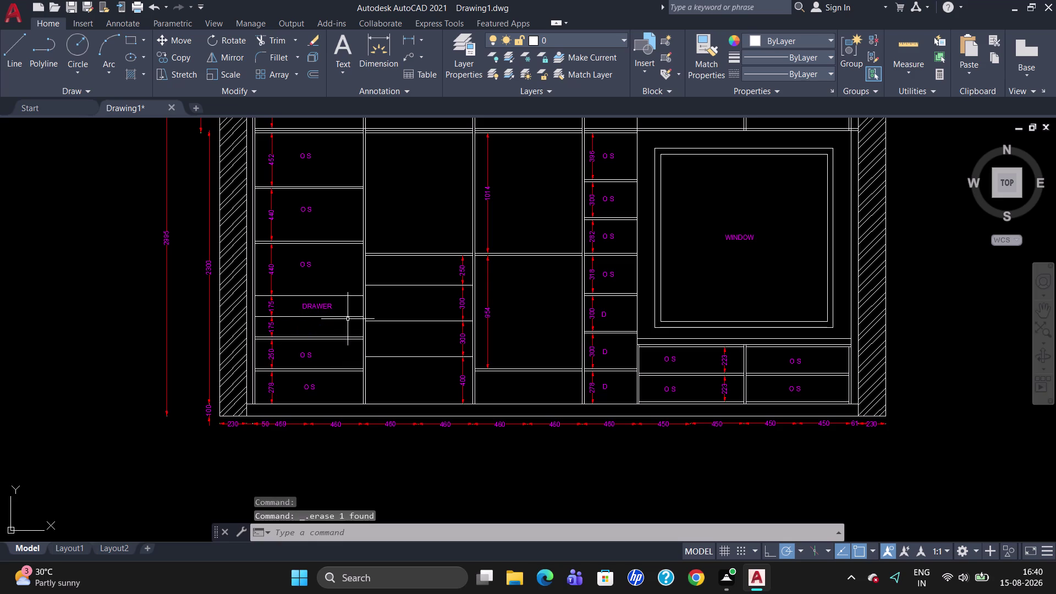
click(322, 308)
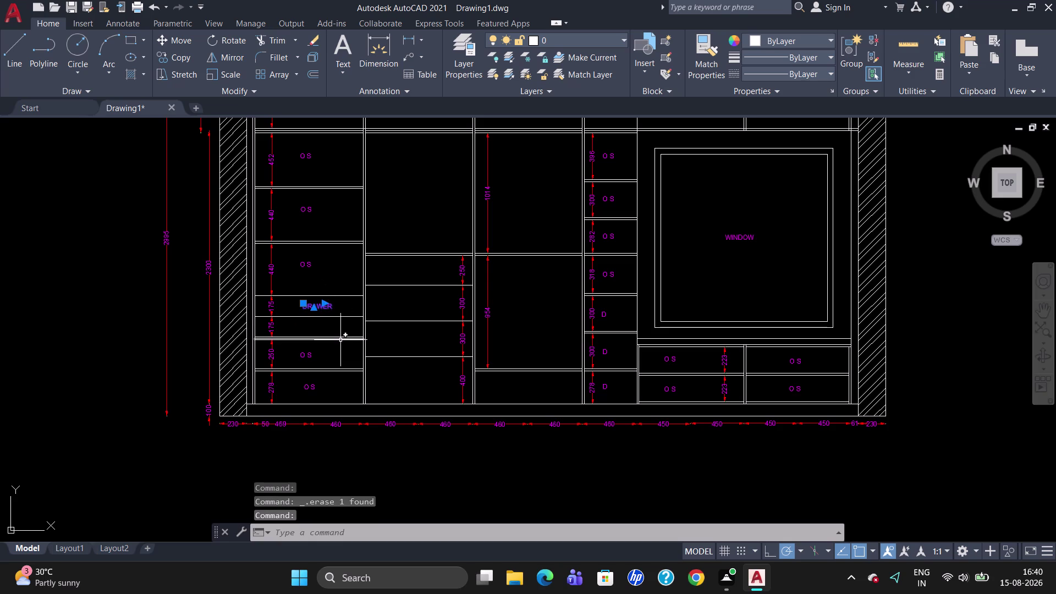
Copy the DRAWER label into the four middle-column drawers.
text(CO)
key(Return)
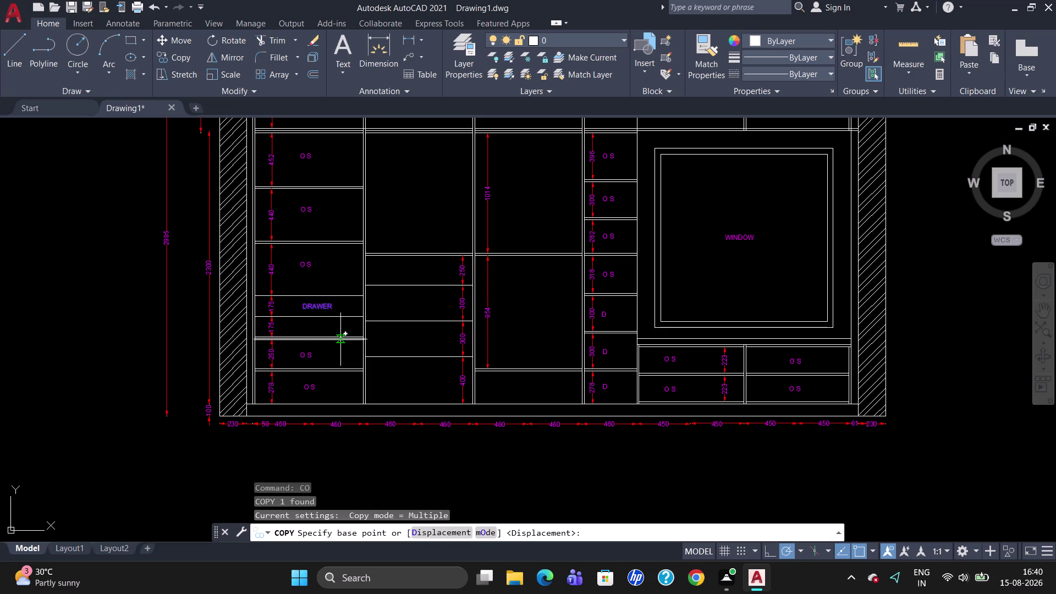
click(321, 304)
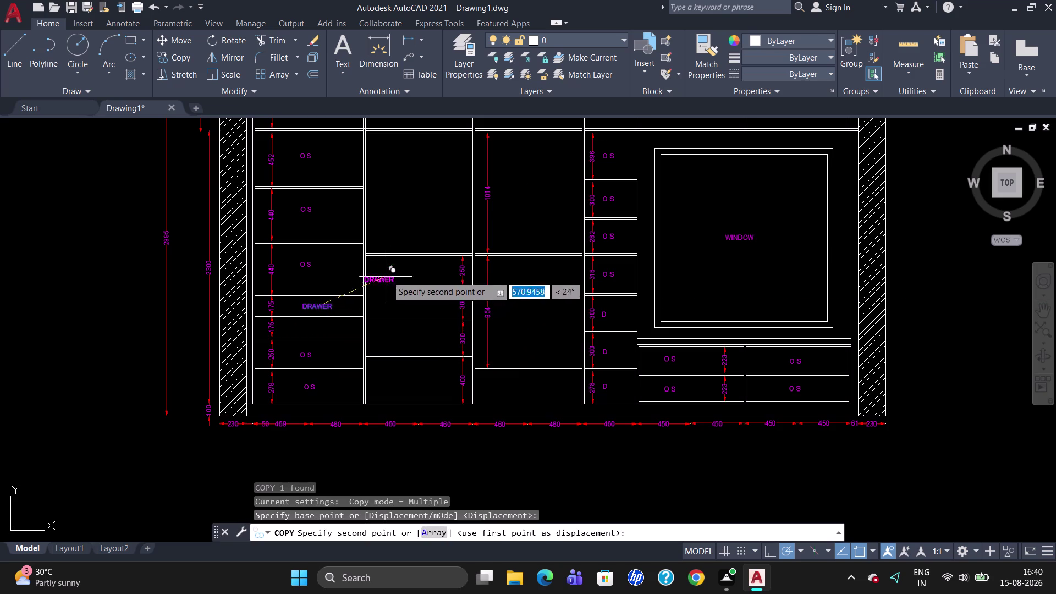
click(407, 269)
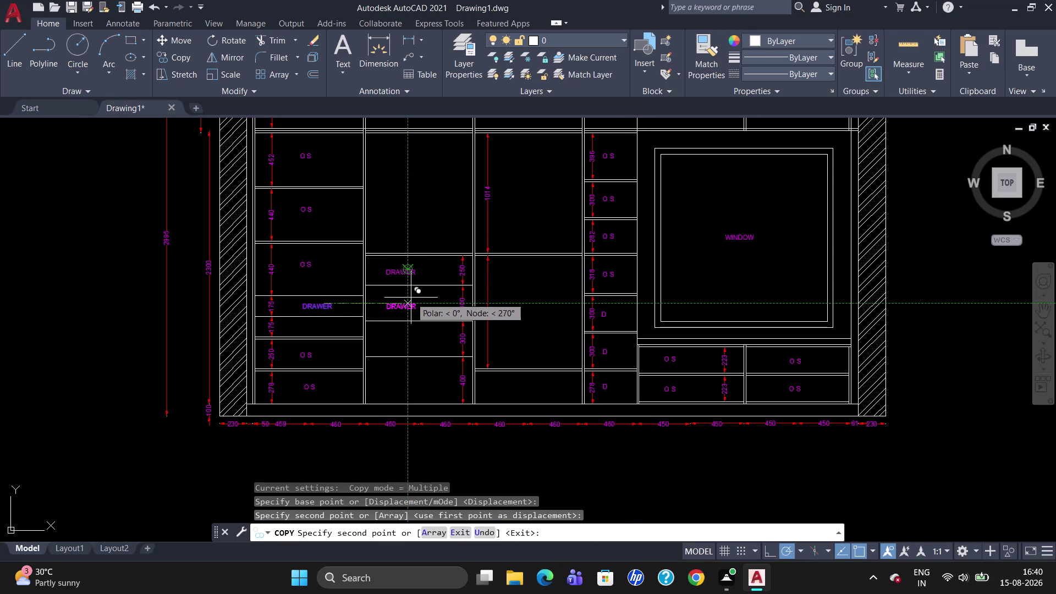
click(412, 295)
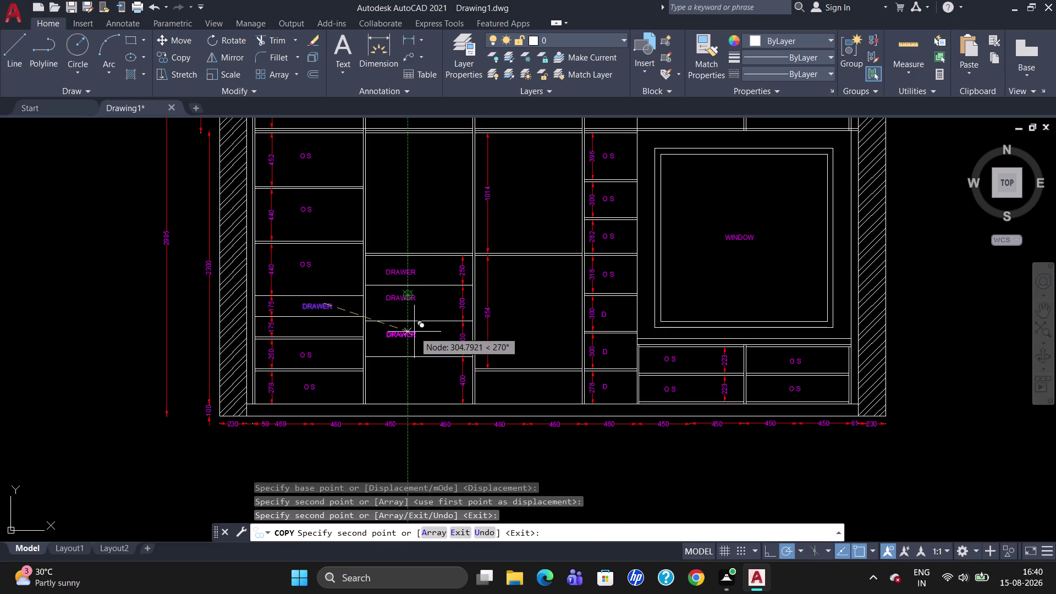
click(414, 331)
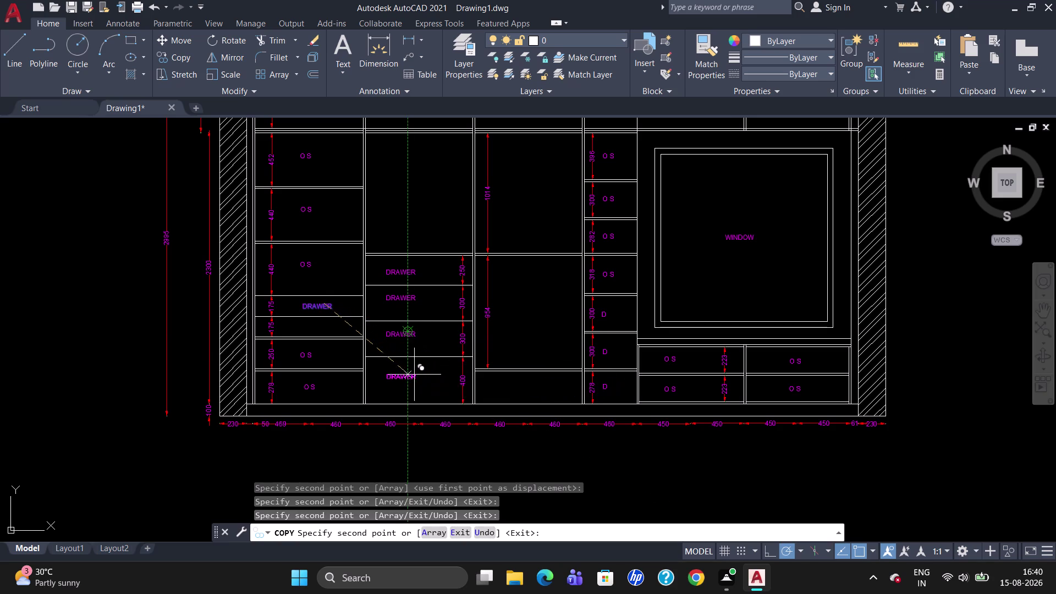
click(412, 376)
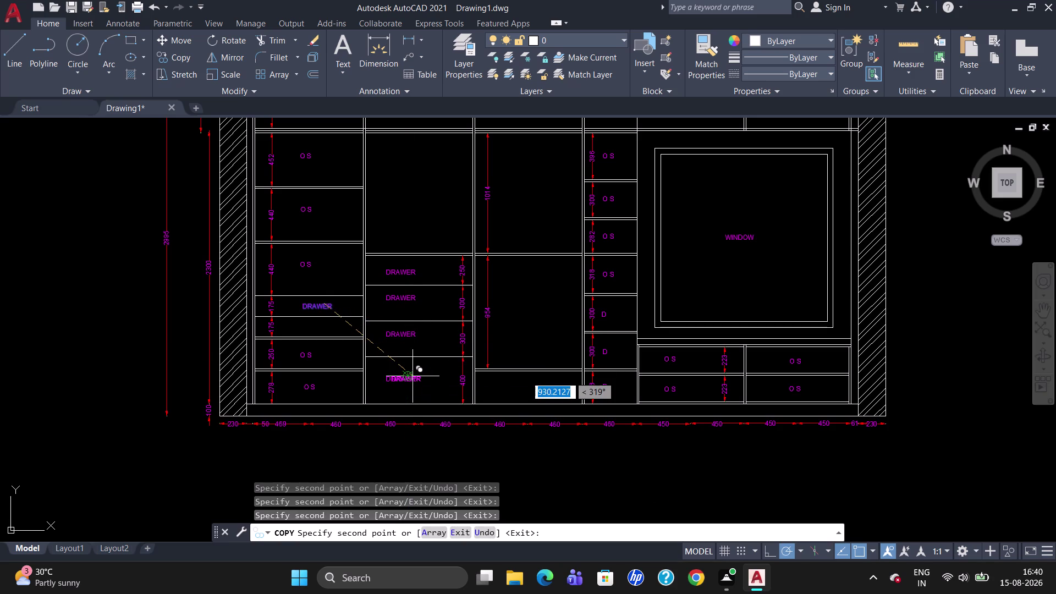
key(Escape)
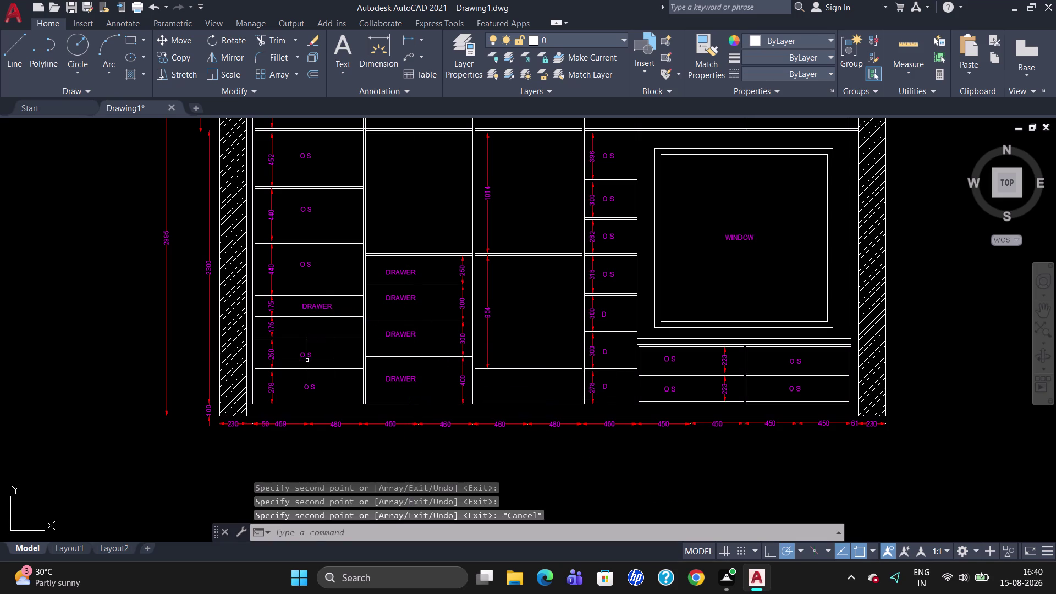
Copy DRAWER into the small left drawer just below the first.
click(314, 307)
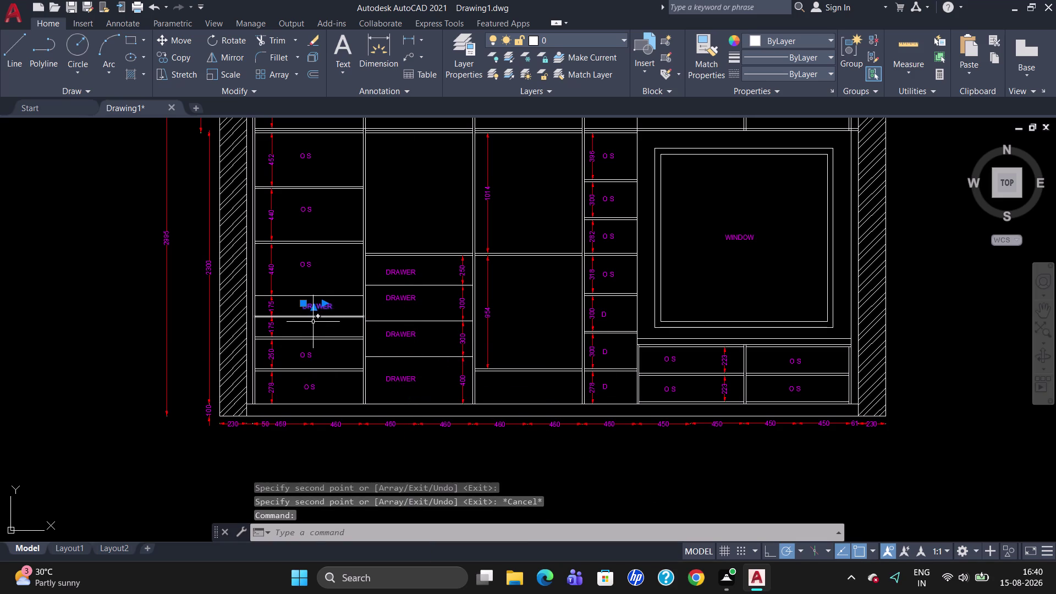
text(CO)
key(Return)
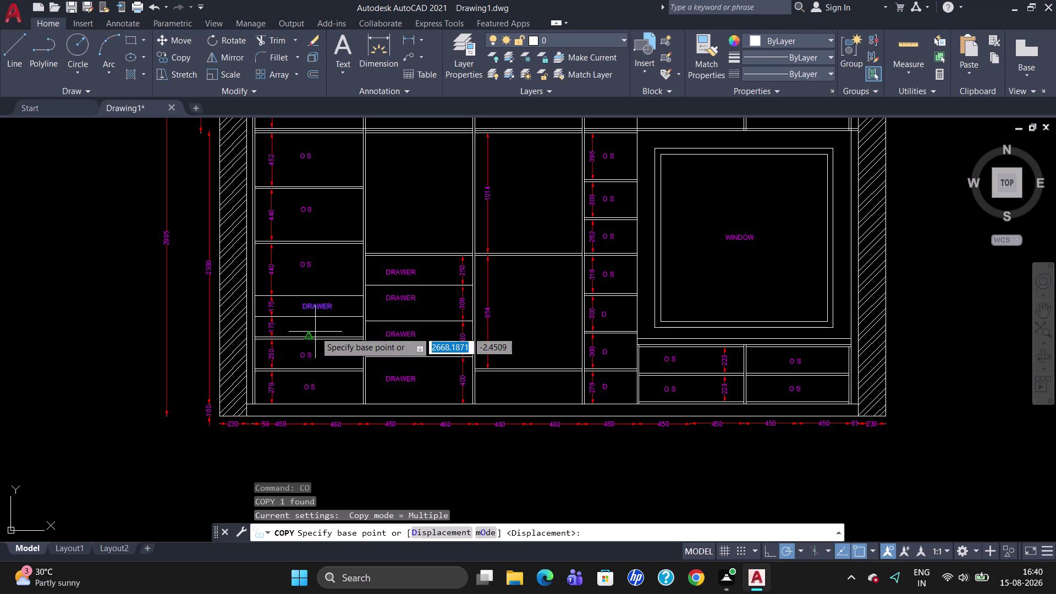
click(317, 306)
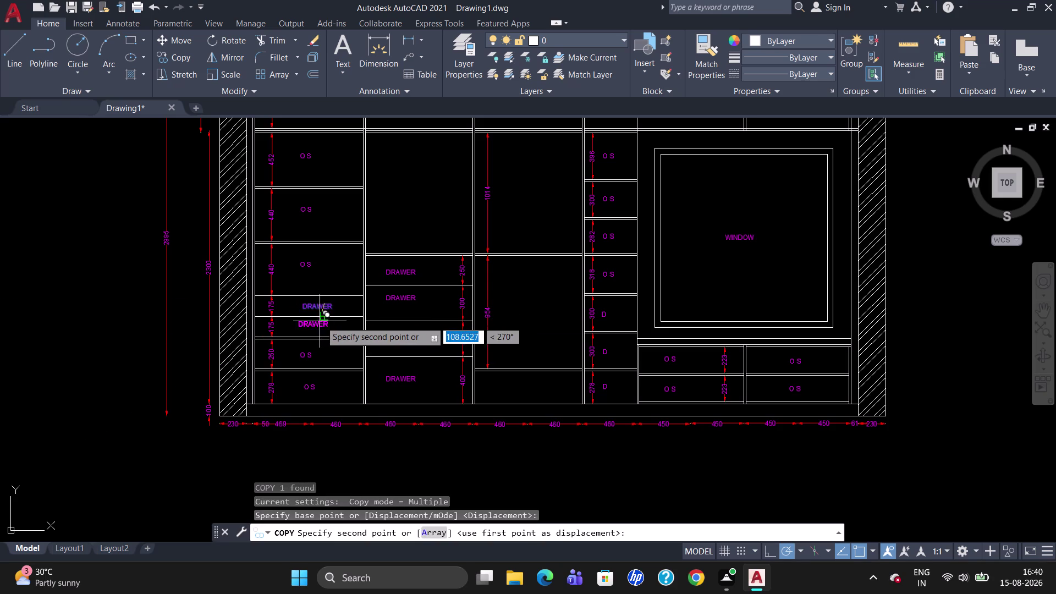
click(322, 325)
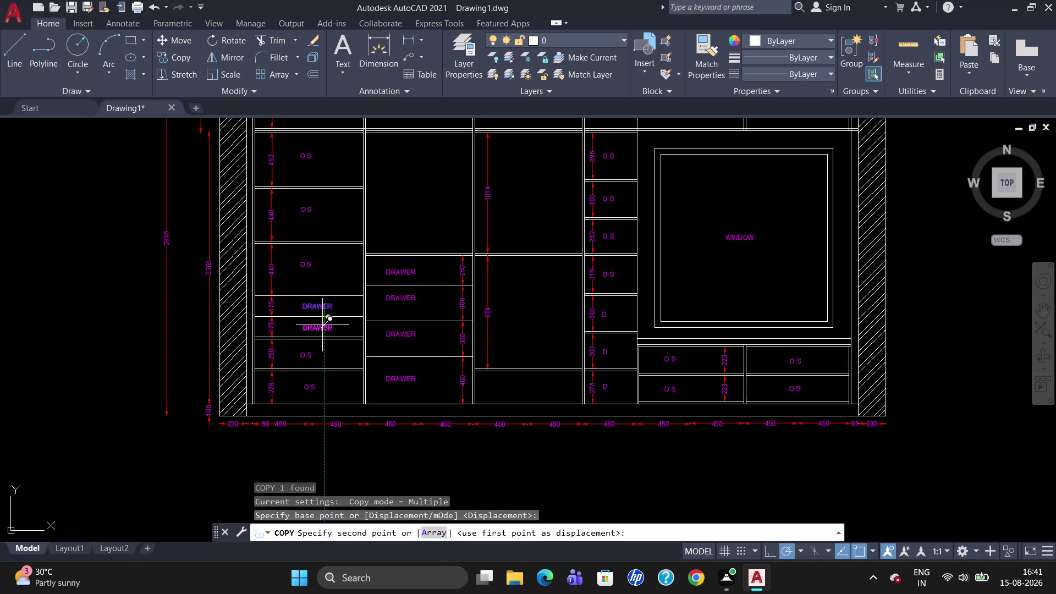
key(Escape)
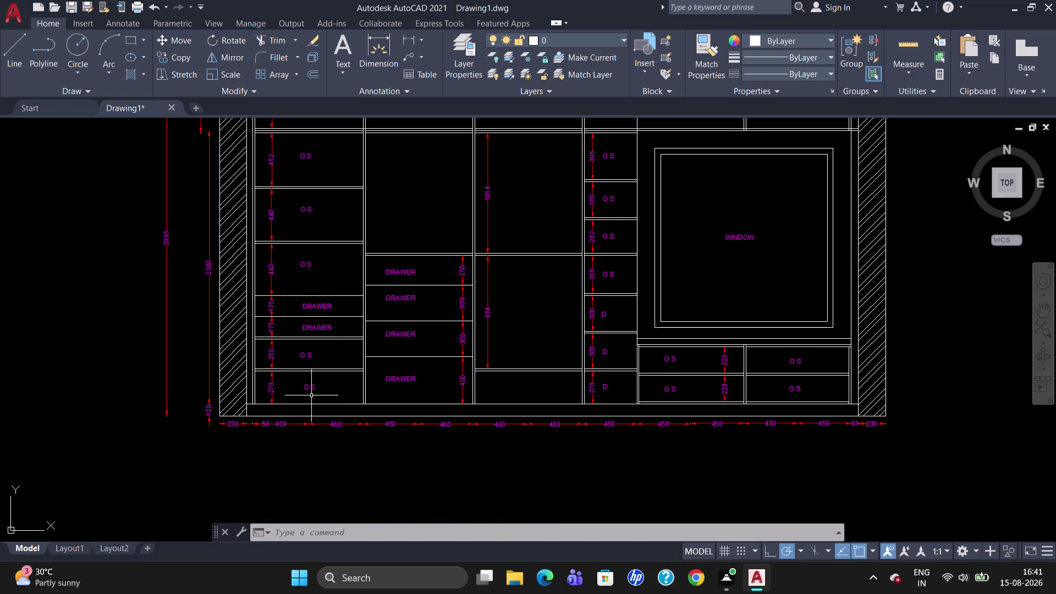
Try to move the bottom O.S label, then cancel.
click(310, 388)
click(303, 385)
drag(304, 383, 300, 385)
double_click(303, 384)
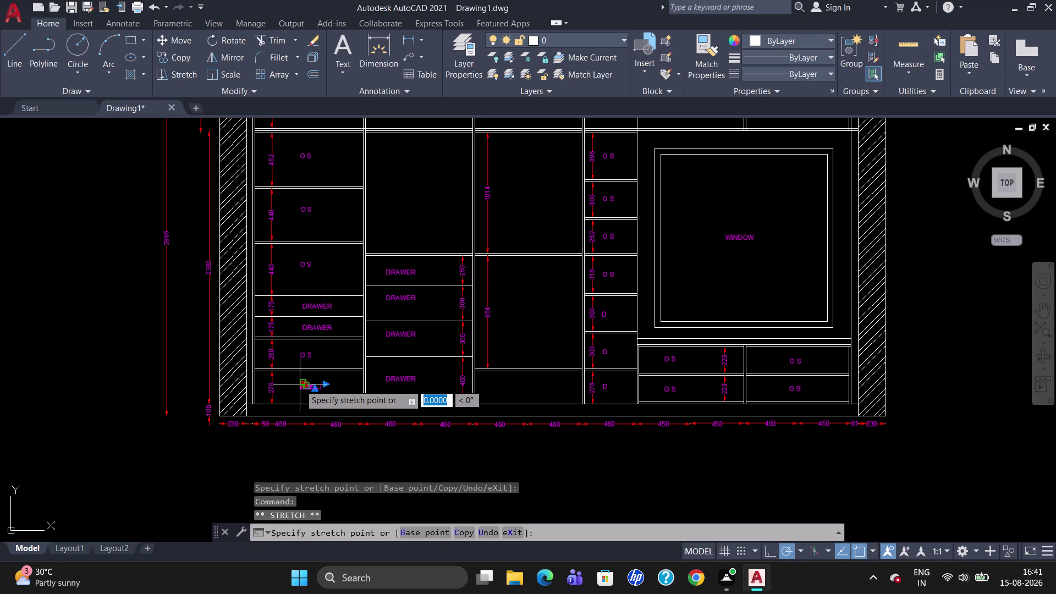
click(299, 384)
key(Escape)
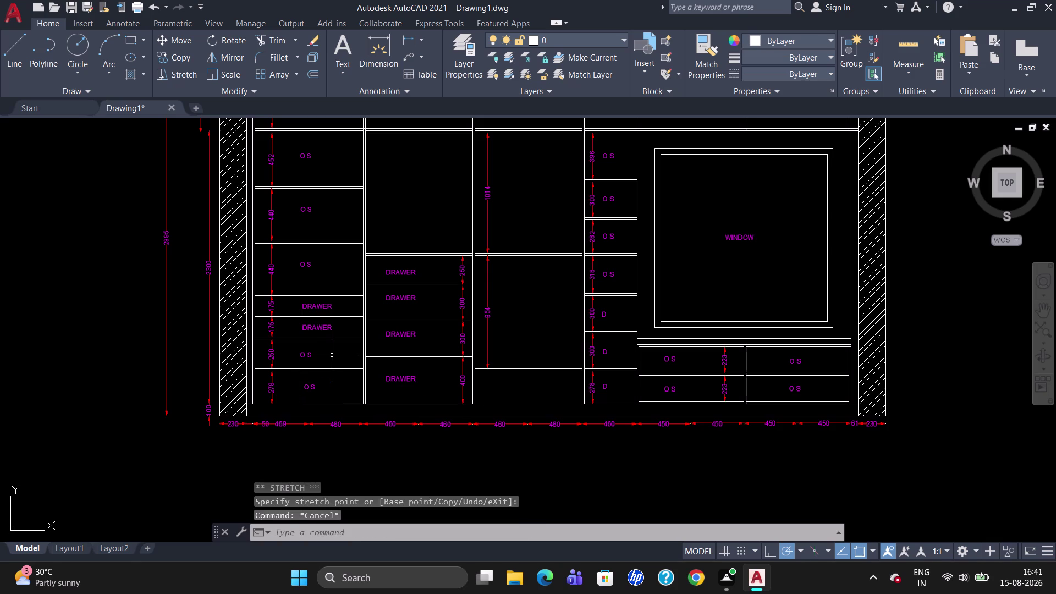
scroll(down, 3)
scroll(up, 3)
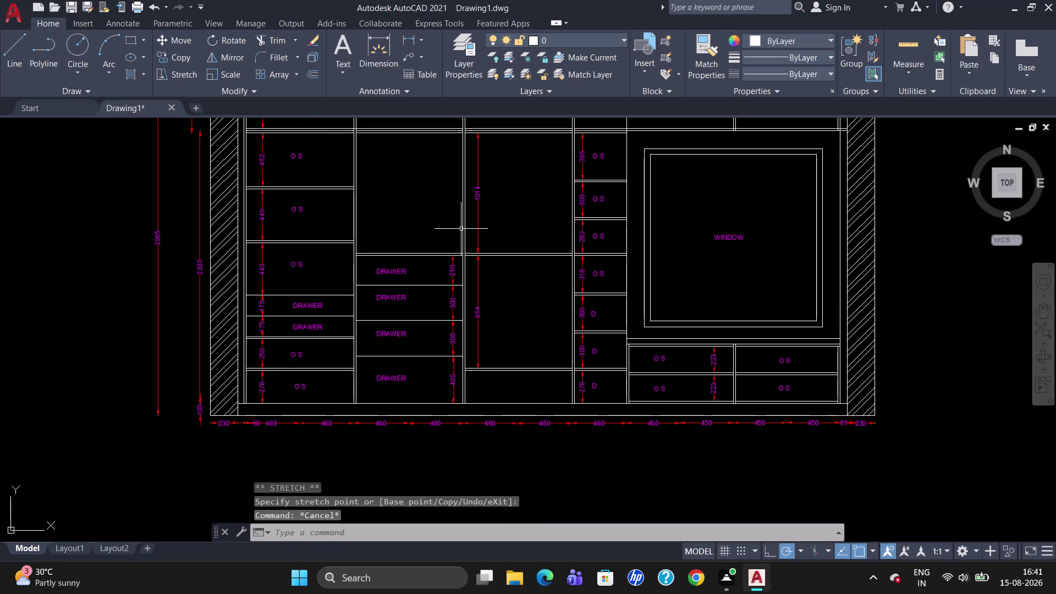
Copy an O S label up into the top-left loft compartment.
scroll(down, 3)
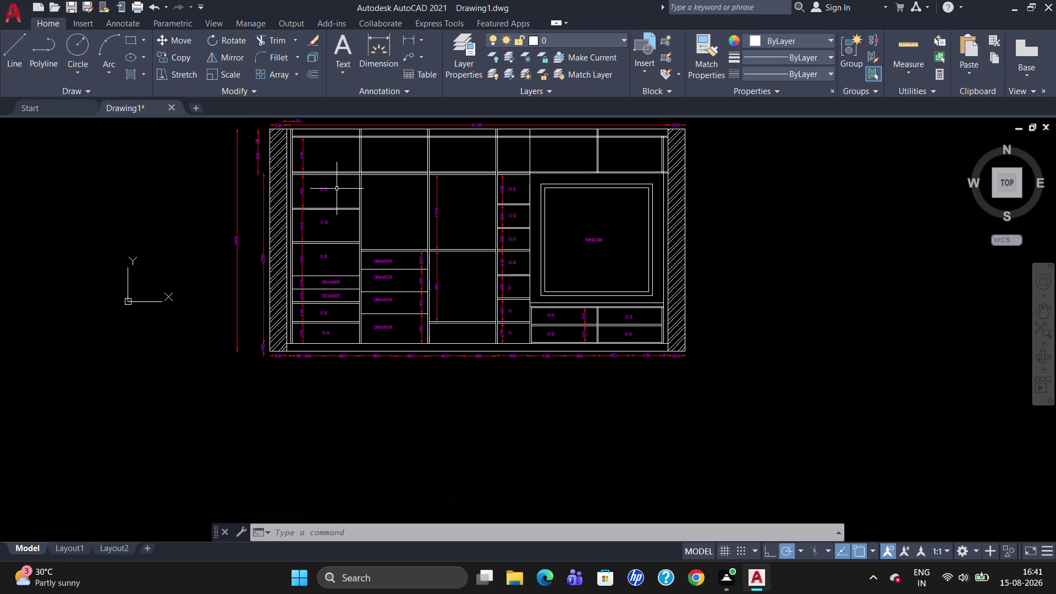
scroll(up, 3)
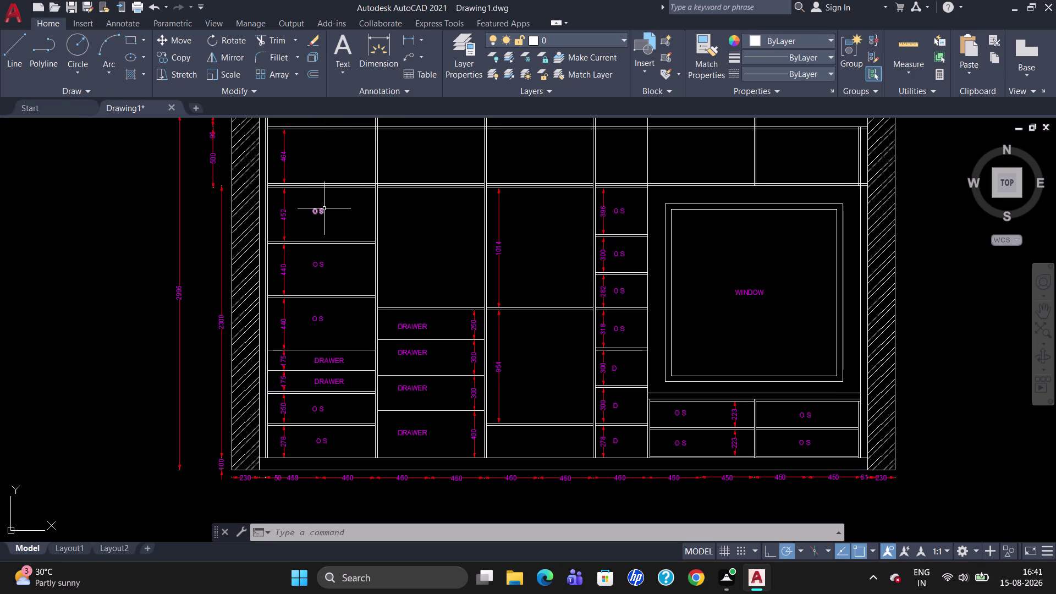
click(322, 210)
text(CO)
key(Return)
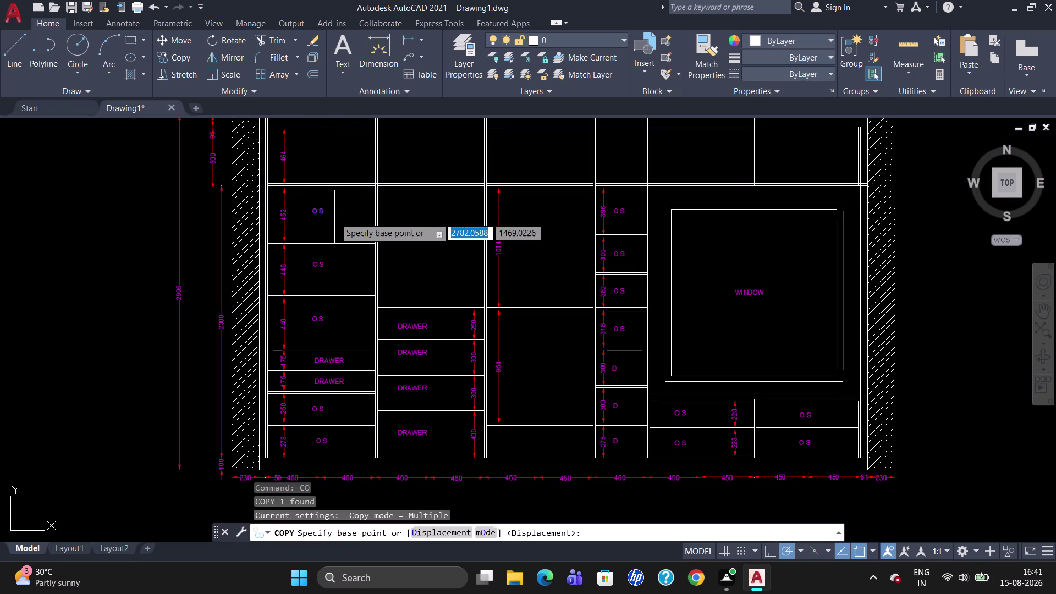
click(317, 212)
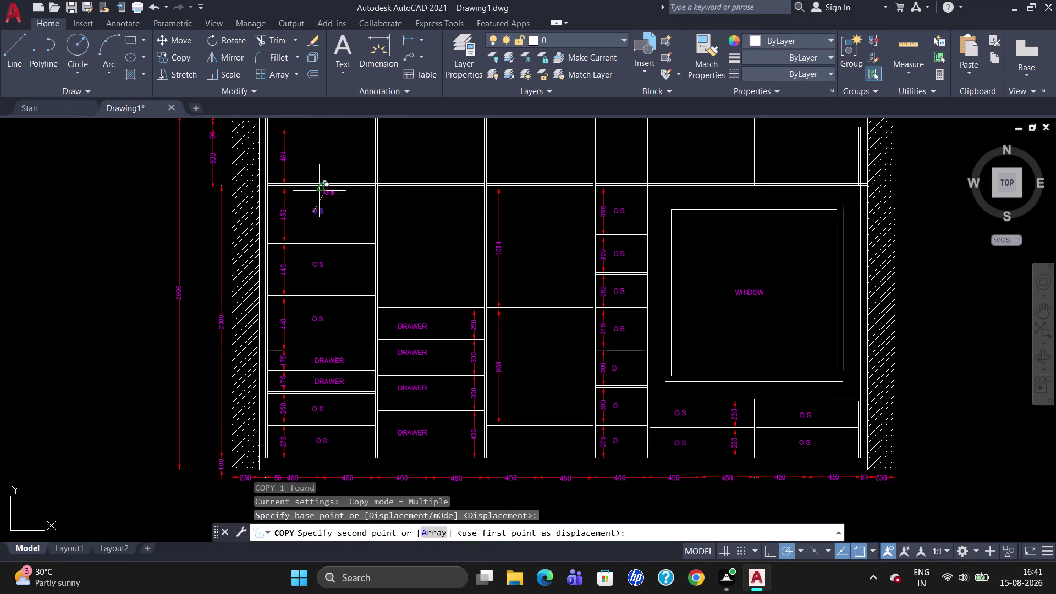
click(319, 161)
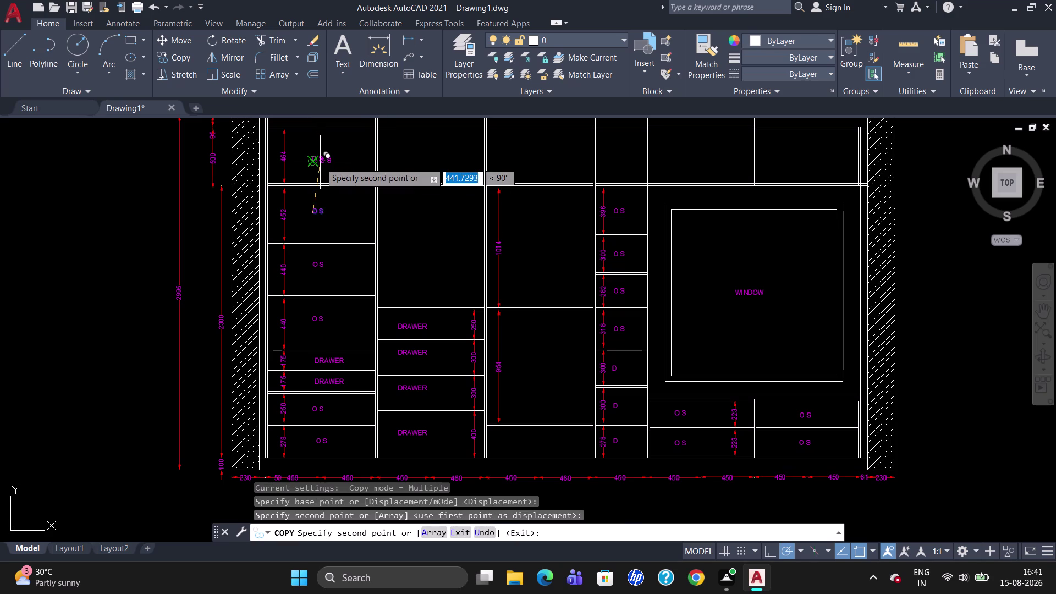
key(Escape)
Change the copied label's text to LOFT and keep the change.
double_click(320, 162)
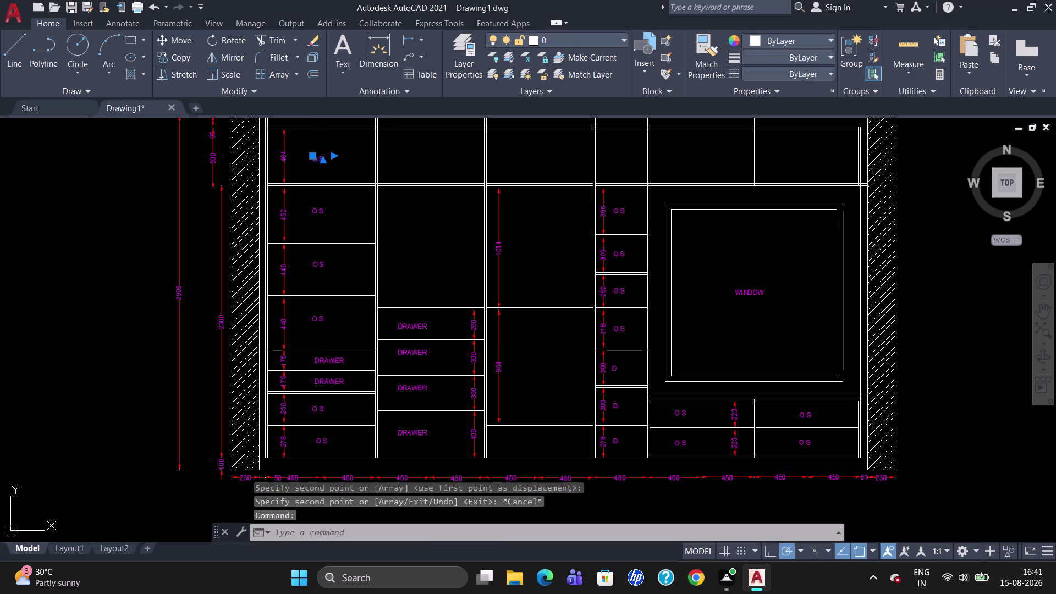
click(327, 162)
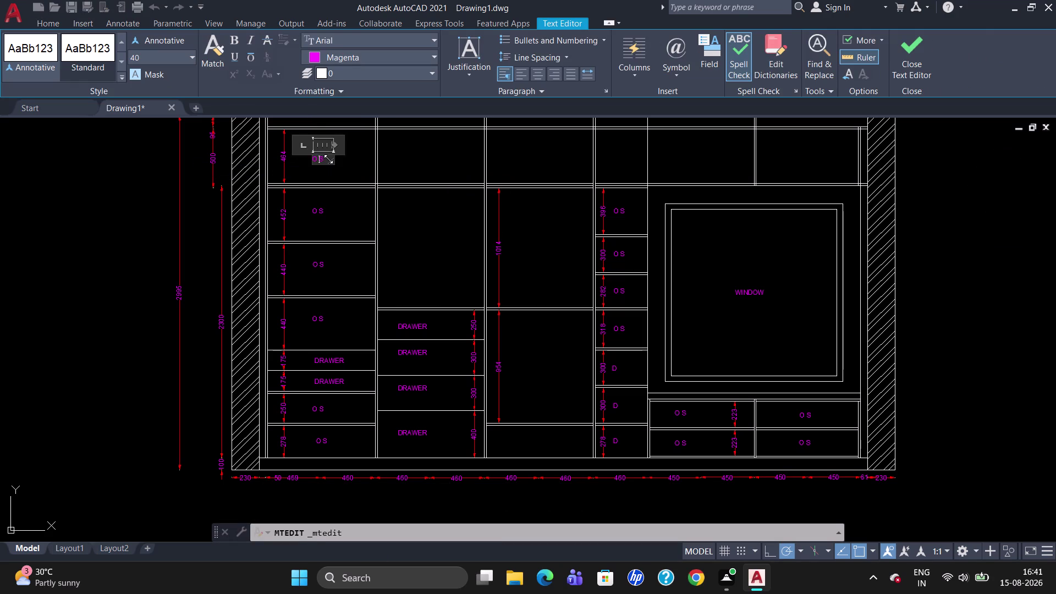
key(BackSpace)
key(Right)
key(BackSpace)
key(BackSpace)
text(LOFT)
key(Escape)
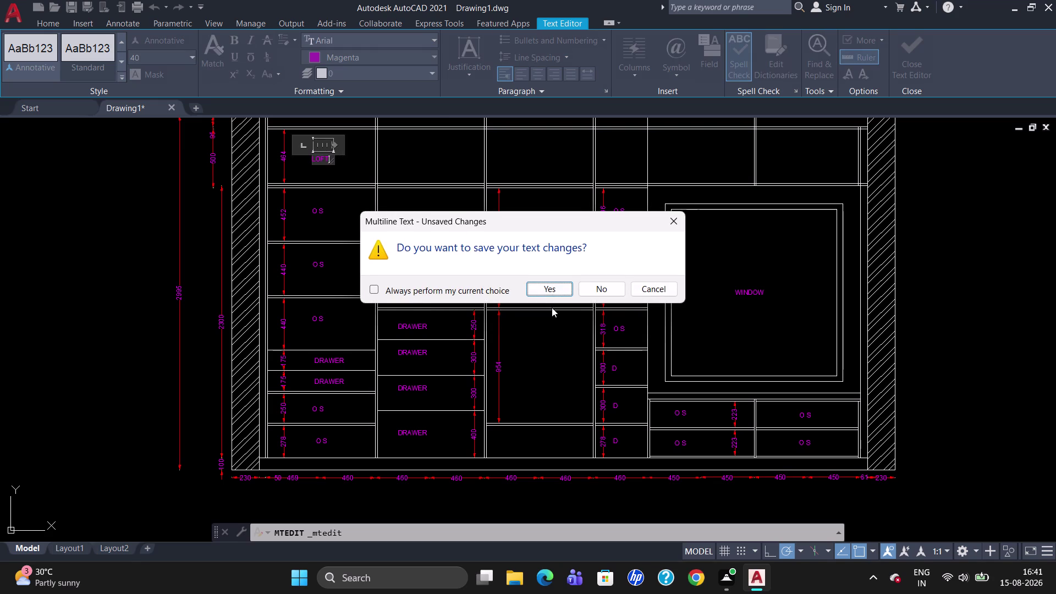
click(549, 291)
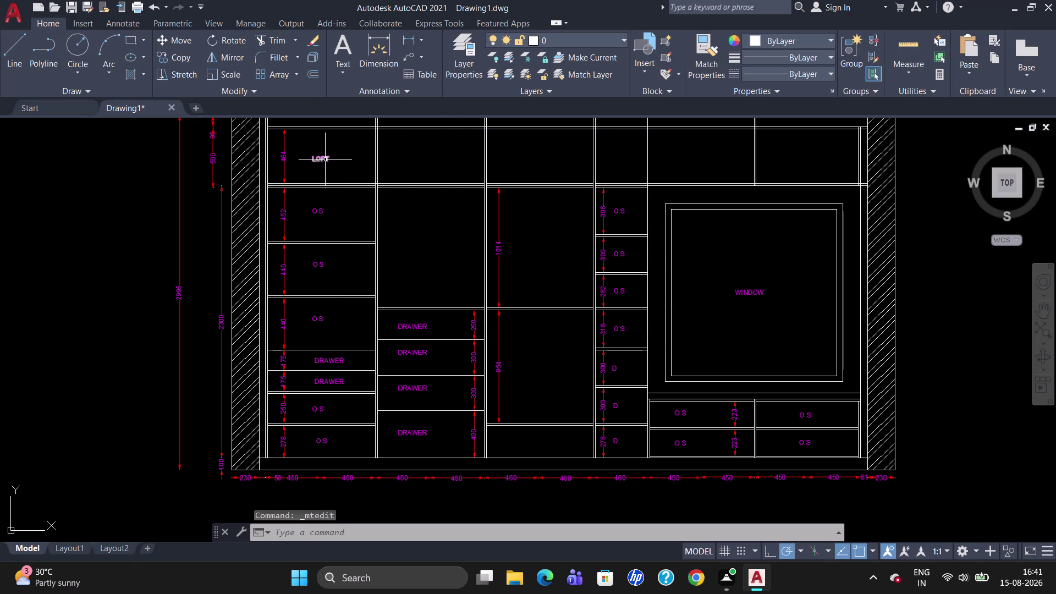
Copy the LOFT label into the second through fifth loft compartments.
click(325, 158)
text(CO)
key(Return)
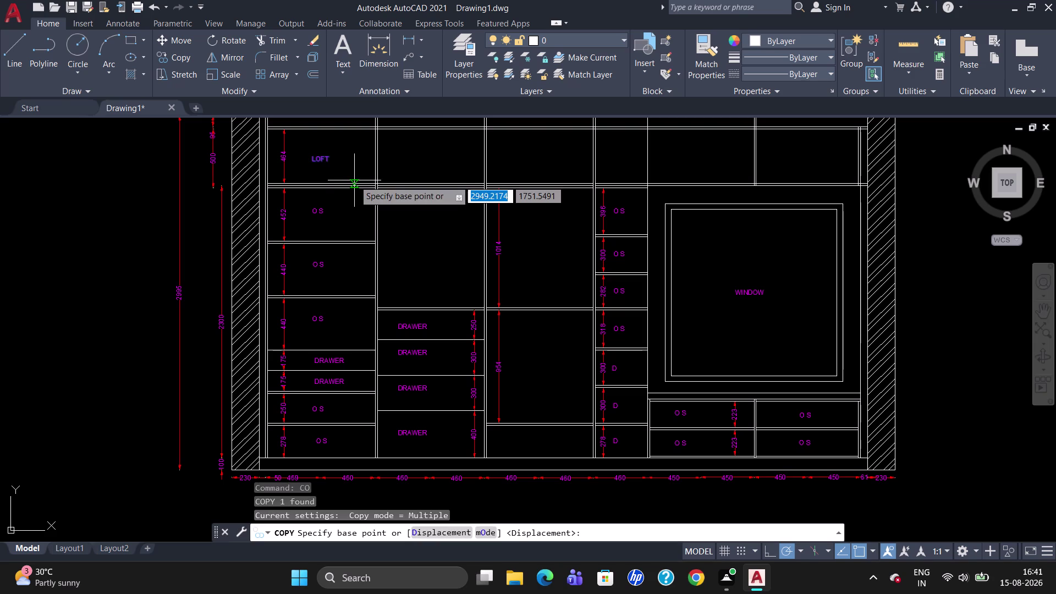
click(320, 160)
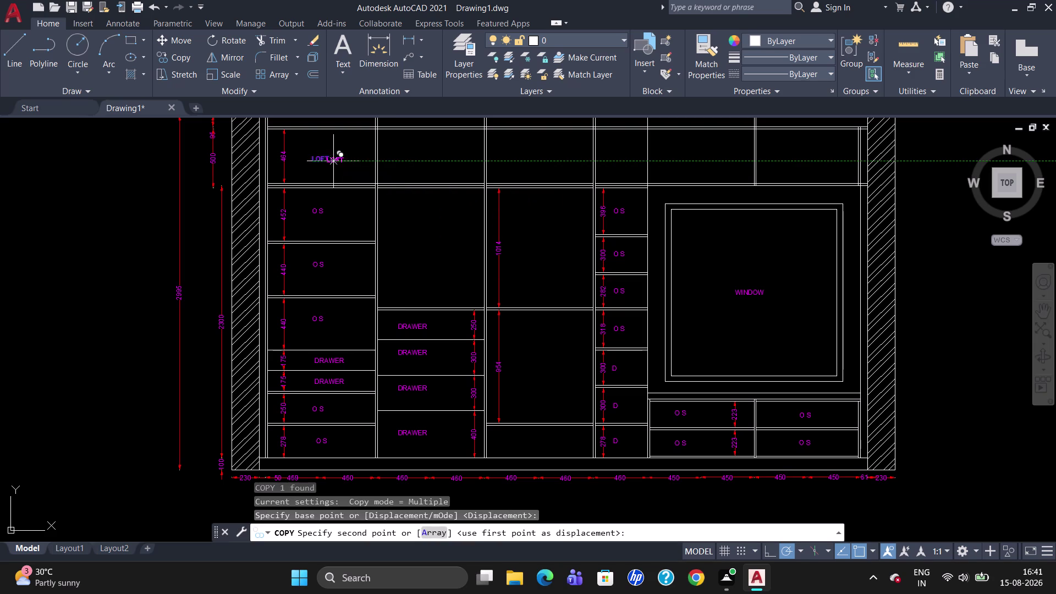
click(417, 164)
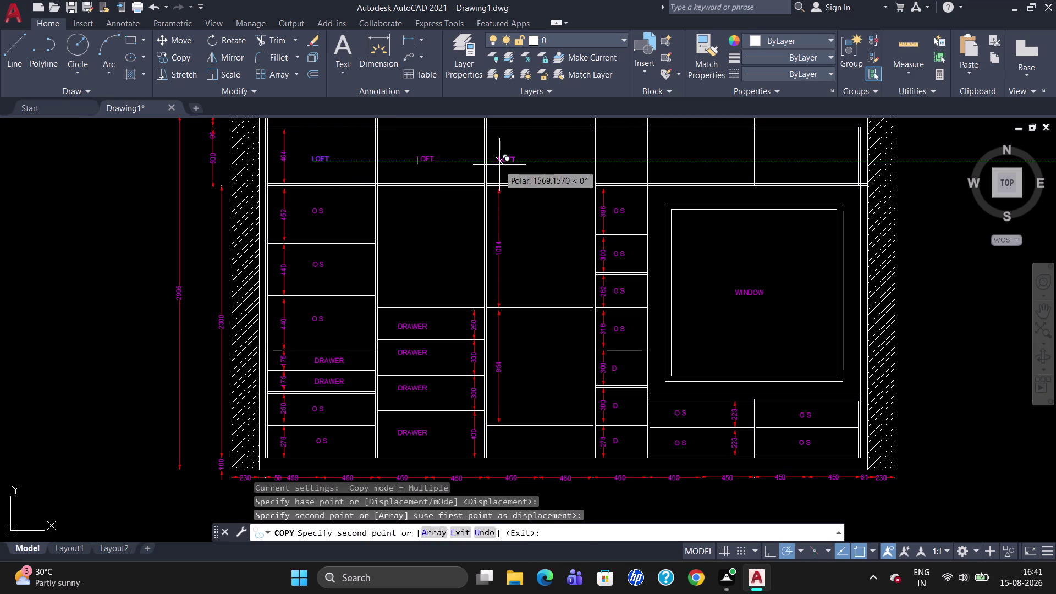
click(530, 162)
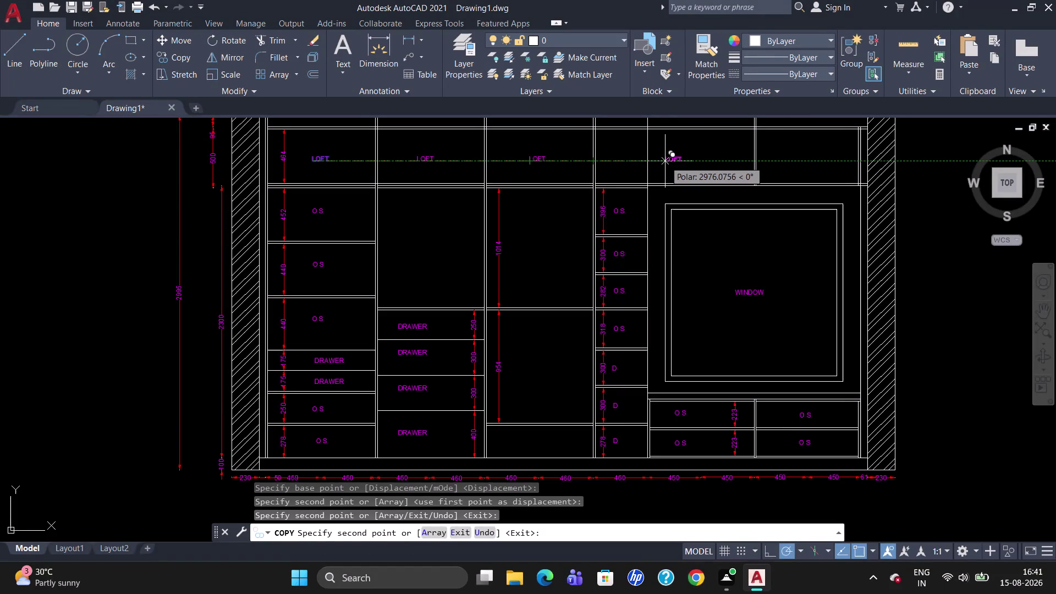
click(663, 161)
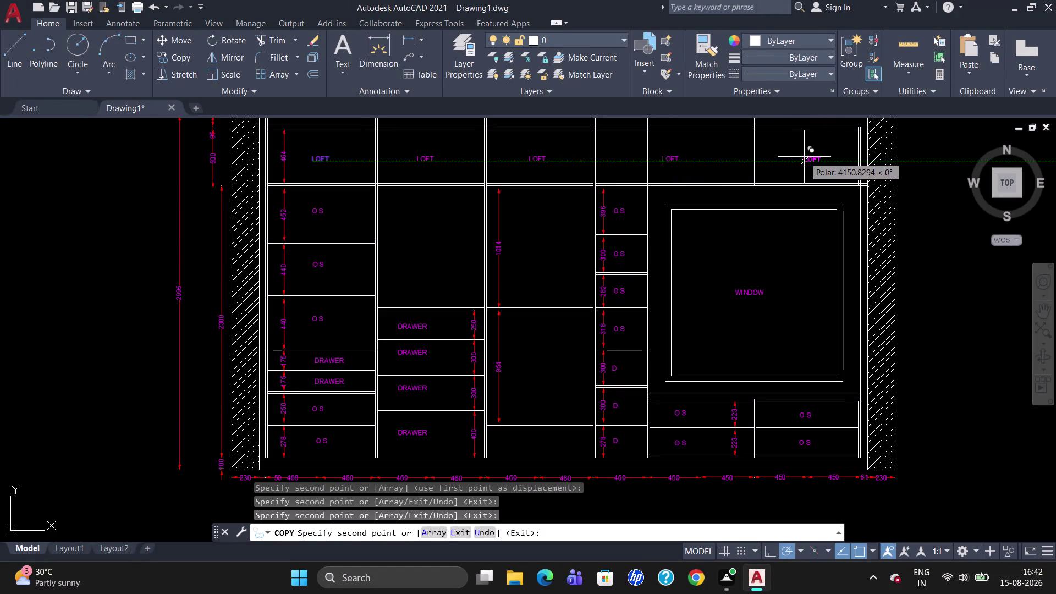
click(804, 157)
key(Escape)
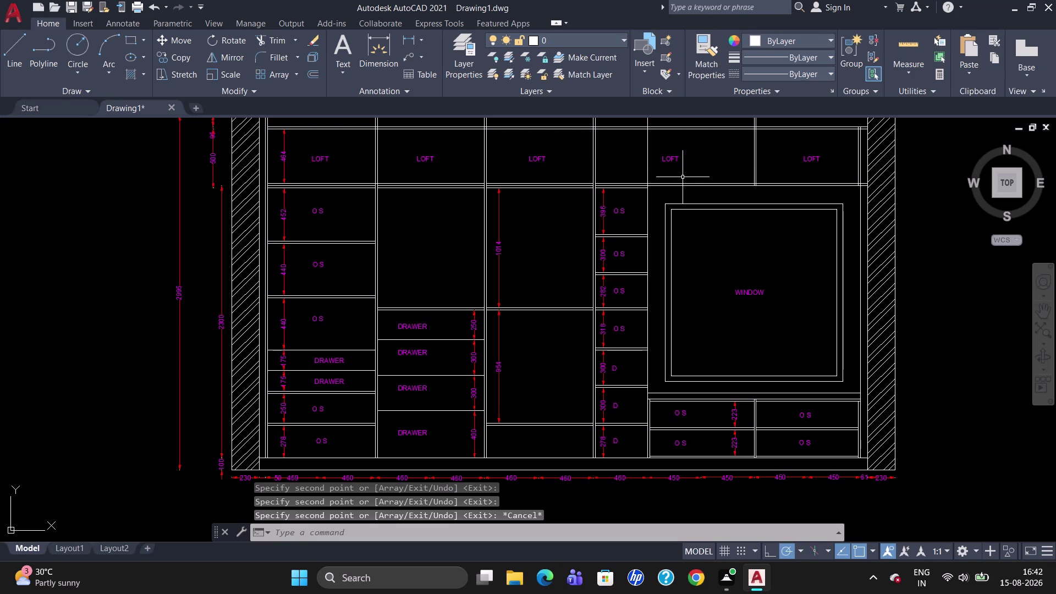
Attempt to trim the extra loft divider with TR, then cancel.
scroll(down, 3)
scroll(up, 3)
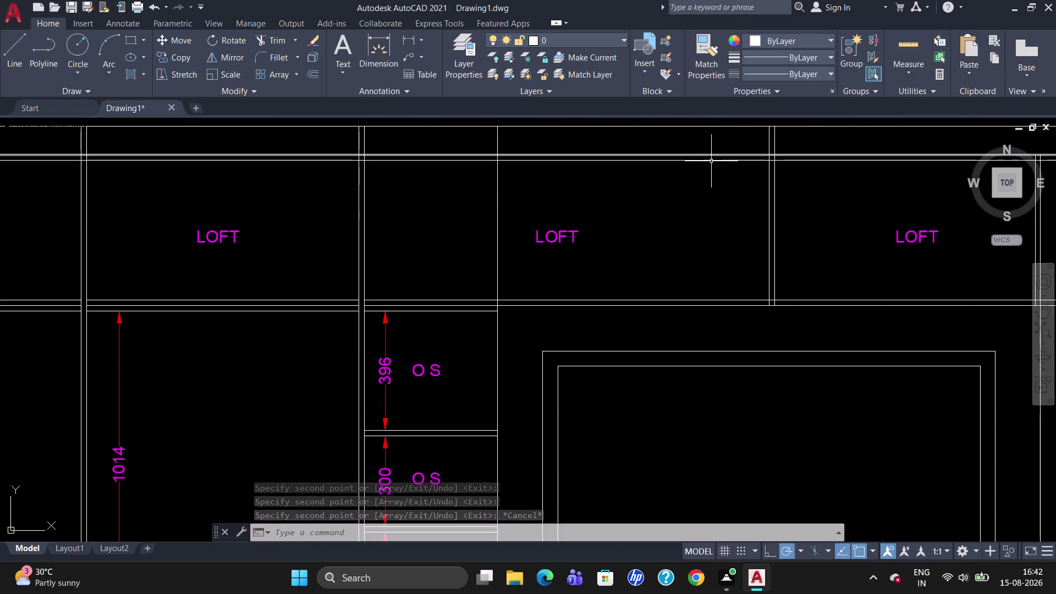
scroll(down, 3)
text(TR)
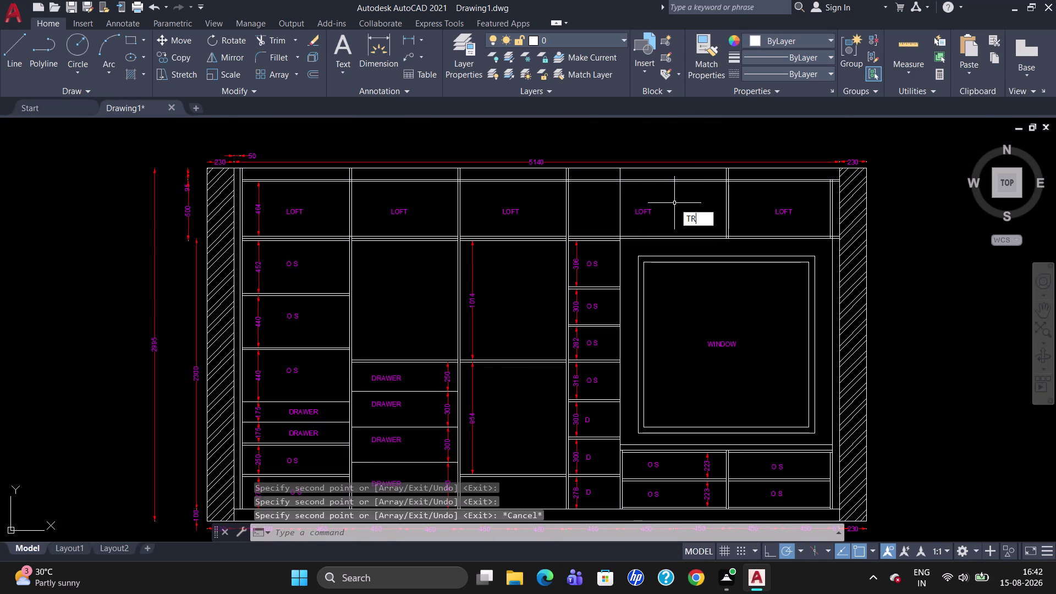
key(Return)
key(Return)
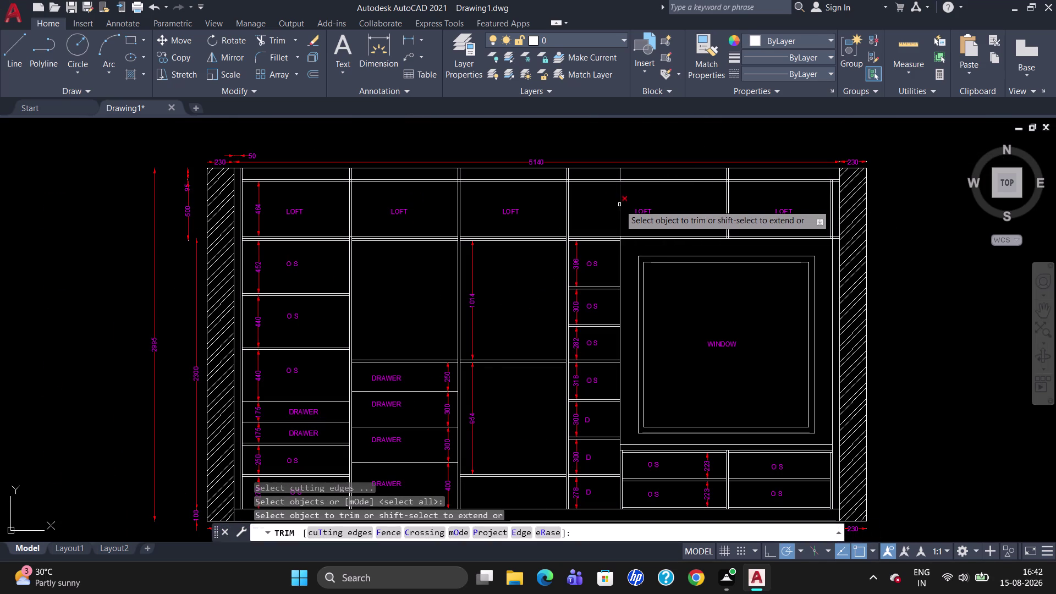
click(619, 205)
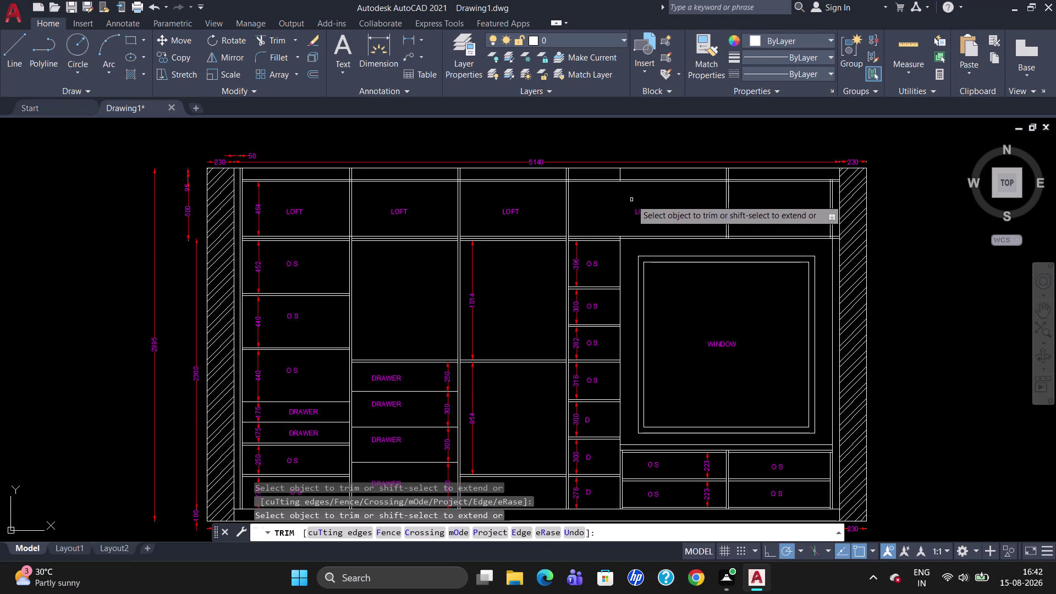
scroll(up, 3)
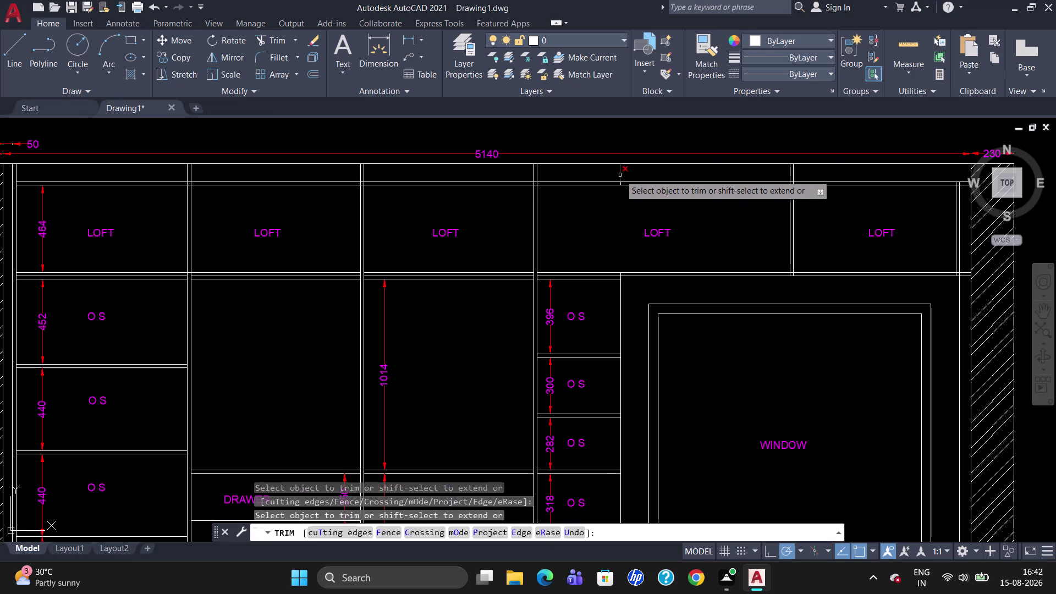
click(619, 175)
scroll(up, 3)
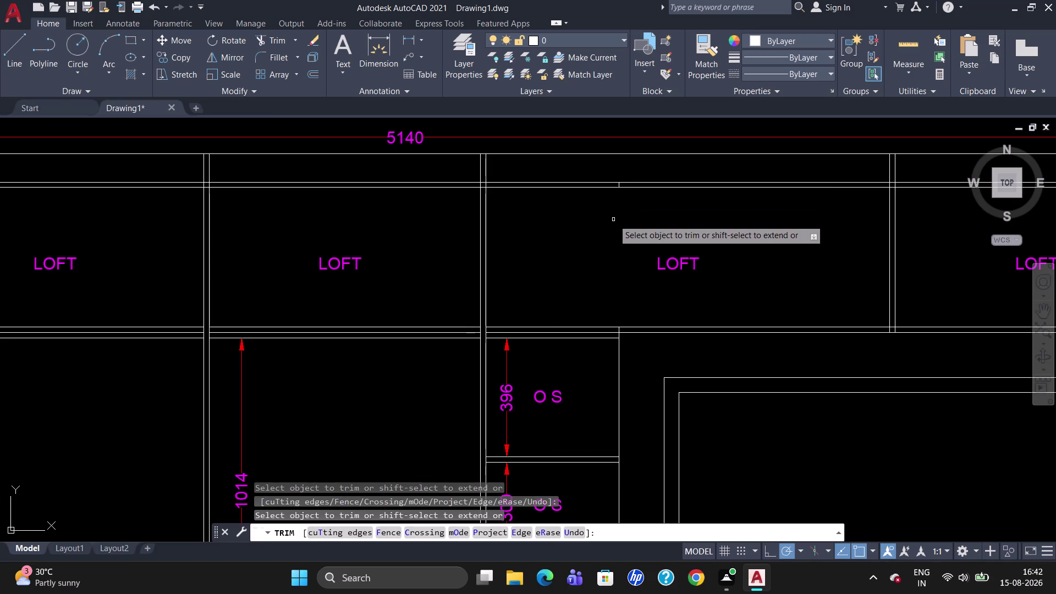
key(Escape)
Delete the extra vertical divider in the fourth loft compartment.
scroll(up, 3)
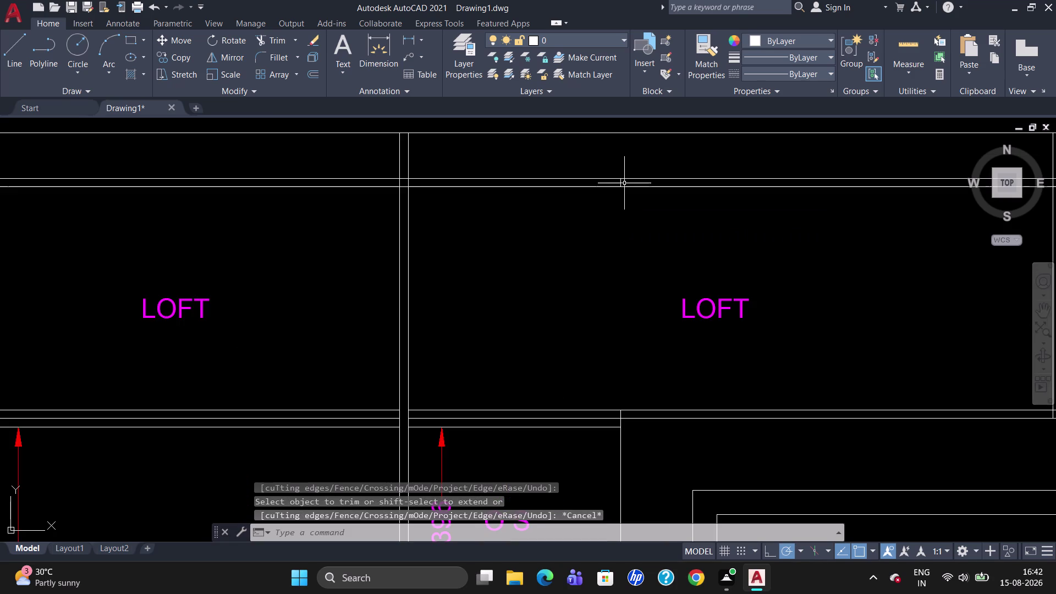
click(620, 183)
key(Delete)
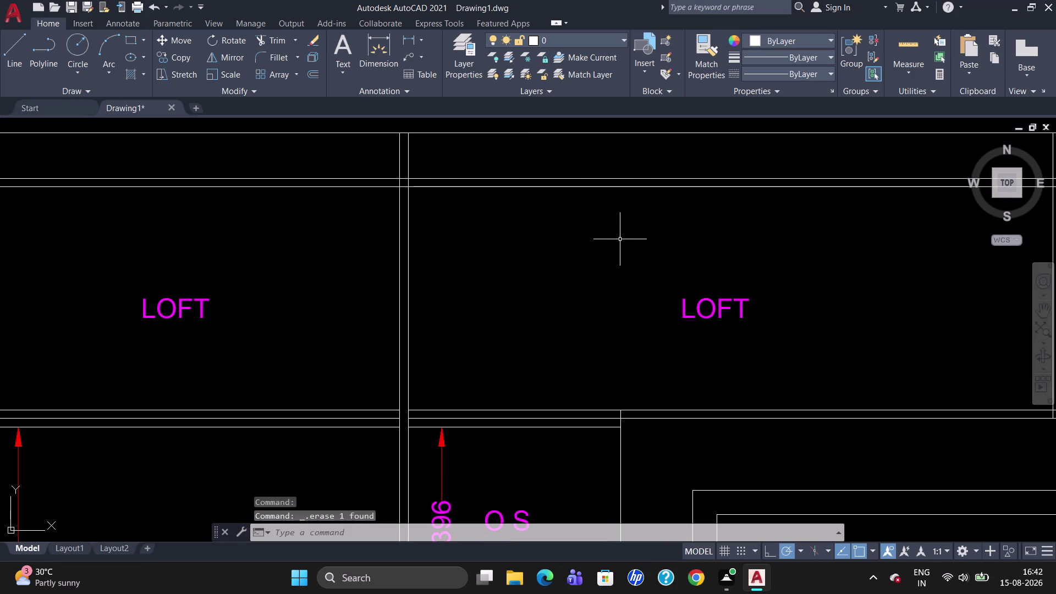
key(Escape)
scroll(down, 3)
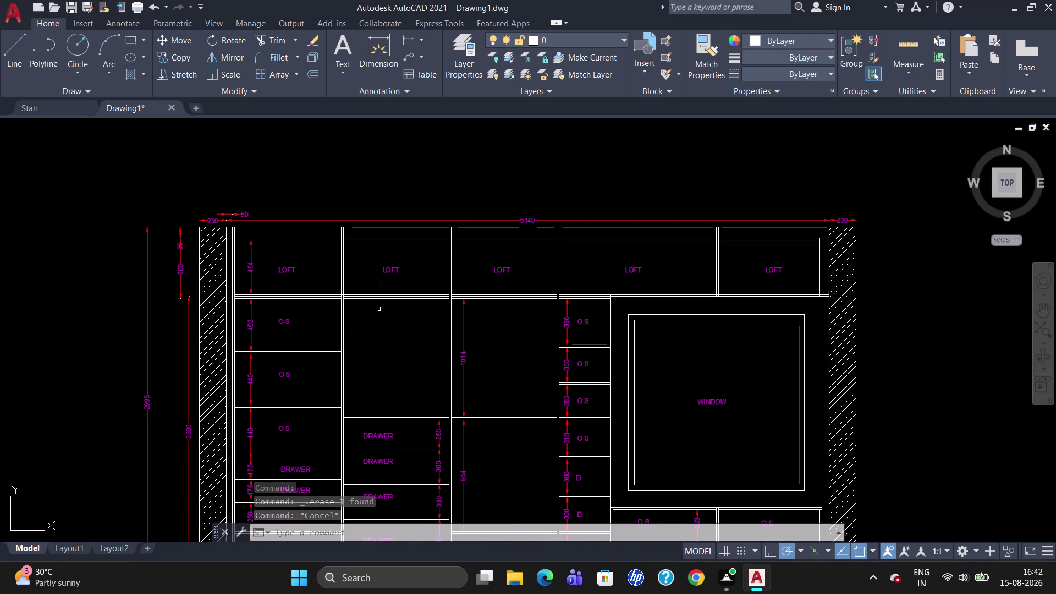
click(398, 269)
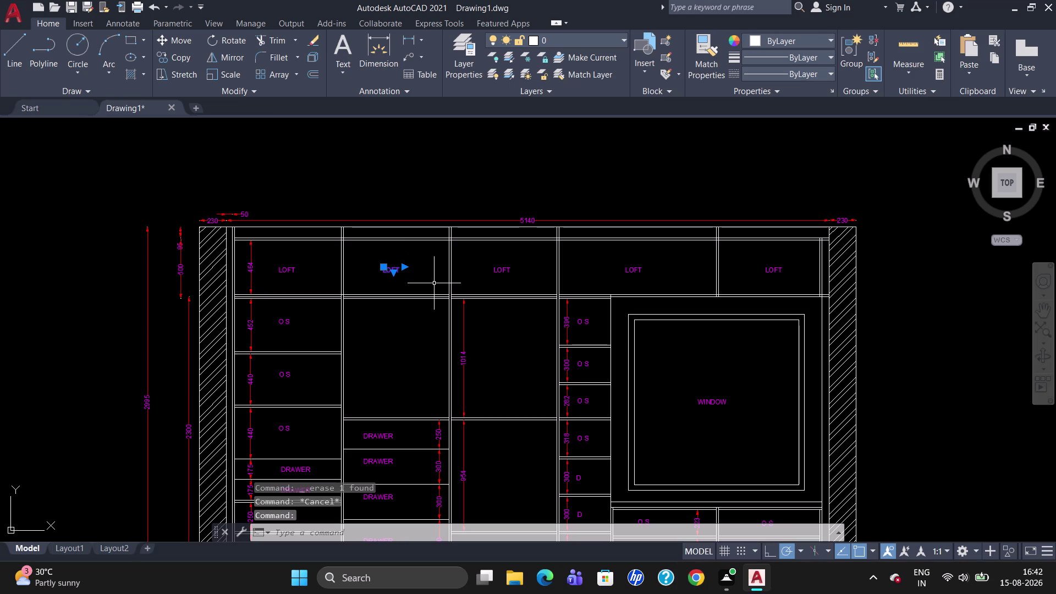
Copy LOFT into the top band above the second, third and fifth compartments.
text(CO)
key(Return)
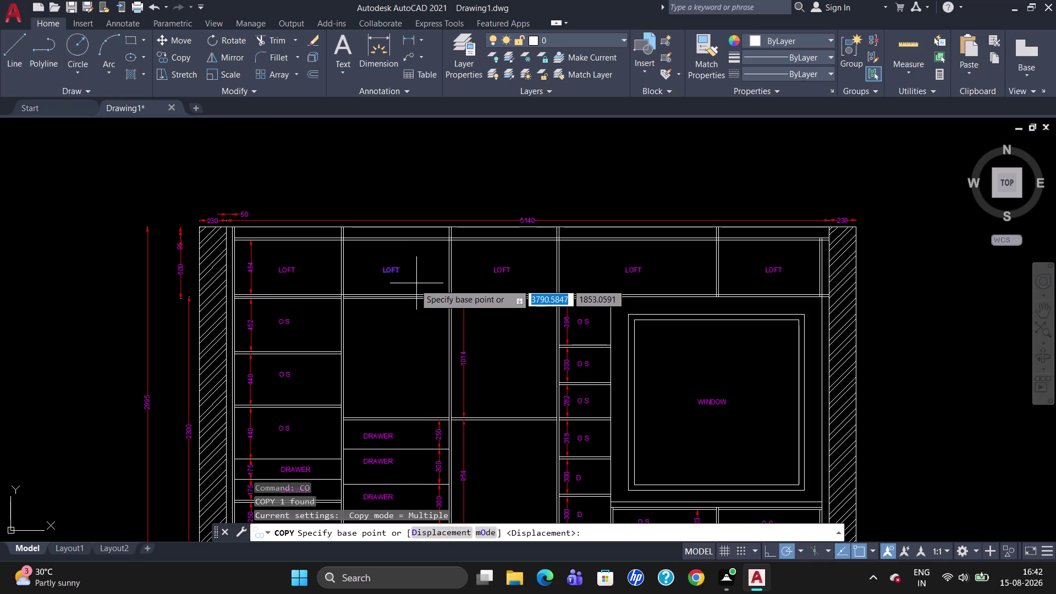
click(392, 269)
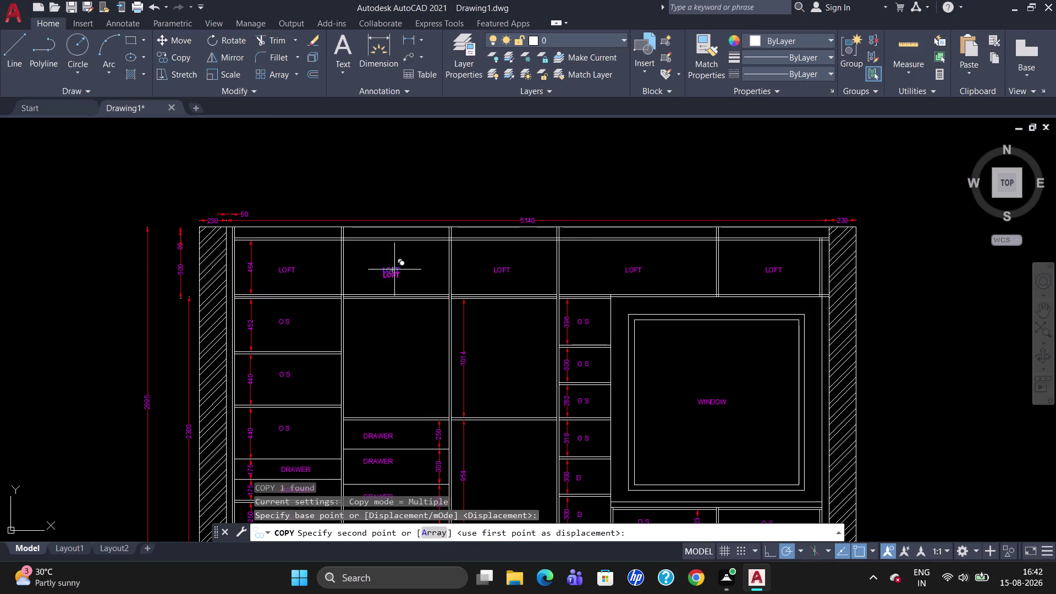
click(390, 231)
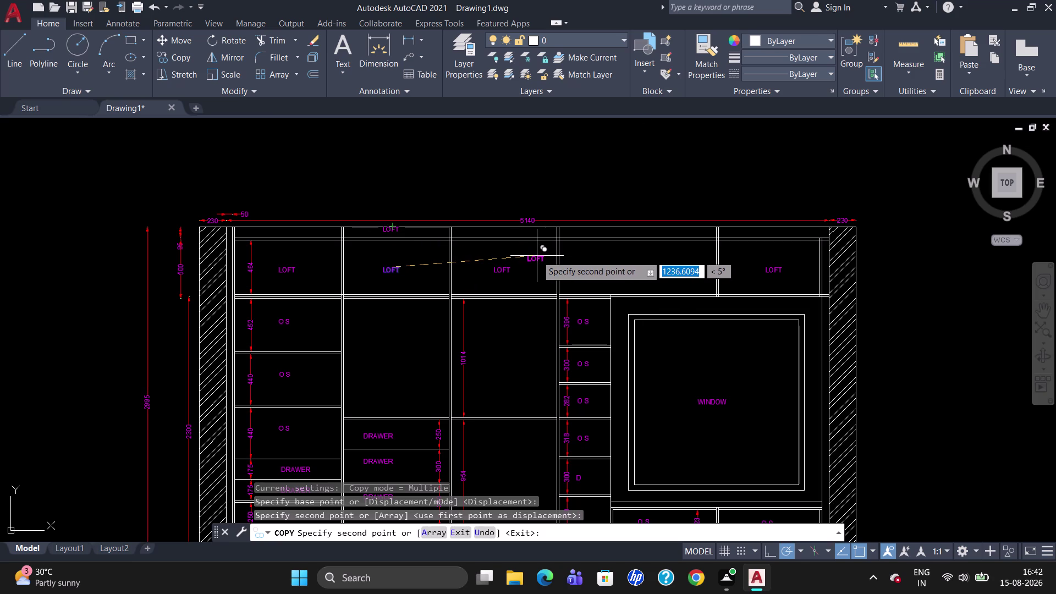
click(558, 232)
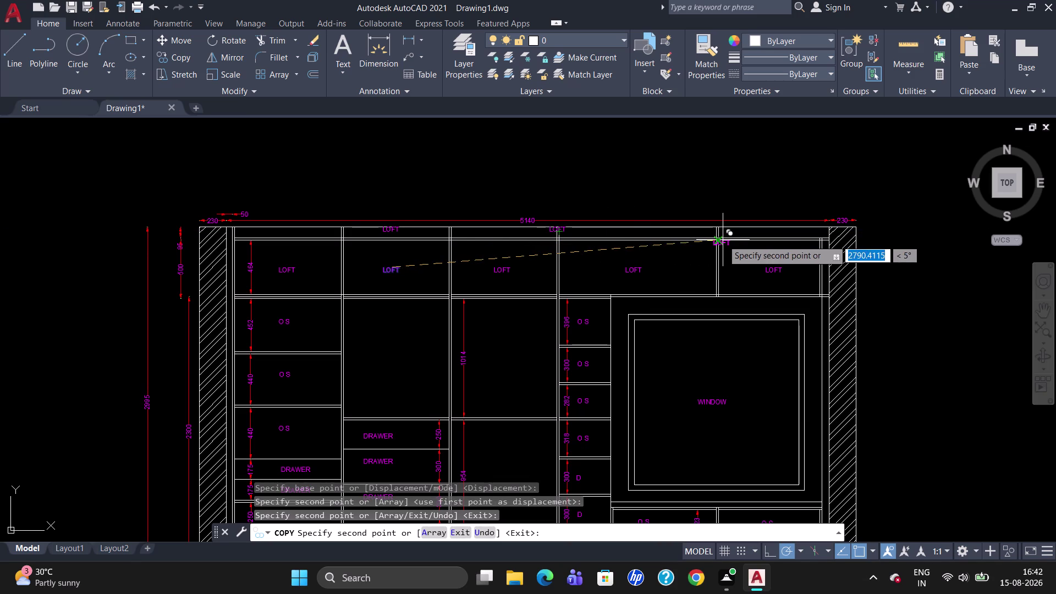
click(737, 232)
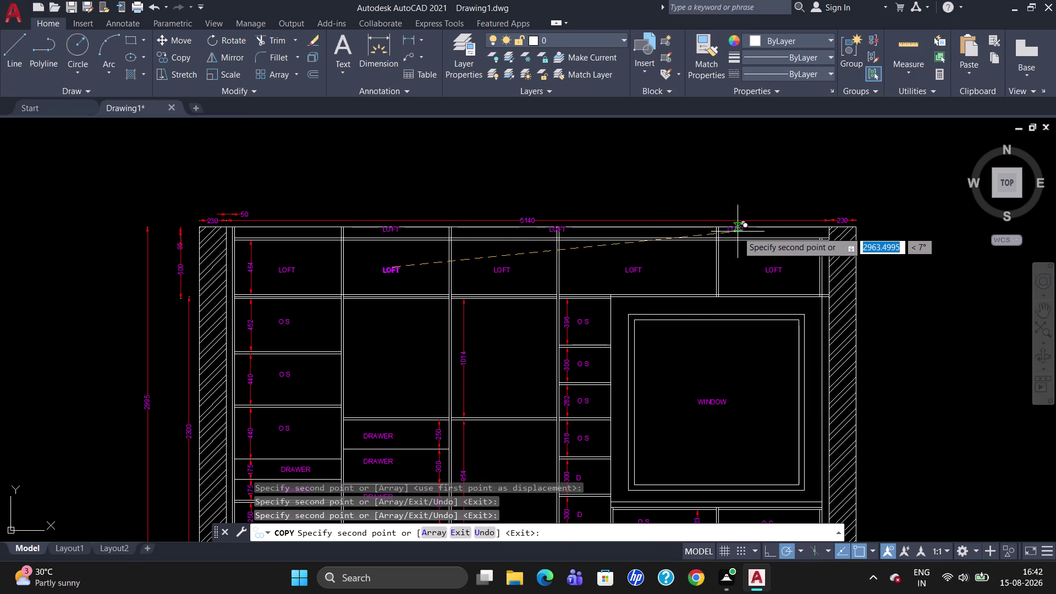
key(Escape)
text(TR)
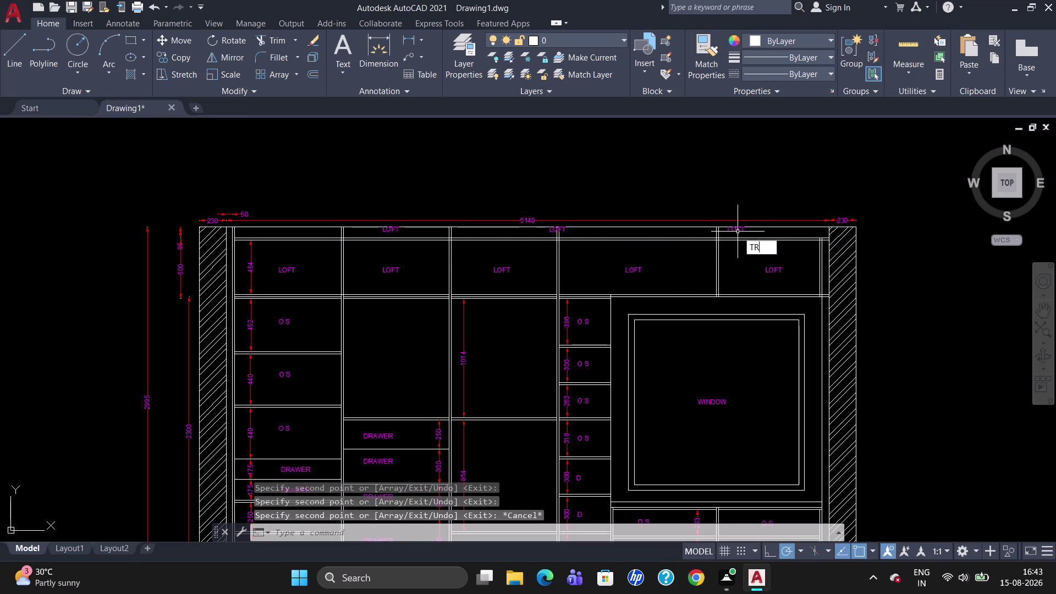
key(Return)
key(Return)
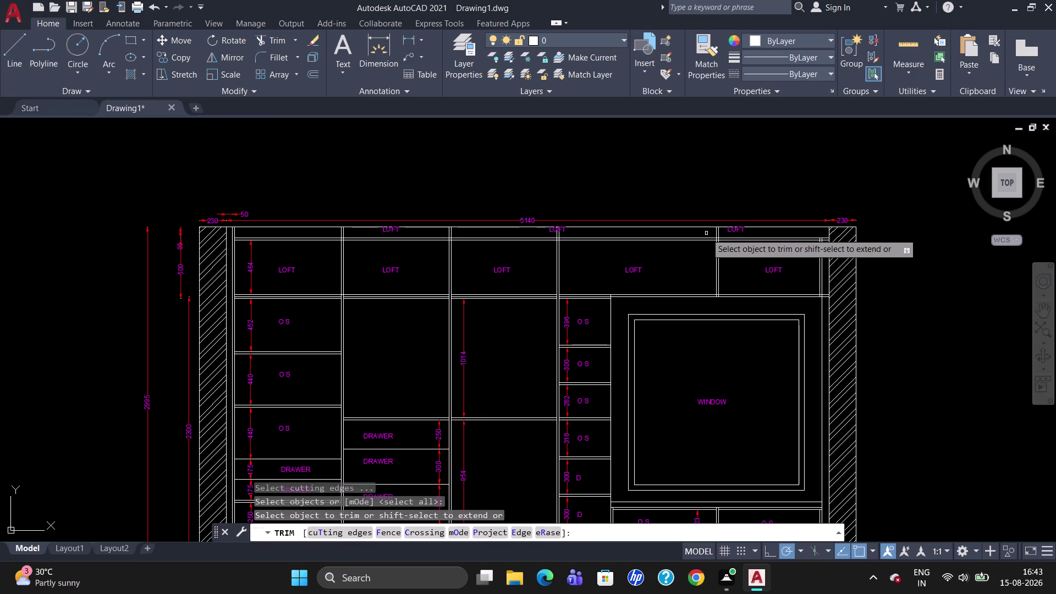
drag(336, 229, 337, 229)
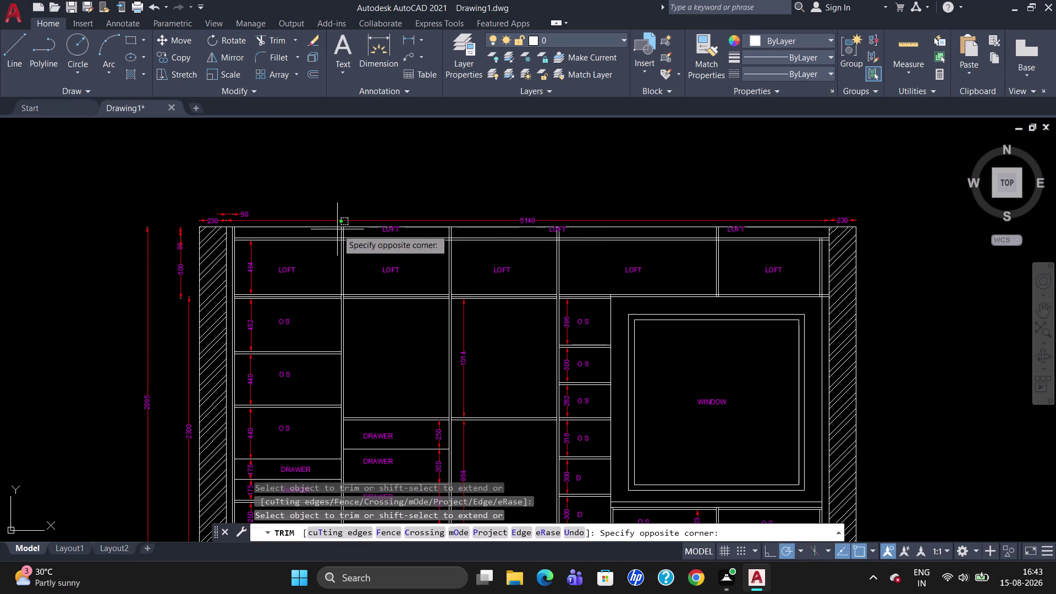
drag(337, 230, 423, 237)
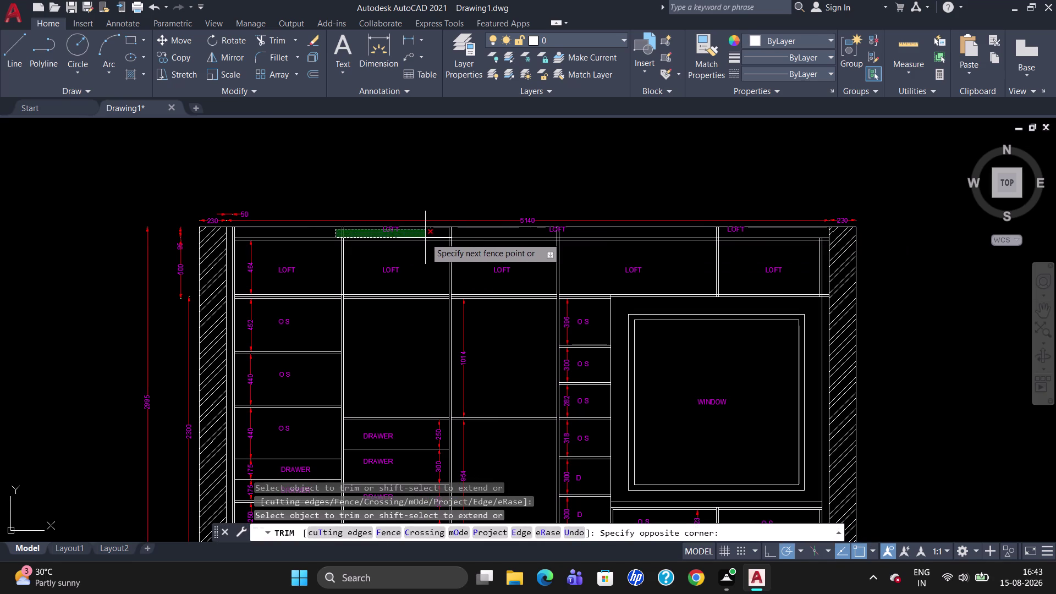
drag(423, 238, 526, 236)
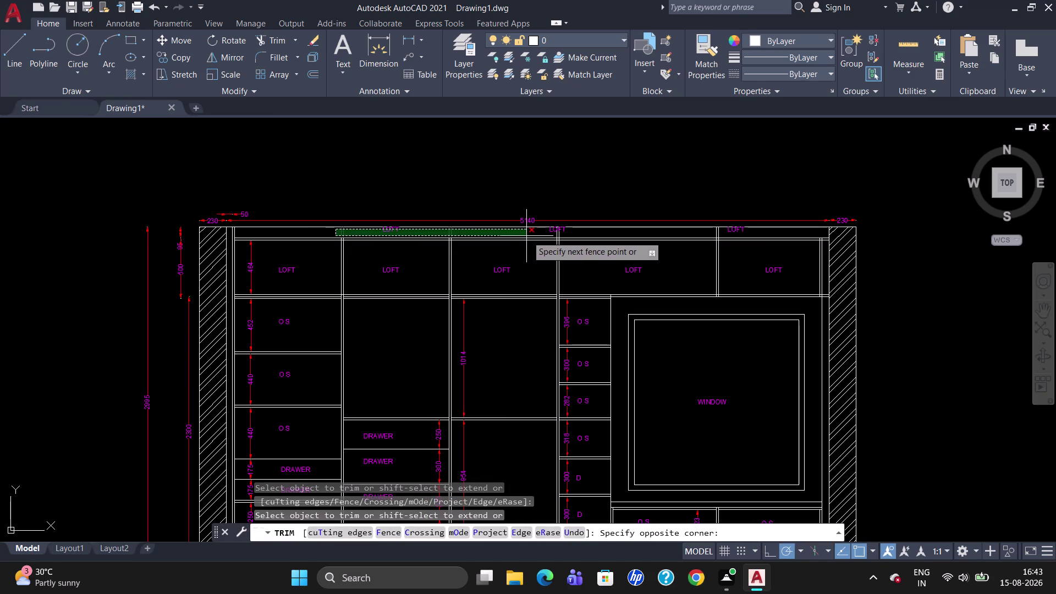
drag(525, 236, 614, 236)
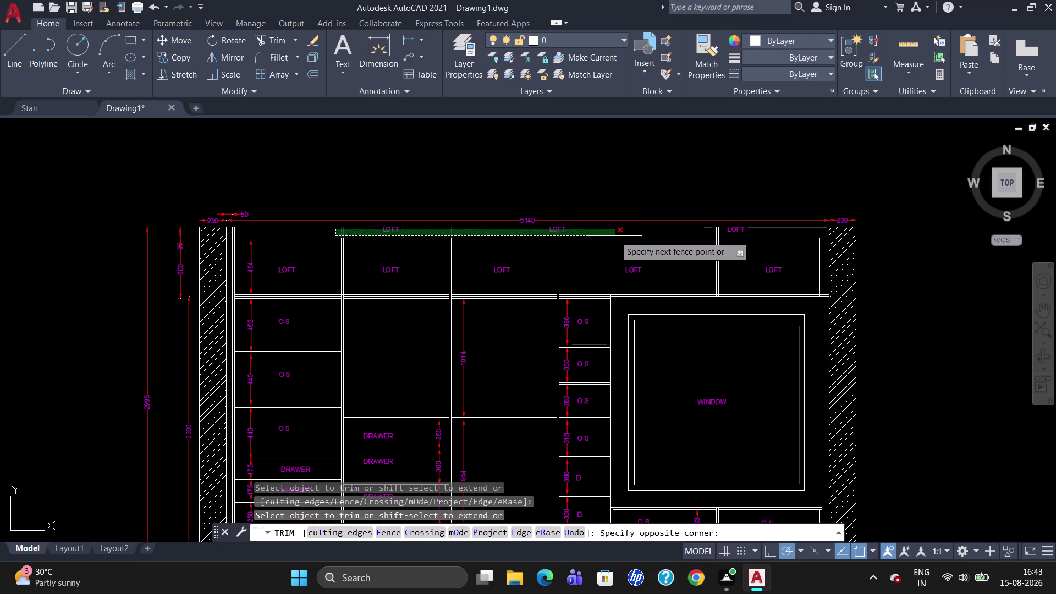
drag(614, 236, 731, 234)
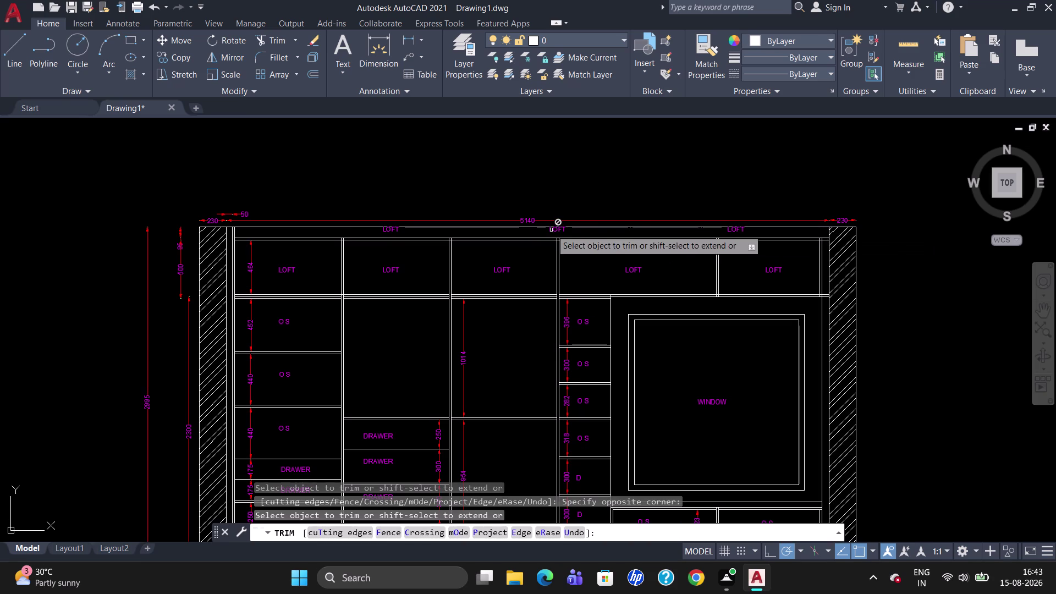
key(Escape)
scroll(up, 3)
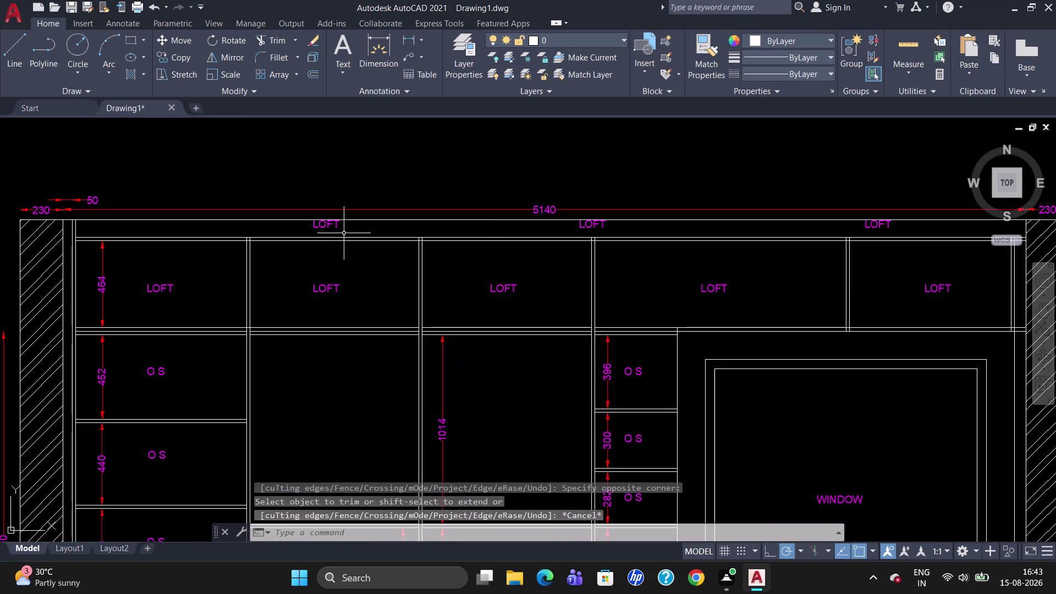
Nudge the left top-strip label into place and change its text from LOFT to FILLER.
click(333, 222)
click(316, 221)
drag(315, 221, 317, 221)
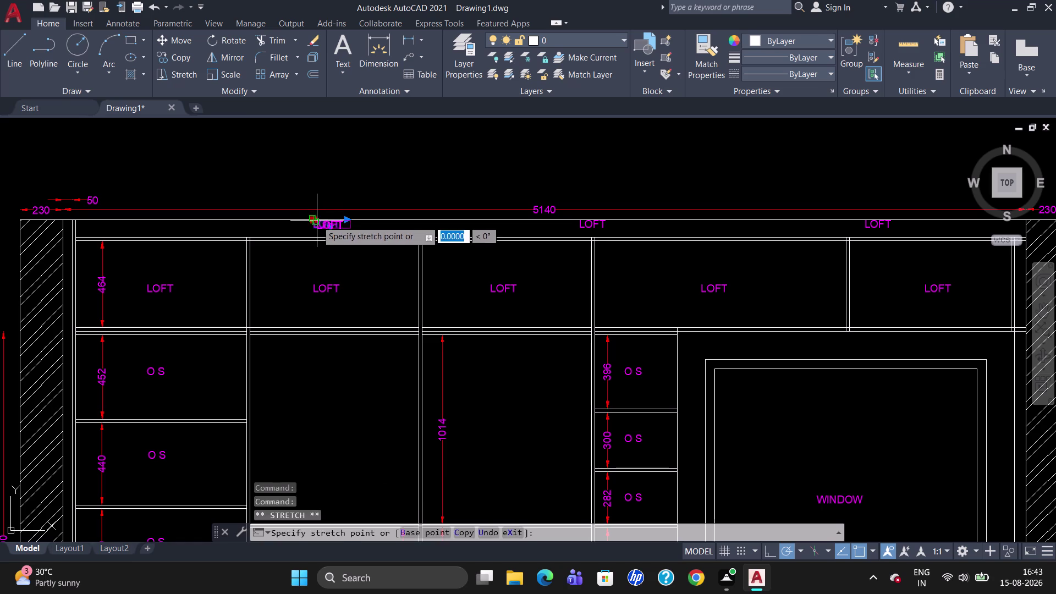
drag(317, 220, 317, 227)
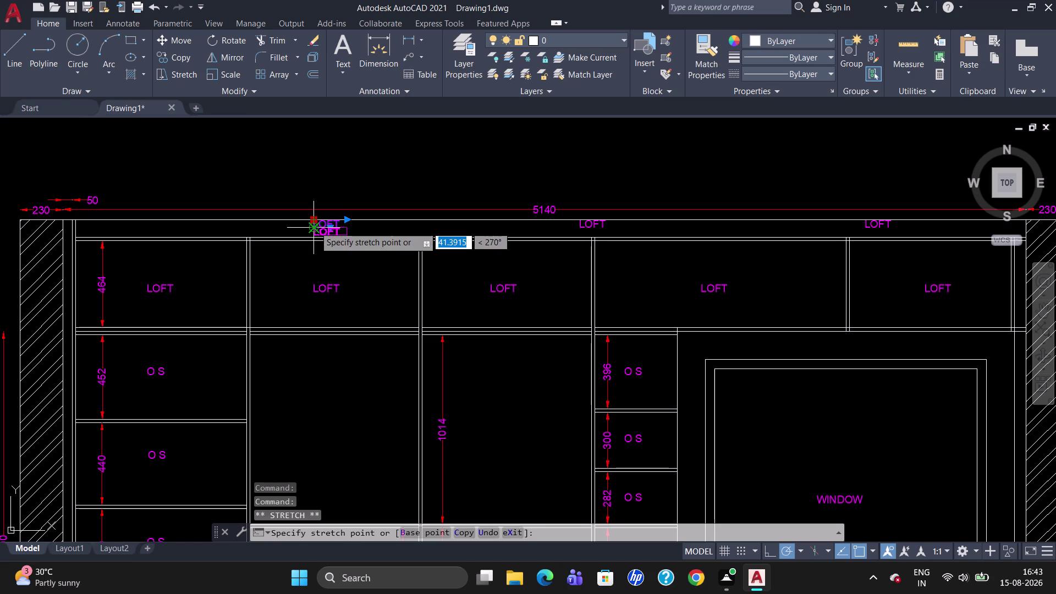
click(315, 225)
click(335, 226)
triple_click(339, 233)
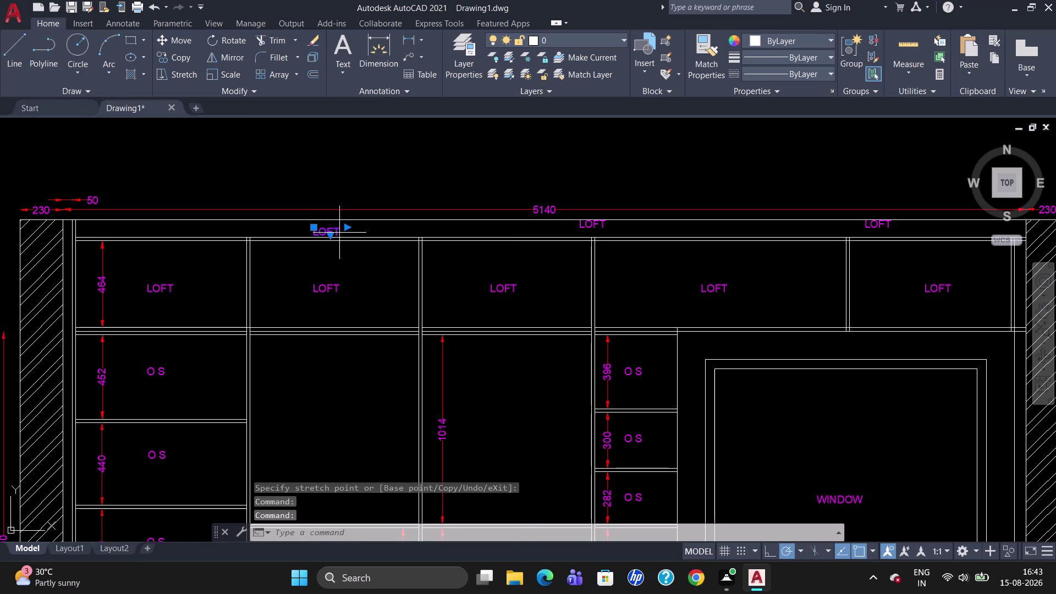
double_click(332, 233)
double_click(337, 231)
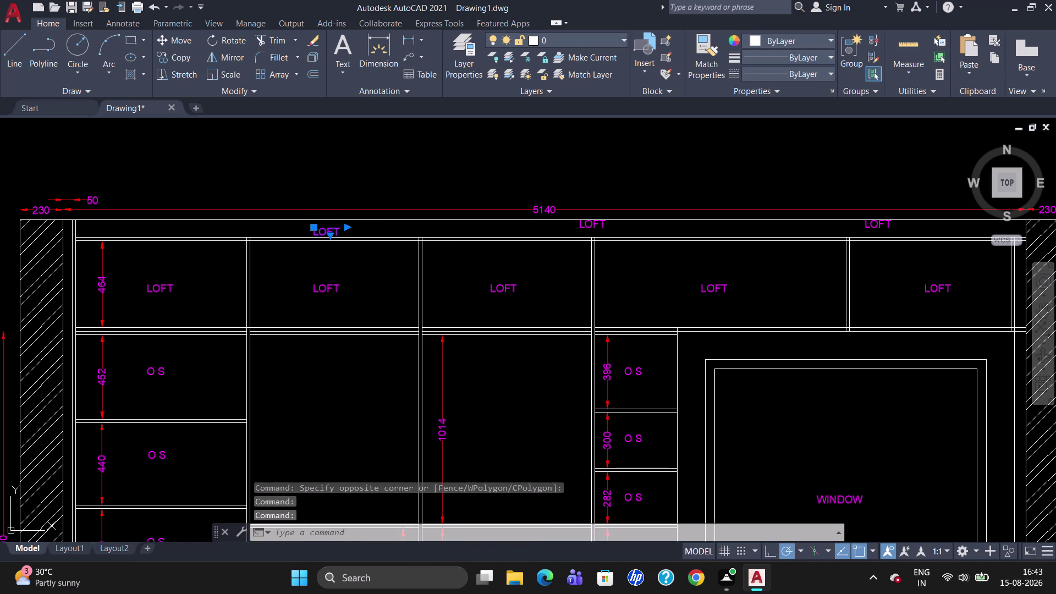
key(BackSpace)
key(BackSpace)
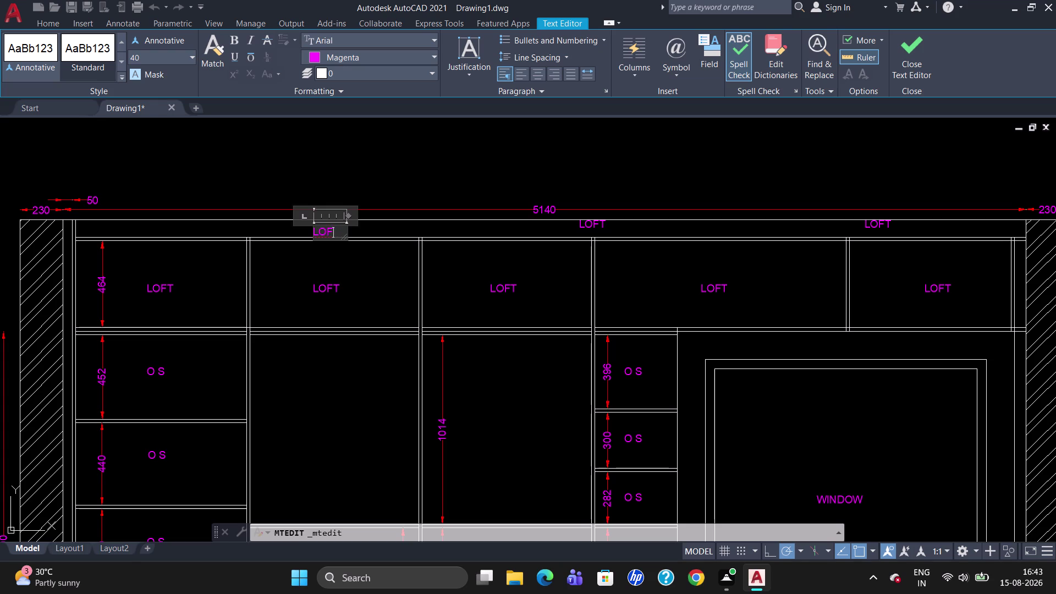
key(BackSpace)
key(BackSpace)
text(FILL)
text(ER)
key(Escape)
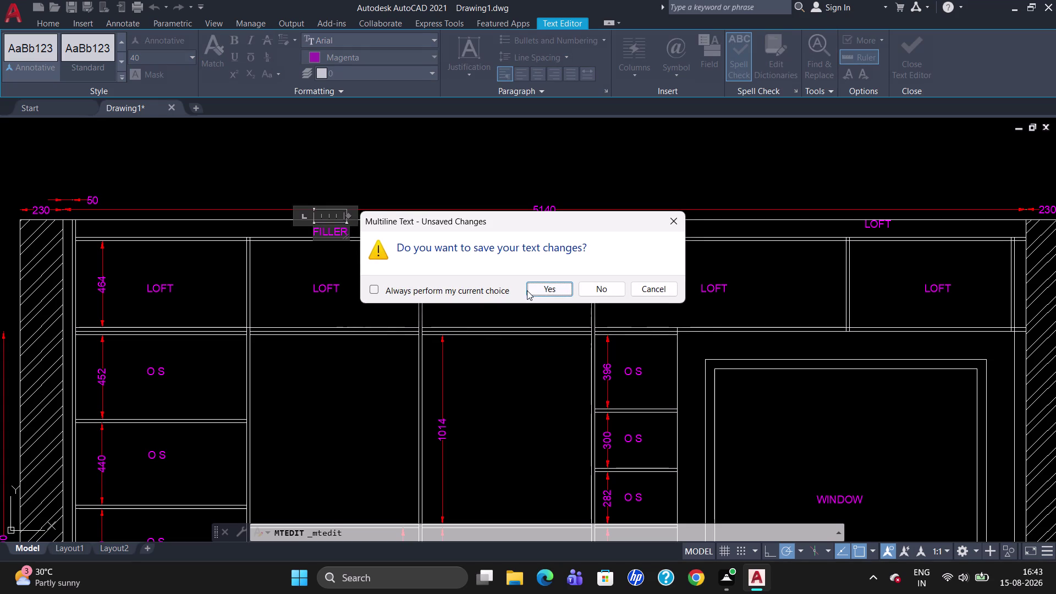
click(540, 285)
click(589, 224)
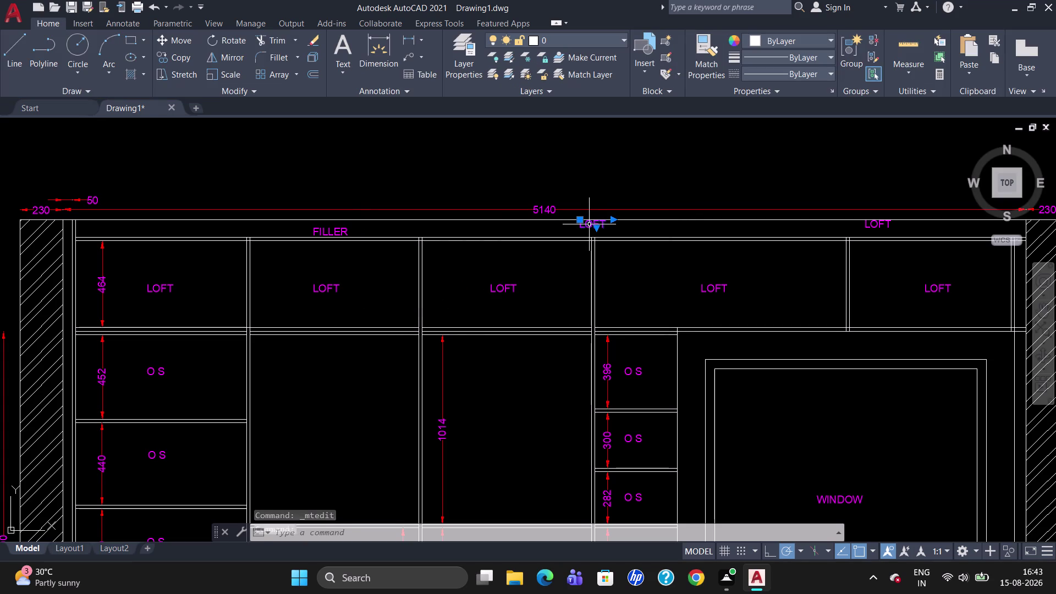
Reposition the middle top-strip label and rename it from LOFT to FILLER.
click(579, 220)
drag(579, 220, 581, 227)
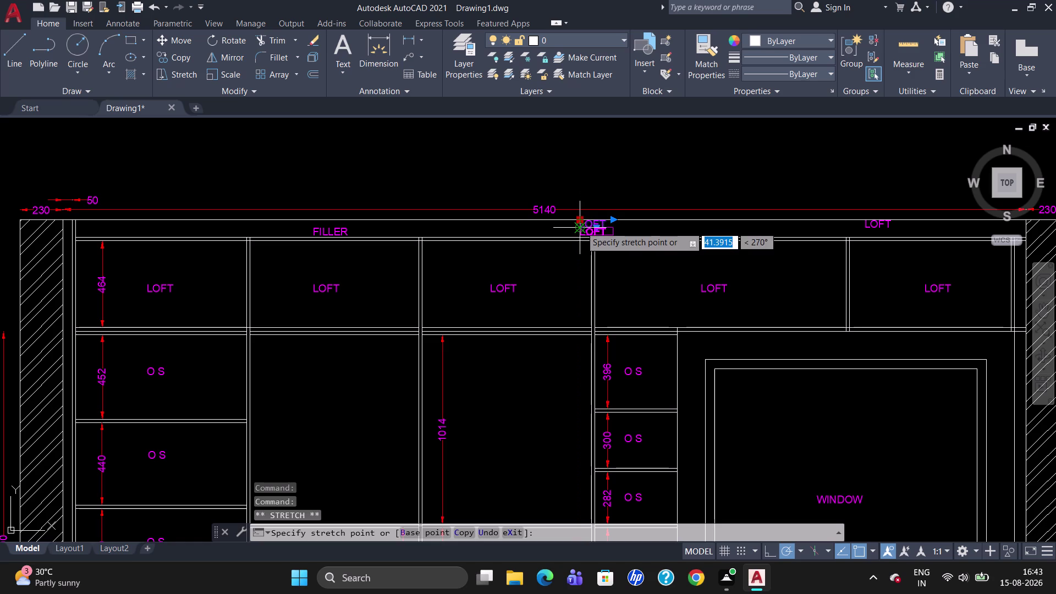
click(581, 227)
double_click(591, 230)
click(607, 235)
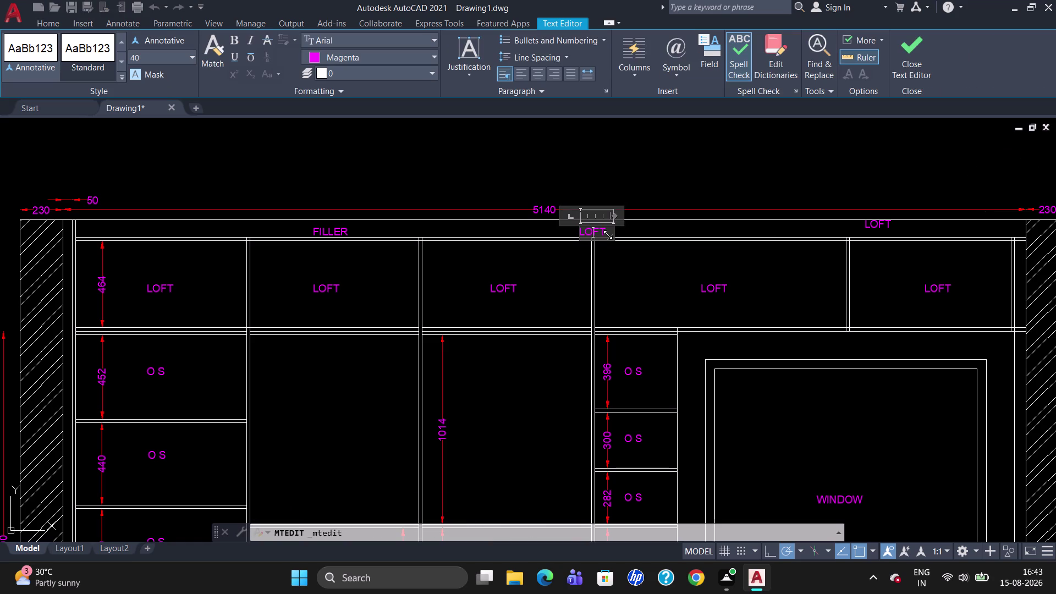
key(Right)
key(Right)
key(Right)
key(BackSpace)
key(BackSpace)
key(BackSpace)
text(F)
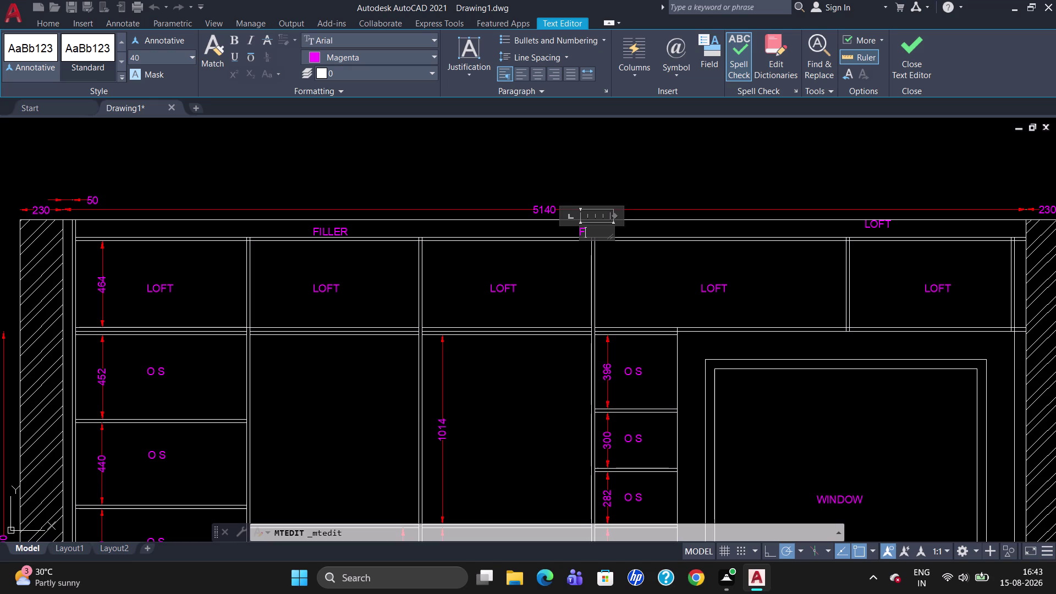
text(ILLER)
click(867, 220)
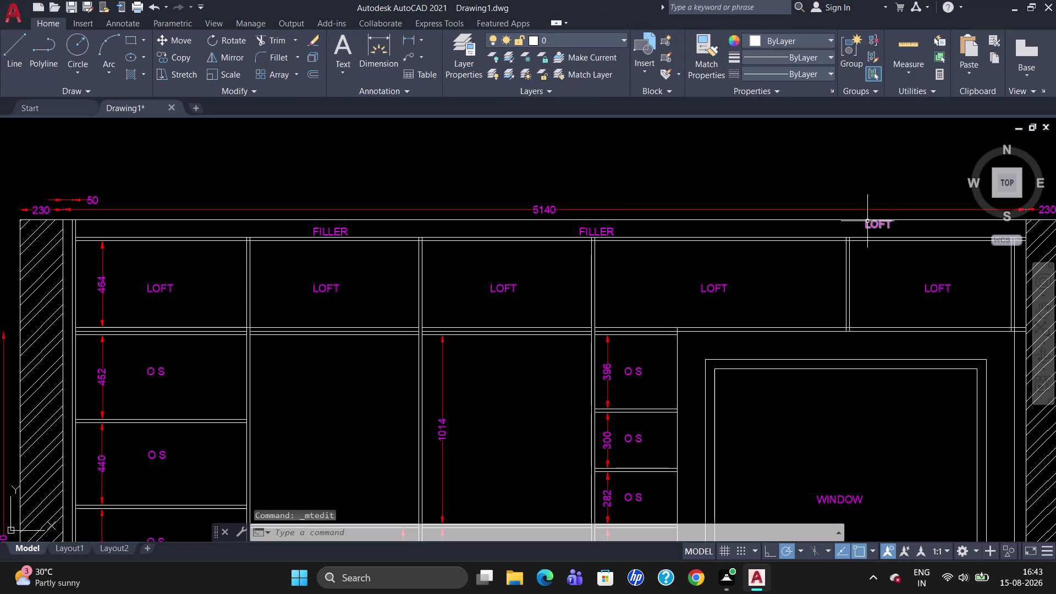
Reposition the right top-strip label and rename it from LOFT to FILLER, keeping the changes.
click(867, 222)
click(866, 218)
drag(865, 218, 869, 223)
click(867, 224)
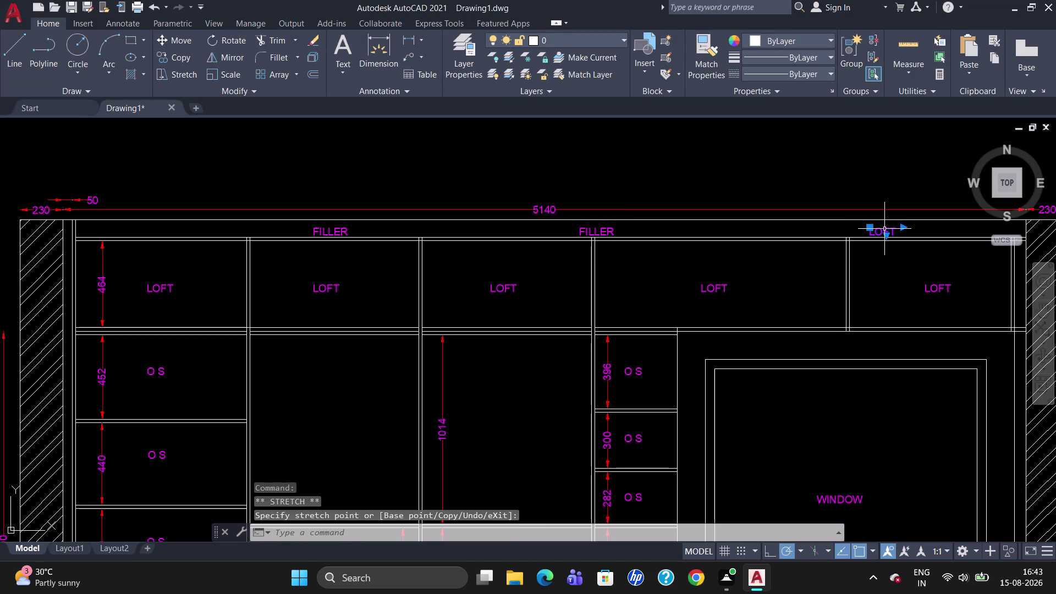
click(884, 229)
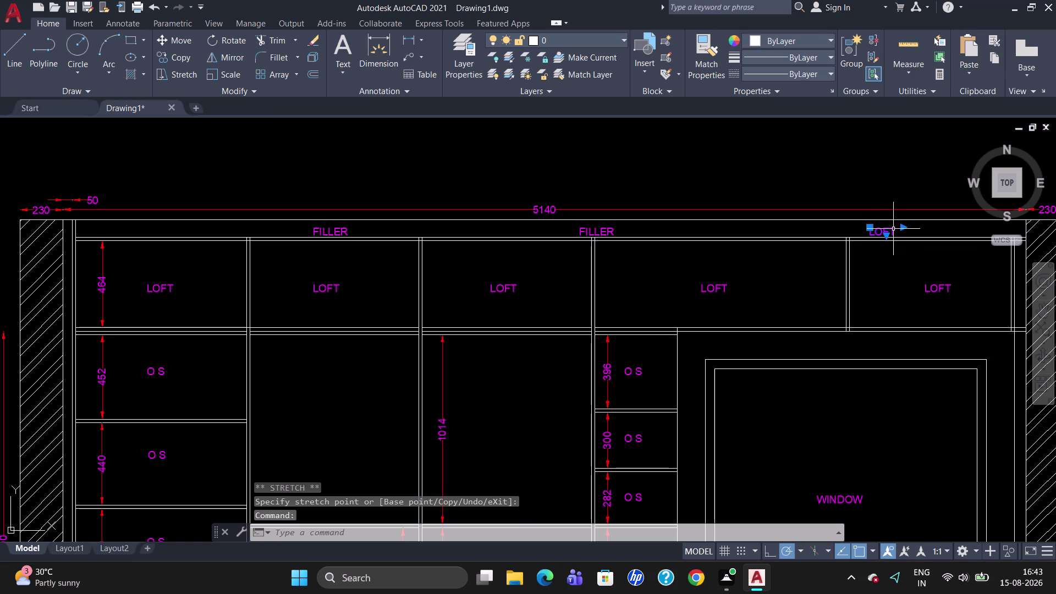
double_click(893, 228)
key(BackSpace)
key(BackSpace)
key(BackSpace)
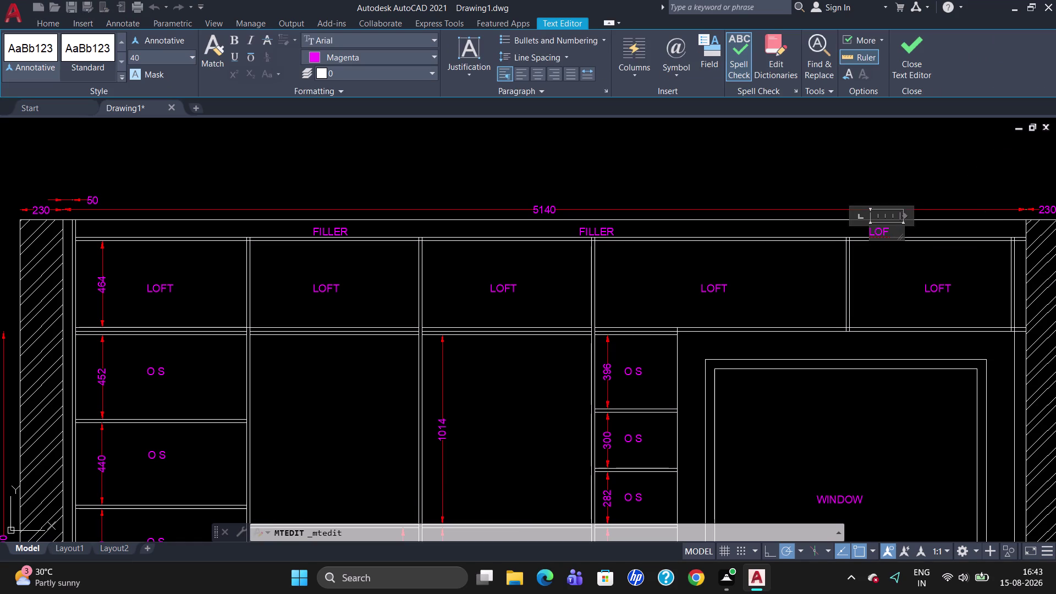
text(FILLE)
text(R)
key(Escape)
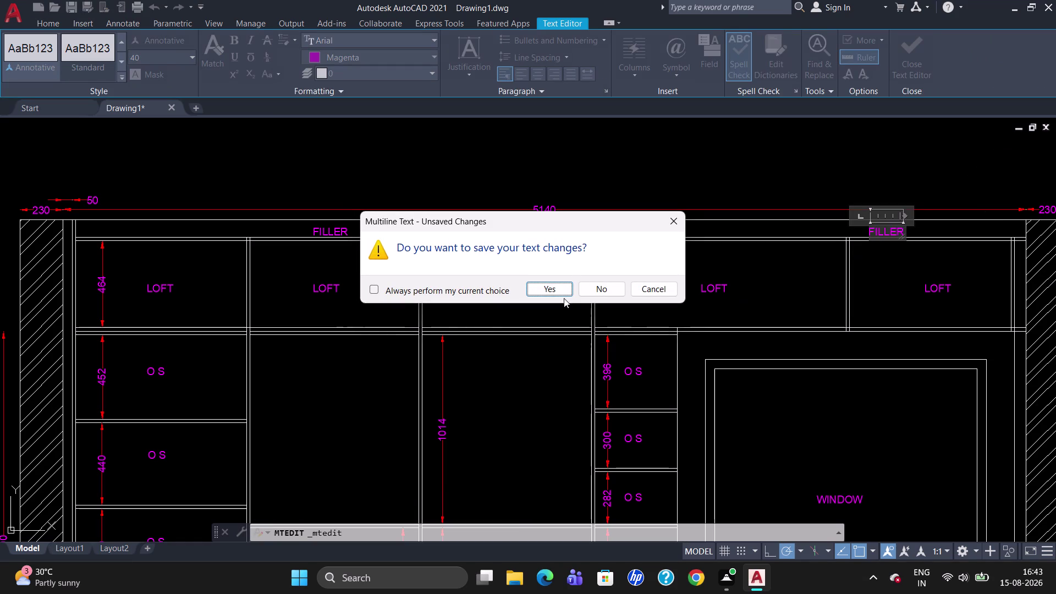
click(557, 288)
scroll(down, 3)
scroll(up, 3)
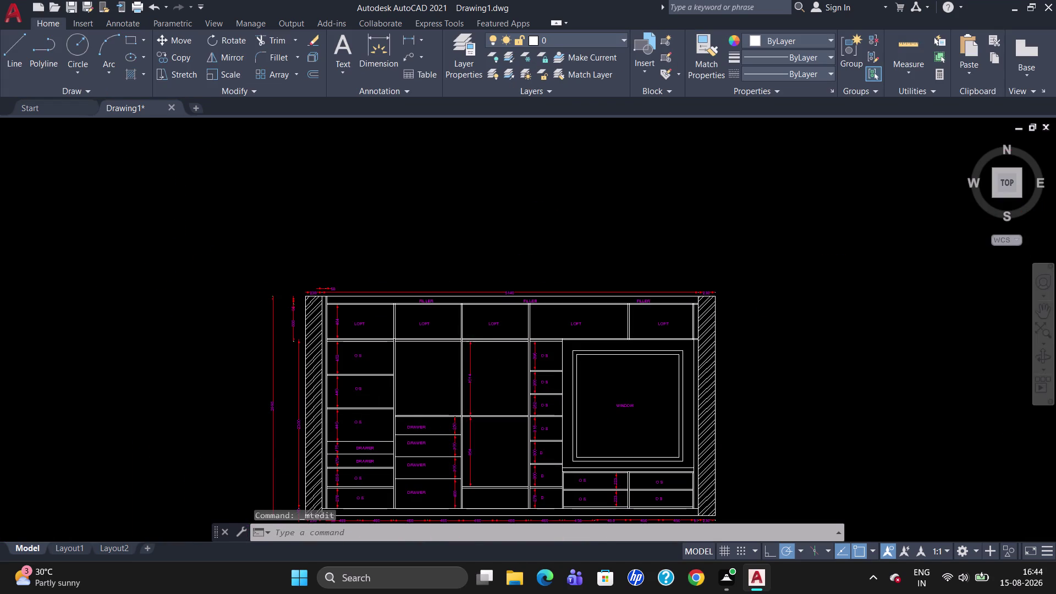
Use TRIM with all lines as edges to cut stray line ends in the top strip.
scroll(up, 3)
scroll(up, 3)
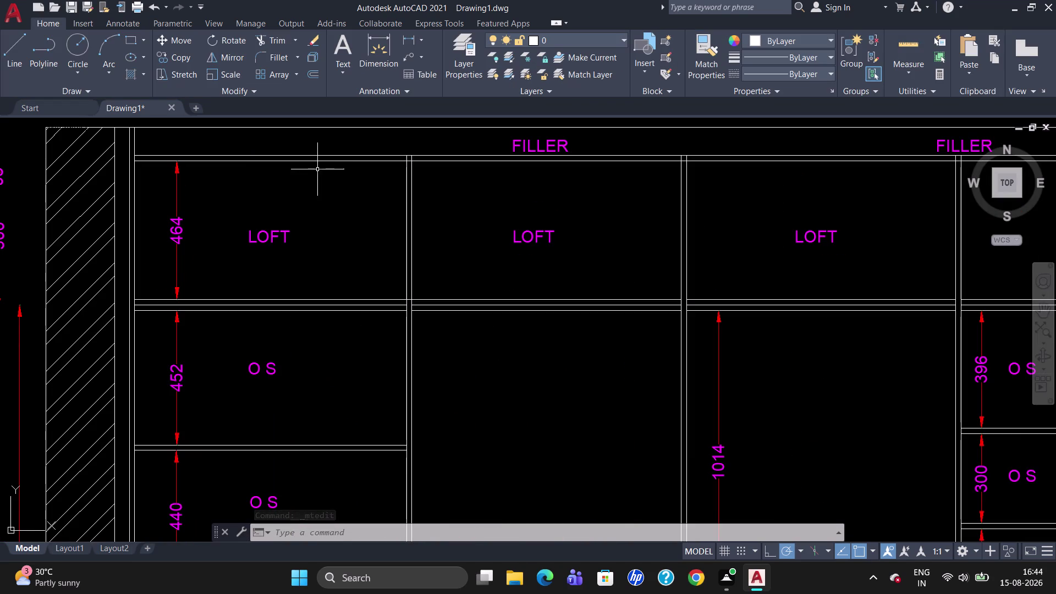
text(TR)
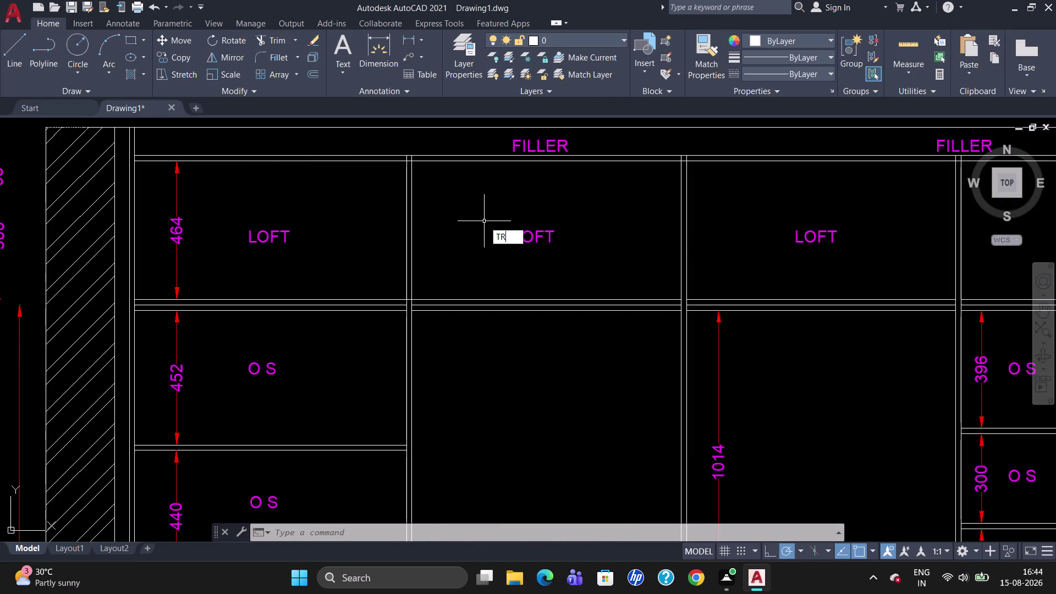
key(Return)
key(Return)
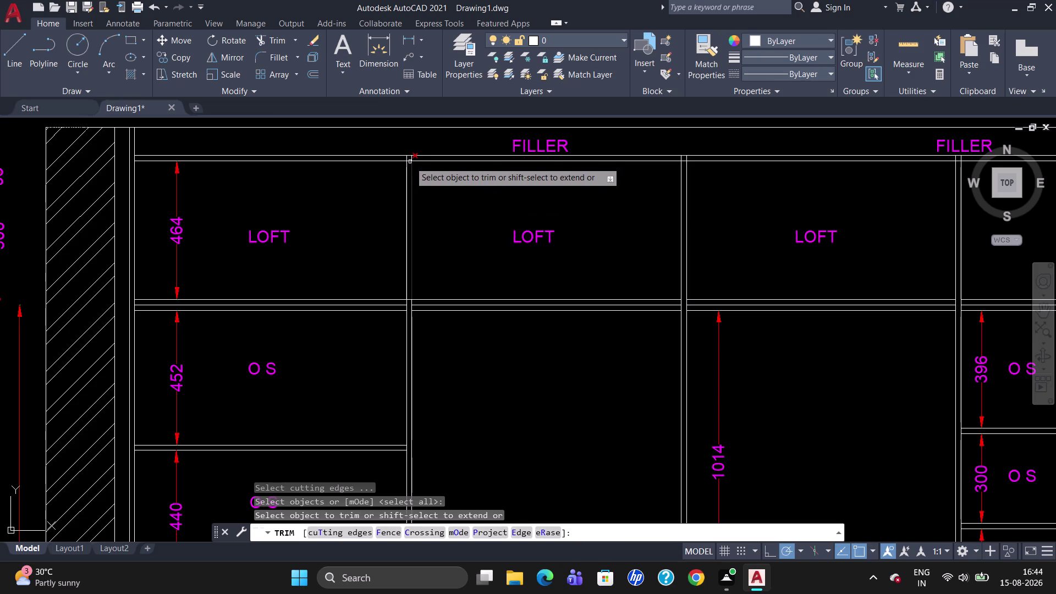
scroll(up, 3)
click(409, 161)
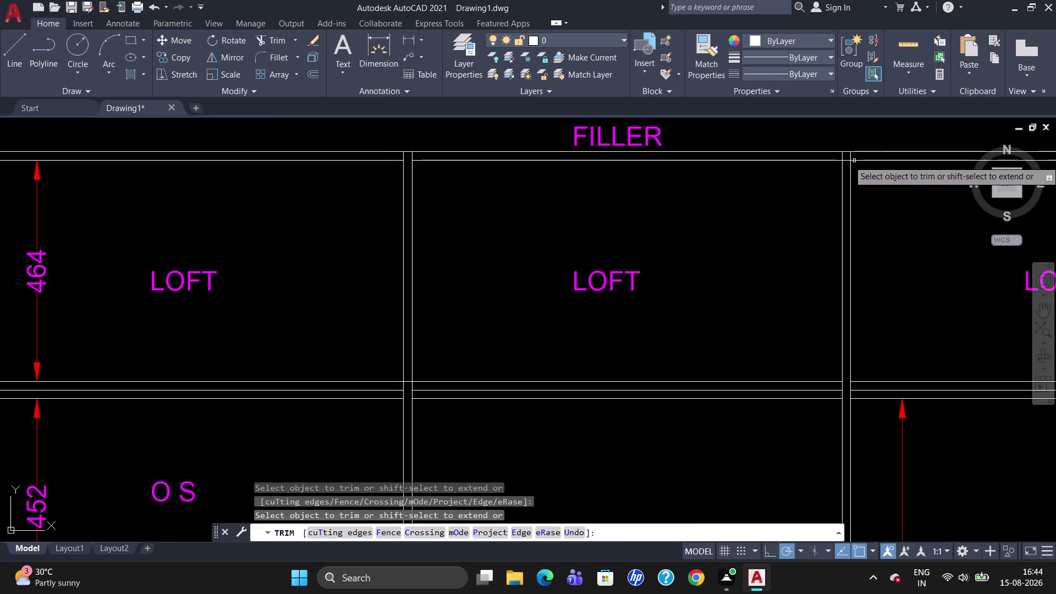
click(845, 159)
scroll(down, 3)
scroll(up, 3)
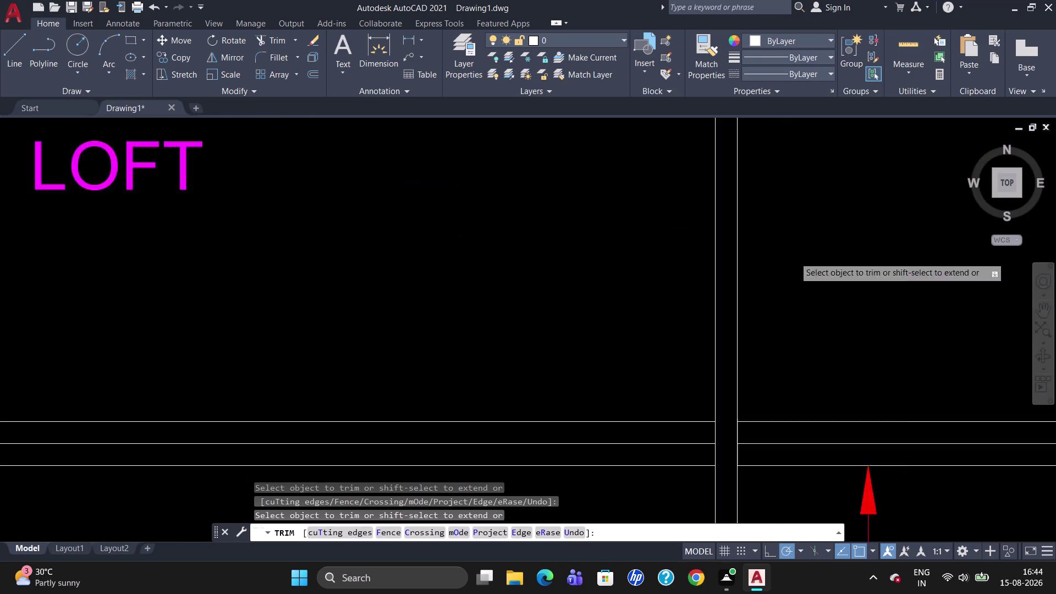
scroll(up, 3)
scroll(down, 3)
scroll(up, 3)
scroll(down, 3)
scroll(up, 3)
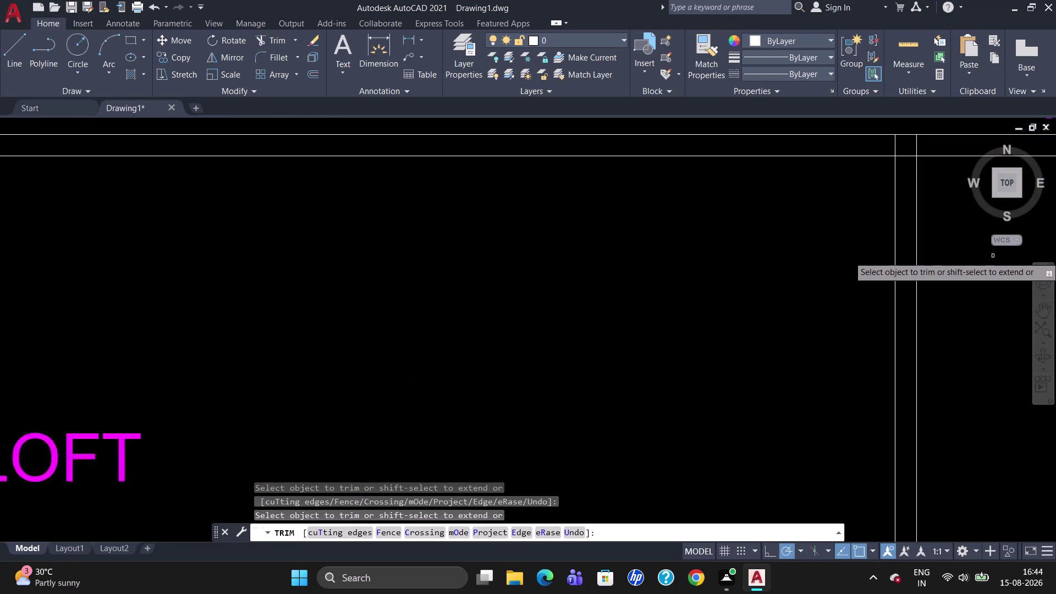
scroll(up, 3)
scroll(down, 3)
click(902, 242)
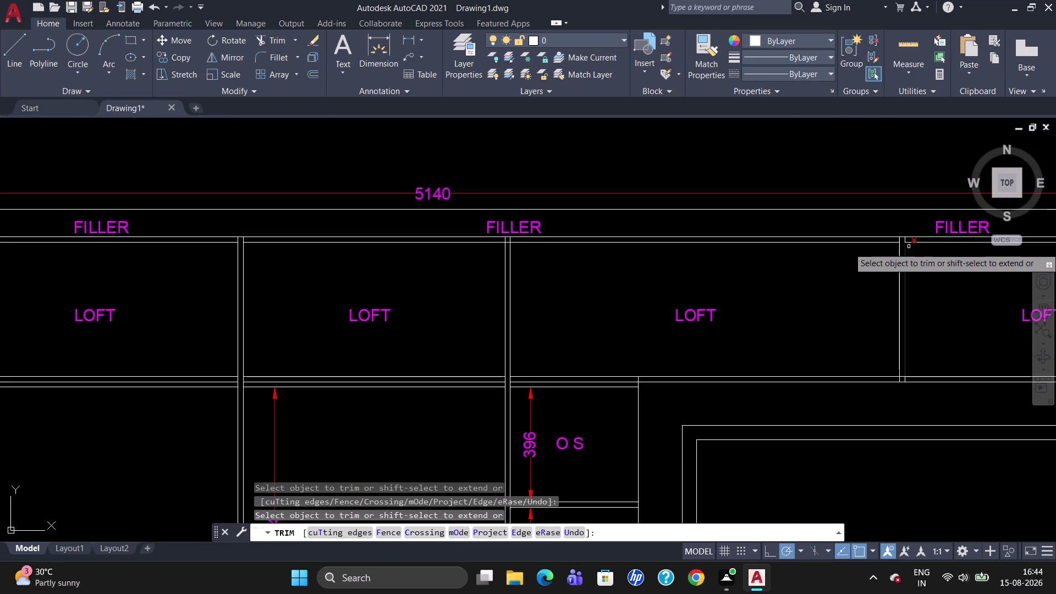
scroll(down, 3)
scroll(up, 3)
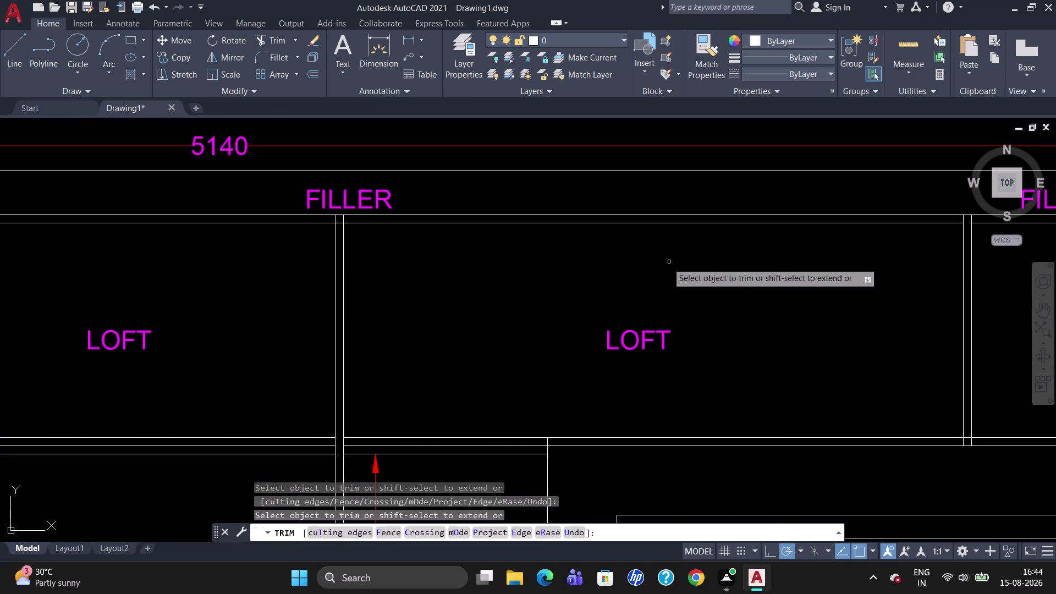
click(339, 223)
scroll(down, 3)
scroll(up, 3)
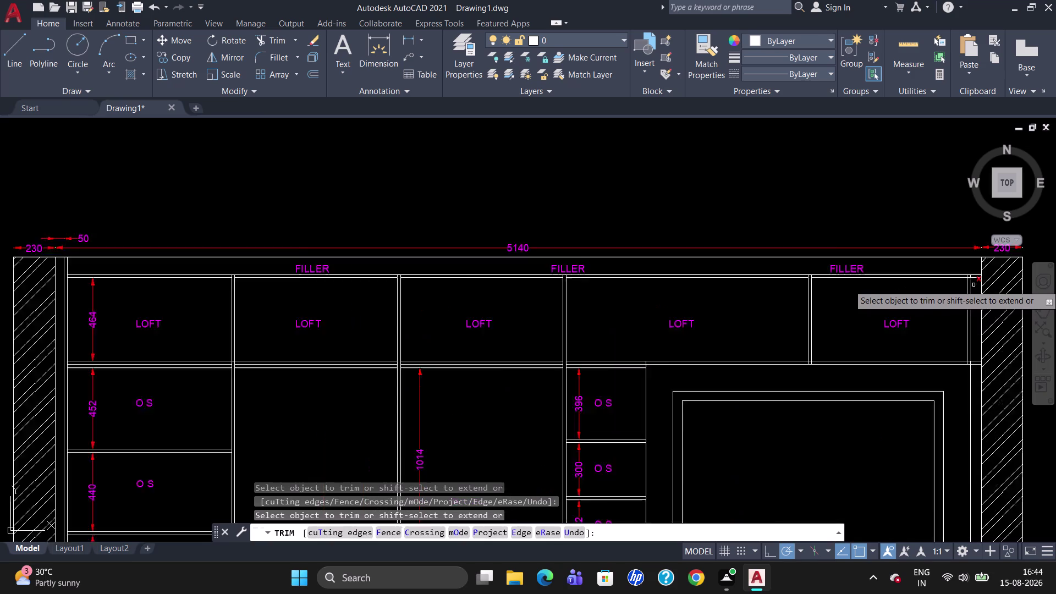
scroll(up, 3)
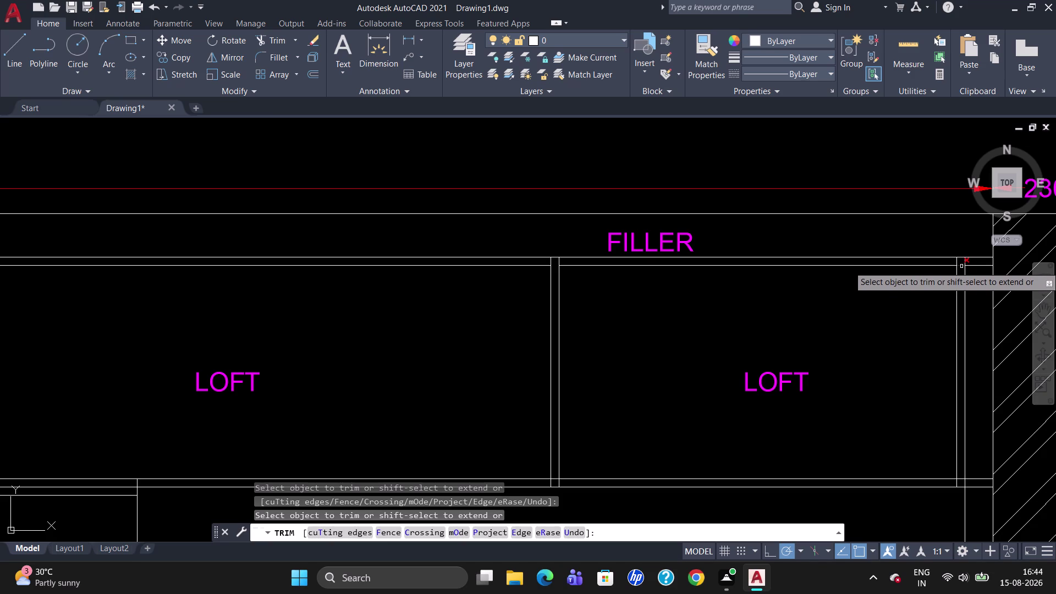
Trim the short line at the right end, end TRIM, and select the stray line by the wall.
click(961, 266)
click(976, 267)
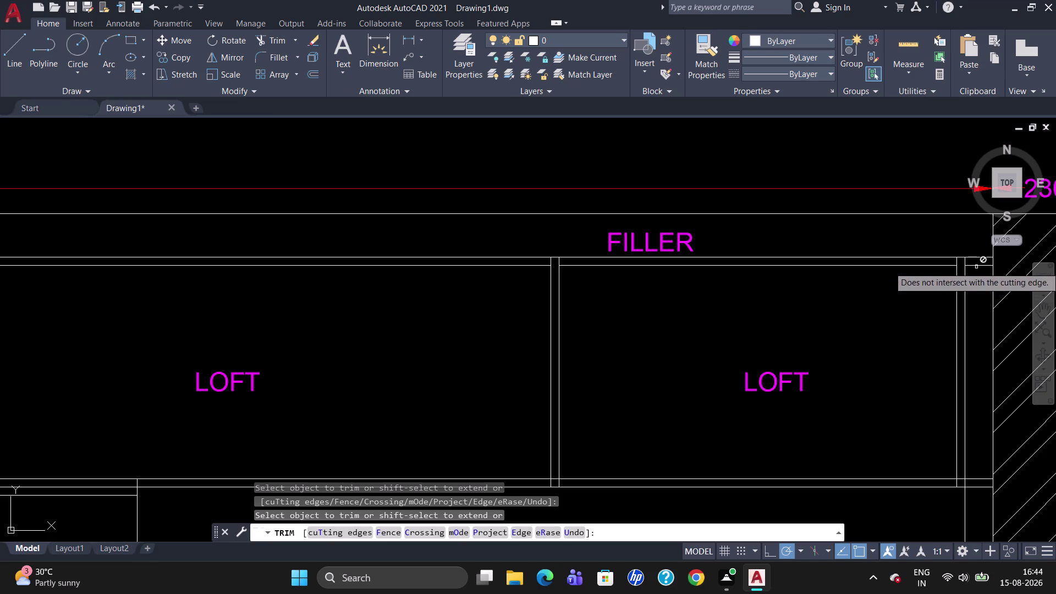
key(Escape)
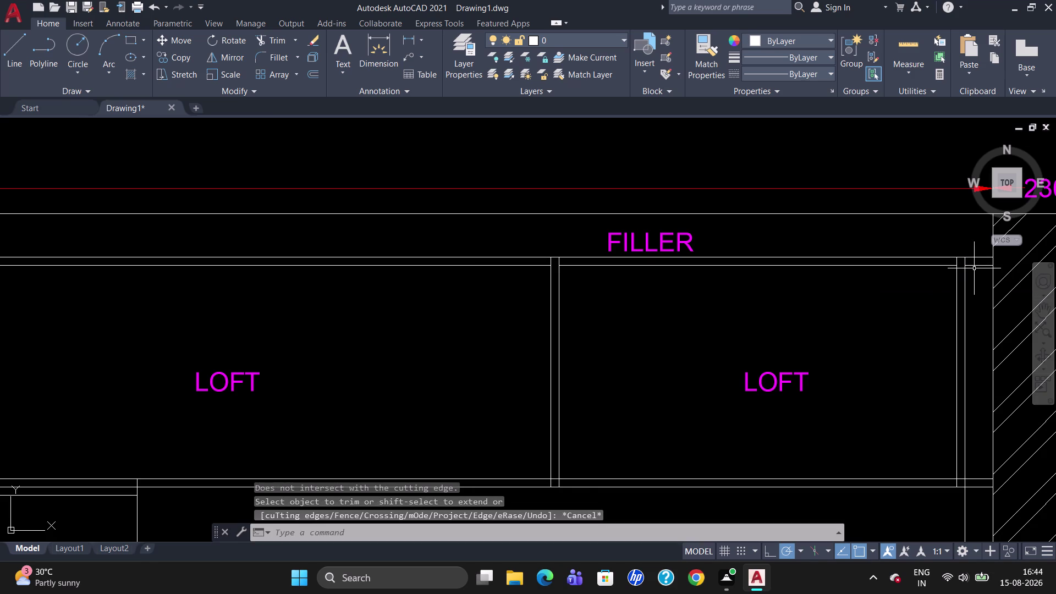
click(977, 266)
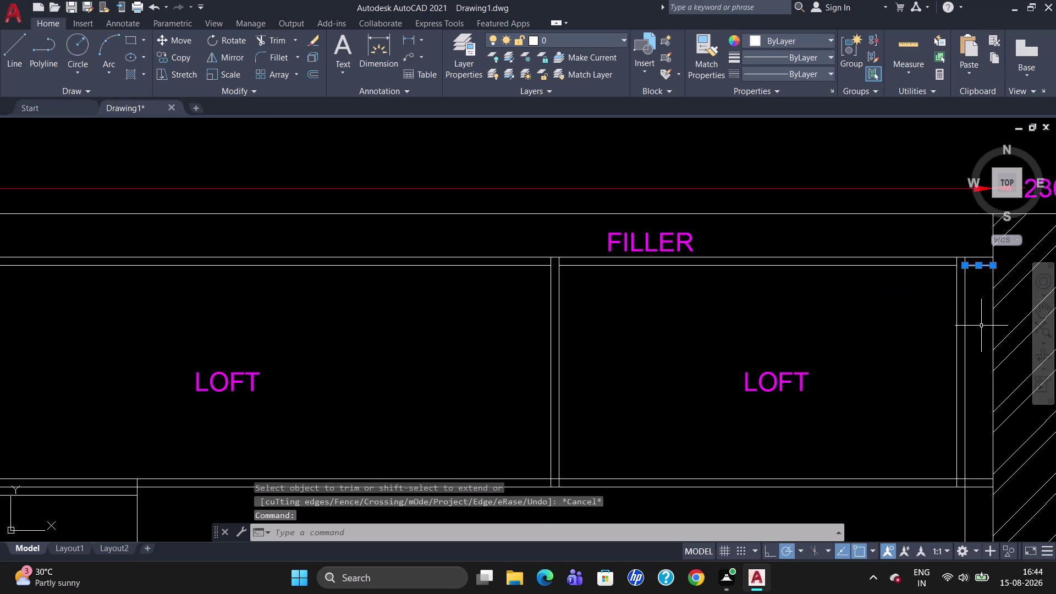
Erase the stray short line beside the right wall.
key(Delete)
scroll(down, 3)
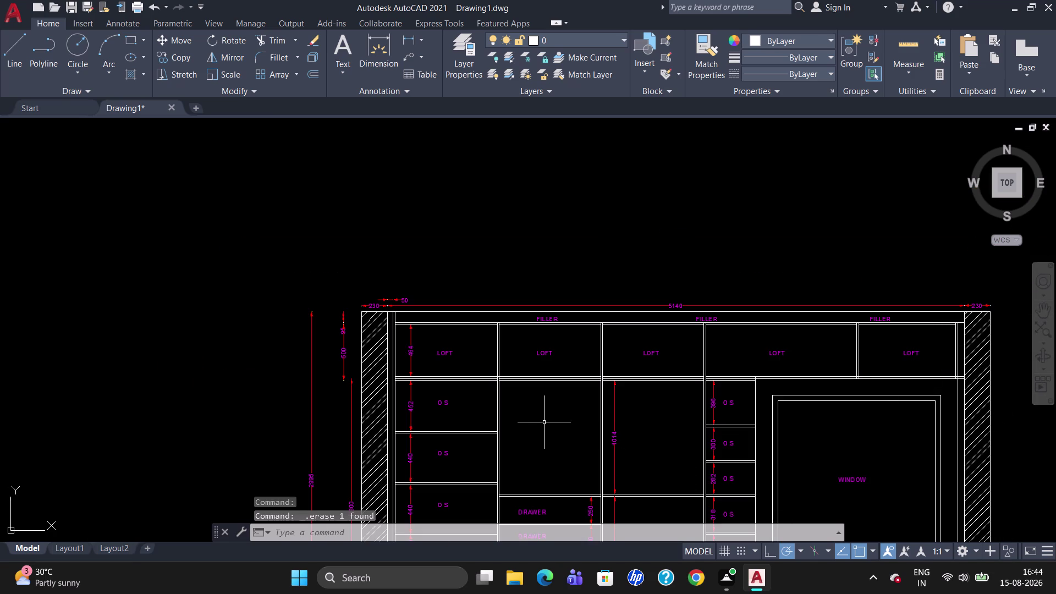
scroll(up, 3)
scroll(down, 3)
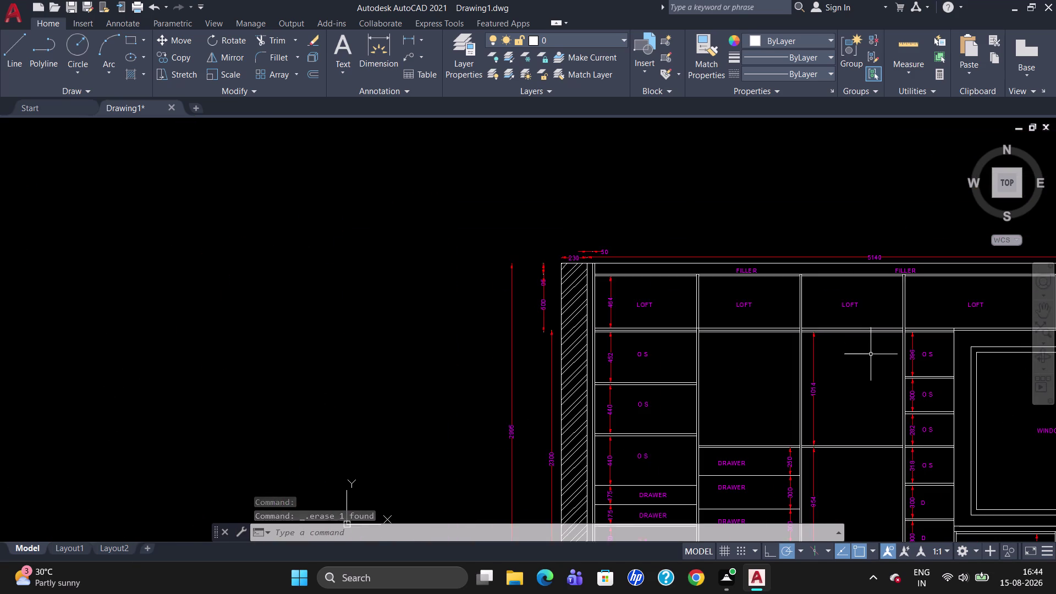
scroll(up, 3)
scroll(down, 3)
scroll(down, 3)
scroll(up, 3)
scroll(down, 3)
scroll(up, 3)
scroll(down, 3)
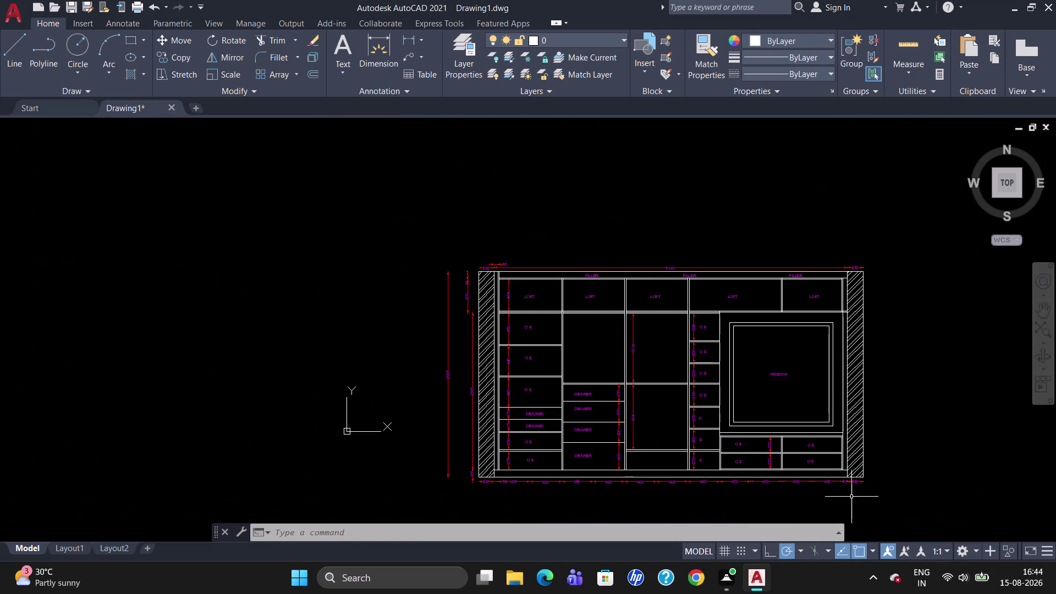
scroll(up, 3)
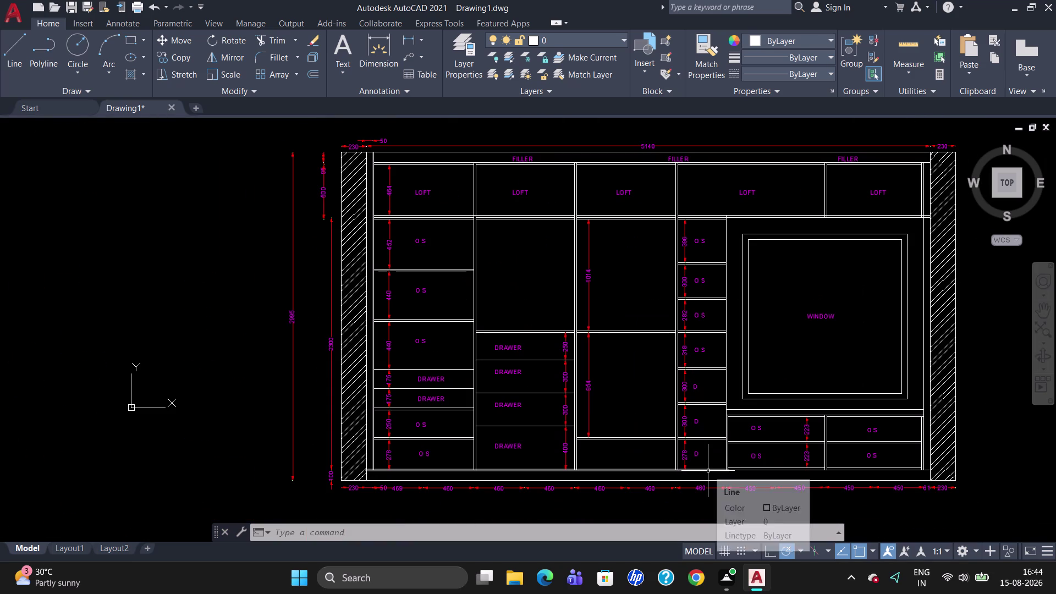
Copy the O S label into the empty bottom compartment of the central tall unit.
click(760, 457)
text(CO)
key(Return)
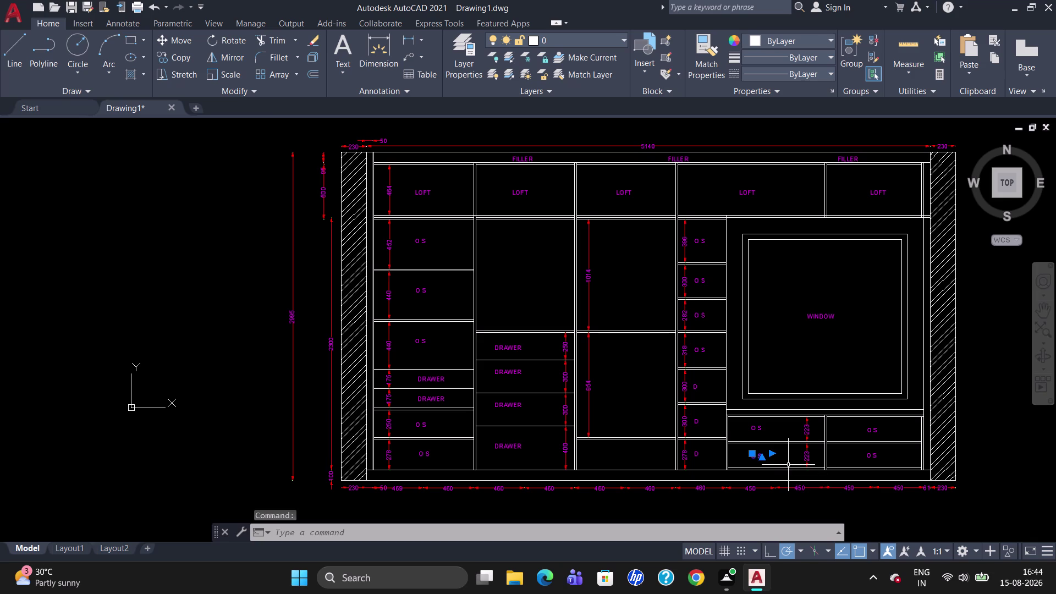
click(758, 455)
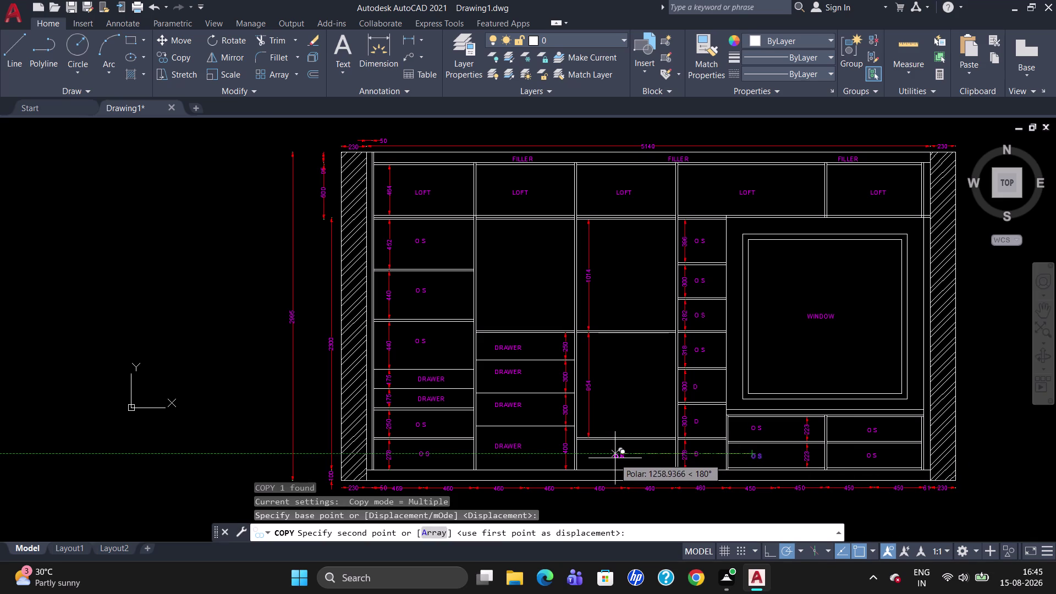
click(615, 458)
key(Escape)
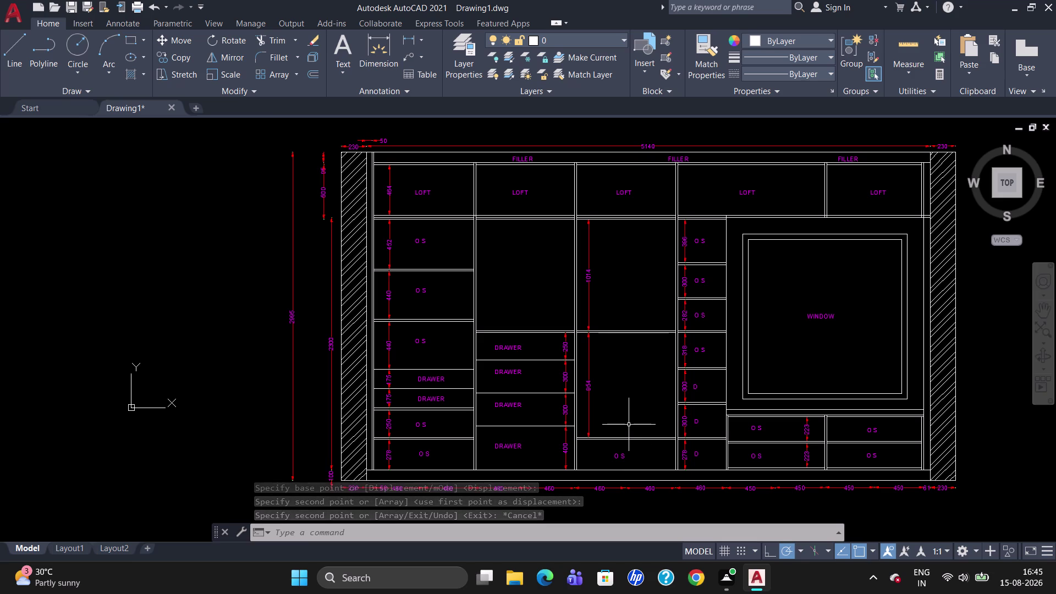
scroll(down, 3)
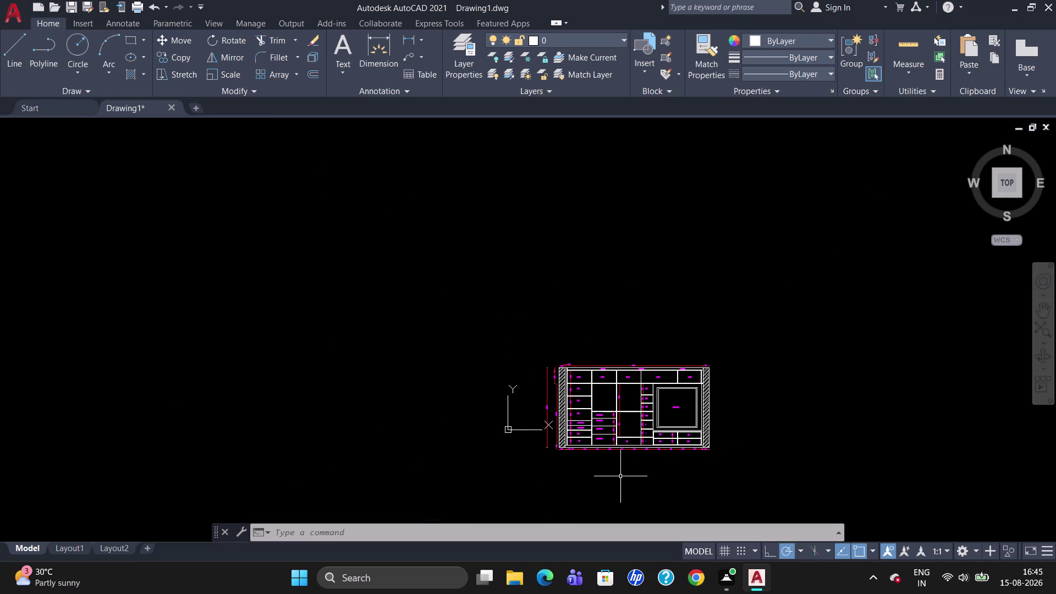
Copy the middle column's DRAWER label to a spot below the bottom dimensions.
scroll(up, 3)
scroll(up, 3)
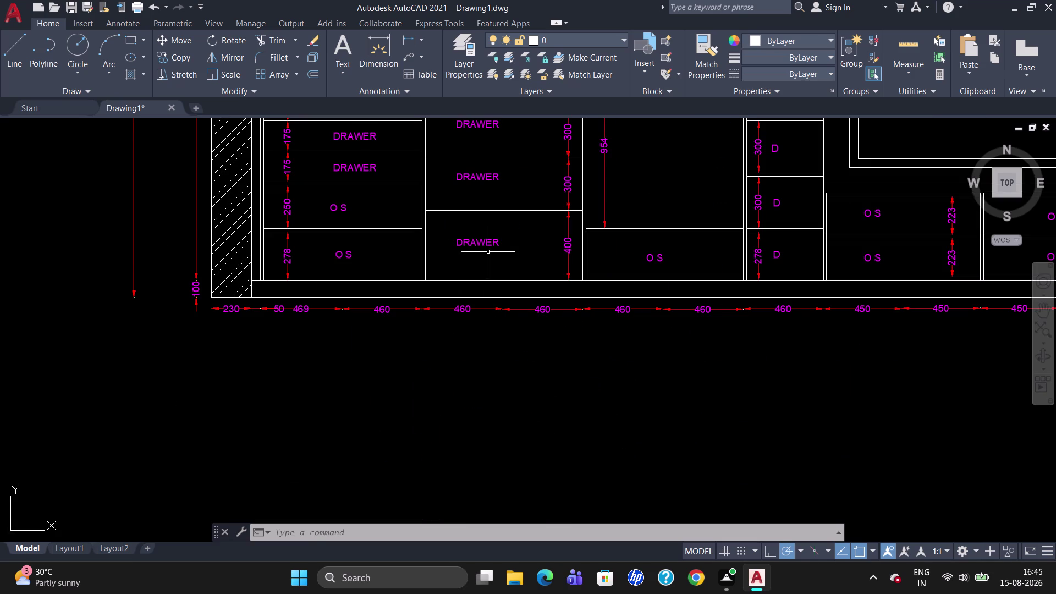
click(473, 244)
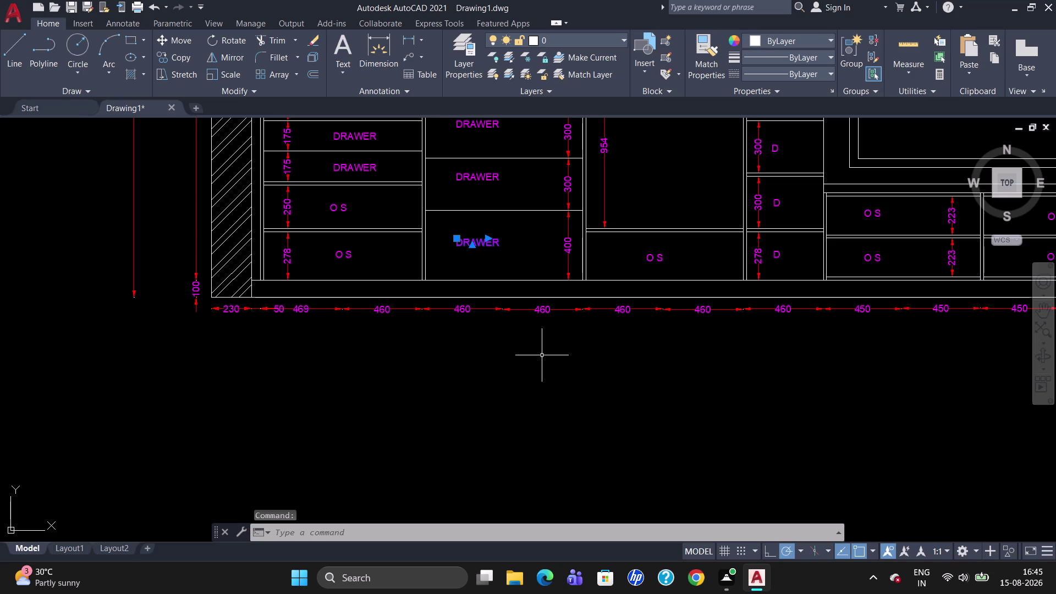
text(CO)
key(Return)
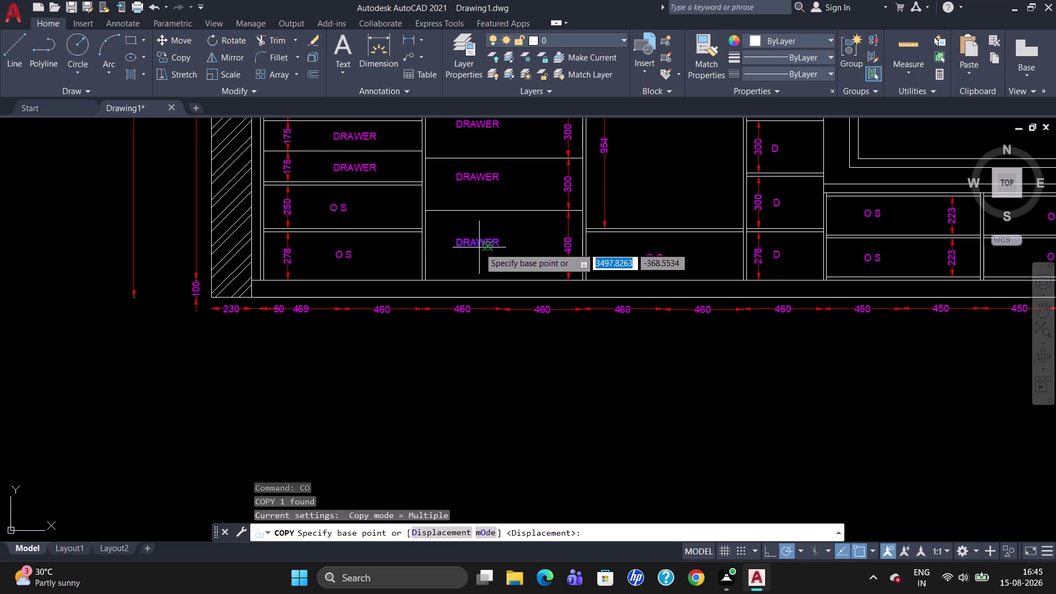
click(479, 247)
click(735, 360)
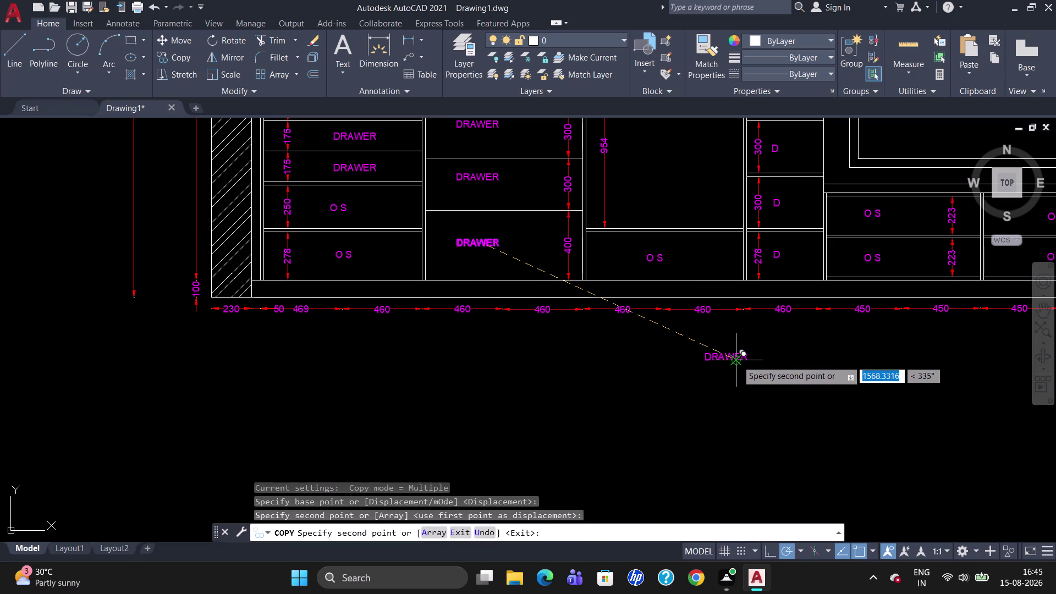
key(Escape)
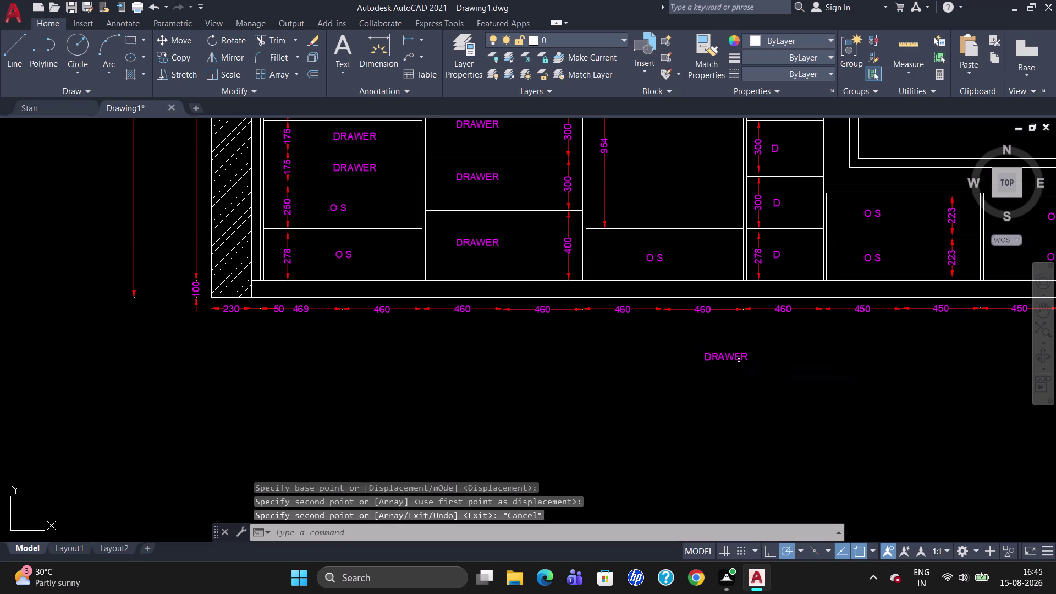
Clear the copied label's text and set text height 50, bold and underline.
double_click(739, 358)
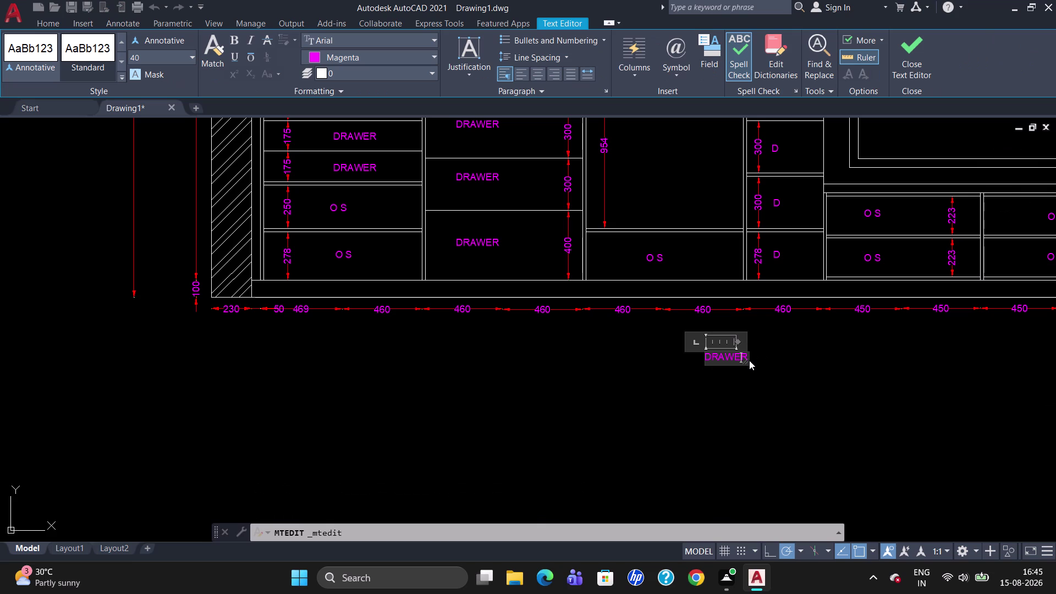
key(Right)
key(Right)
key(BackSpace)
key(BackSpace)
key(BackSpace)
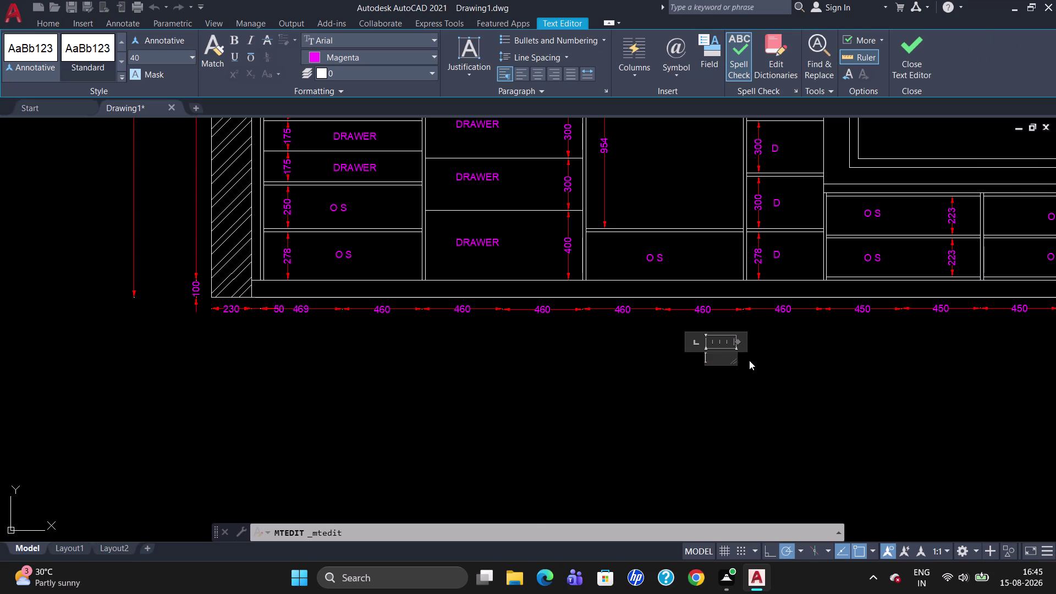
click(166, 57)
key(BackSpace)
text(50)
key(Return)
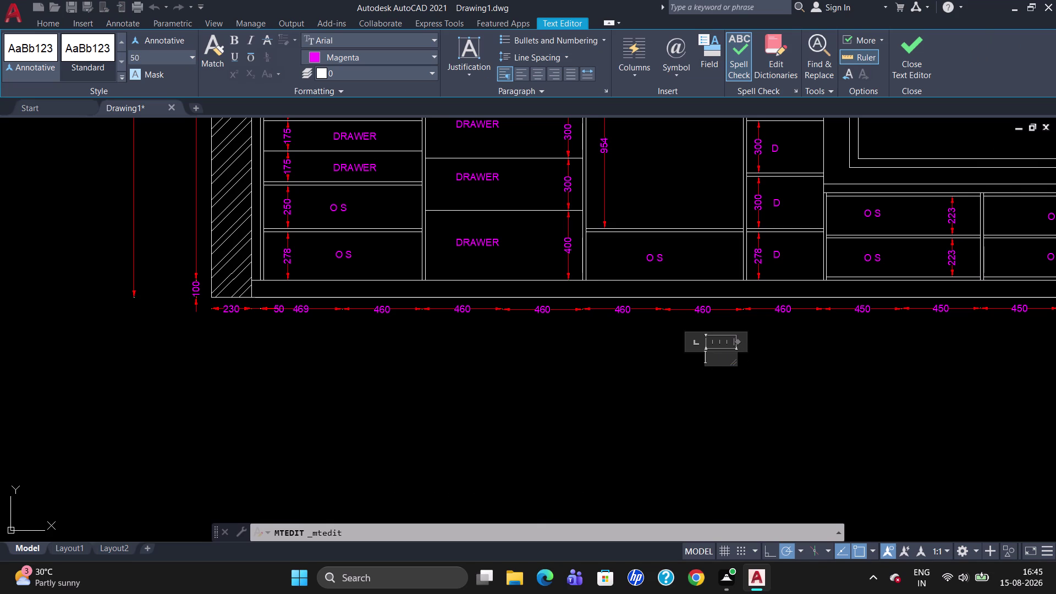
click(228, 39)
click(236, 58)
Type 'ELEVATION WITHOUT SHUTTER' and widen the text box so the title fits.
text(E)
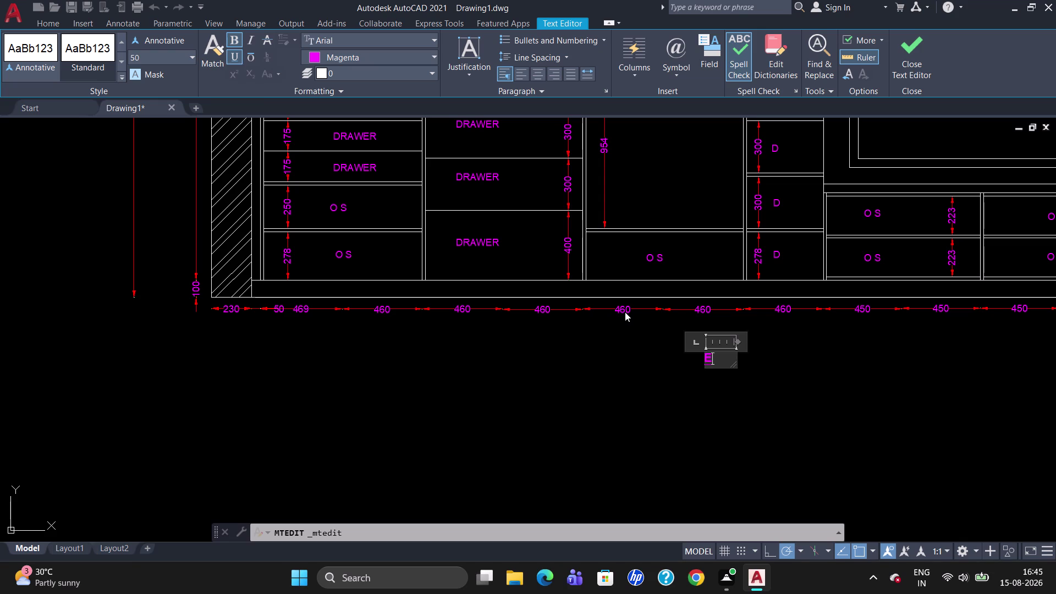
text(LEVATIO)
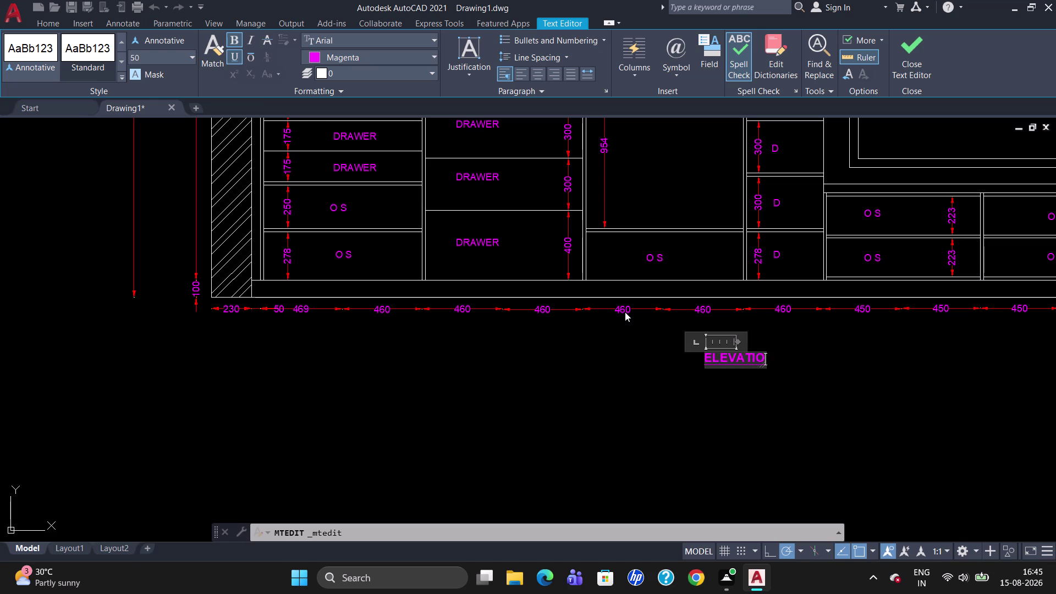
text(N)
key(space)
text(WITHOUT)
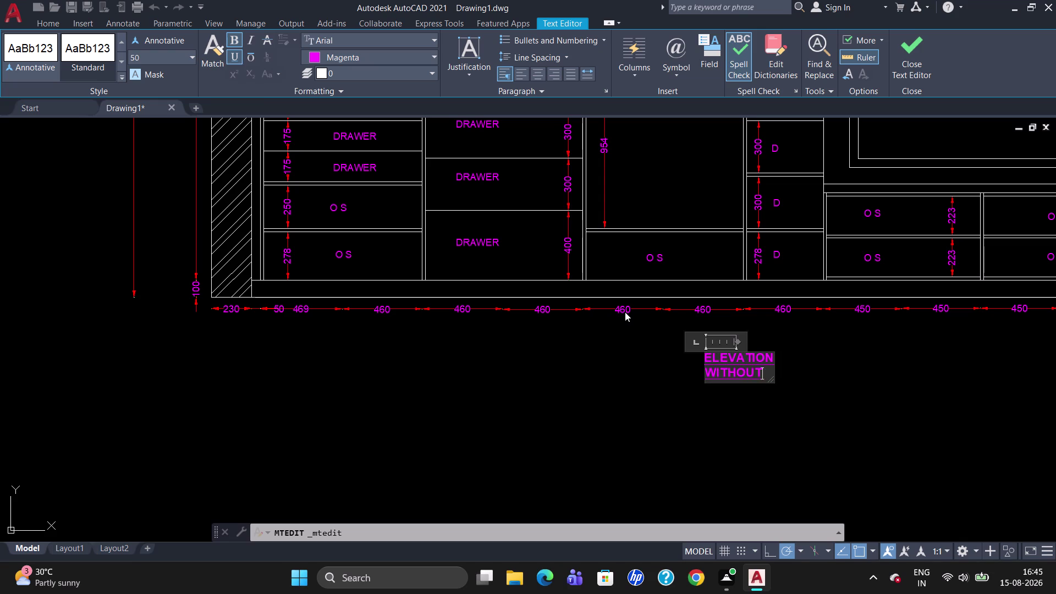
key(space)
text(SHUTT)
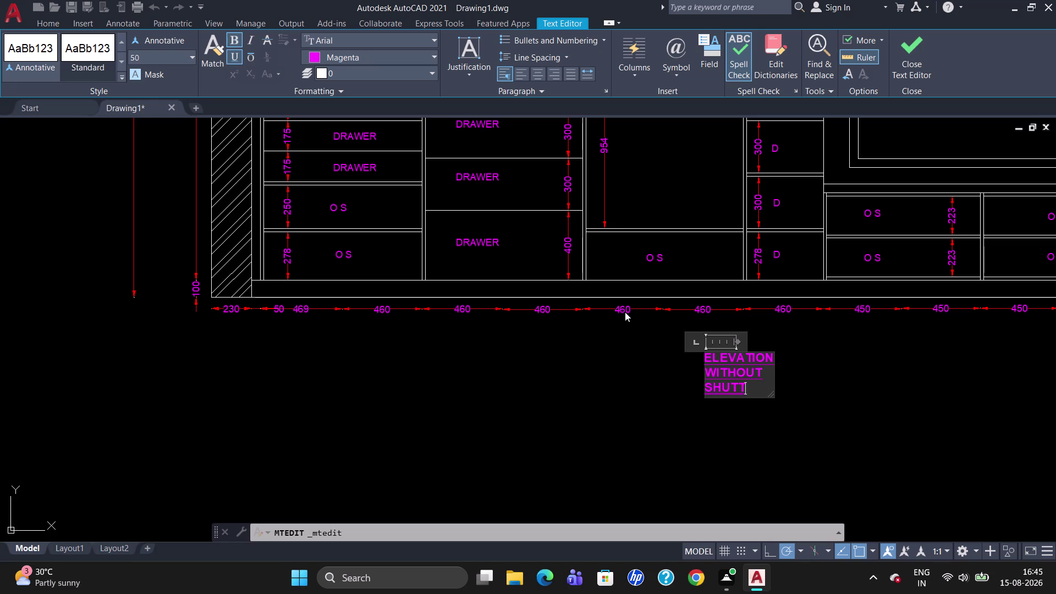
text(ER)
drag(739, 340, 879, 361)
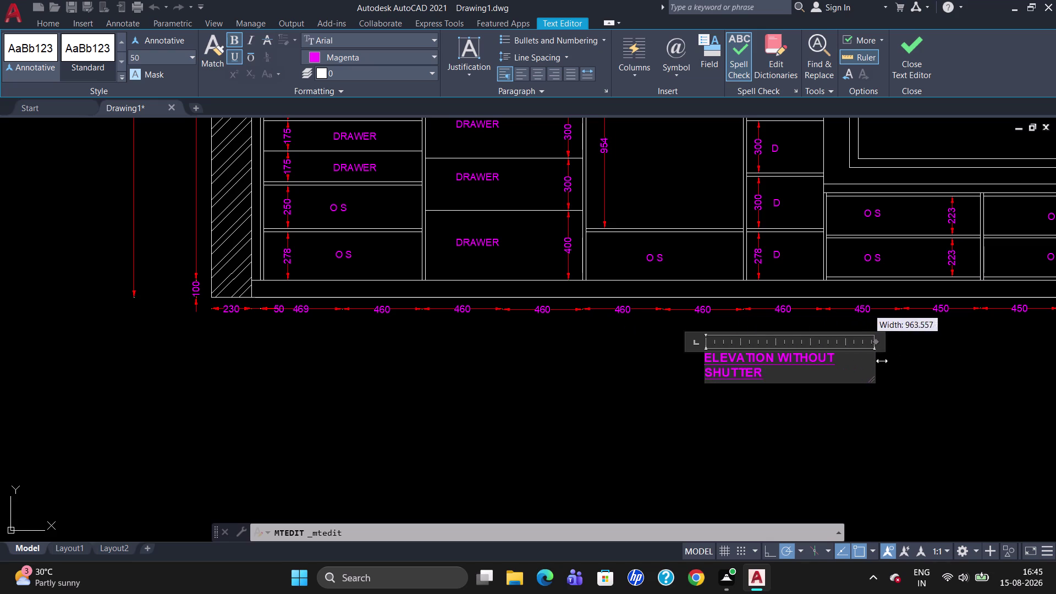
drag(879, 361, 913, 362)
click(913, 361)
scroll(down, 3)
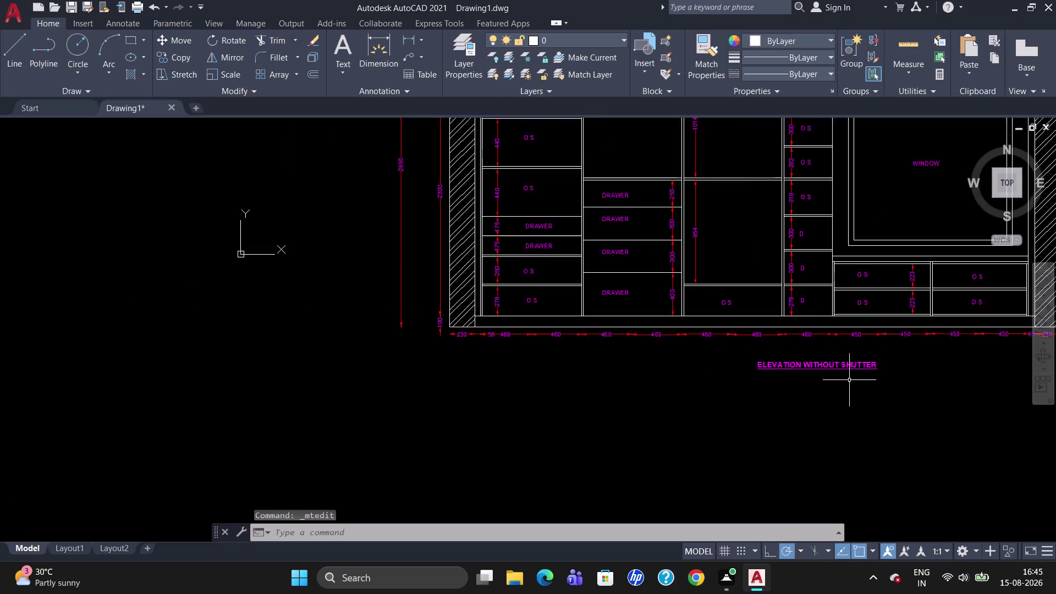
scroll(down, 3)
click(806, 372)
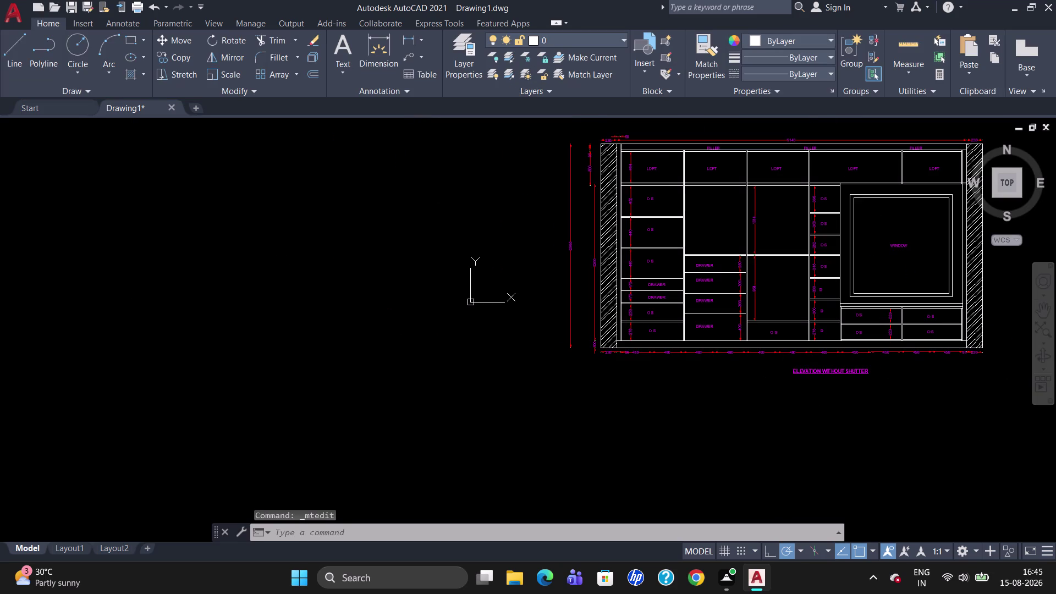
double_click(812, 371)
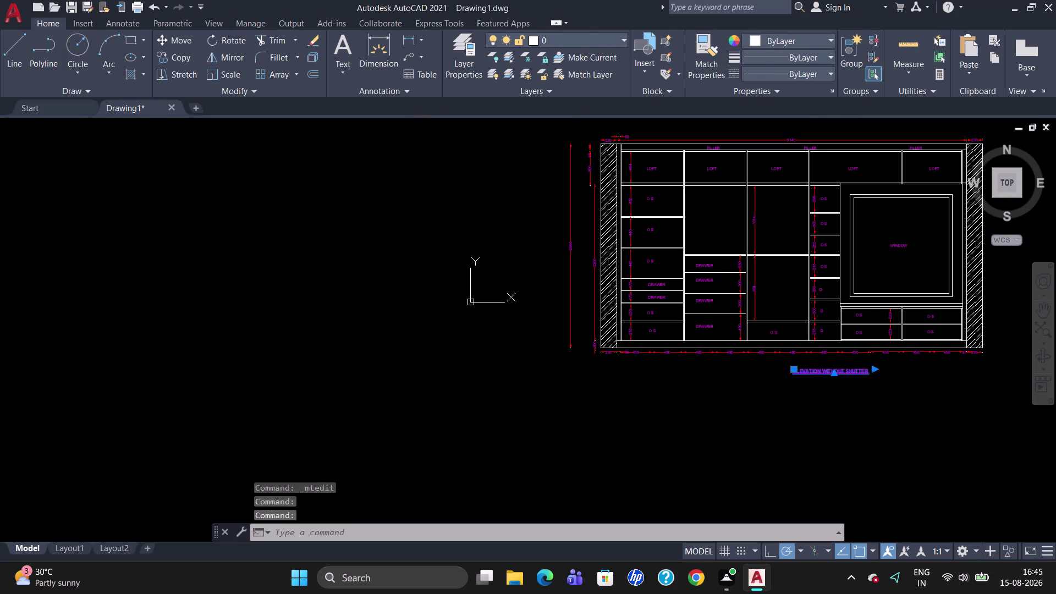
click(471, 70)
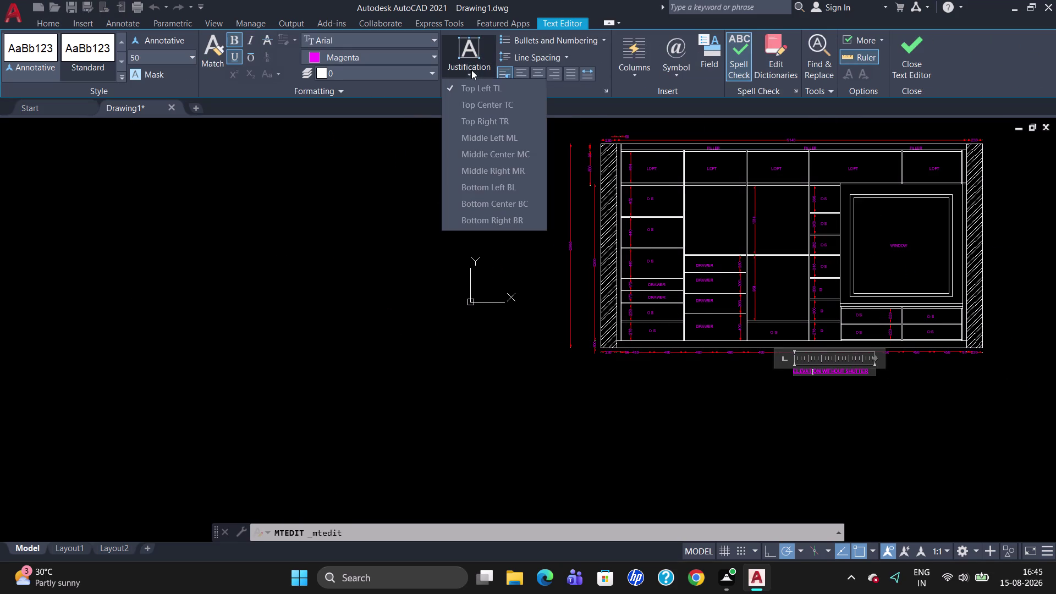
click(481, 155)
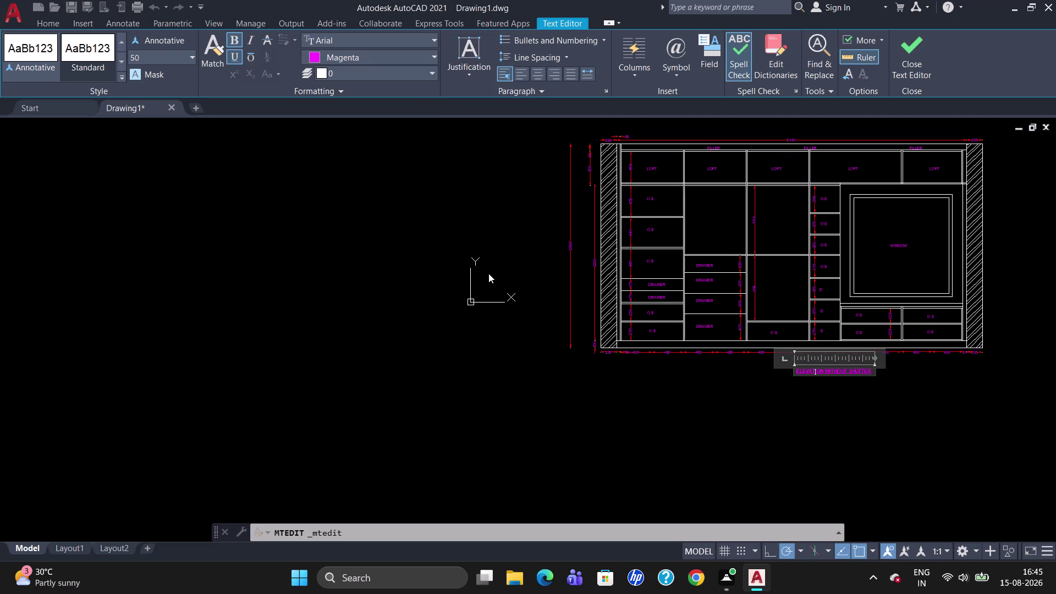
key(Escape)
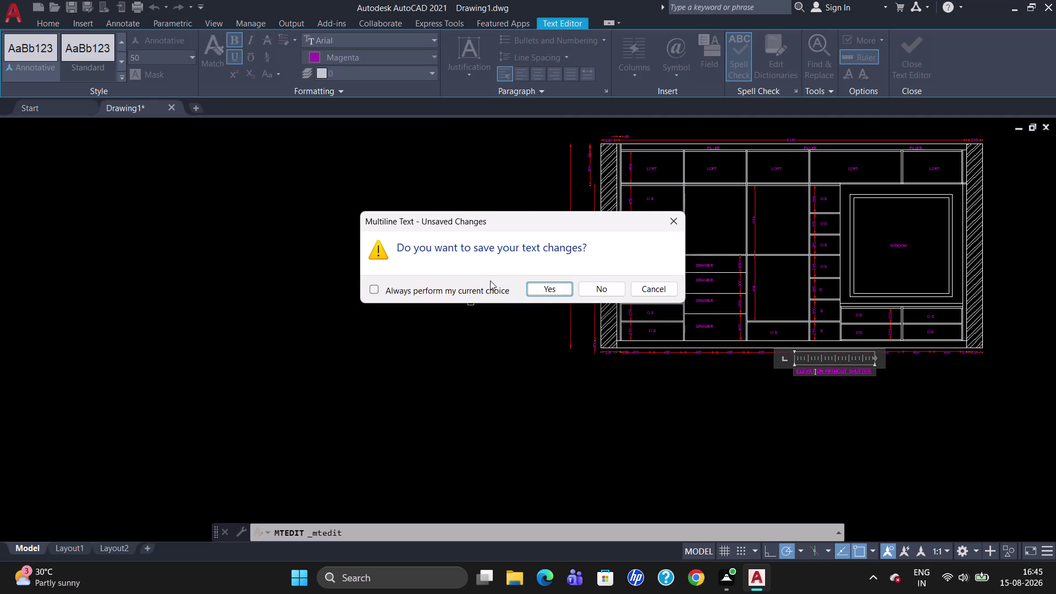
click(546, 293)
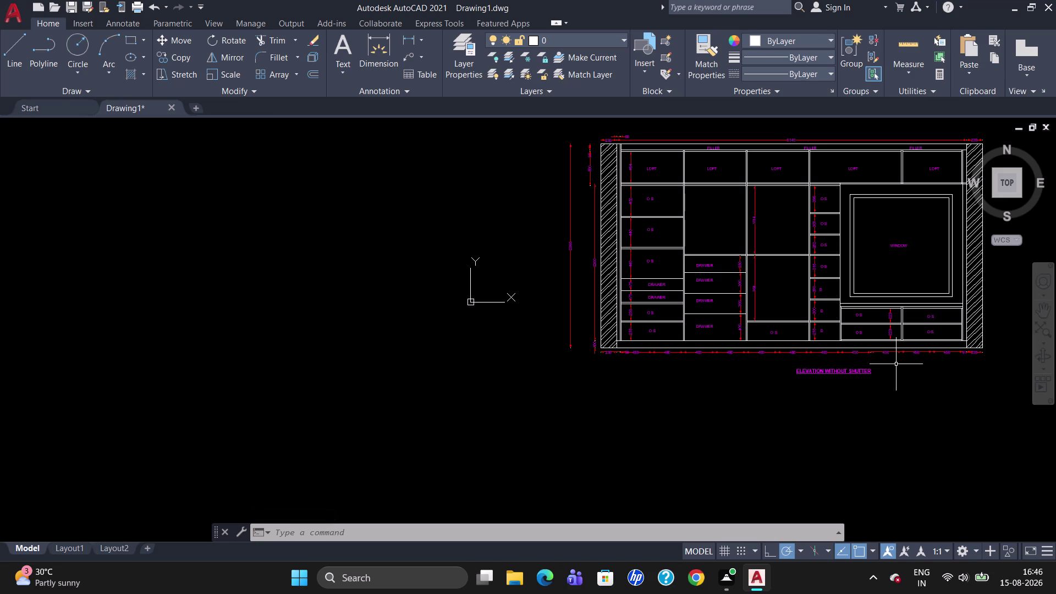
scroll(up, 3)
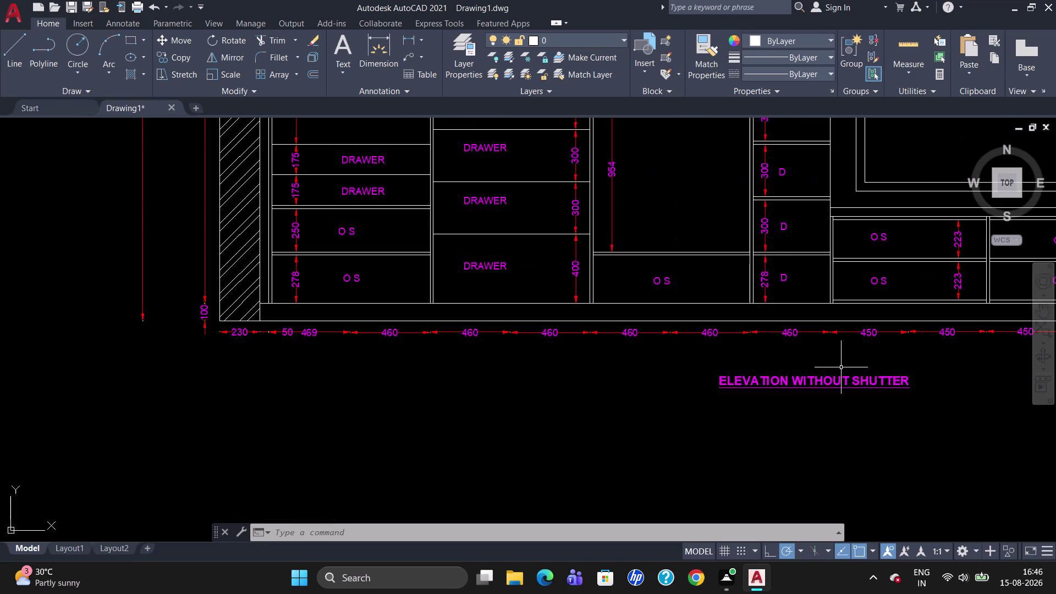
scroll(down, 3)
scroll(up, 3)
scroll(down, 3)
scroll(up, 3)
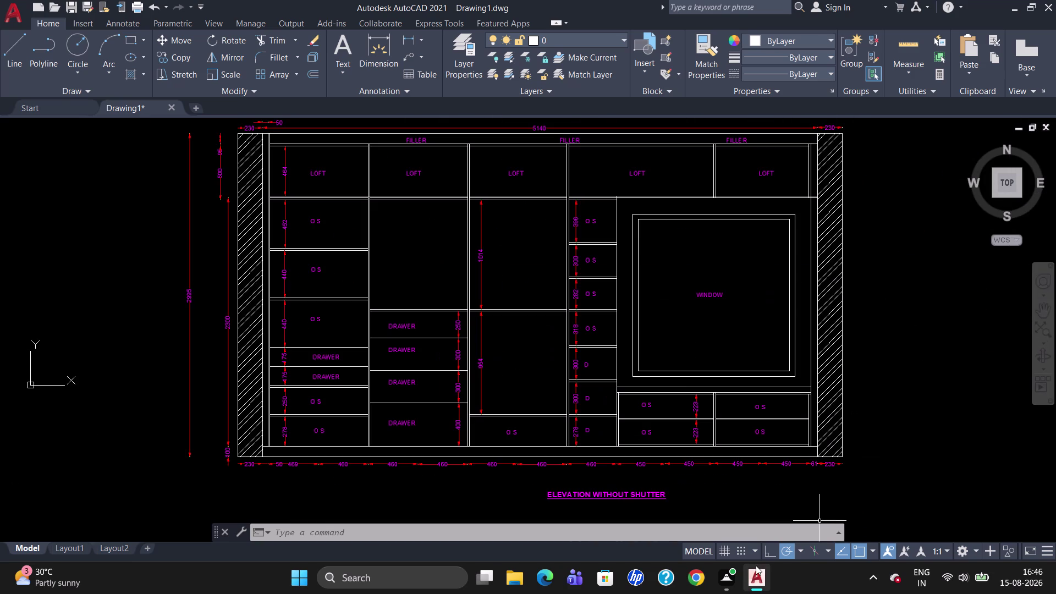